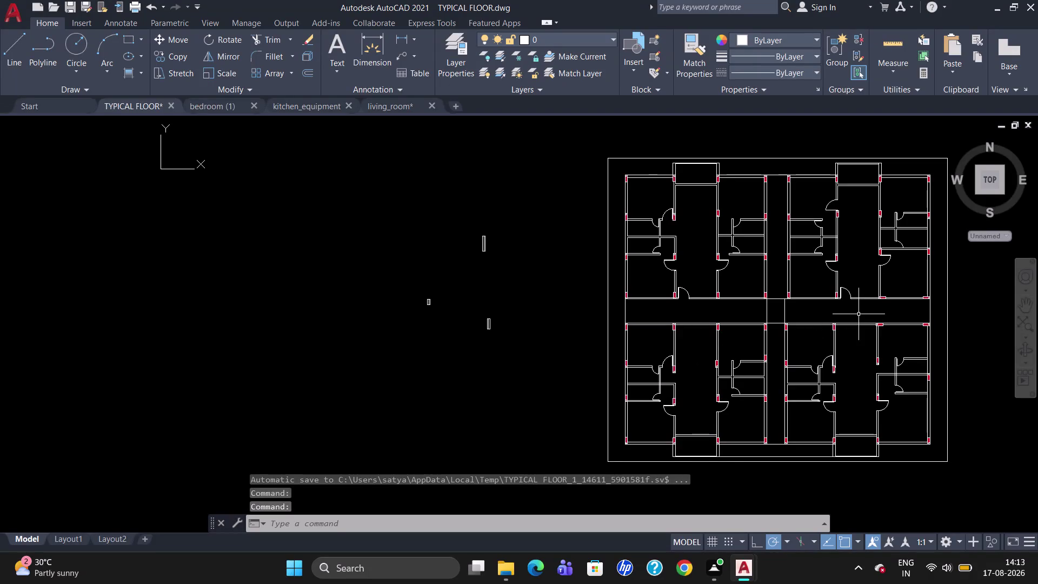
Group the small opening symbol's two lines into one unnamed group.
scroll(up, 3)
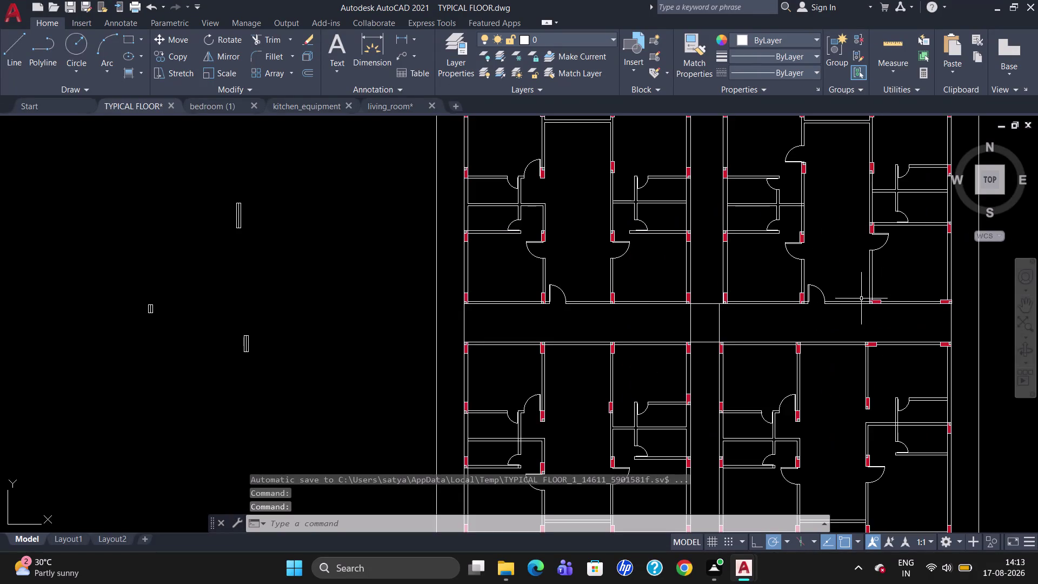
scroll(down, 3)
scroll(up, 3)
scroll(down, 3)
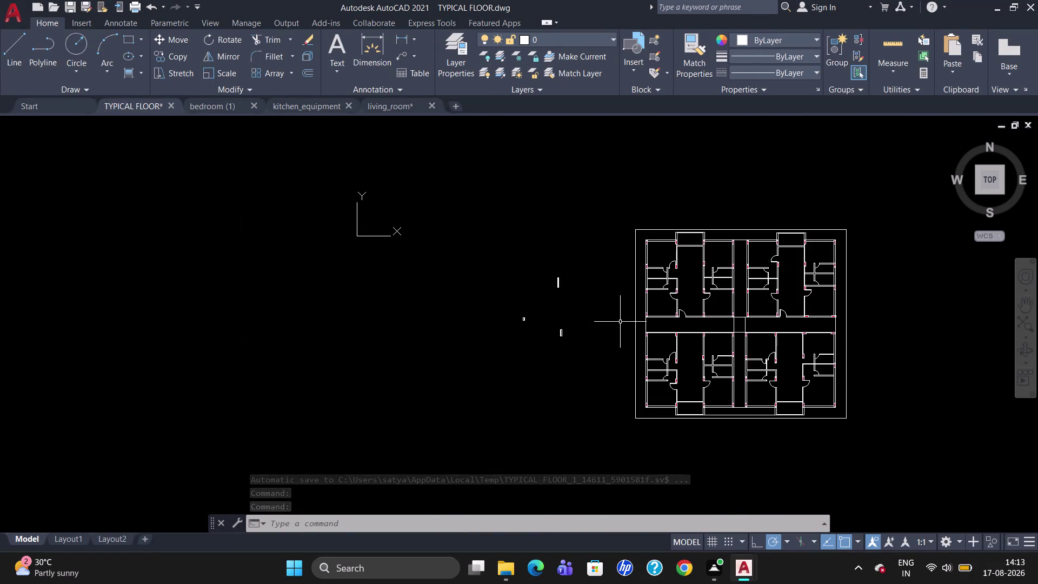
scroll(up, 3)
scroll(up, 3)
drag(561, 268, 443, 252)
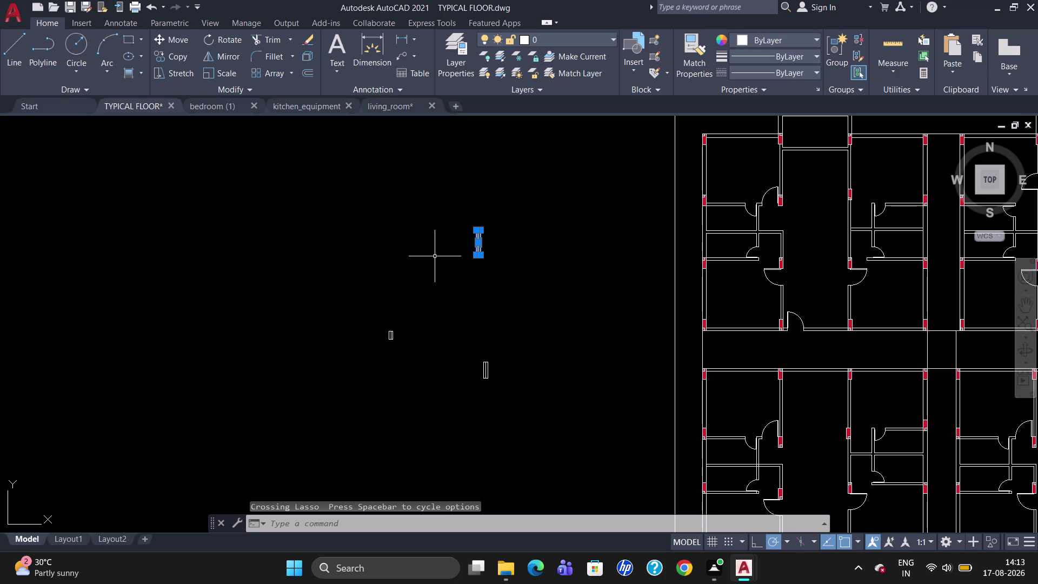
click(836, 57)
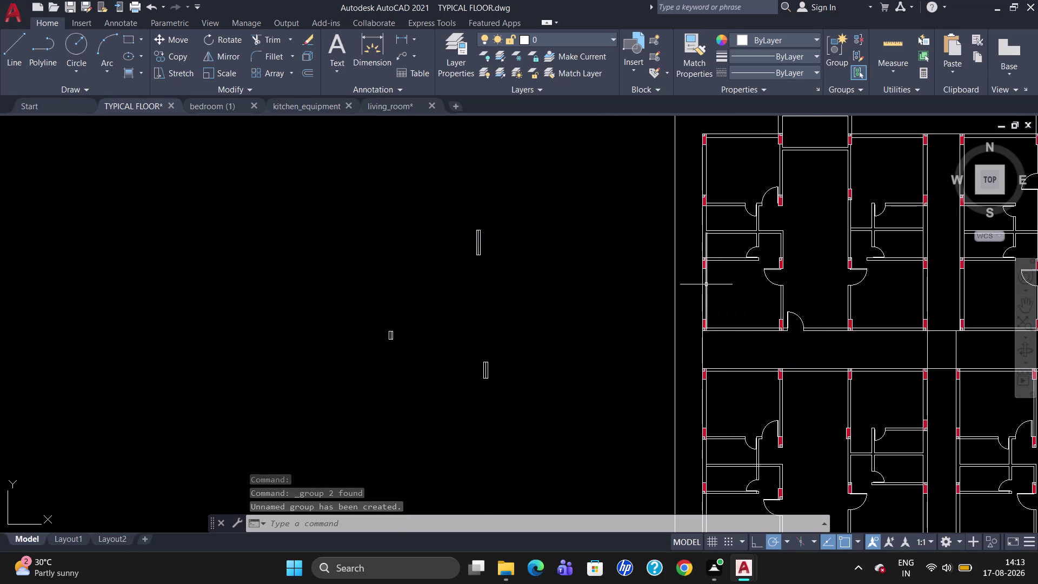
scroll(up, 3)
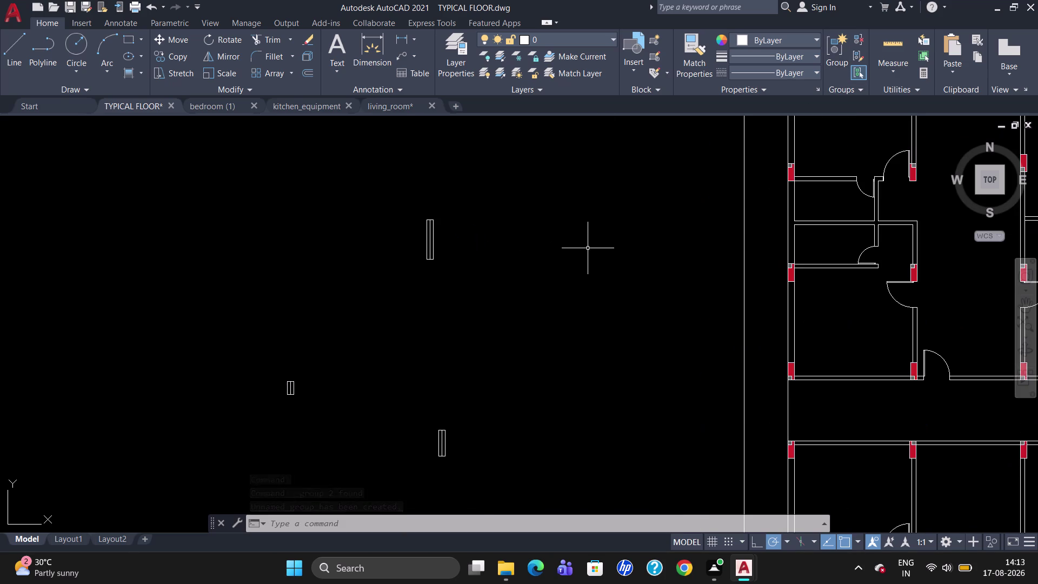
scroll(down, 3)
scroll(up, 3)
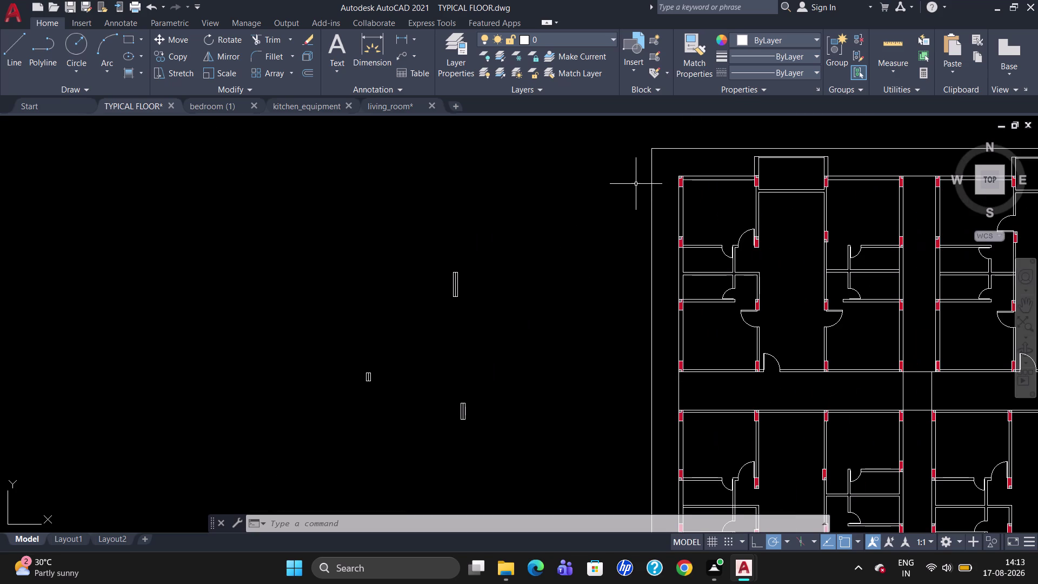
scroll(up, 3)
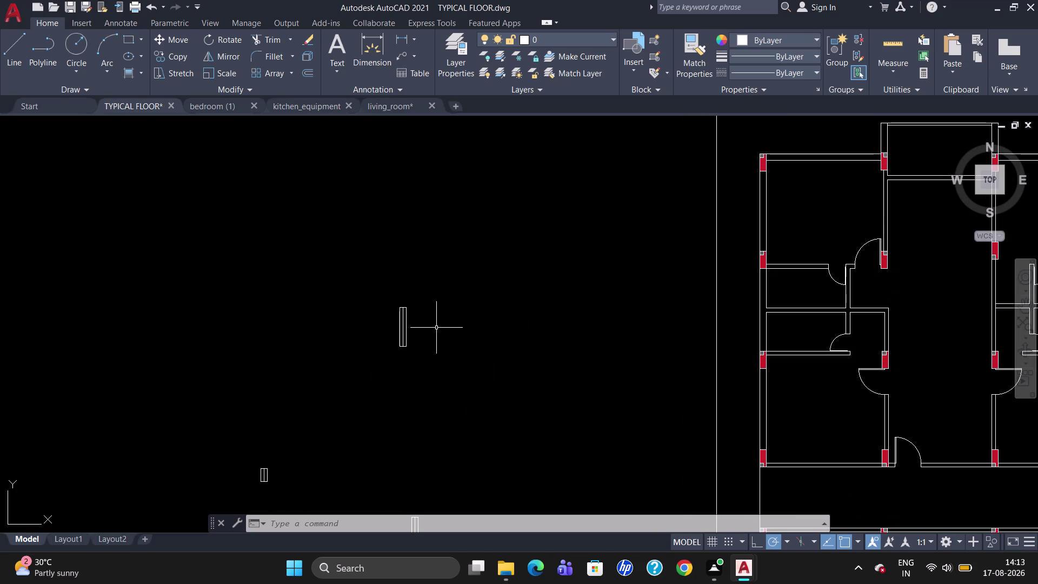
Copy the opening symbol with CO, using its bottom endpoint as the base point.
drag(423, 336, 384, 330)
text(C)
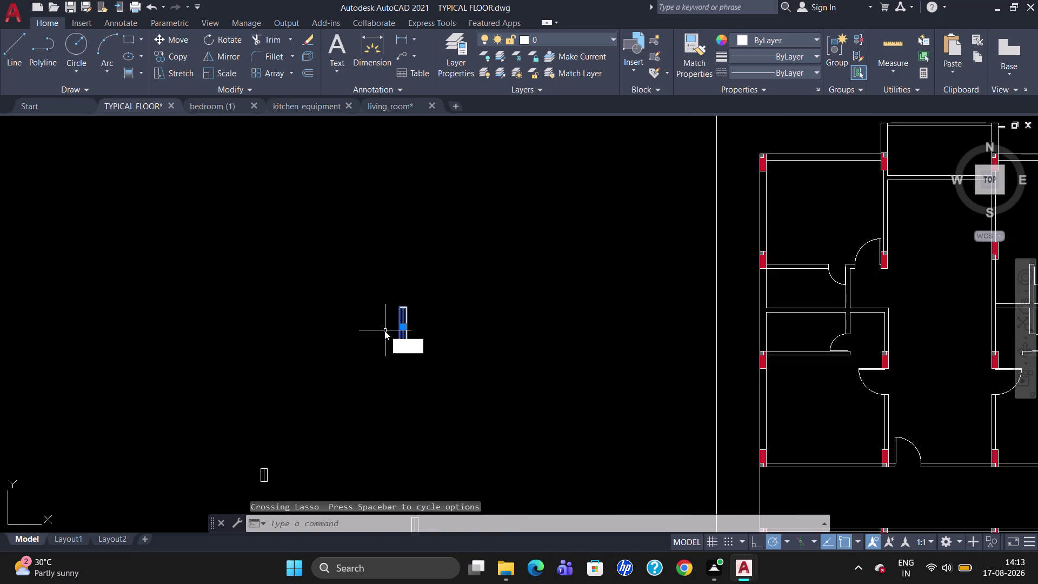
text(O)
key(Return)
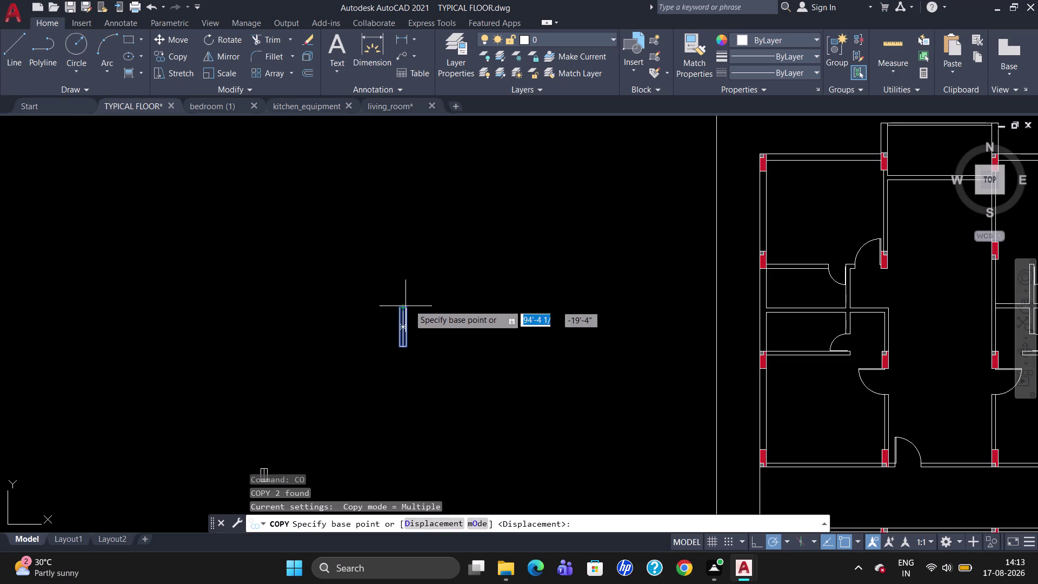
click(412, 347)
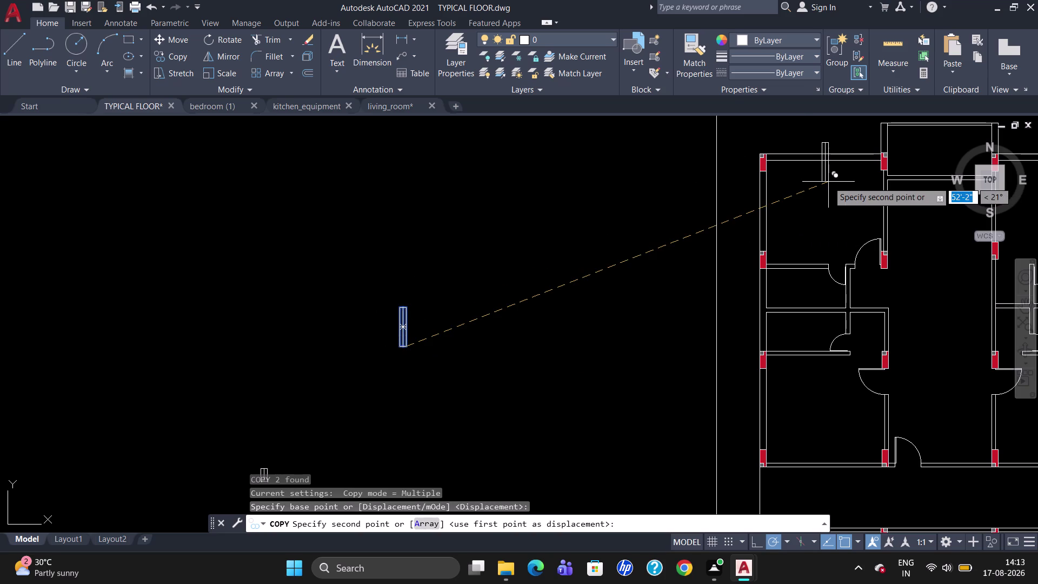
Place two copies of the symbol in the left walls beside the red columns.
scroll(up, 3)
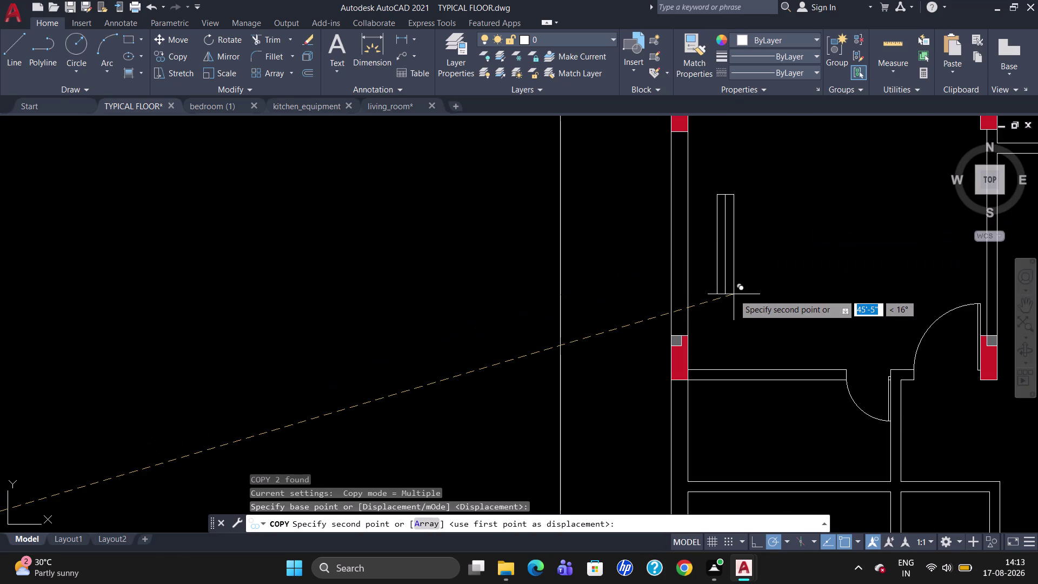
click(687, 333)
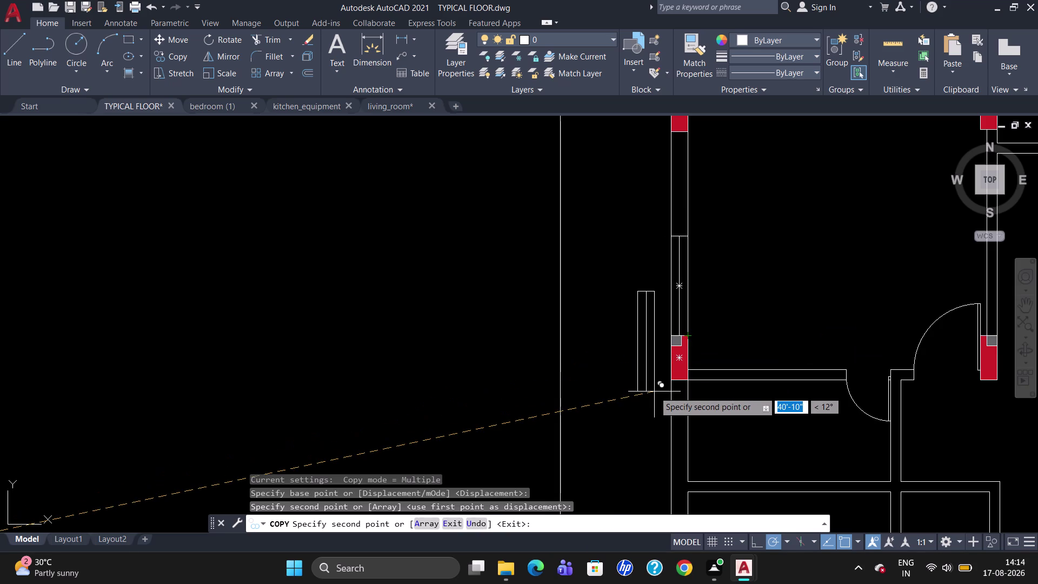
scroll(down, 3)
scroll(up, 3)
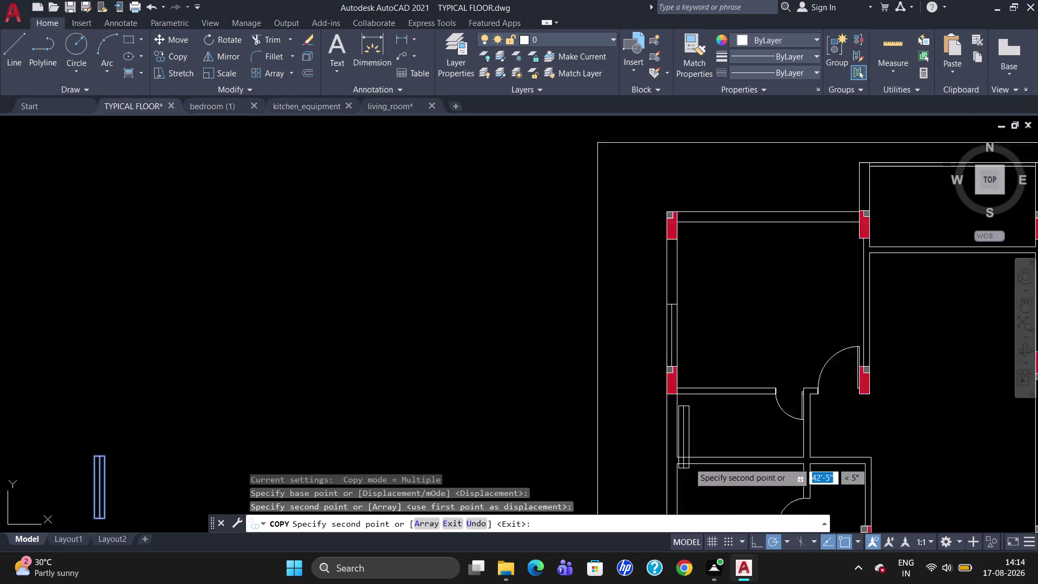
scroll(up, 3)
scroll(down, 3)
scroll(up, 3)
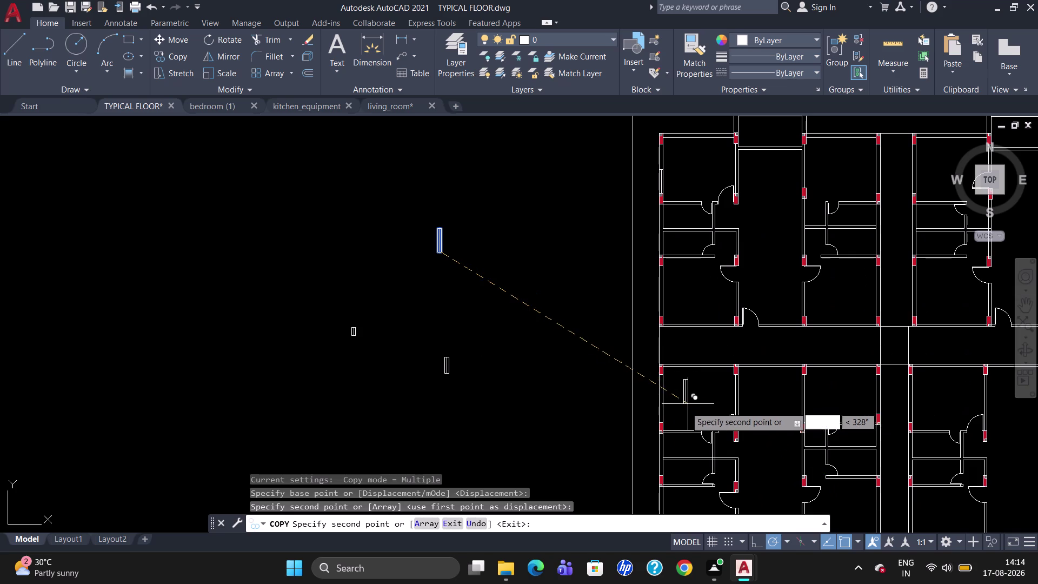
scroll(up, 3)
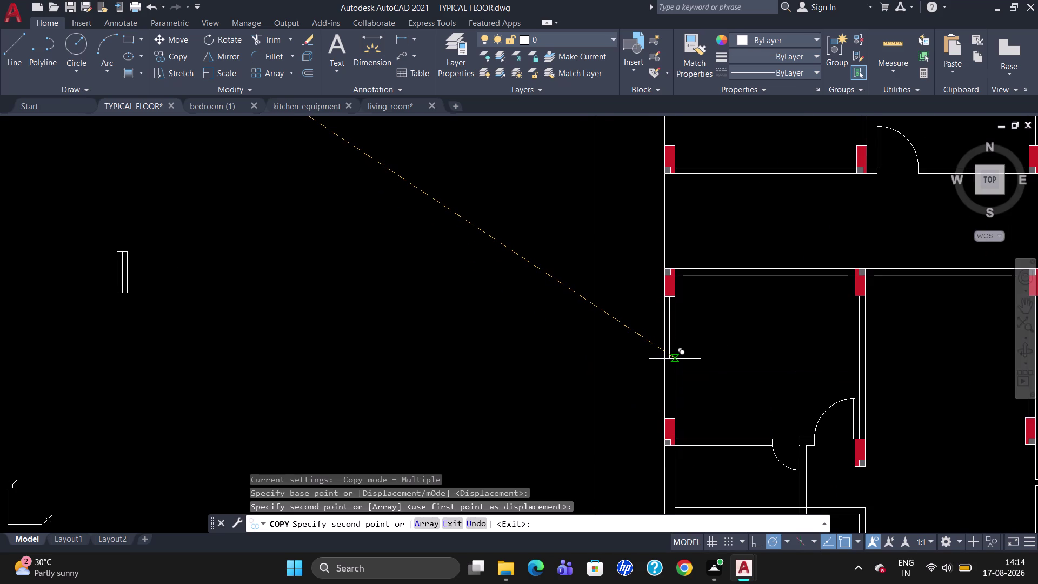
scroll(up, 3)
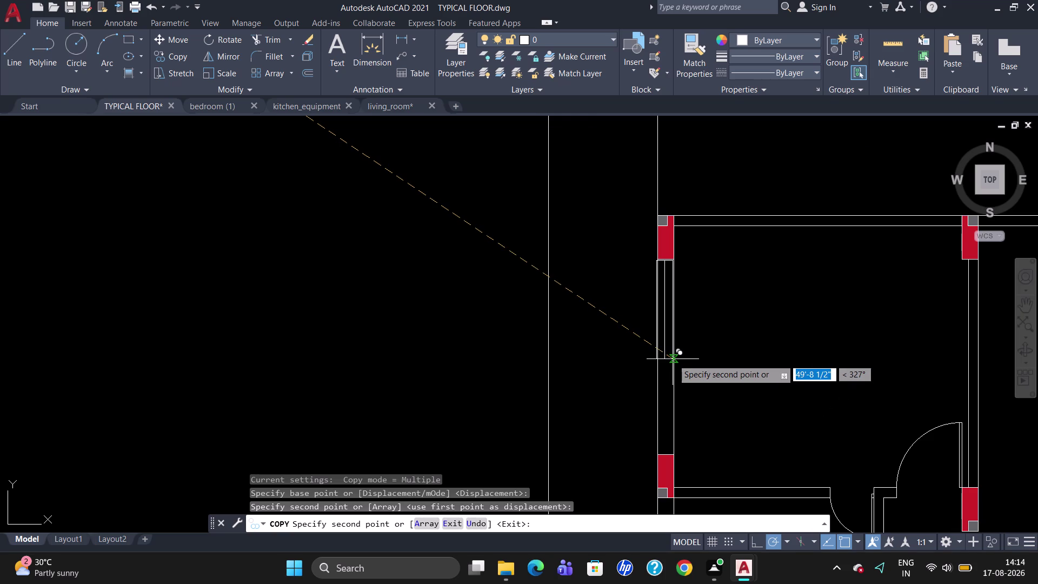
scroll(up, 3)
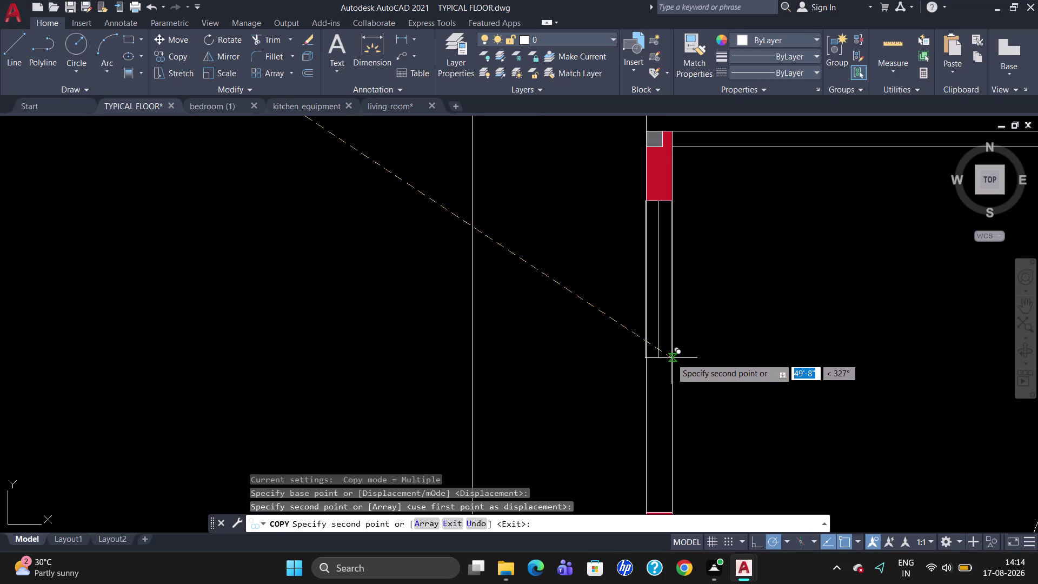
click(672, 358)
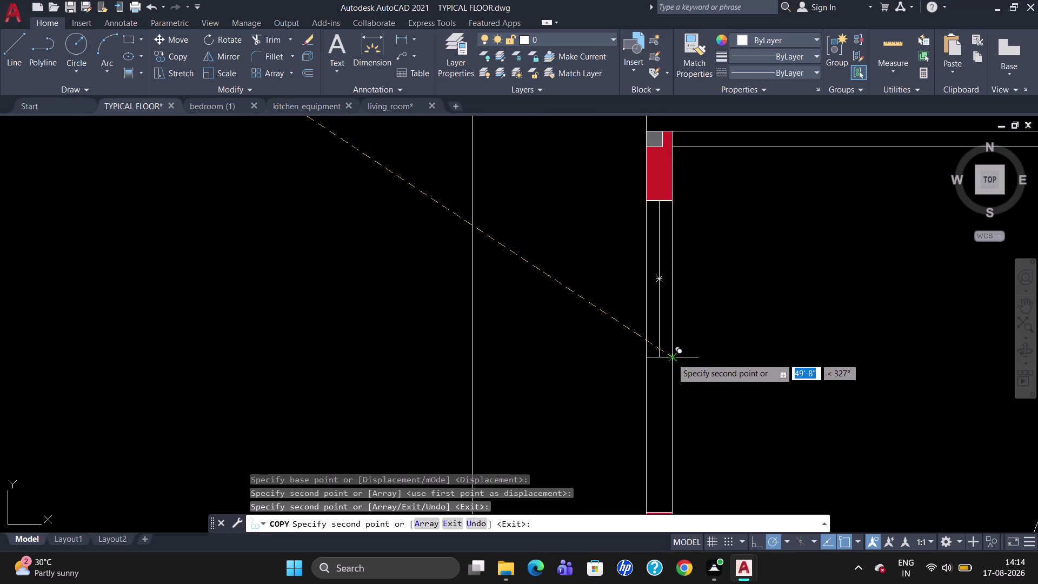
Place a copy of the opening symbol in a lower room's left wall.
scroll(down, 3)
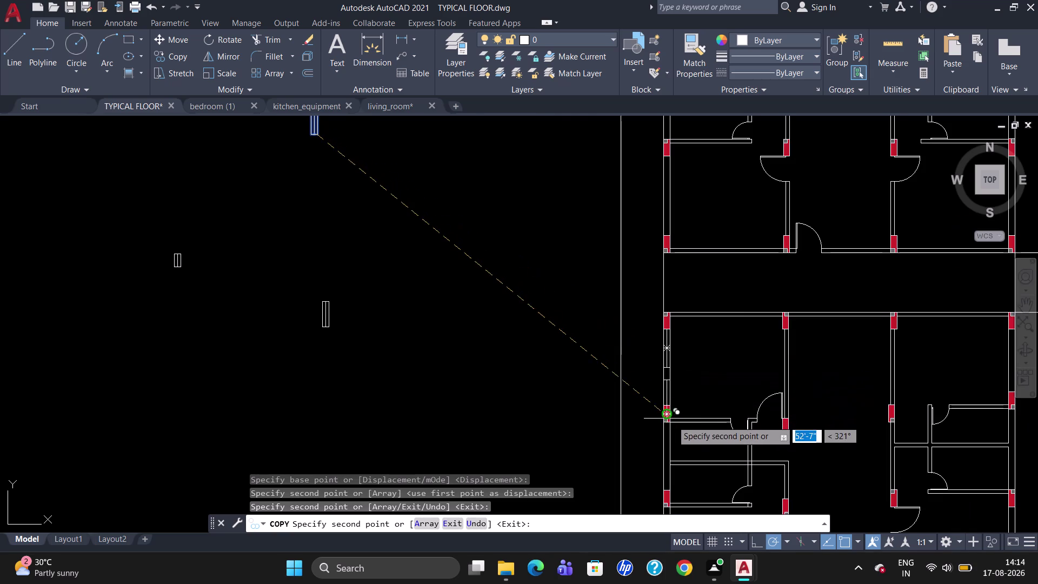
scroll(down, 3)
scroll(up, 3)
scroll(down, 3)
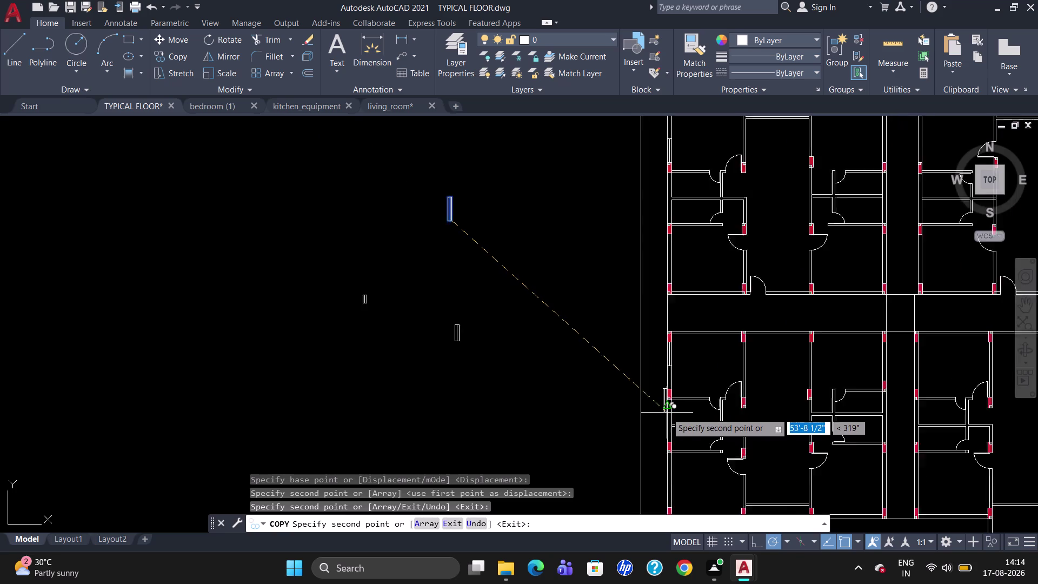
scroll(down, 3)
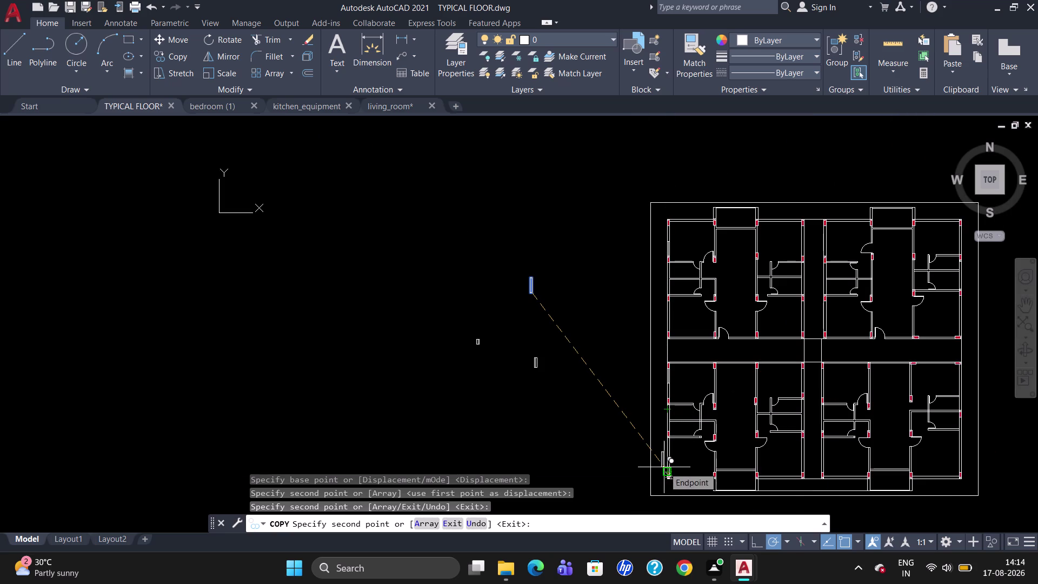
scroll(up, 3)
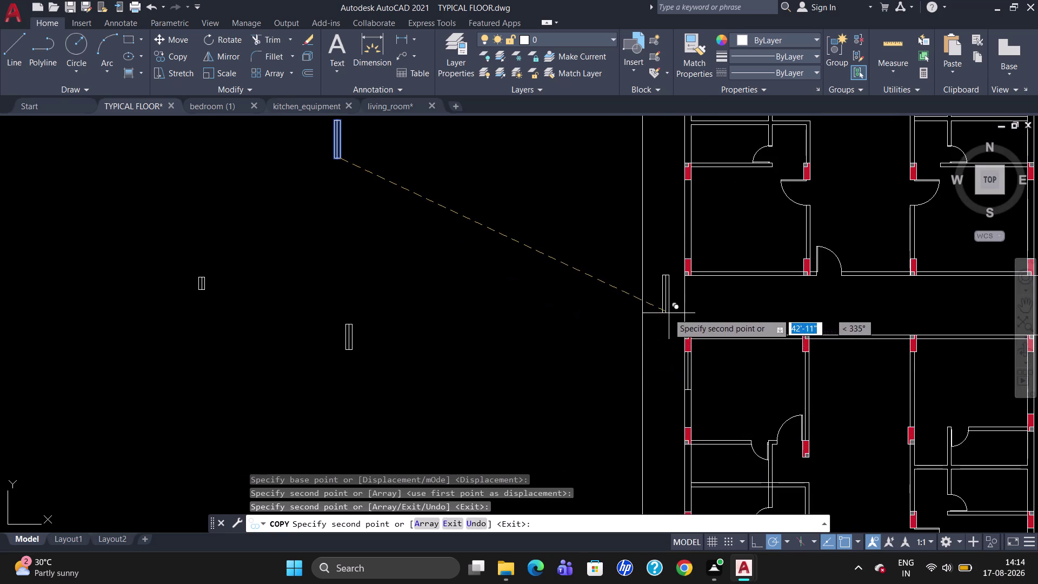
scroll(down, 3)
scroll(up, 3)
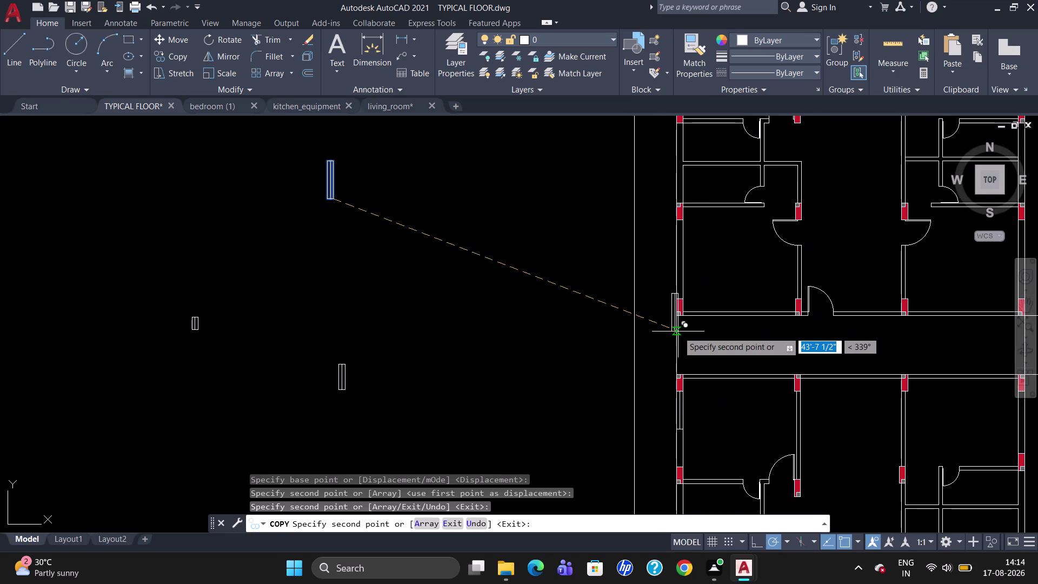
scroll(up, 3)
scroll(up, 3)
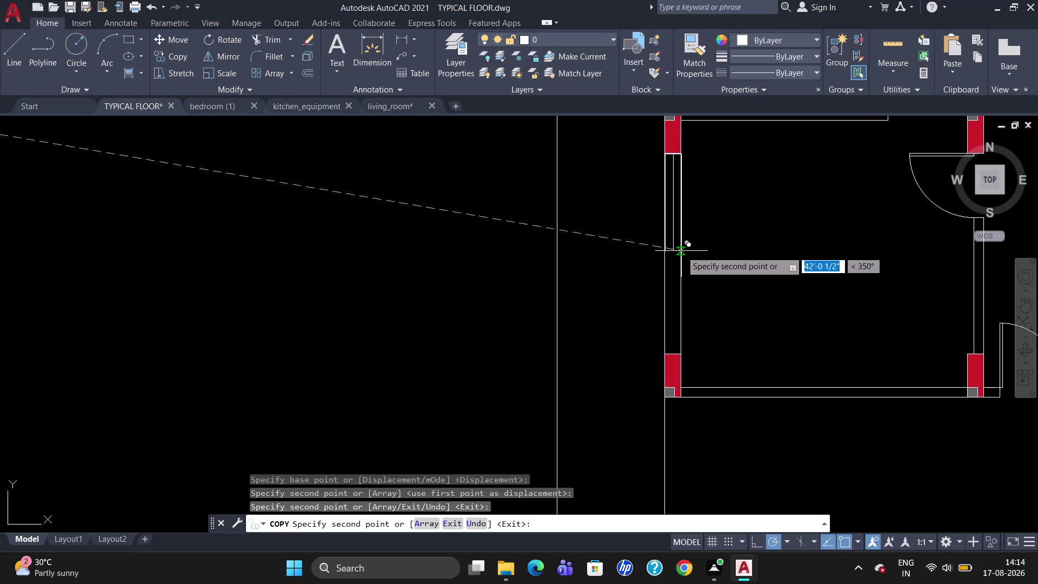
click(680, 251)
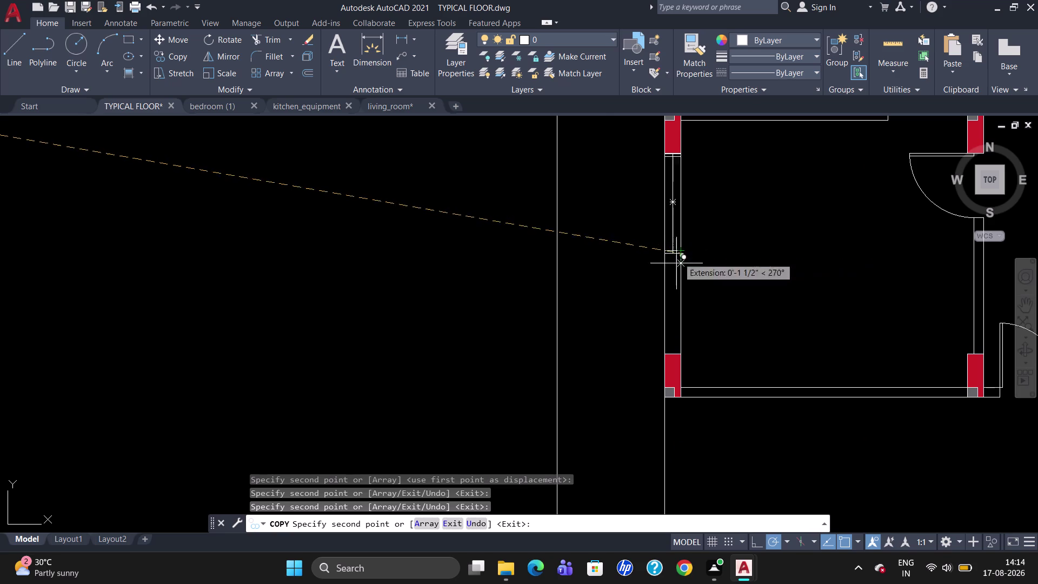
Place another opening symbol copy in the wall below the red column.
scroll(down, 3)
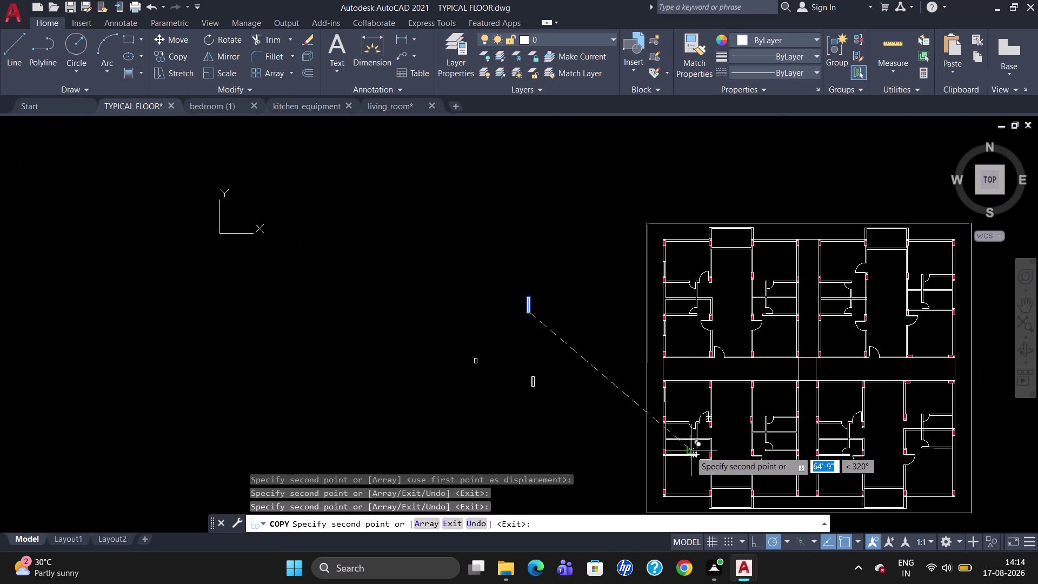
scroll(up, 3)
scroll(down, 3)
scroll(up, 3)
scroll(up, 3)
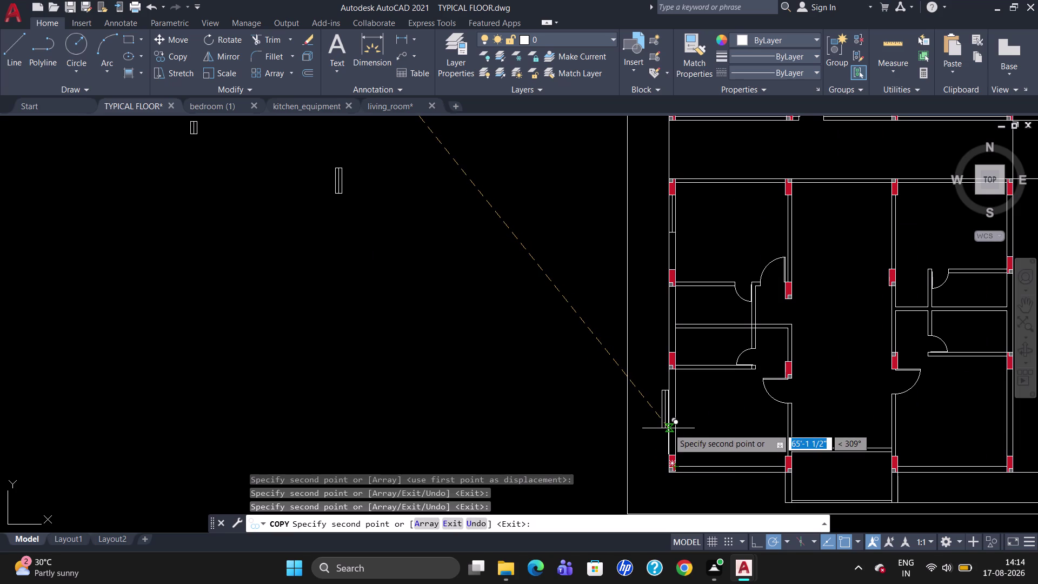
scroll(up, 3)
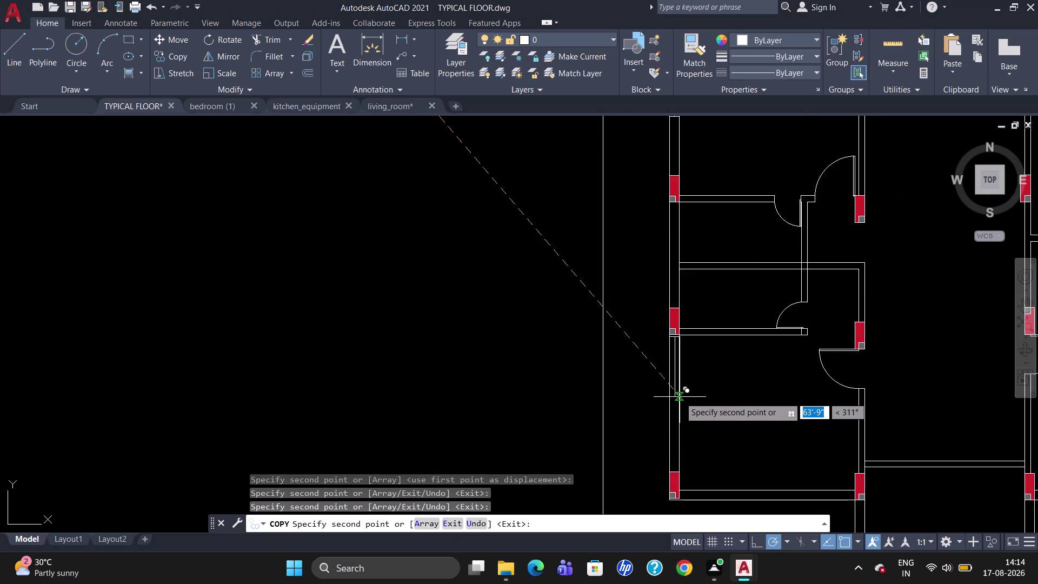
scroll(up, 3)
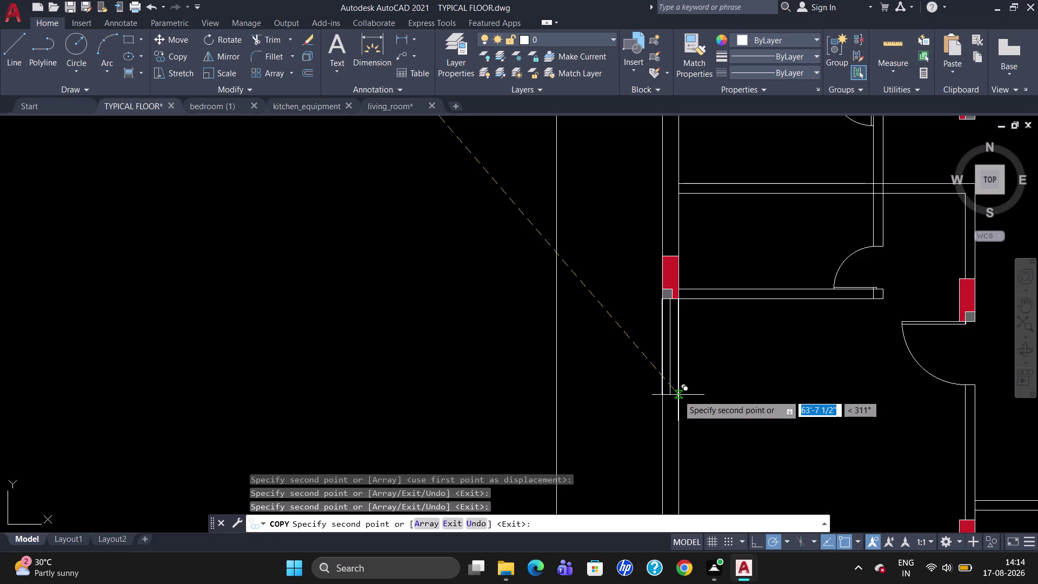
scroll(up, 3)
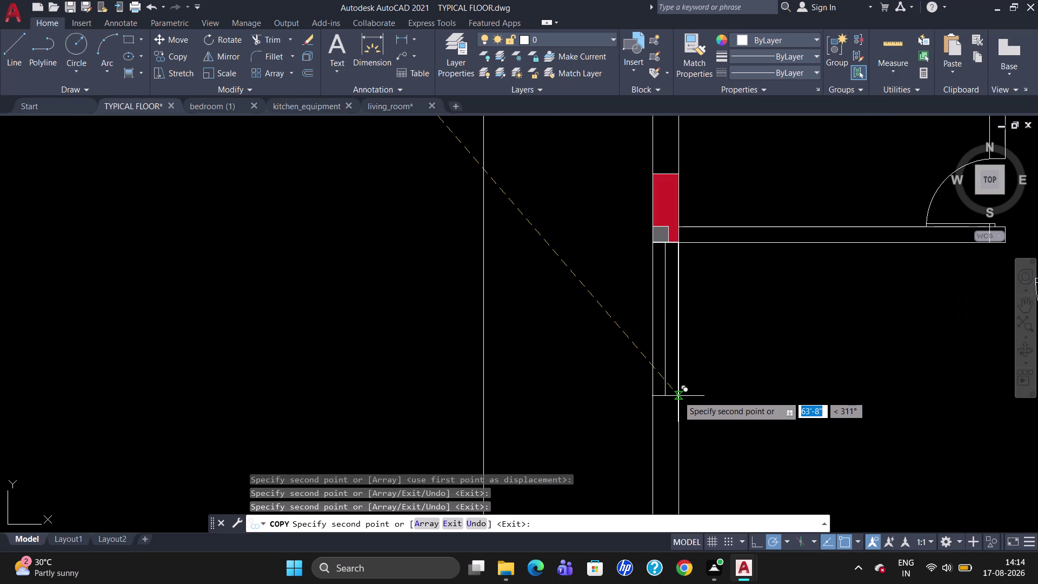
click(678, 394)
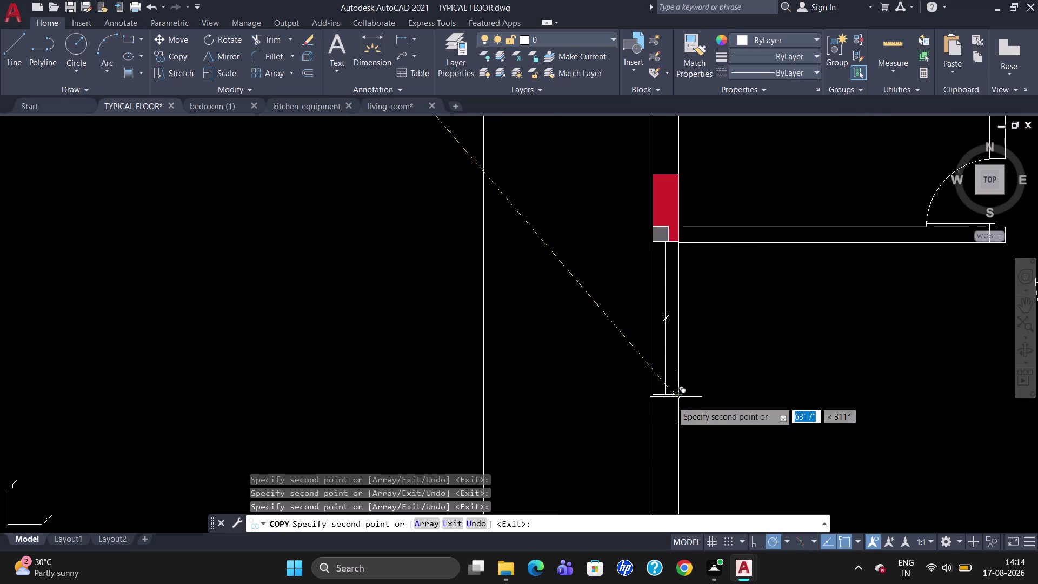
scroll(down, 3)
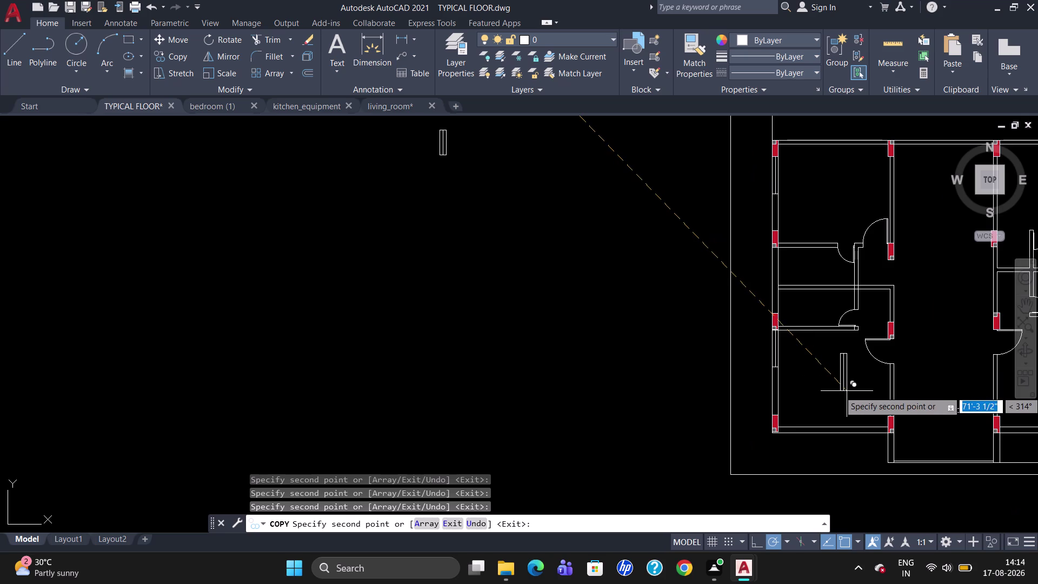
scroll(down, 3)
scroll(up, 3)
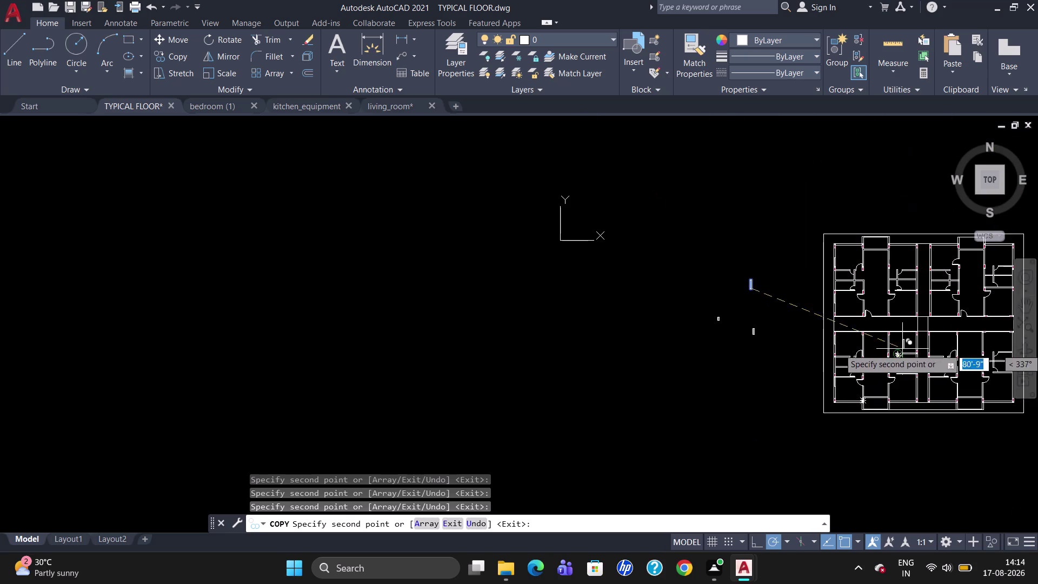
Copy the opening symbol to two more wall ends in the plan.
scroll(up, 3)
scroll(down, 3)
scroll(up, 3)
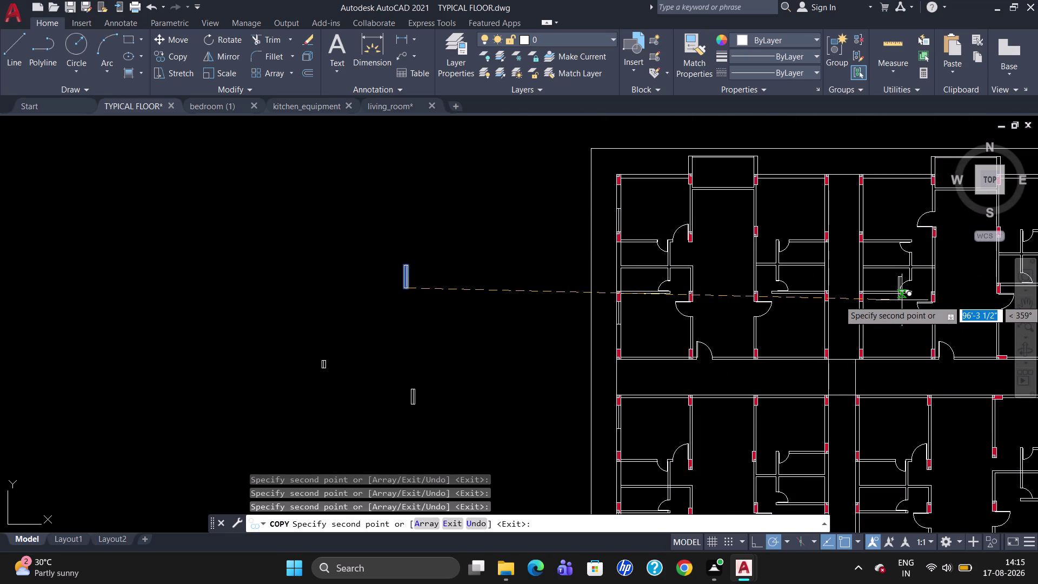
scroll(up, 3)
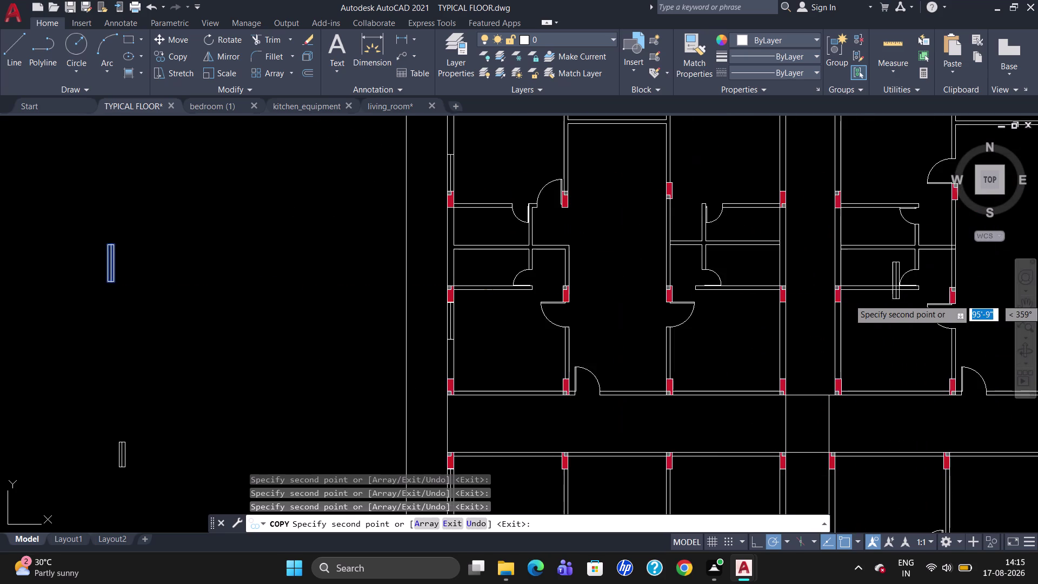
scroll(up, 3)
scroll(down, 3)
scroll(down, 3)
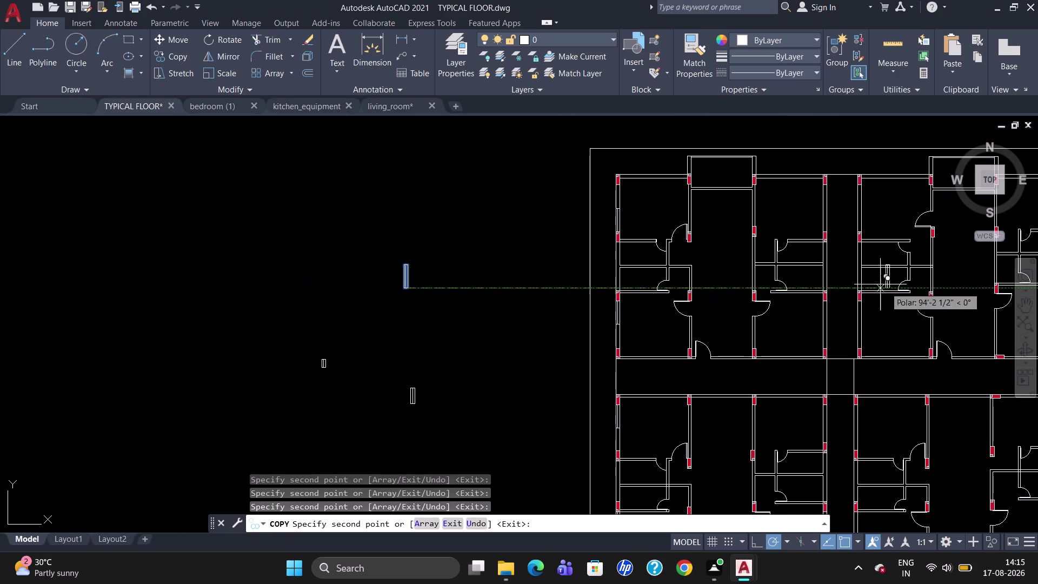
scroll(up, 3)
scroll(up, 3)
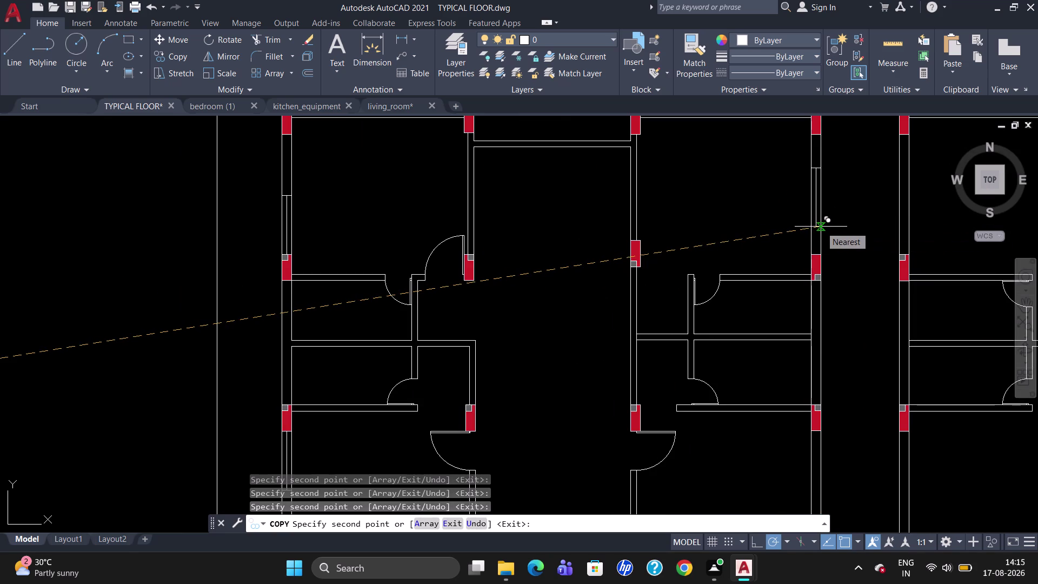
scroll(up, 3)
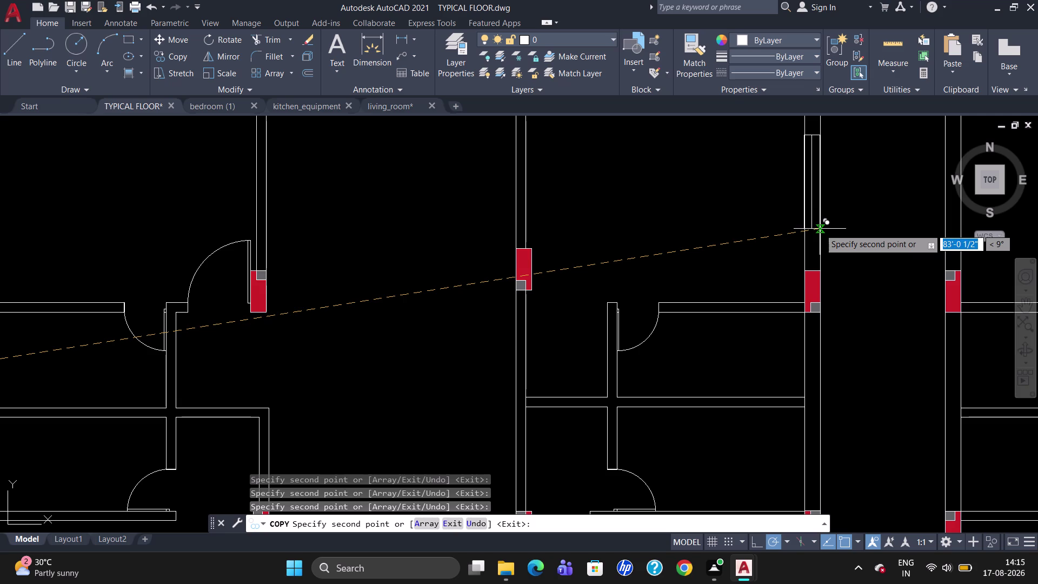
scroll(up, 3)
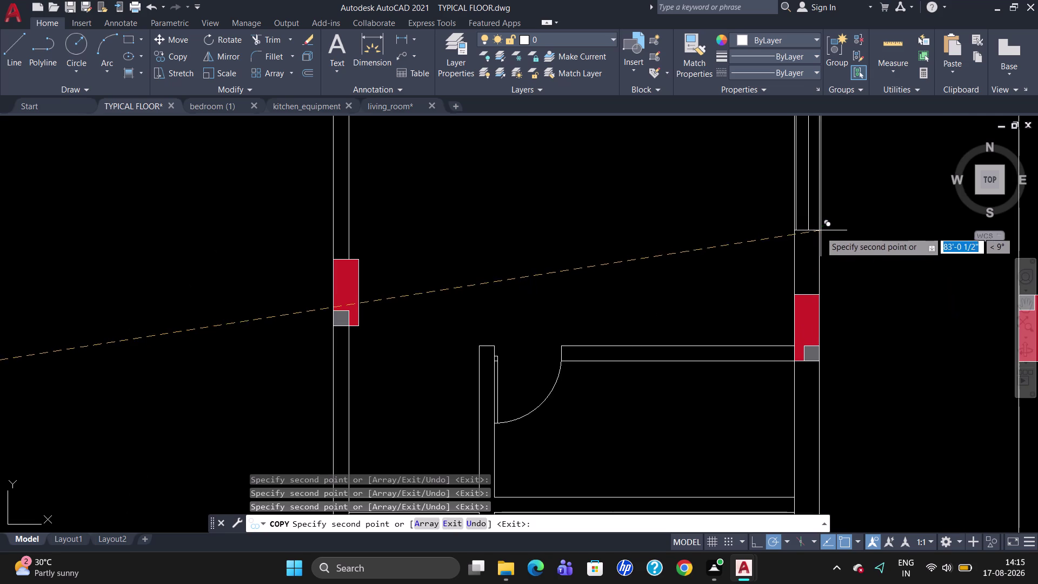
click(819, 233)
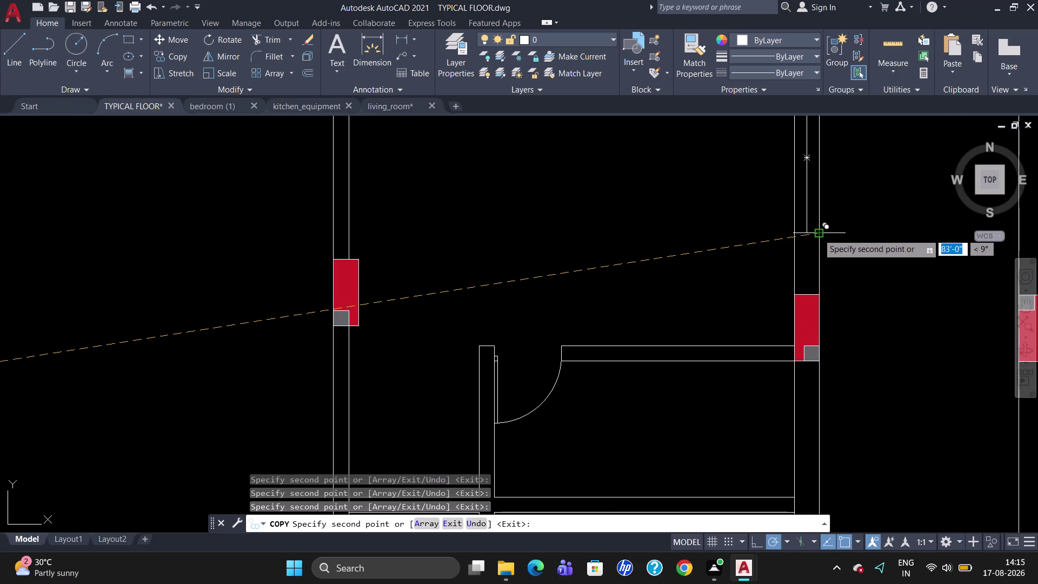
scroll(down, 3)
scroll(down, 3)
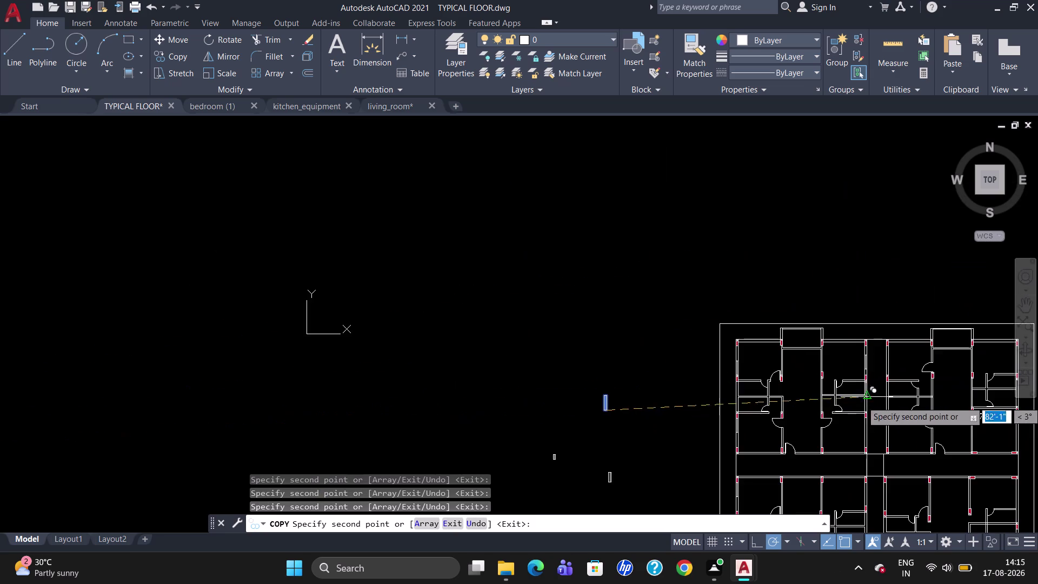
scroll(up, 3)
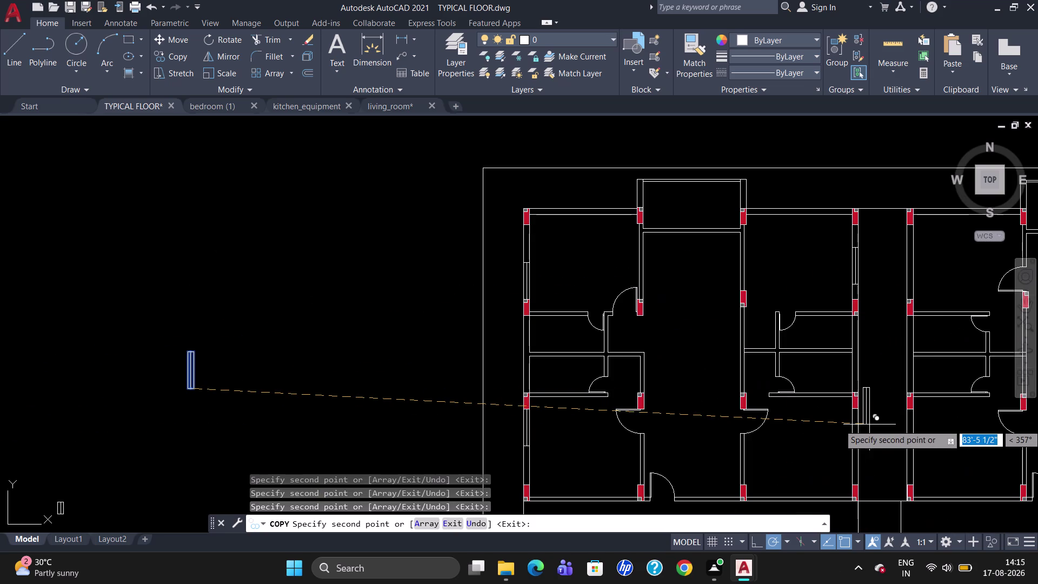
scroll(up, 3)
scroll(up, 3)
scroll(up, 3)
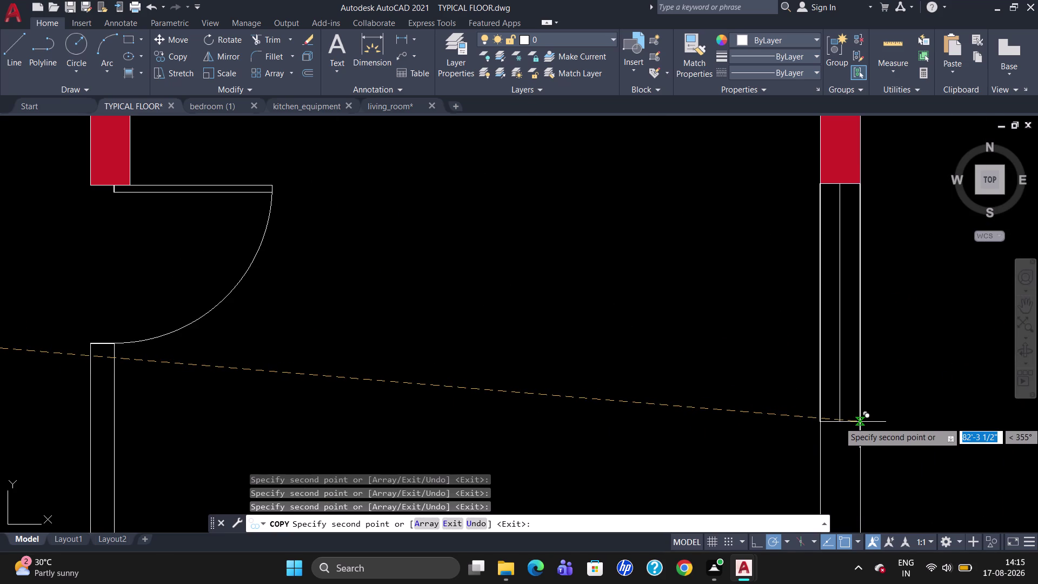
click(860, 421)
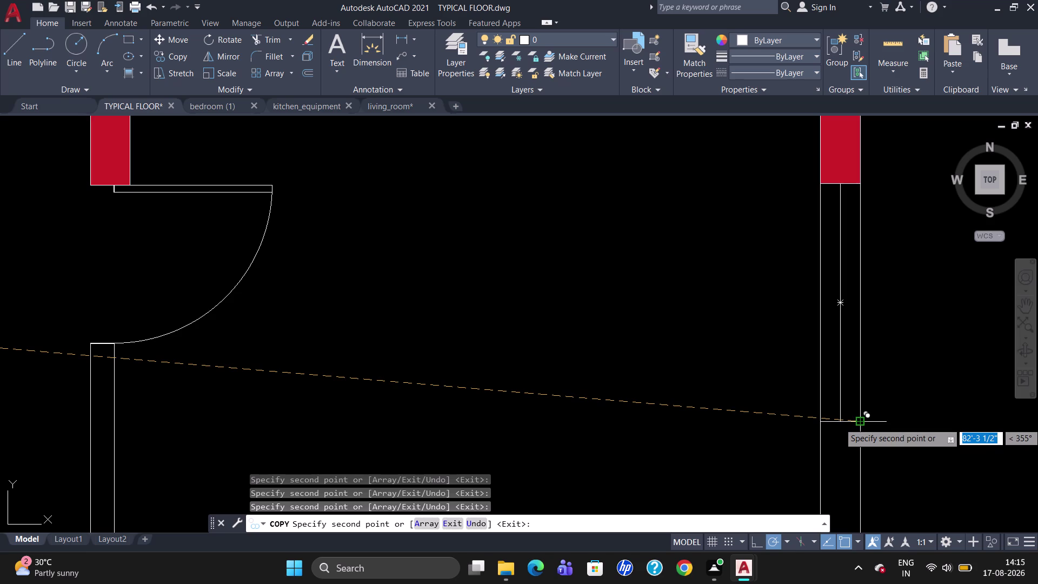
Place opening symbol copies above a red column and at a wall corner.
scroll(down, 3)
scroll(down, 3)
scroll(up, 3)
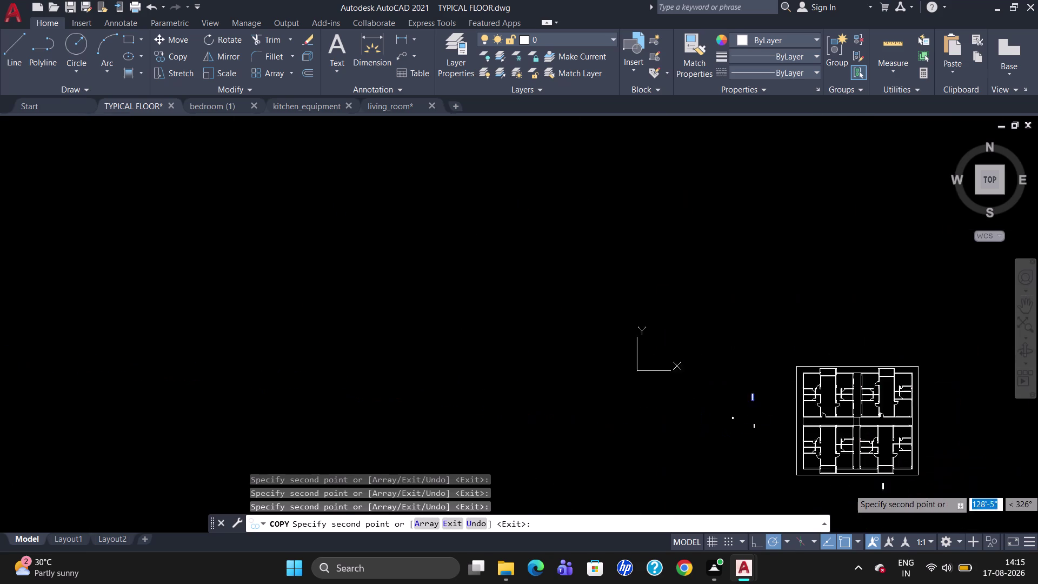
scroll(up, 3)
scroll(down, 3)
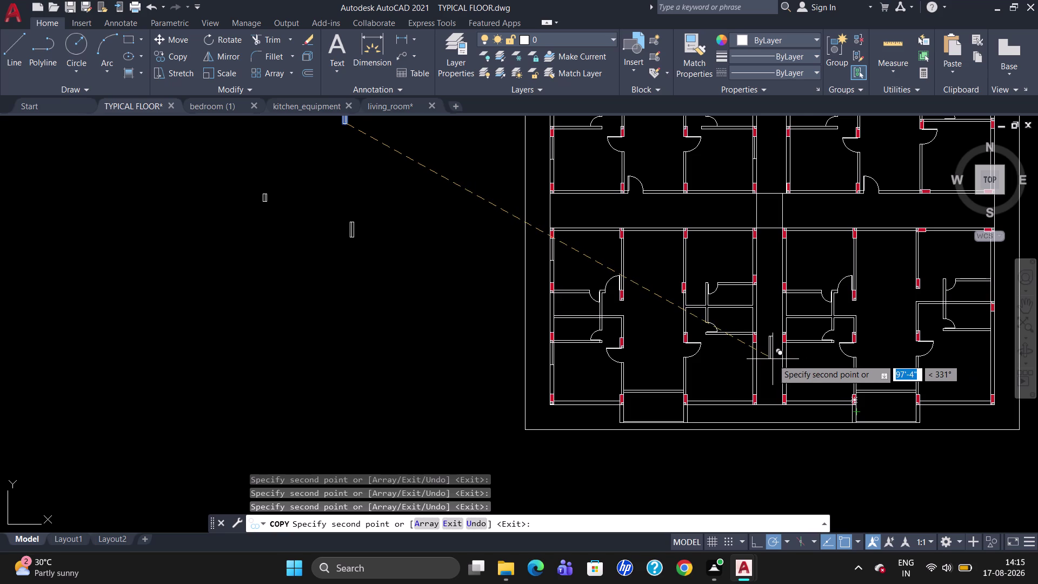
scroll(up, 3)
scroll(down, 3)
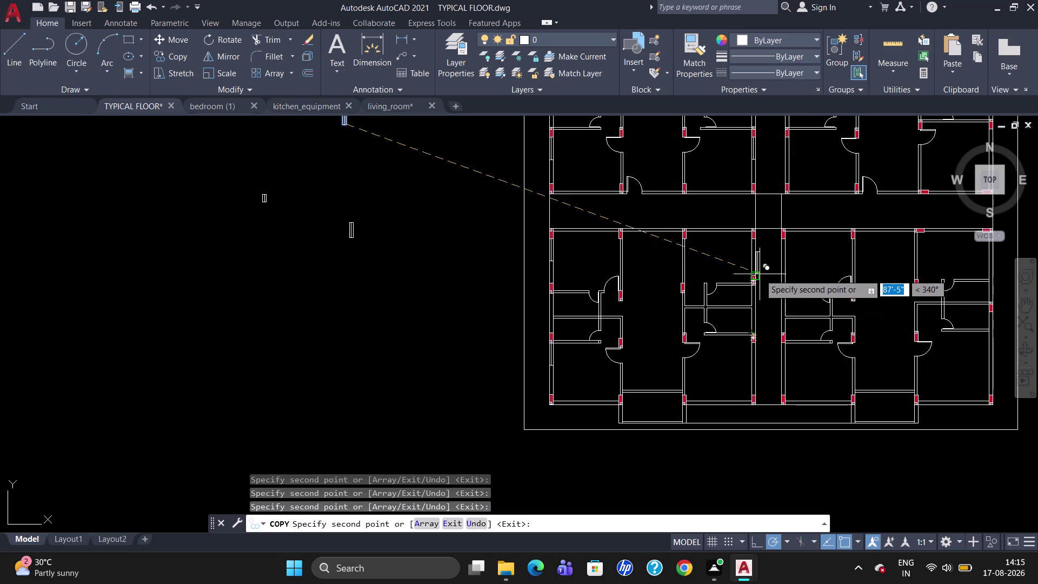
scroll(up, 3)
scroll(up, 3)
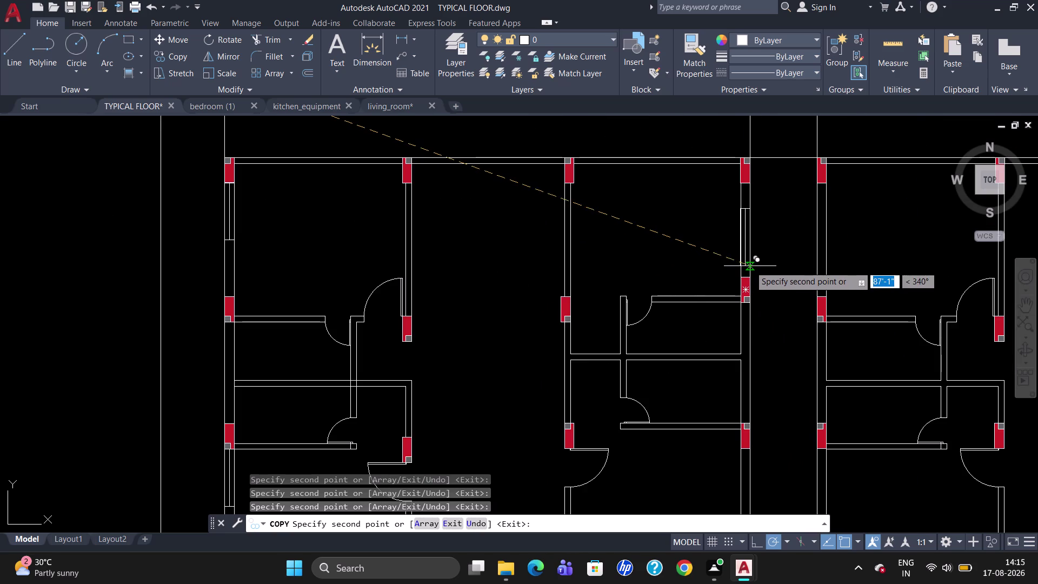
scroll(up, 3)
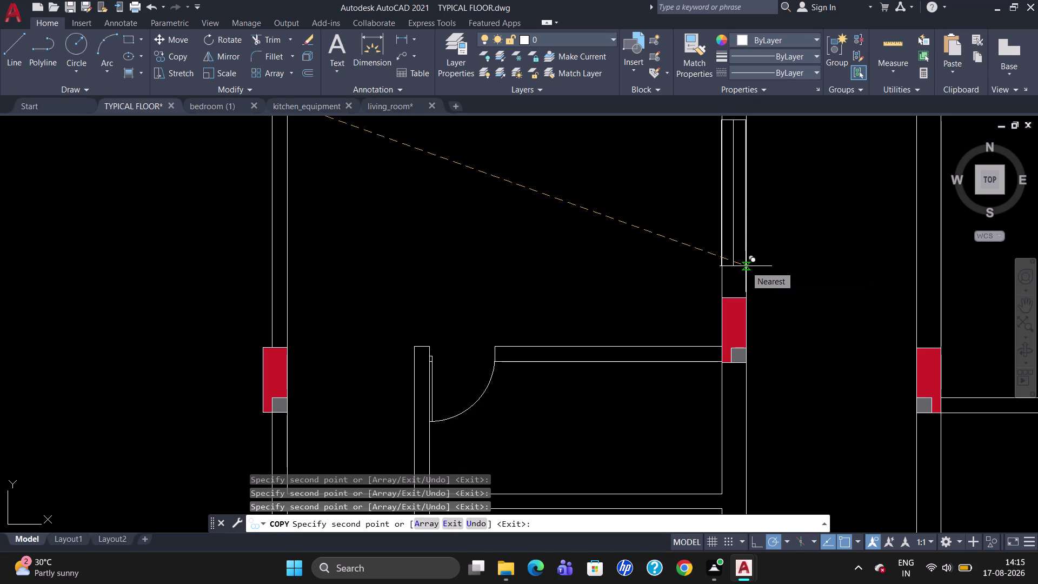
click(746, 266)
scroll(down, 3)
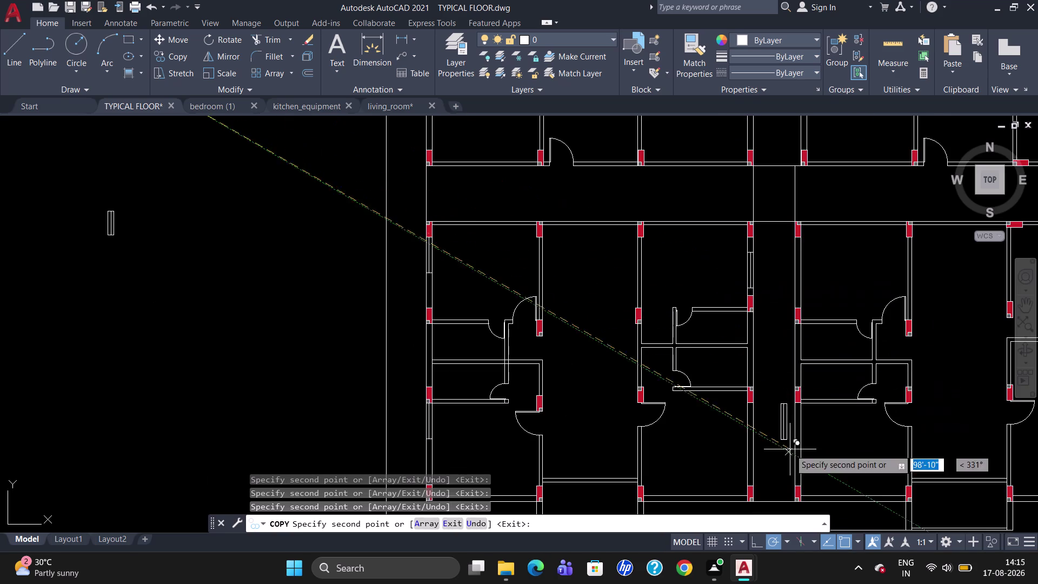
scroll(up, 3)
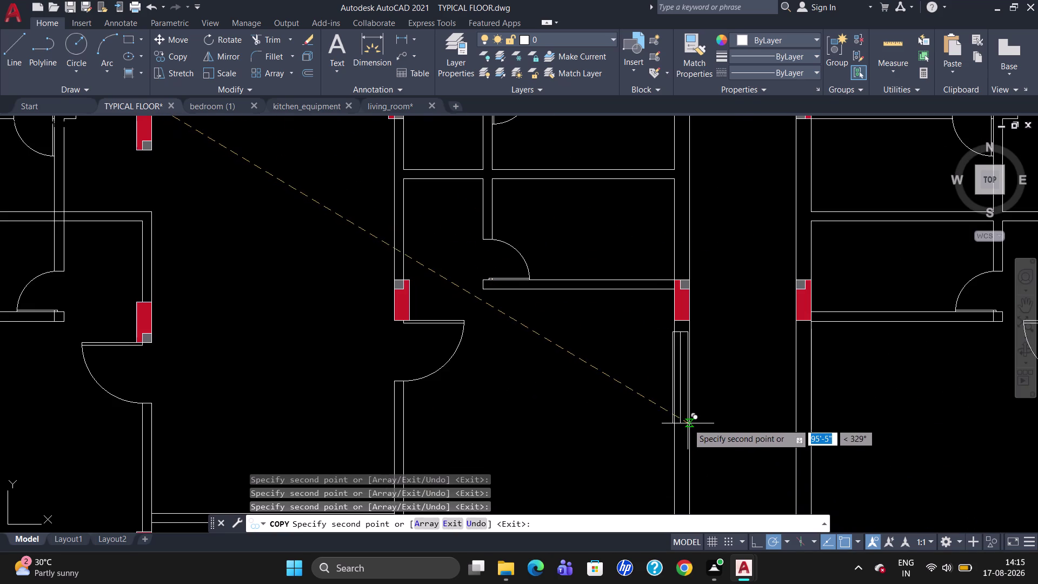
scroll(up, 3)
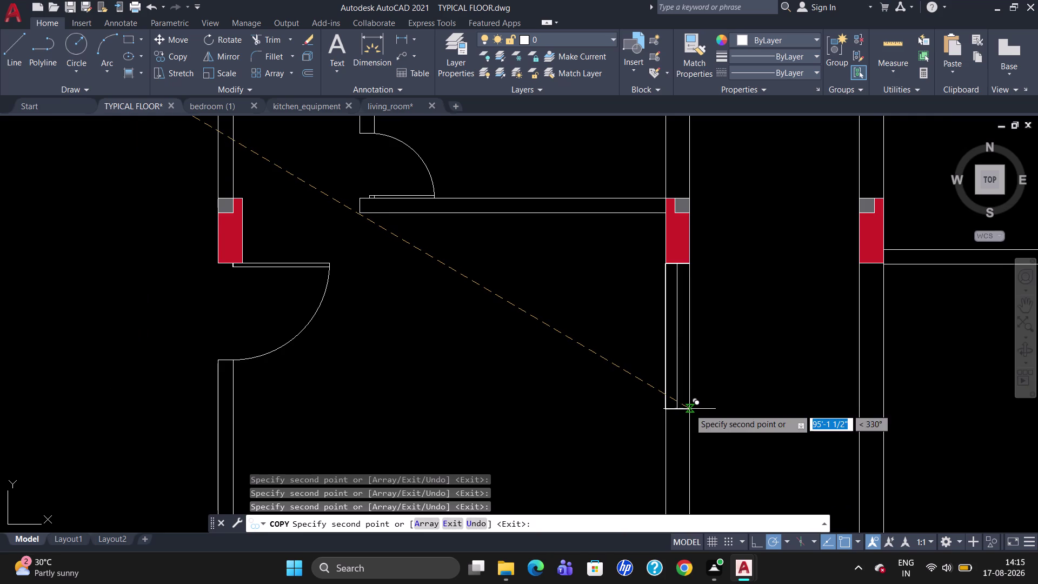
click(689, 409)
Place two more opening copies, one beside a red column and one at another wall.
scroll(down, 3)
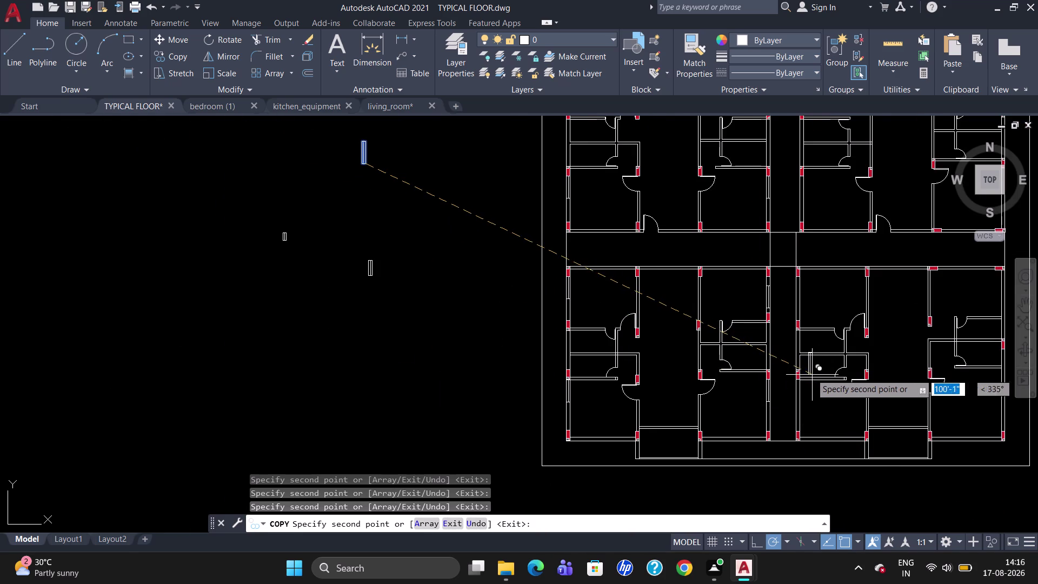
scroll(up, 3)
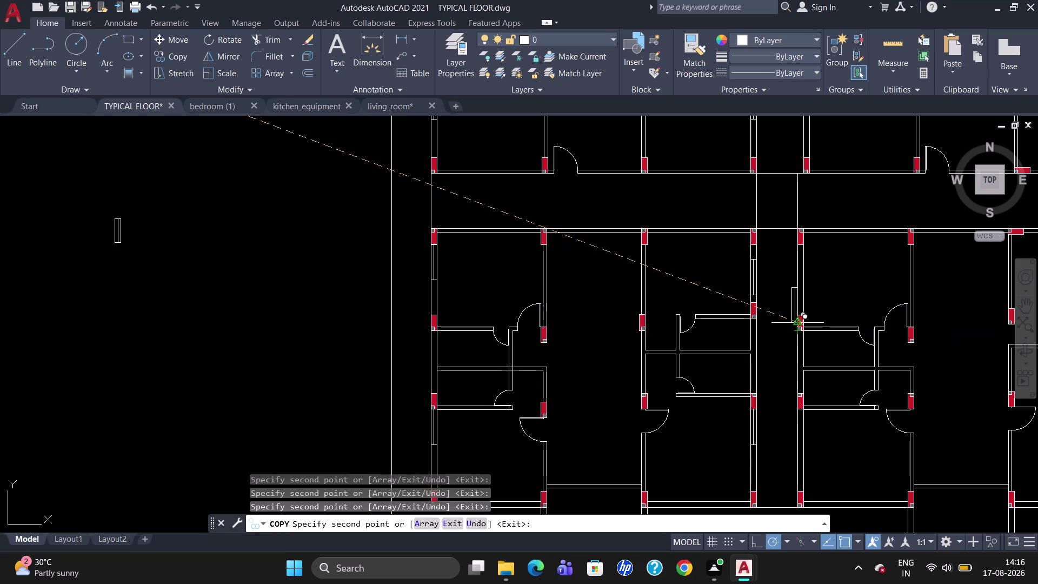
scroll(down, 3)
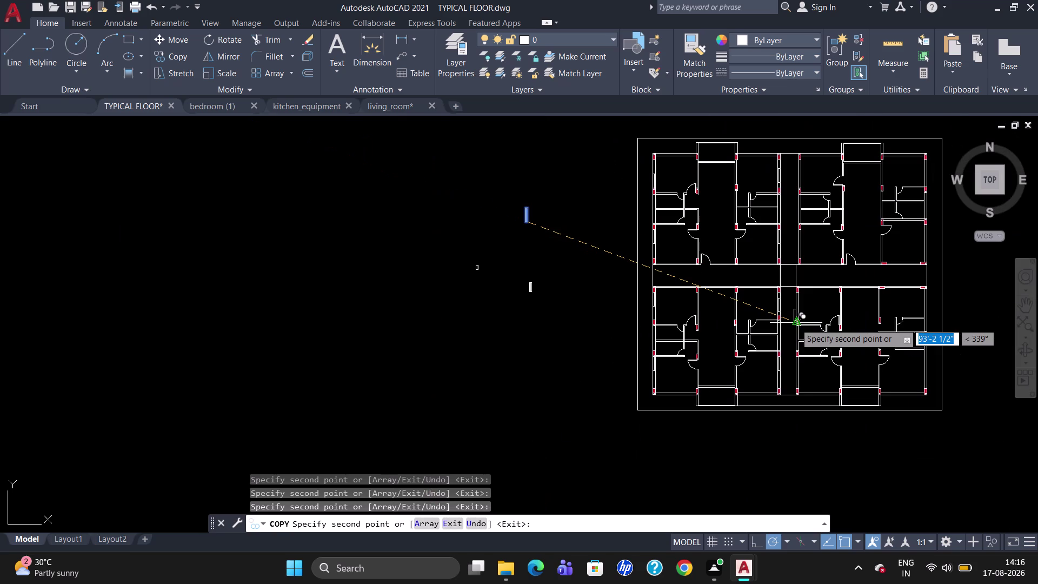
scroll(up, 3)
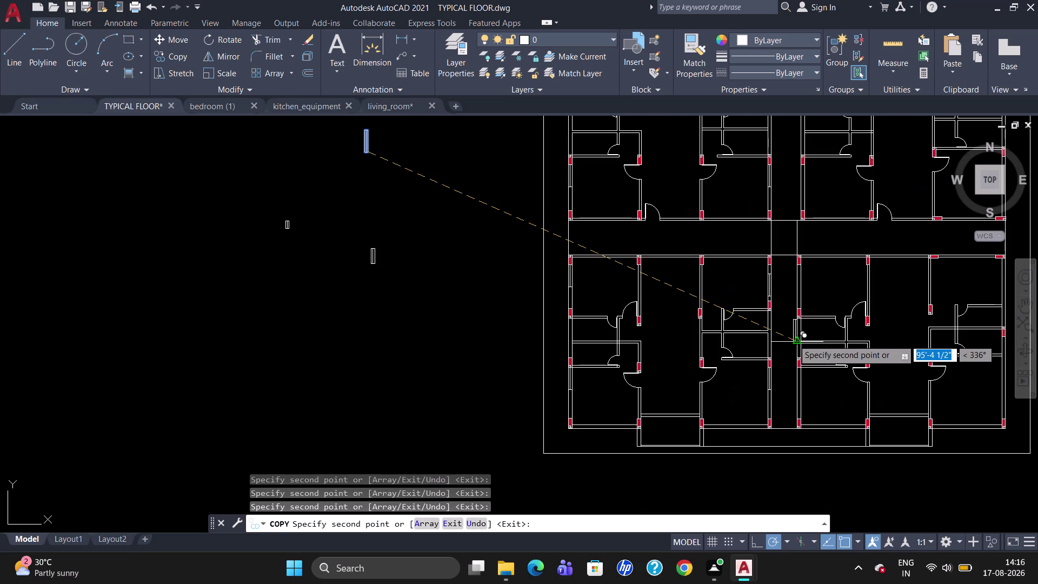
scroll(up, 3)
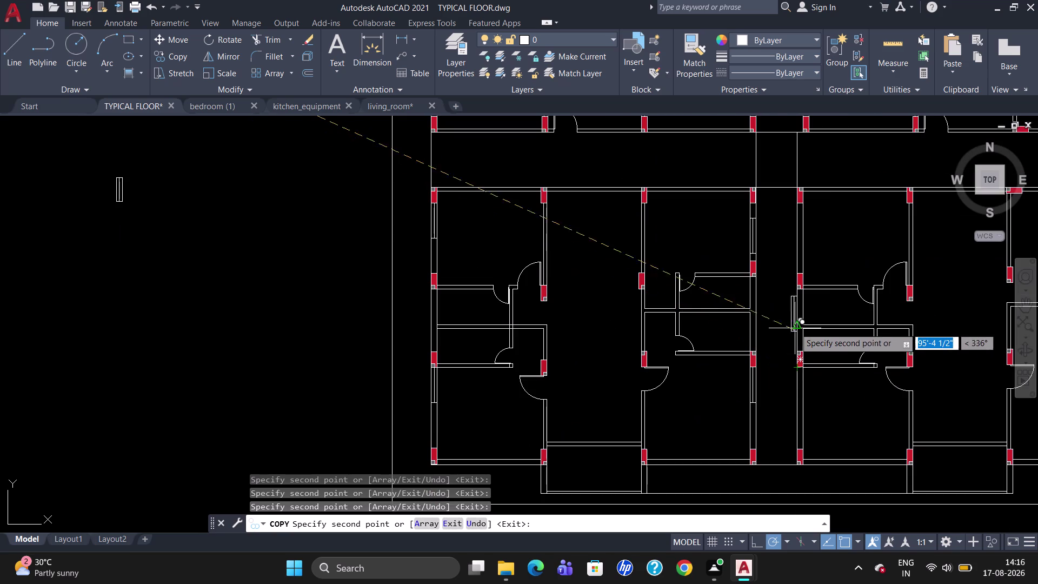
scroll(up, 3)
scroll(up, 3)
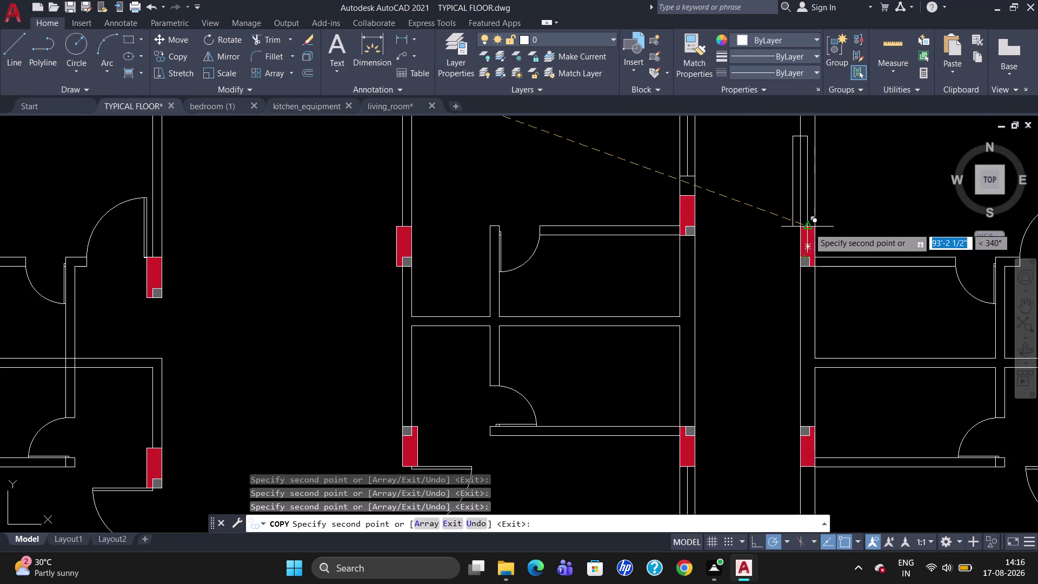
scroll(up, 3)
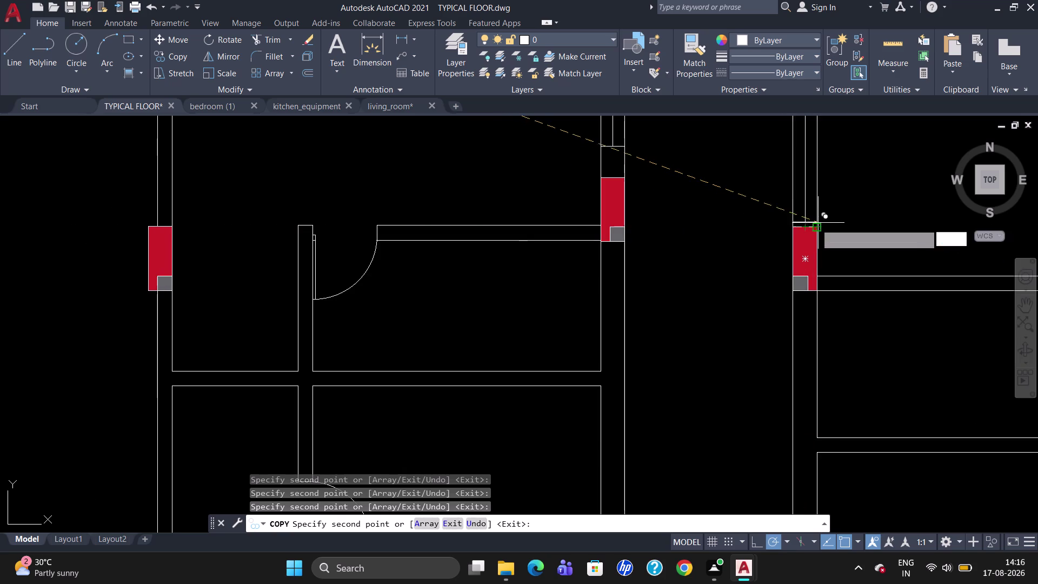
click(815, 225)
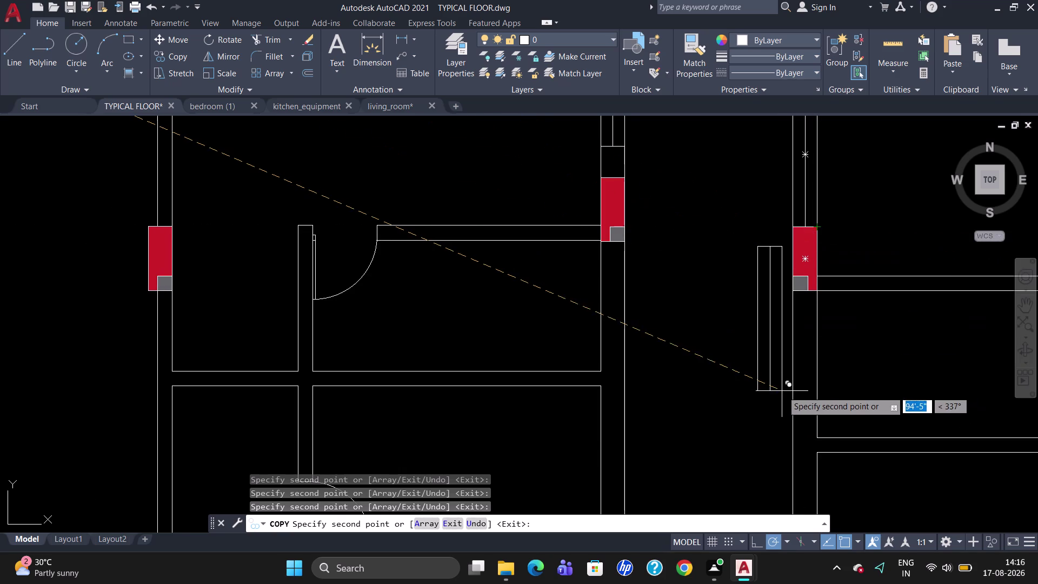
scroll(down, 3)
scroll(up, 3)
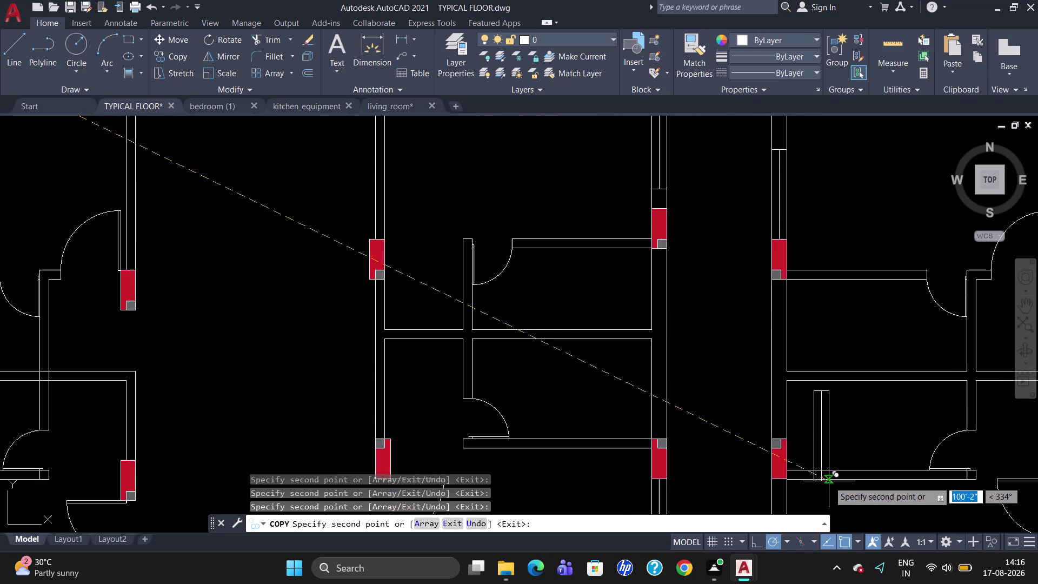
scroll(up, 3)
scroll(down, 3)
scroll(up, 3)
scroll(down, 3)
scroll(up, 3)
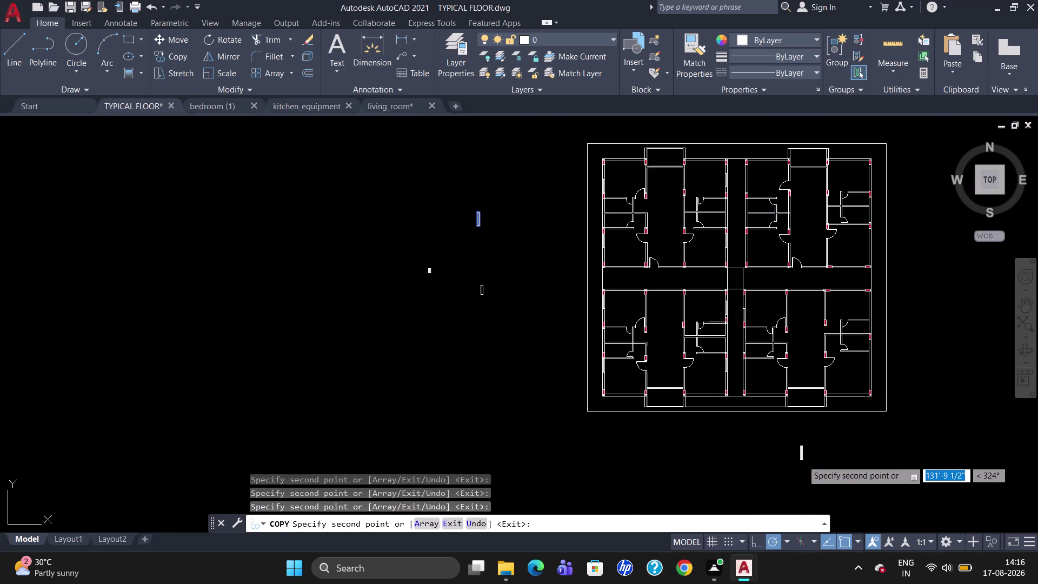
scroll(up, 3)
scroll(up, 3)
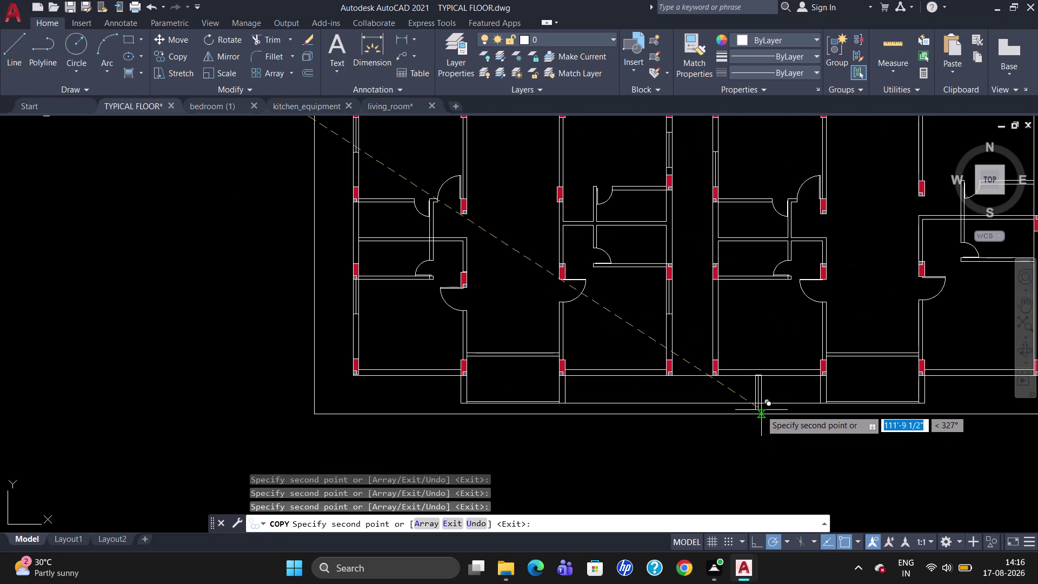
scroll(up, 3)
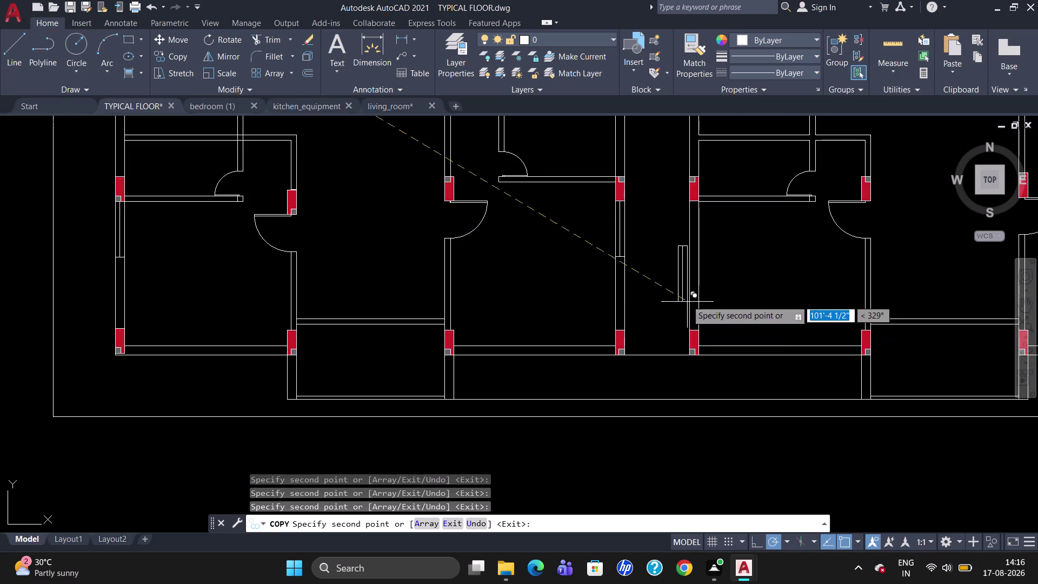
scroll(up, 3)
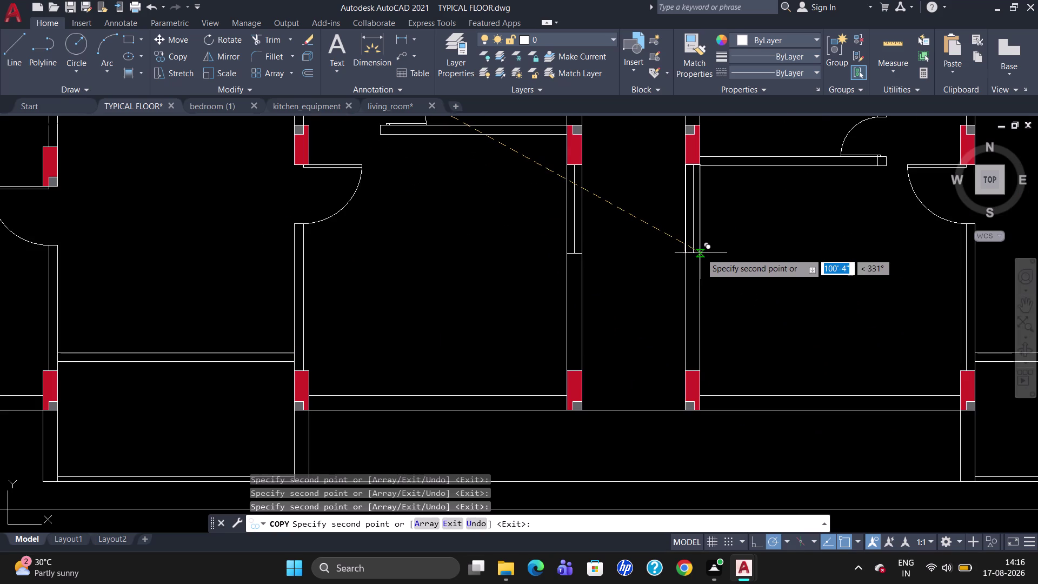
scroll(up, 3)
scroll(down, 3)
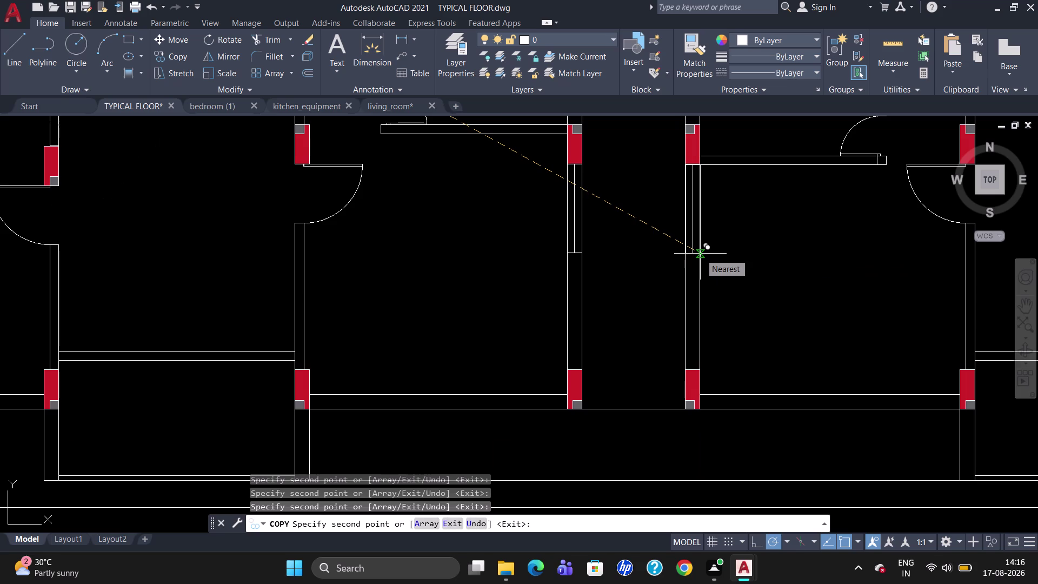
scroll(up, 3)
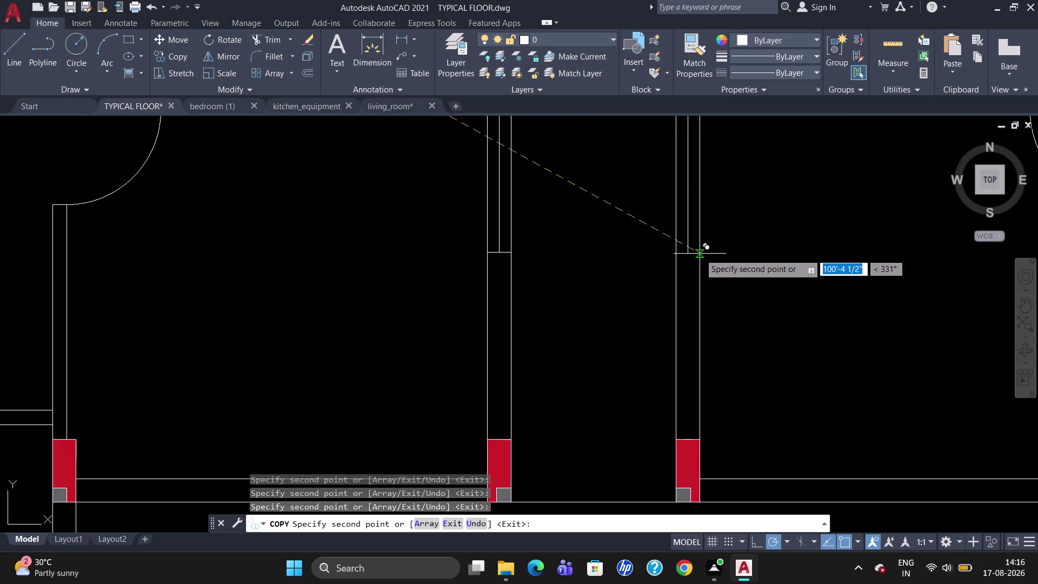
click(699, 253)
scroll(down, 3)
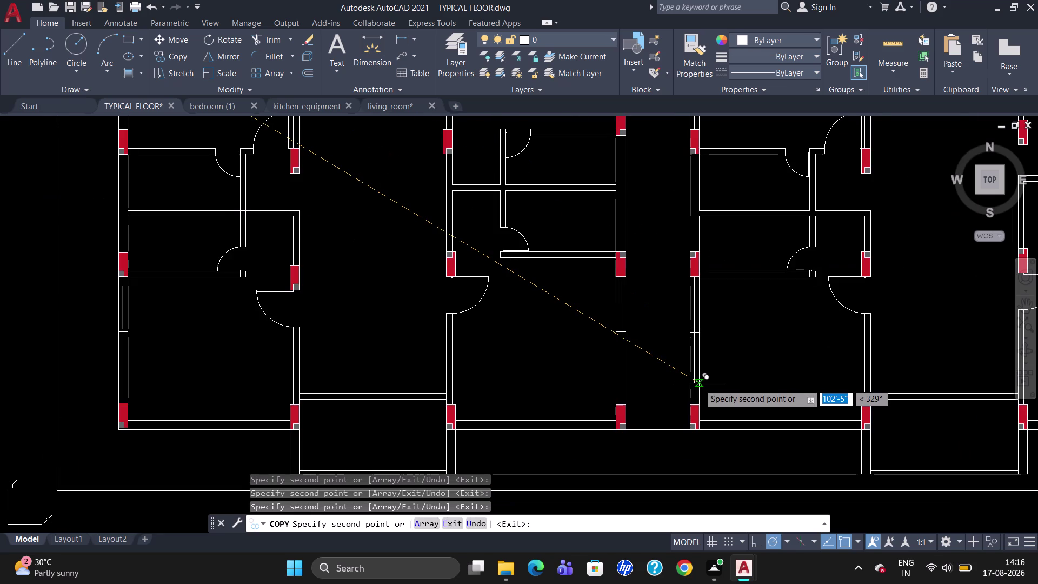
scroll(up, 3)
scroll(up, 3)
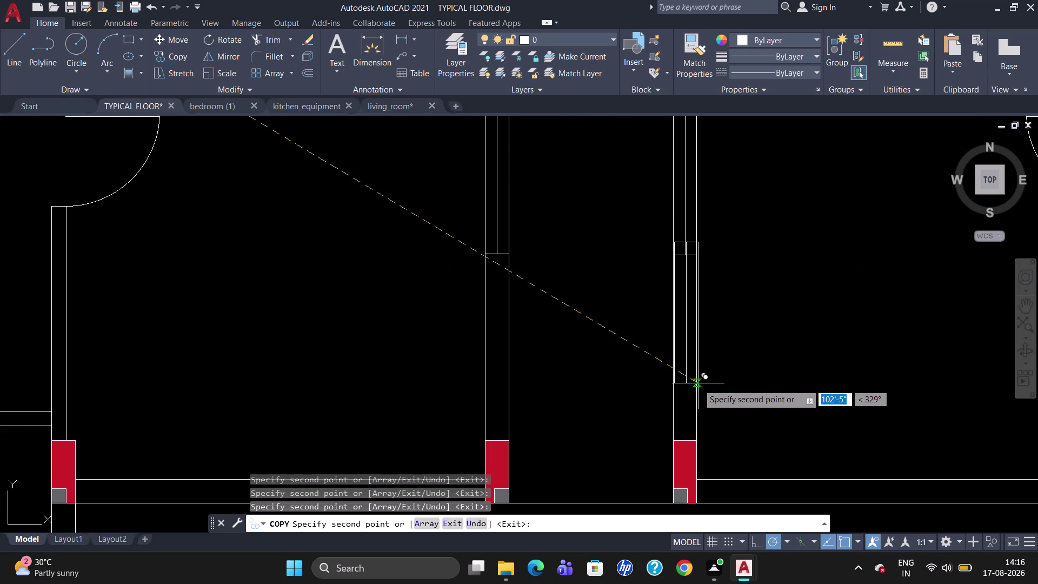
scroll(down, 3)
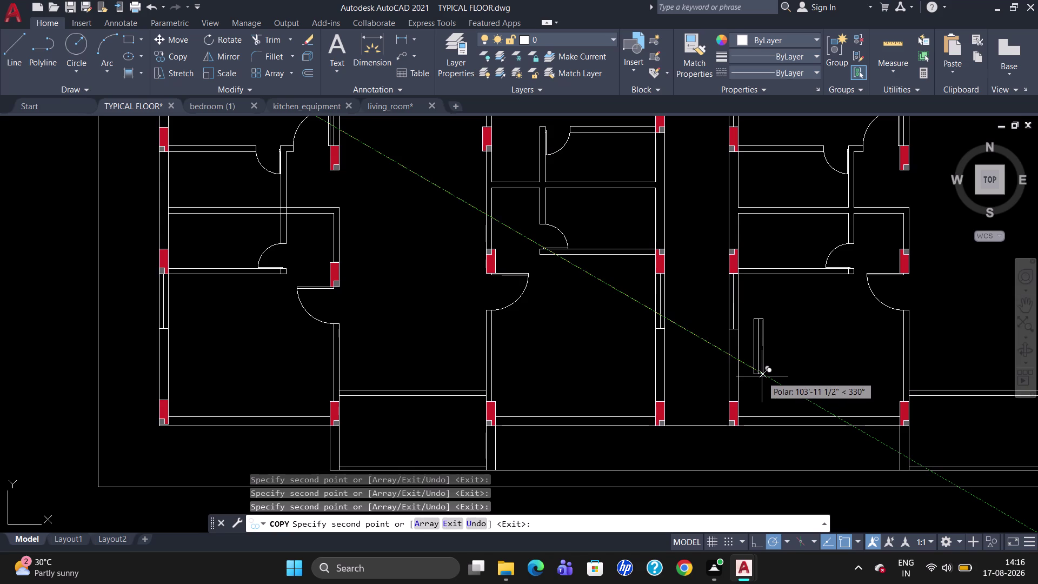
scroll(down, 3)
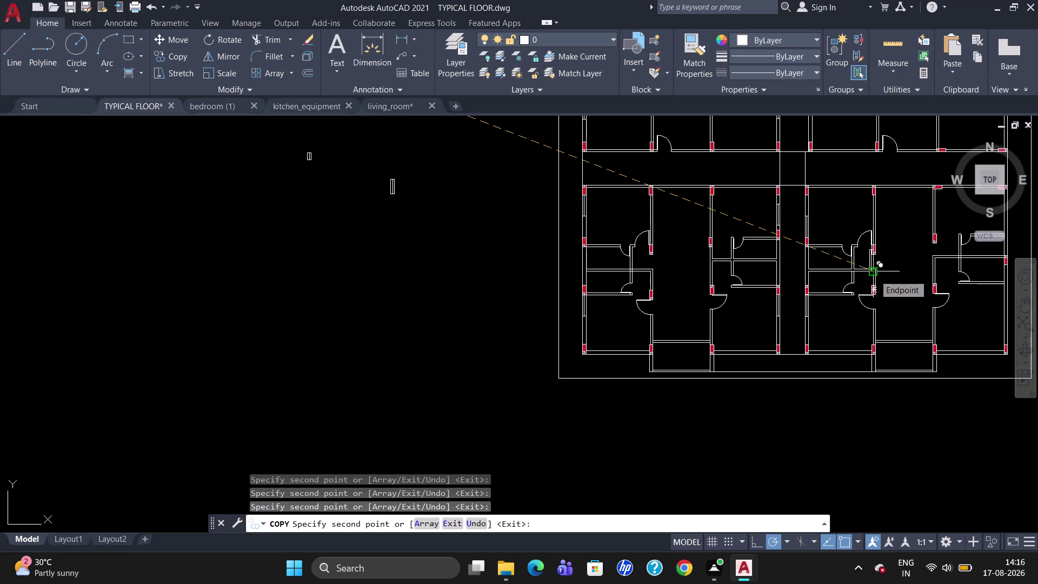
scroll(up, 3)
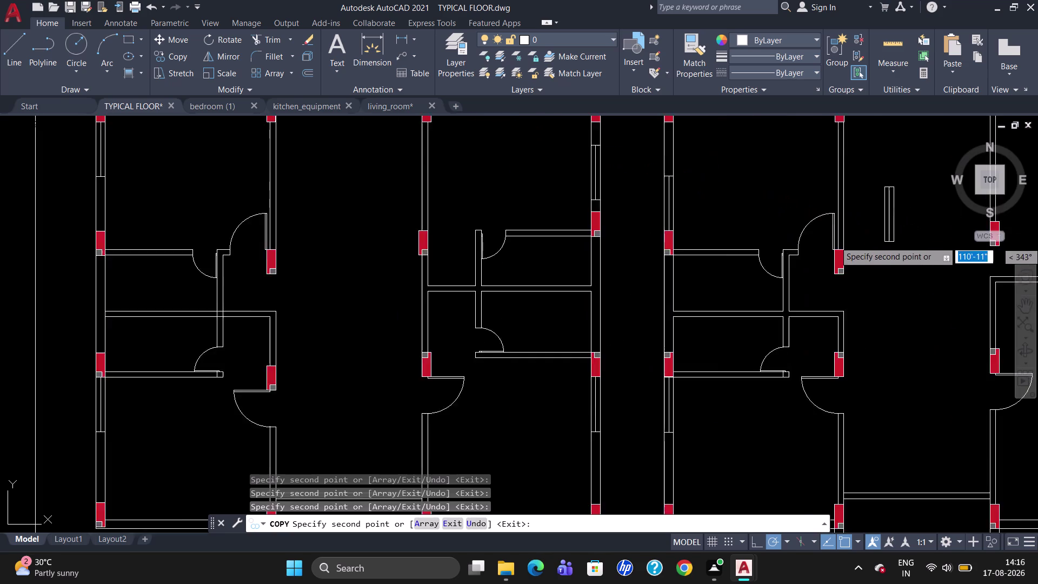
Place the last opening-line copy on the right-hand wall and end the COPY command.
scroll(up, 3)
scroll(down, 3)
scroll(up, 3)
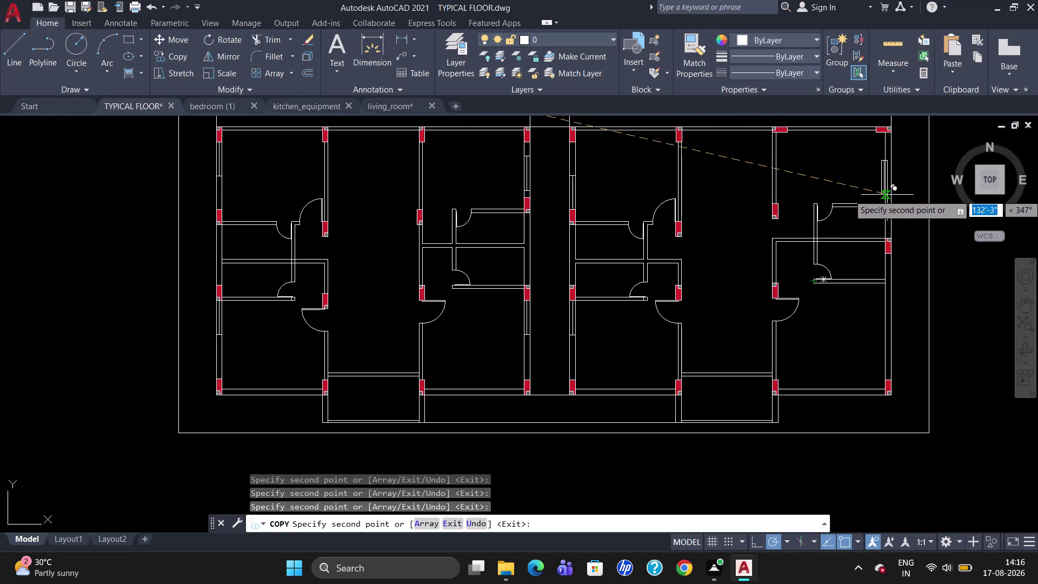
scroll(up, 3)
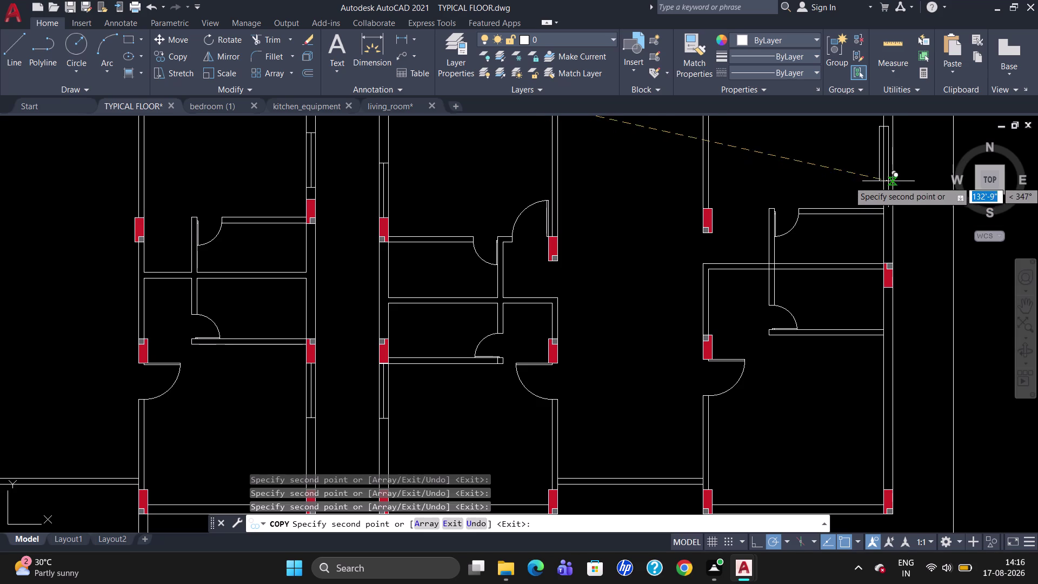
scroll(down, 3)
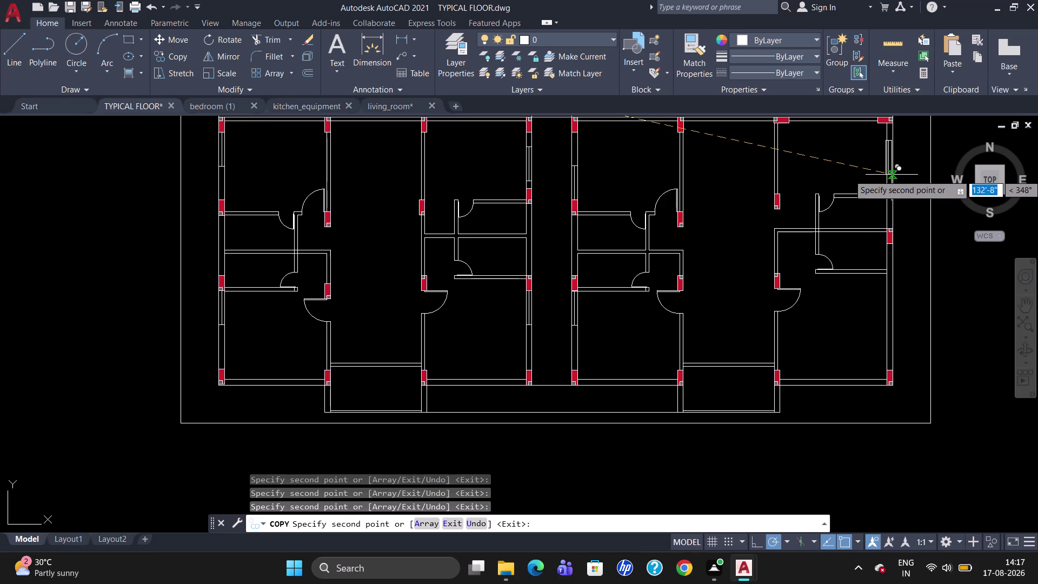
scroll(up, 3)
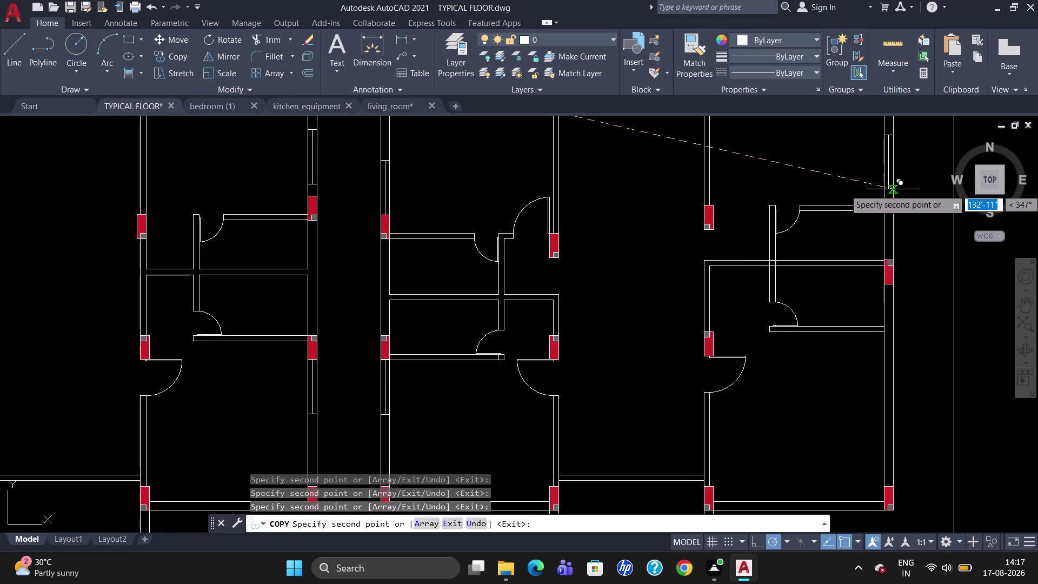
scroll(up, 3)
click(893, 190)
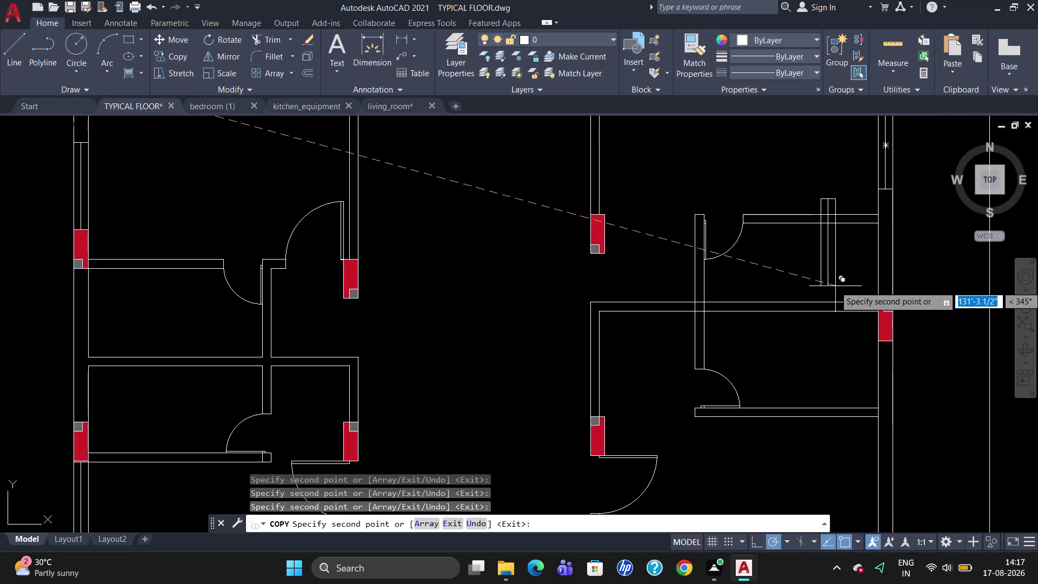
scroll(down, 3)
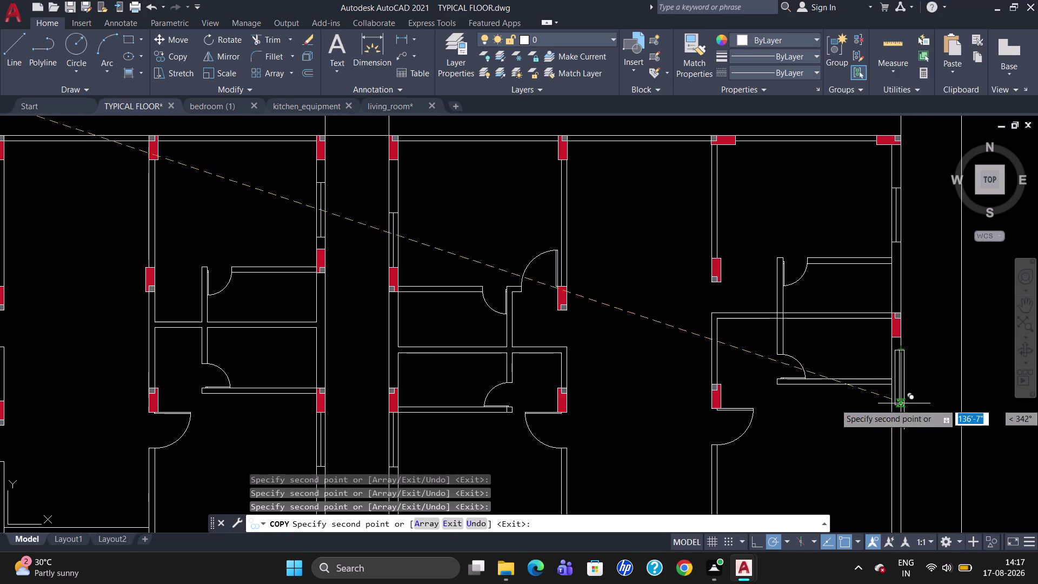
scroll(down, 3)
scroll(up, 3)
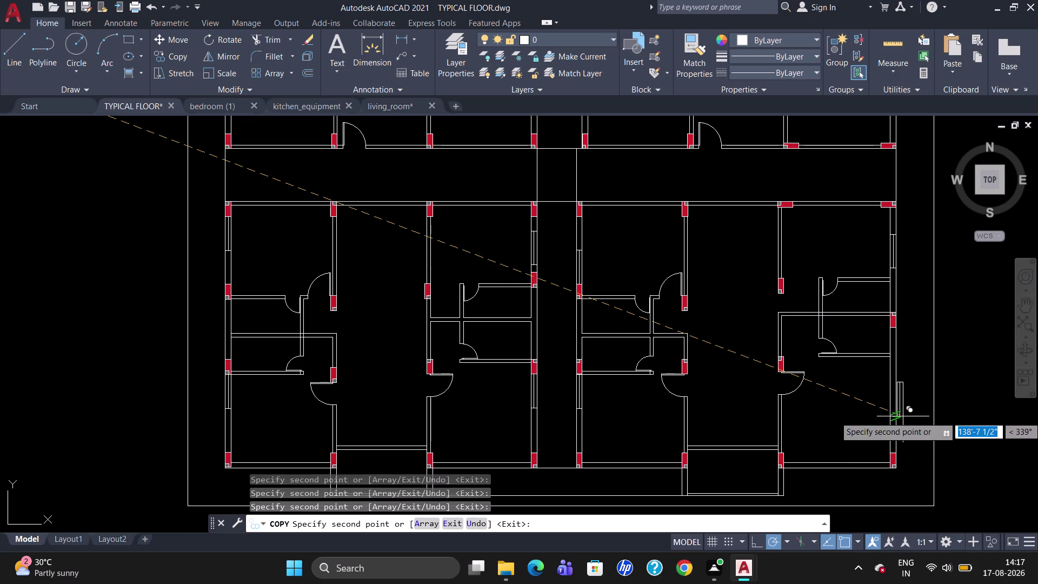
key(Escape)
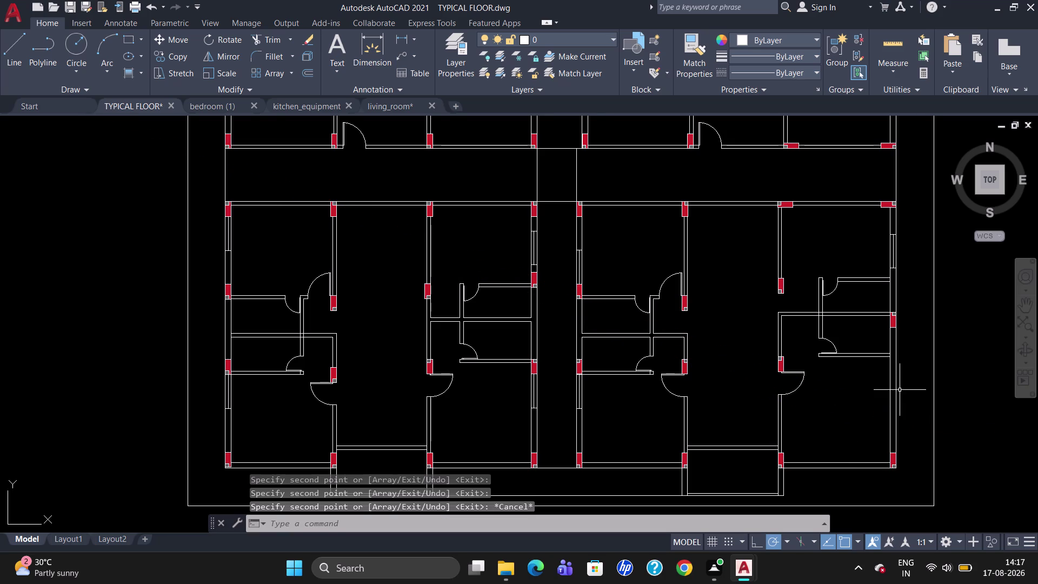
Move the right outer wall pieces 3' lower, beside the red column.
scroll(down, 3)
scroll(up, 3)
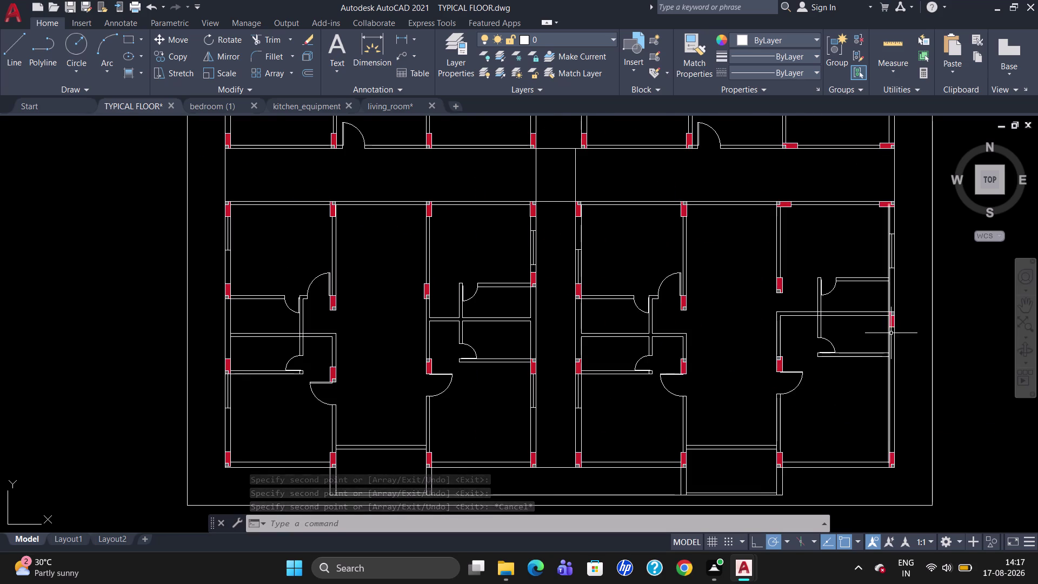
click(893, 325)
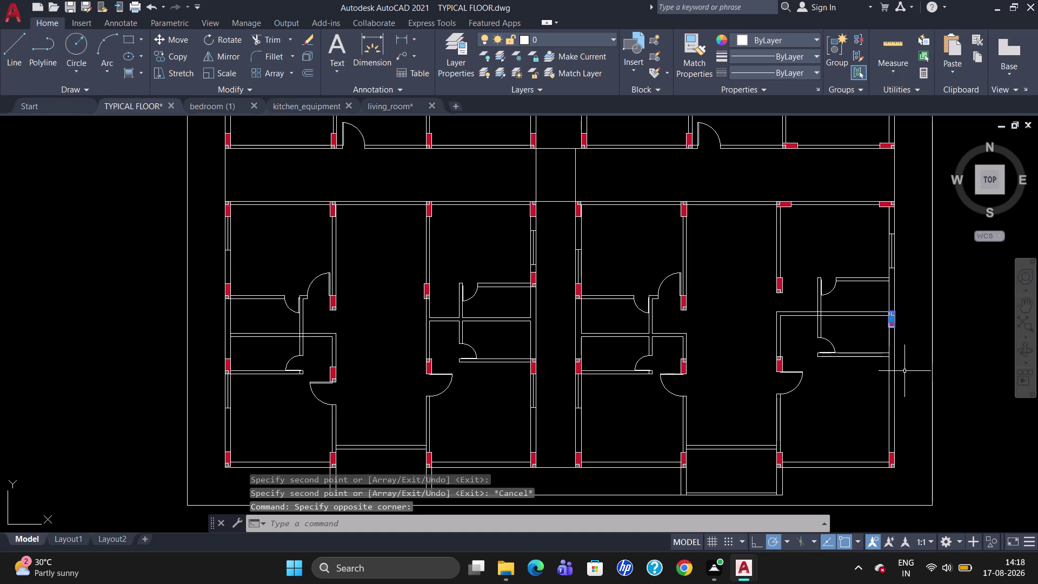
key(m)
key(Return)
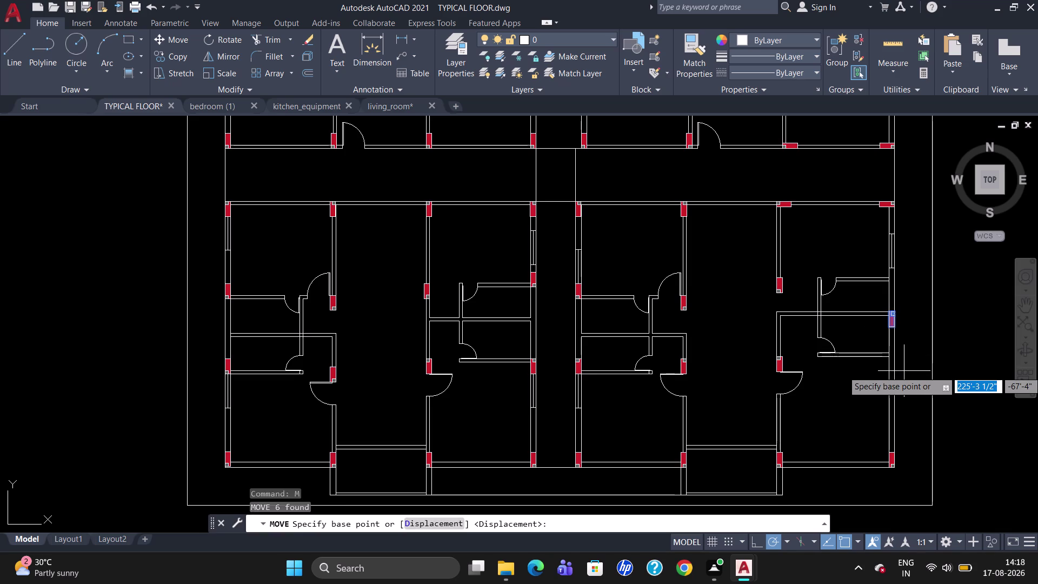
scroll(up, 3)
click(896, 312)
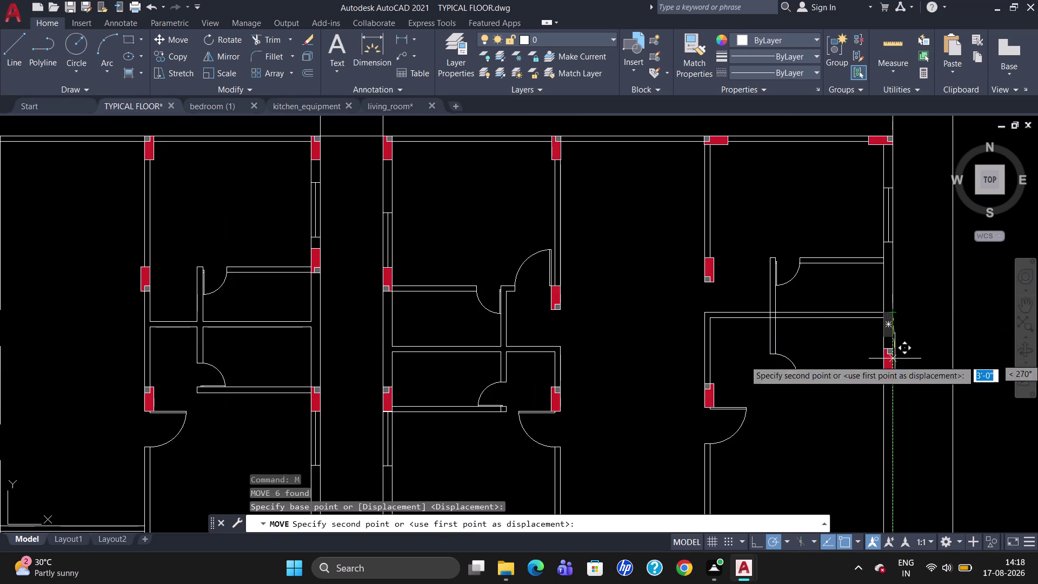
scroll(up, 3)
click(891, 378)
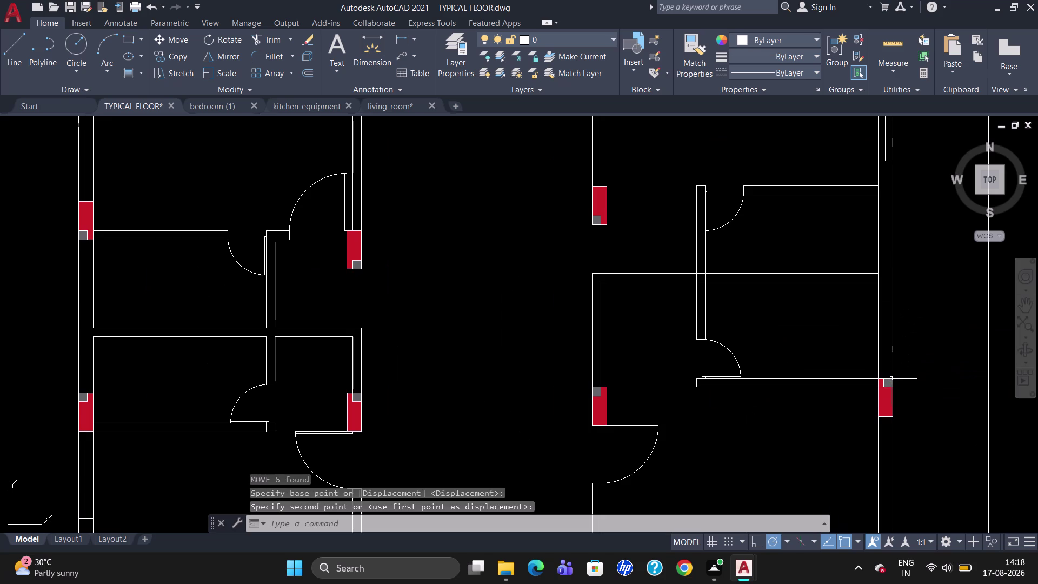
key(Escape)
scroll(down, 3)
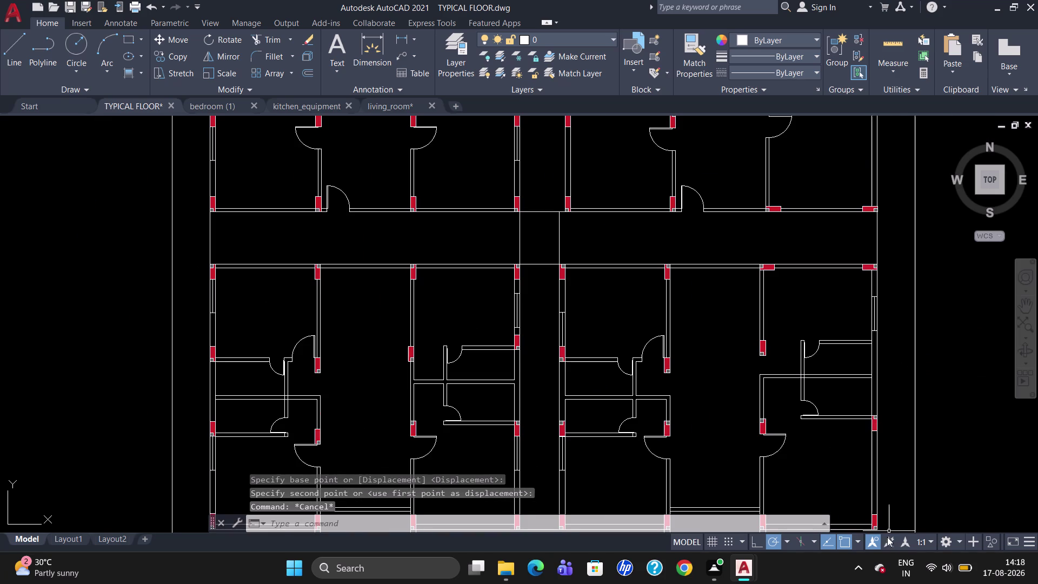
click(874, 316)
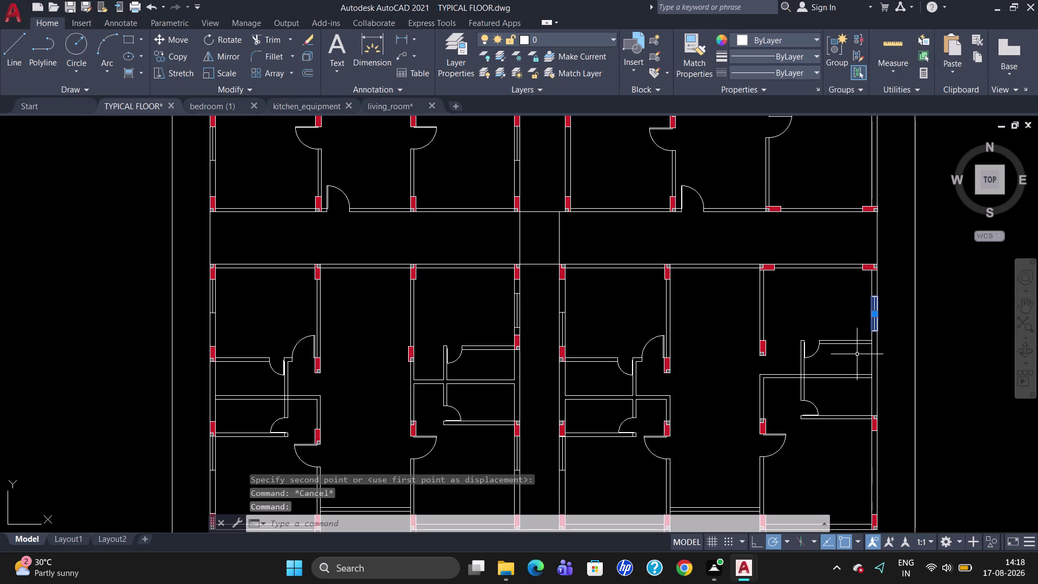
Copy the two selected right-wall pieces to the spot just below the red column.
text(CO)
key(Return)
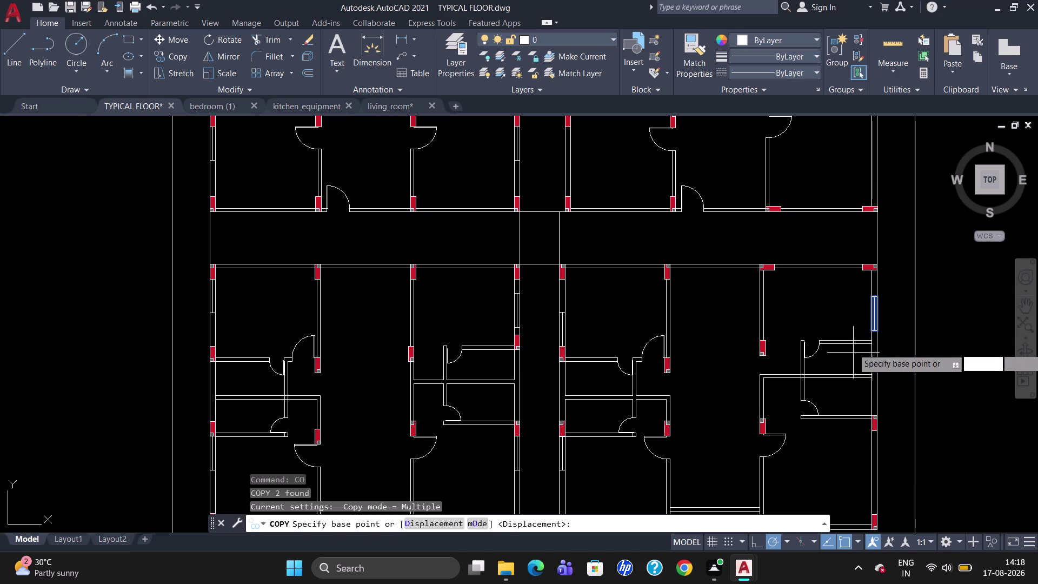
click(877, 294)
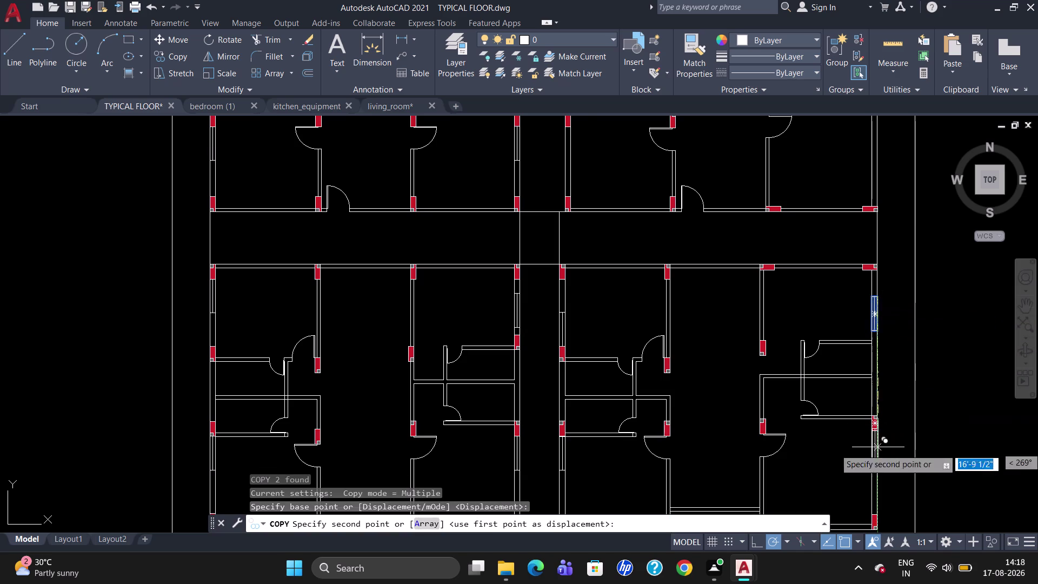
scroll(up, 3)
scroll(up, 3)
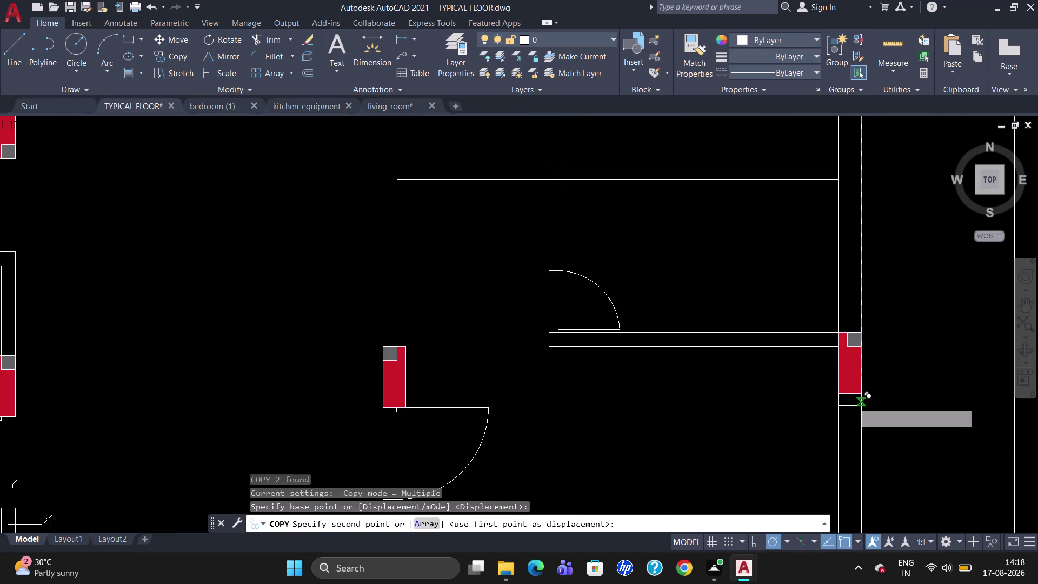
click(862, 396)
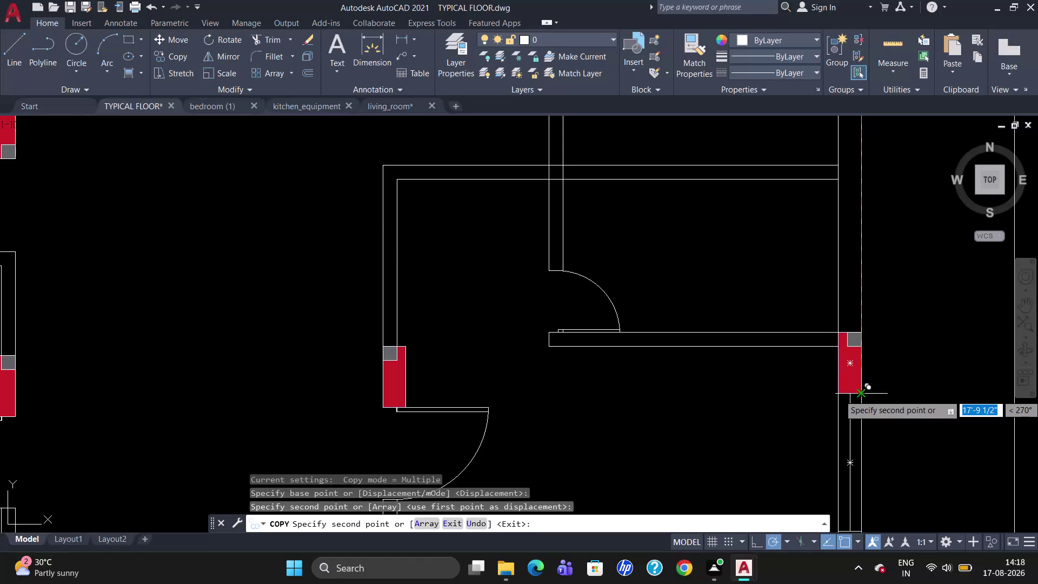
key(Escape)
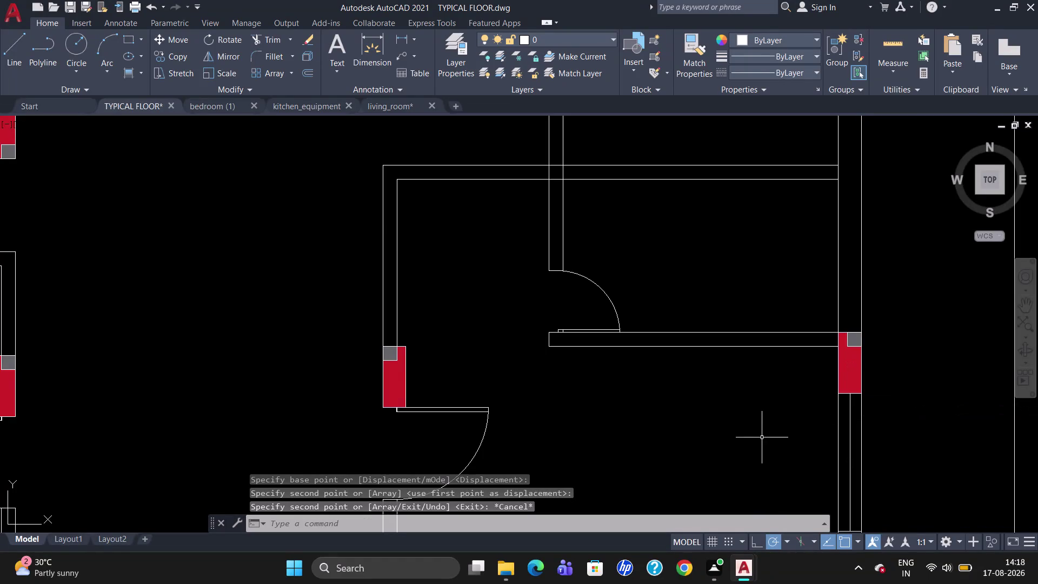
scroll(down, 3)
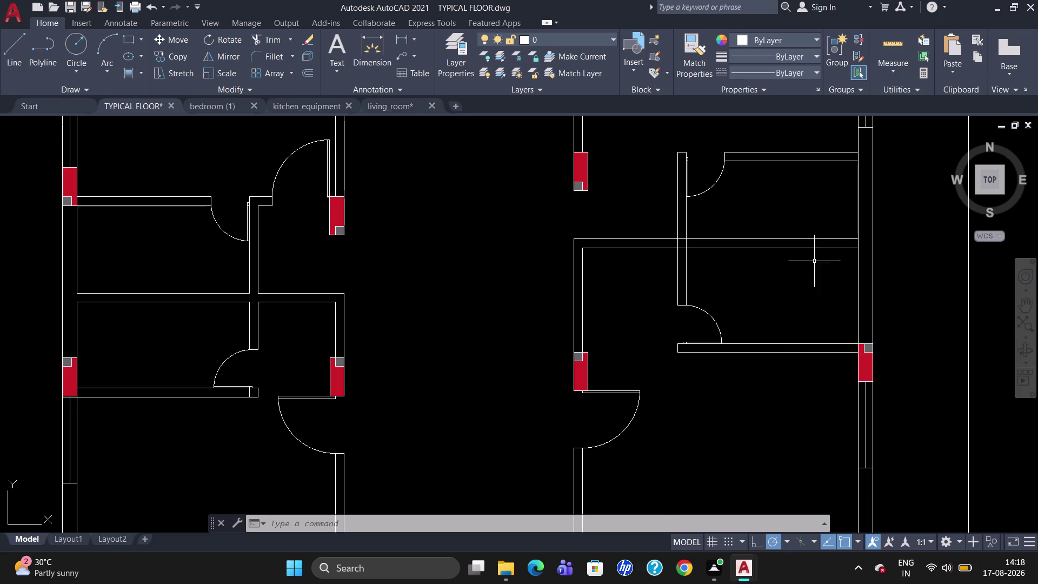
scroll(down, 3)
scroll(up, 3)
Copy the wall-corner opening symbol from its corner into the right-hand room.
scroll(down, 3)
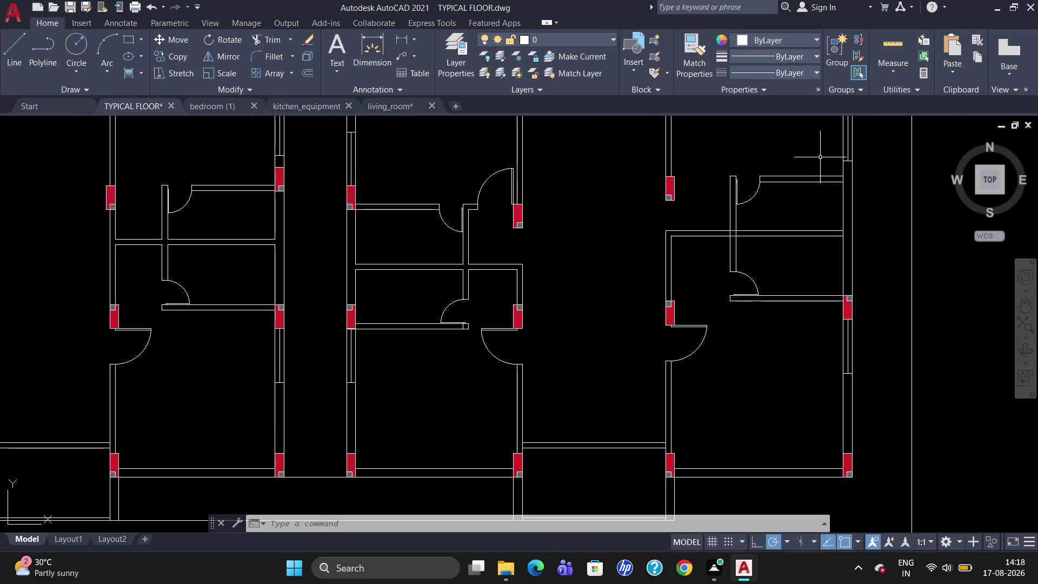
click(848, 308)
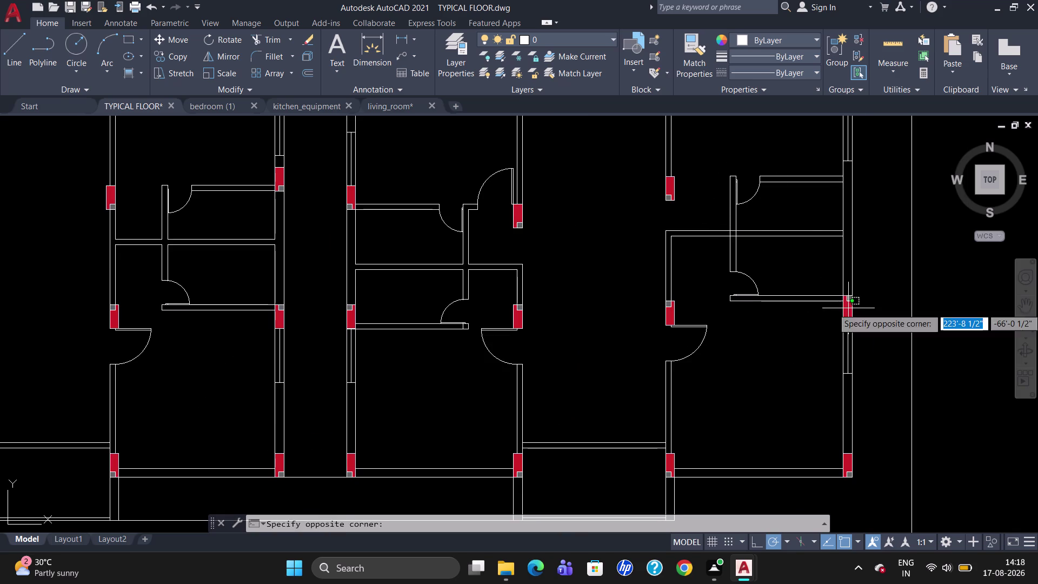
text(C)
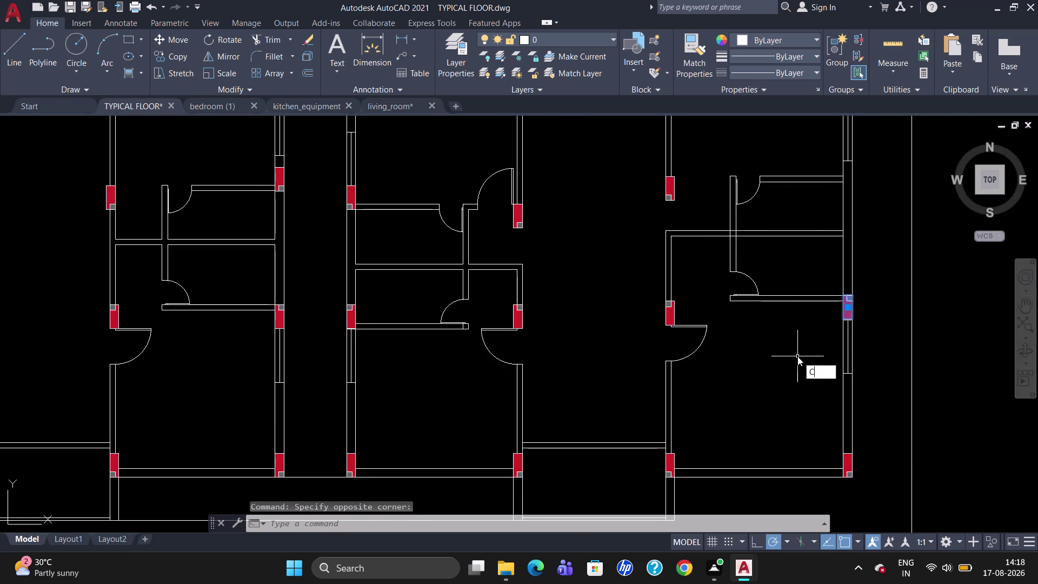
text(O)
key(Return)
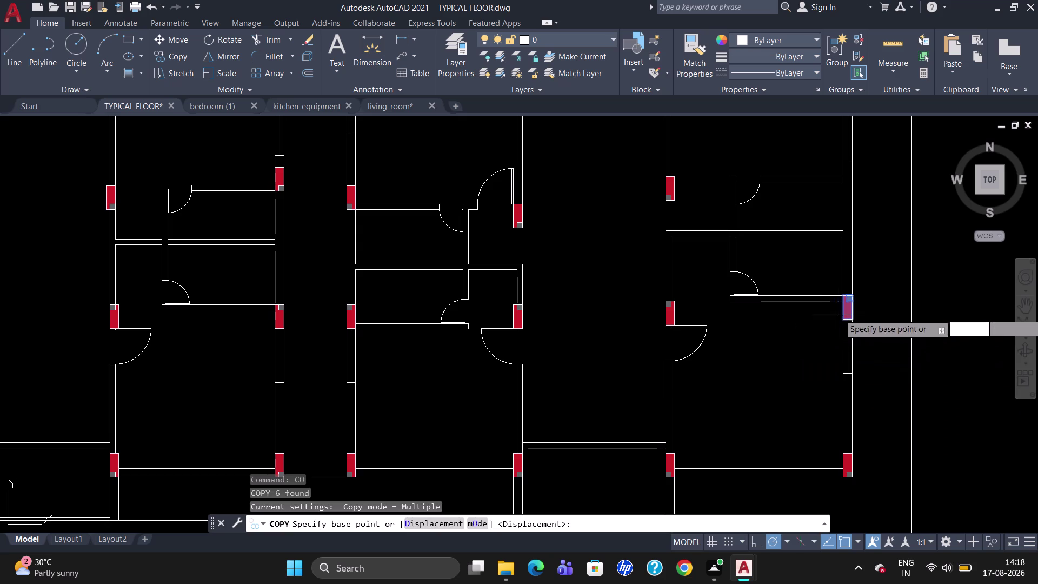
click(841, 321)
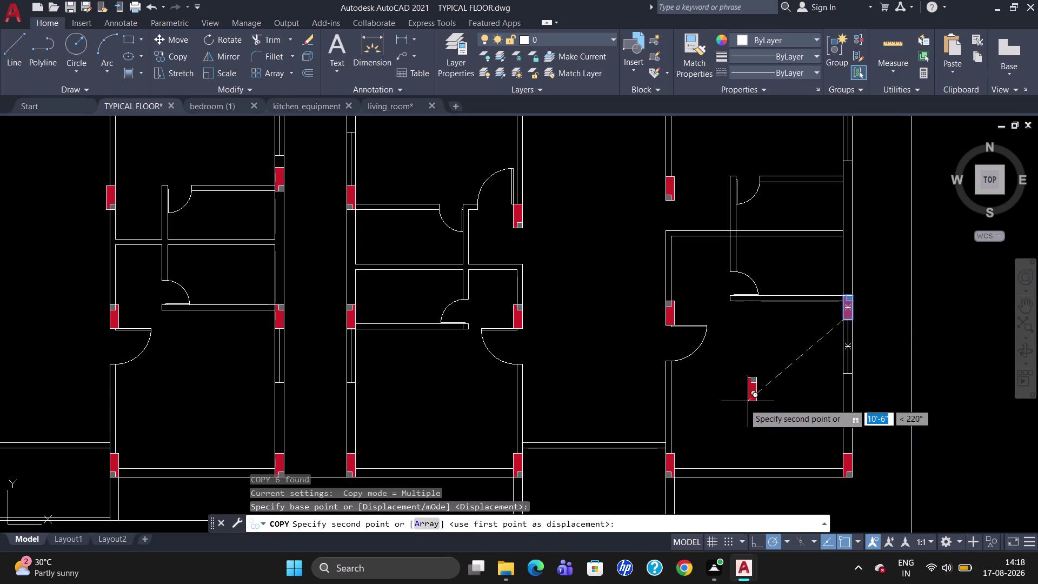
click(744, 403)
key(Escape)
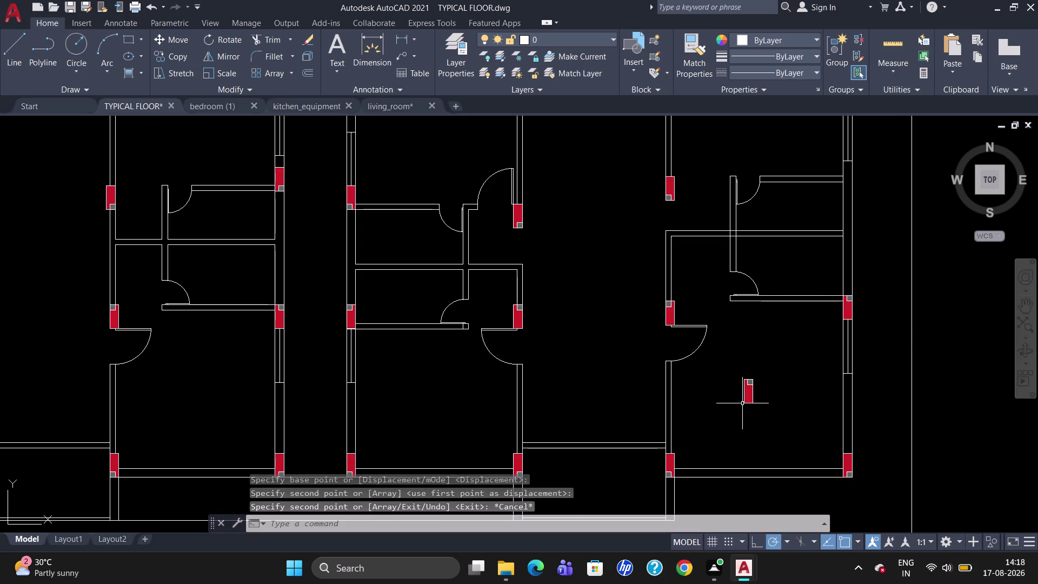
Rotate the copied symbol 90° about its base point so it lies horizontal.
text(RO)
key(Return)
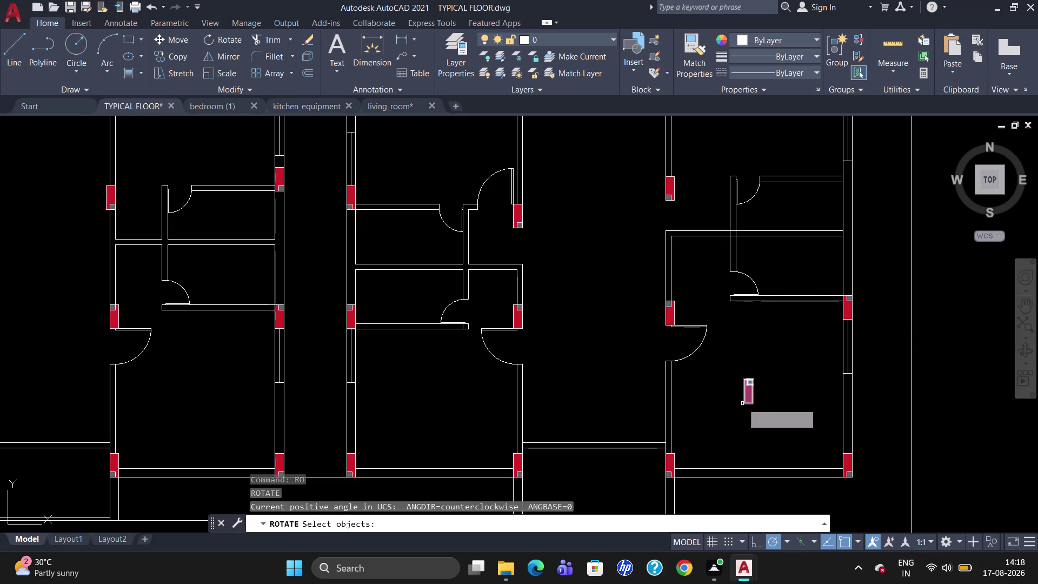
click(751, 392)
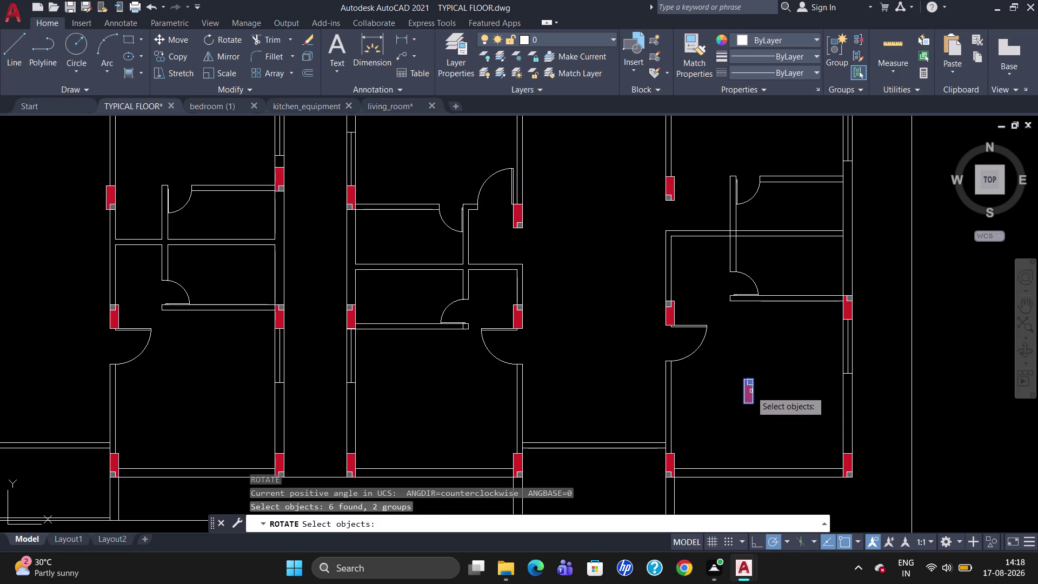
key(Return)
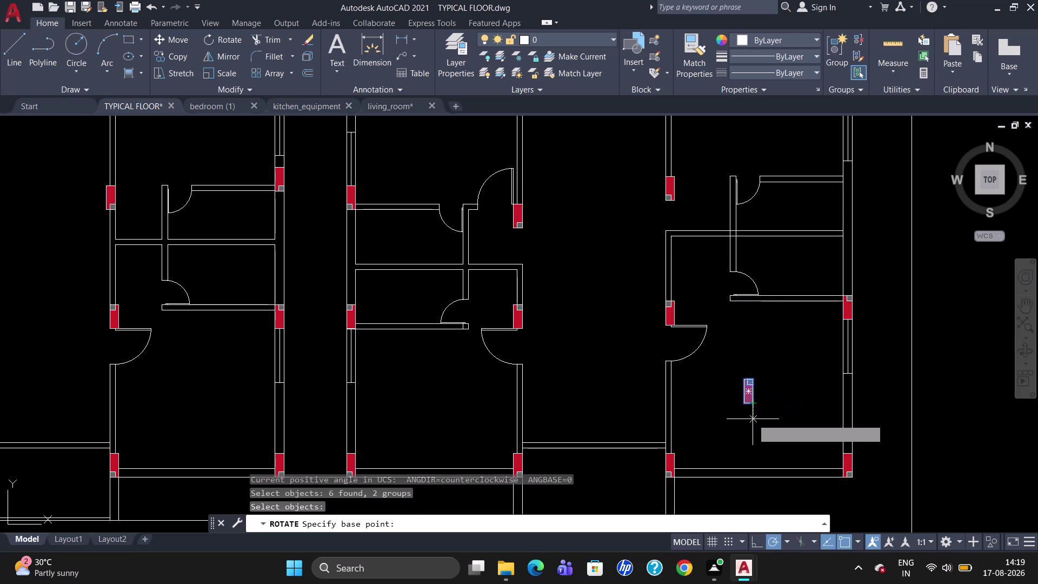
click(758, 403)
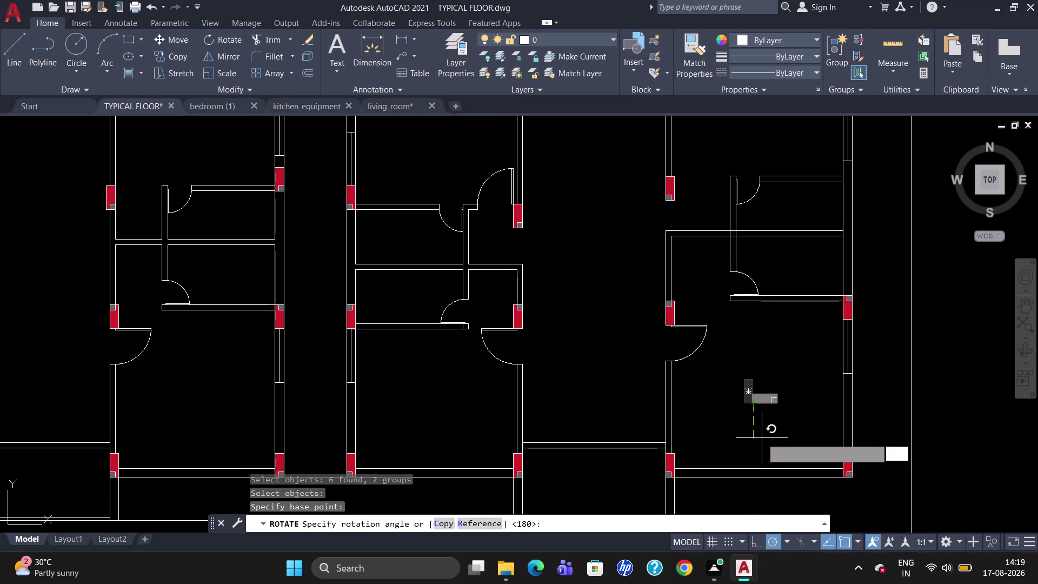
click(753, 456)
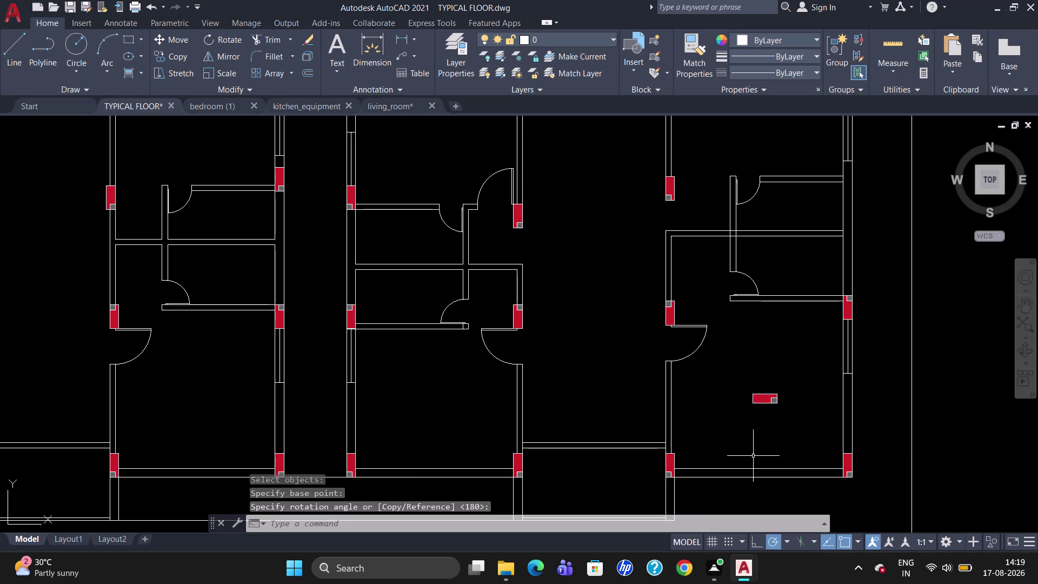
click(761, 404)
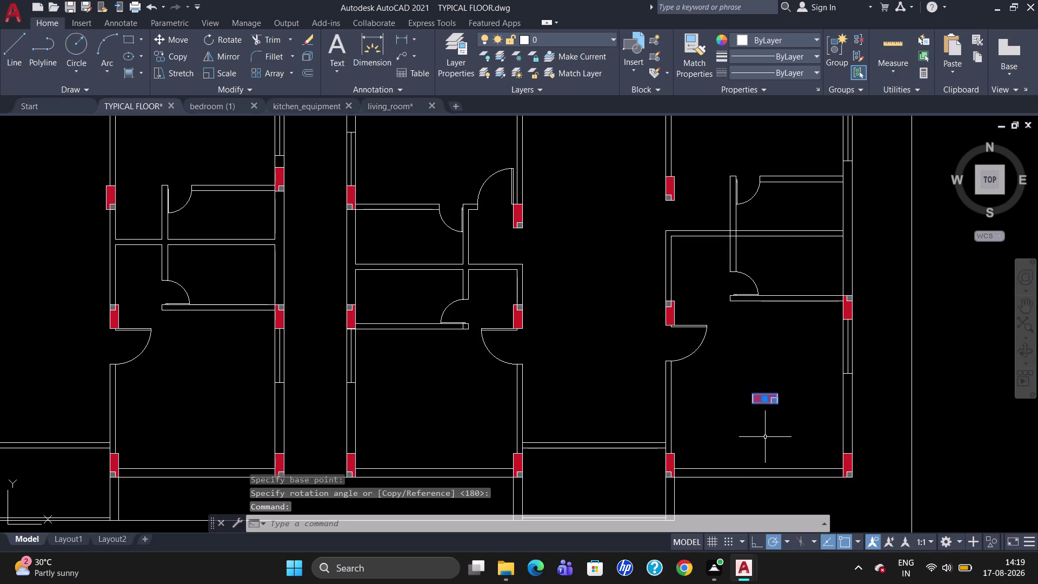
Copy the rotated symbol from its corner to the top-right inner/outer wall junction.
key(c)
key(o)
key(Return)
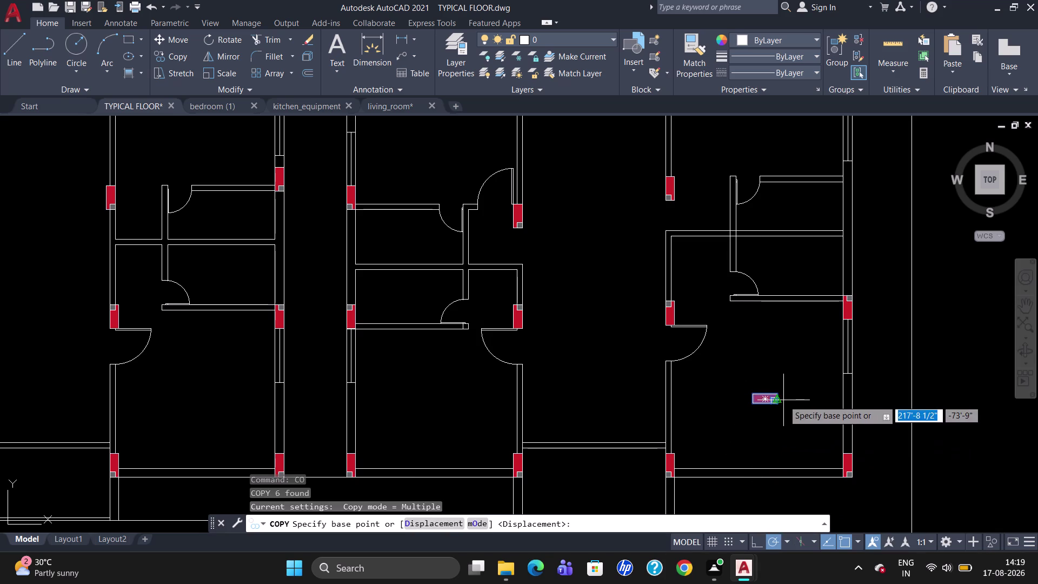
click(781, 395)
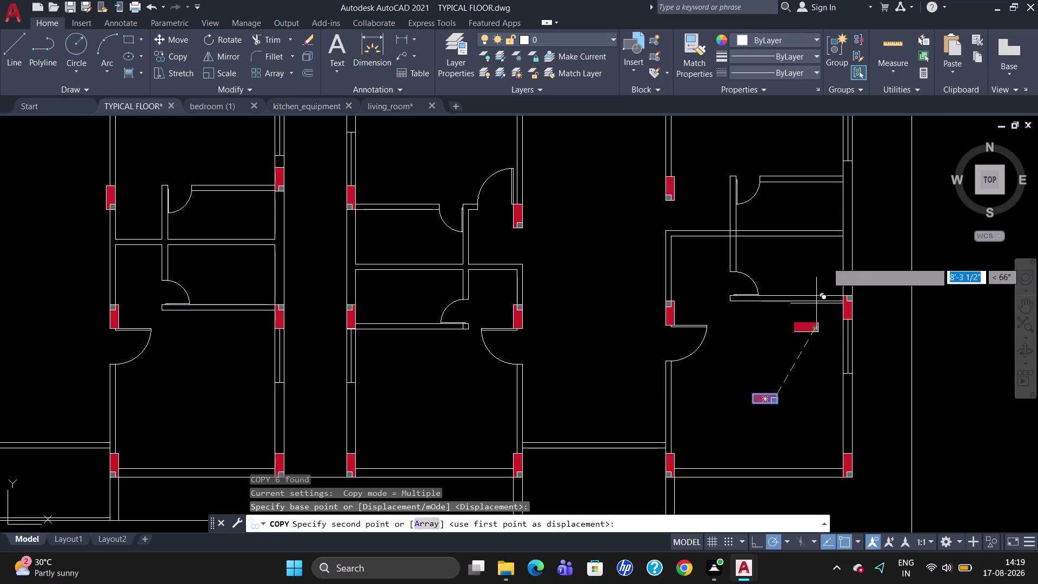
scroll(up, 3)
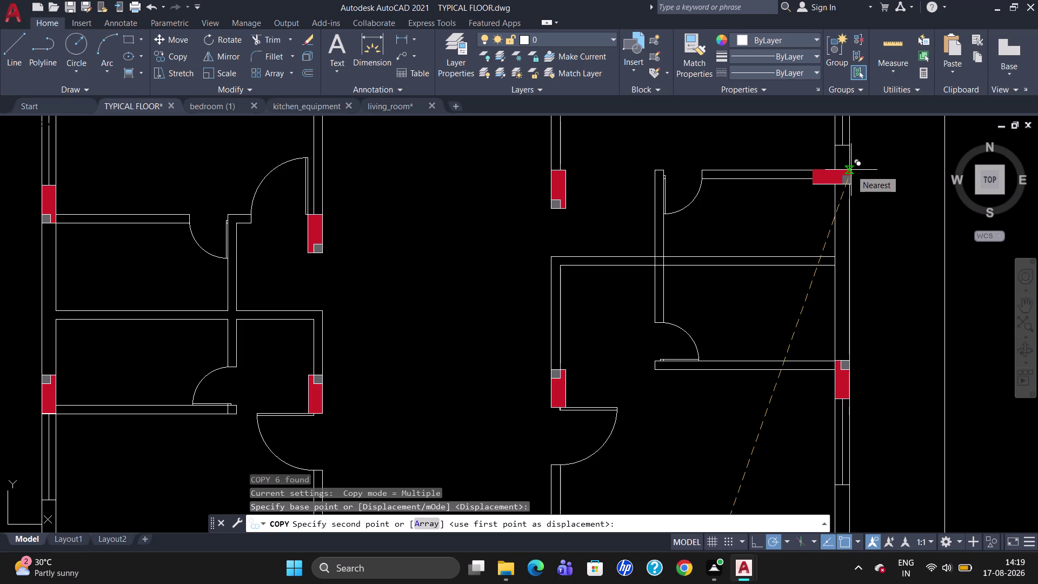
scroll(down, 3)
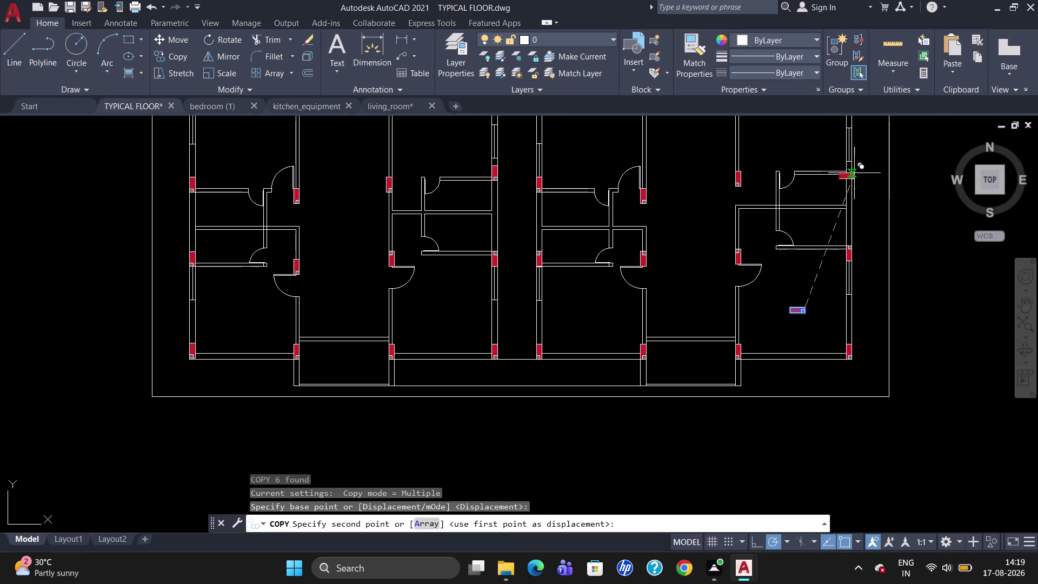
scroll(up, 3)
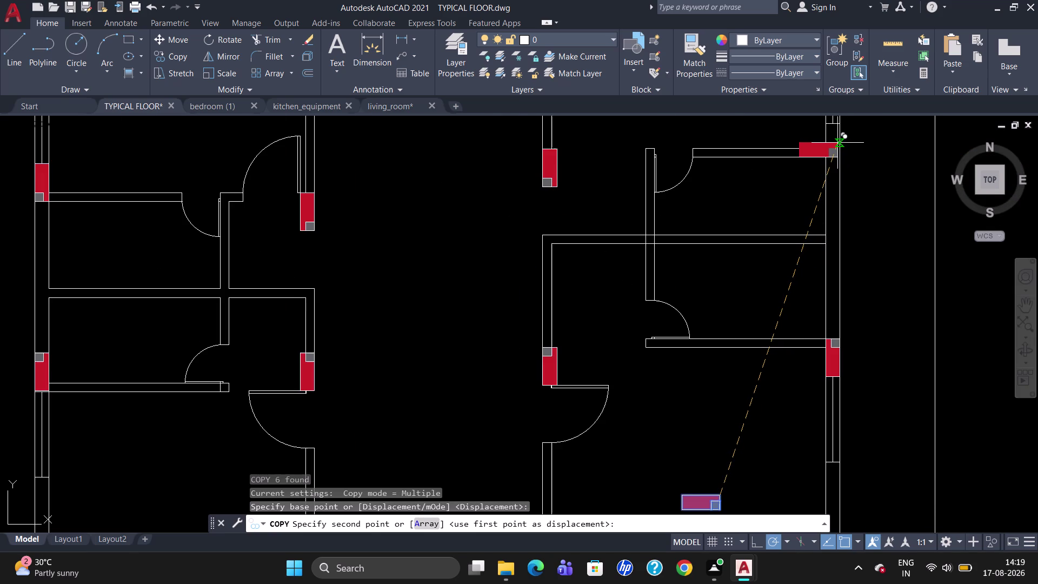
click(839, 142)
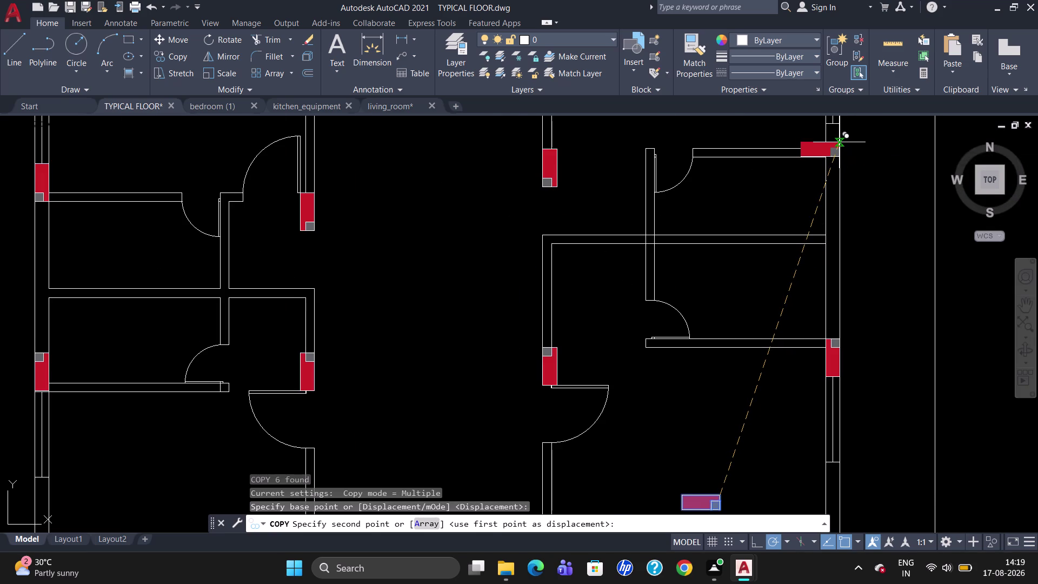
key(Escape)
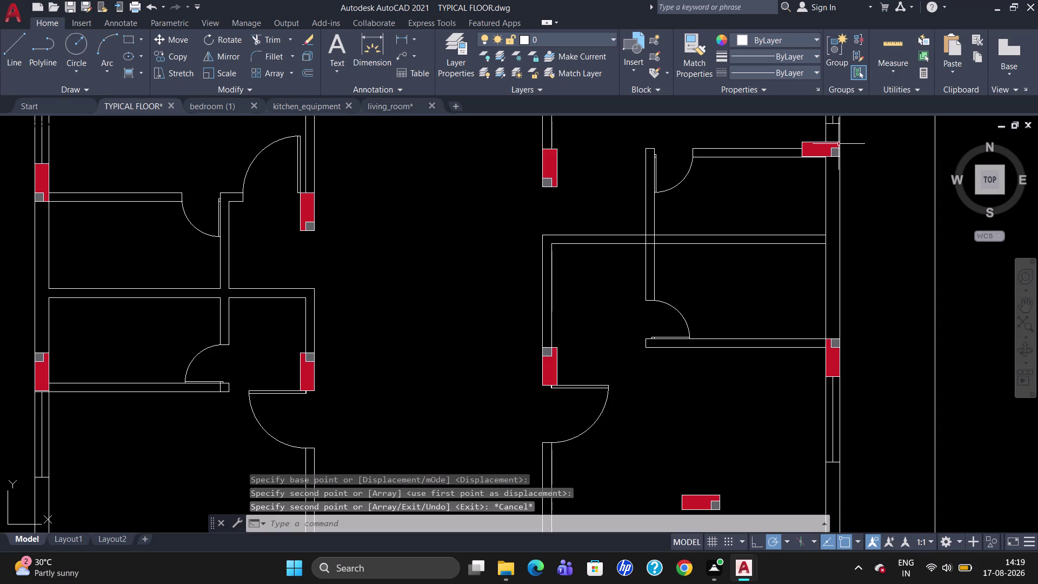
scroll(down, 3)
scroll(down, 3)
scroll(up, 3)
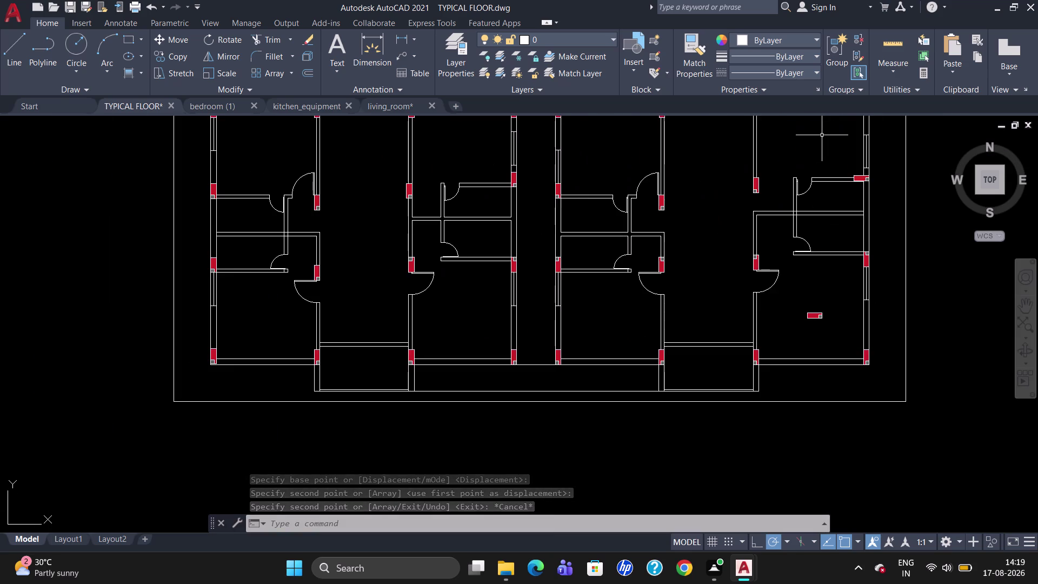
Move the two thin vertical opening lines higher up the right outer wall.
scroll(down, 3)
scroll(up, 3)
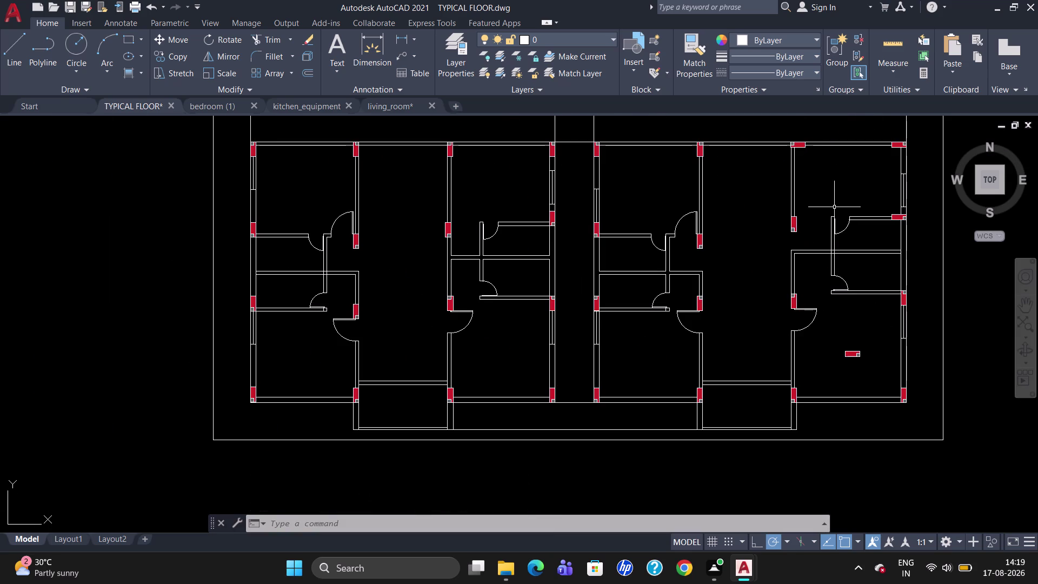
click(903, 186)
key(m)
key(Return)
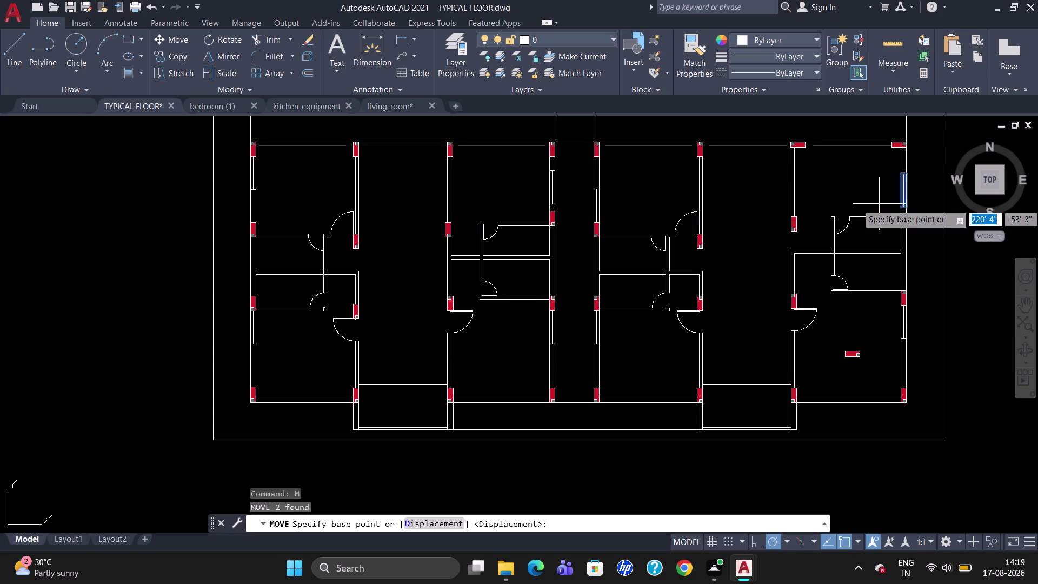
click(908, 178)
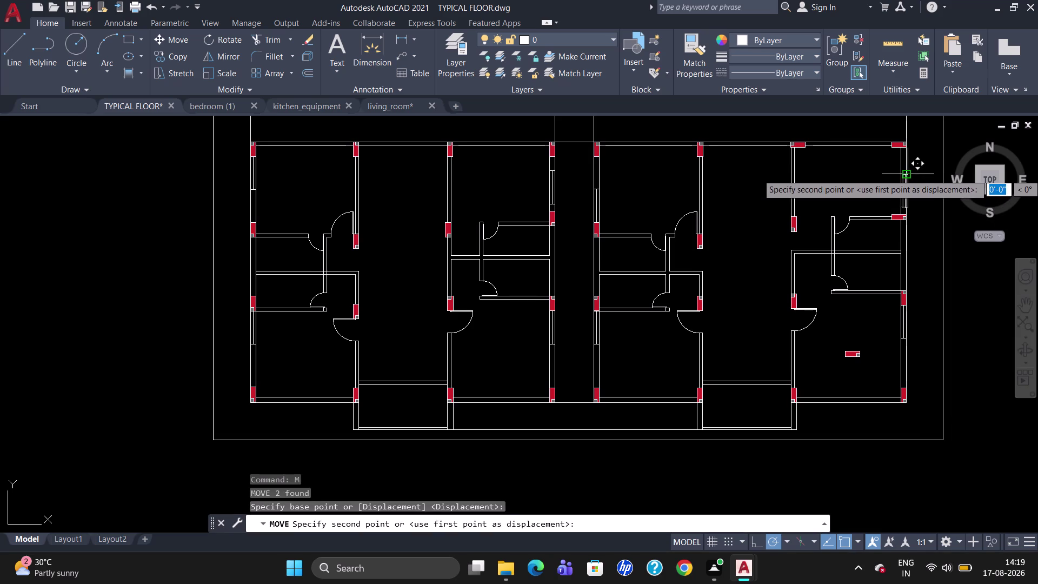
scroll(up, 3)
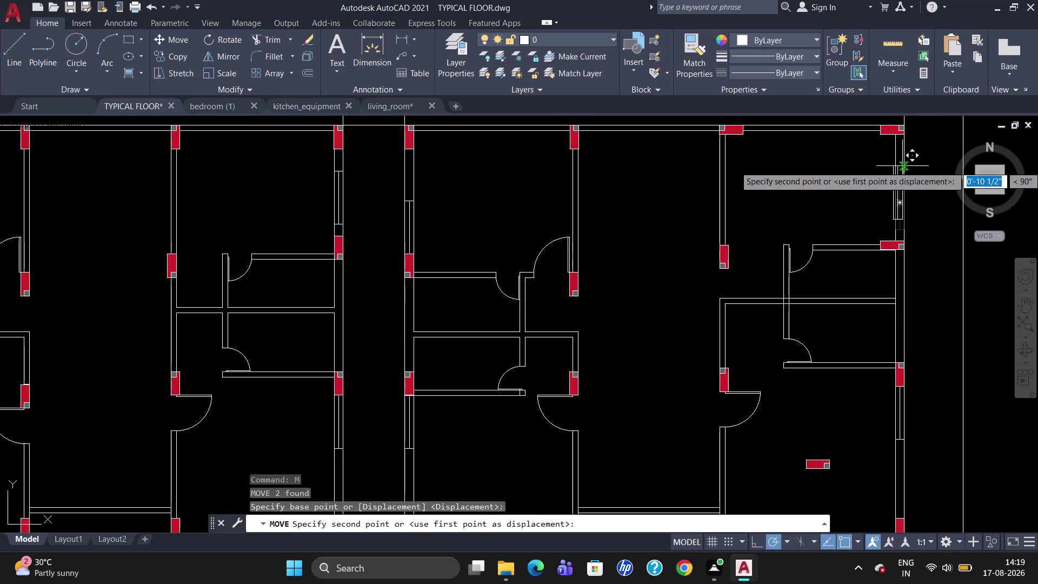
scroll(up, 3)
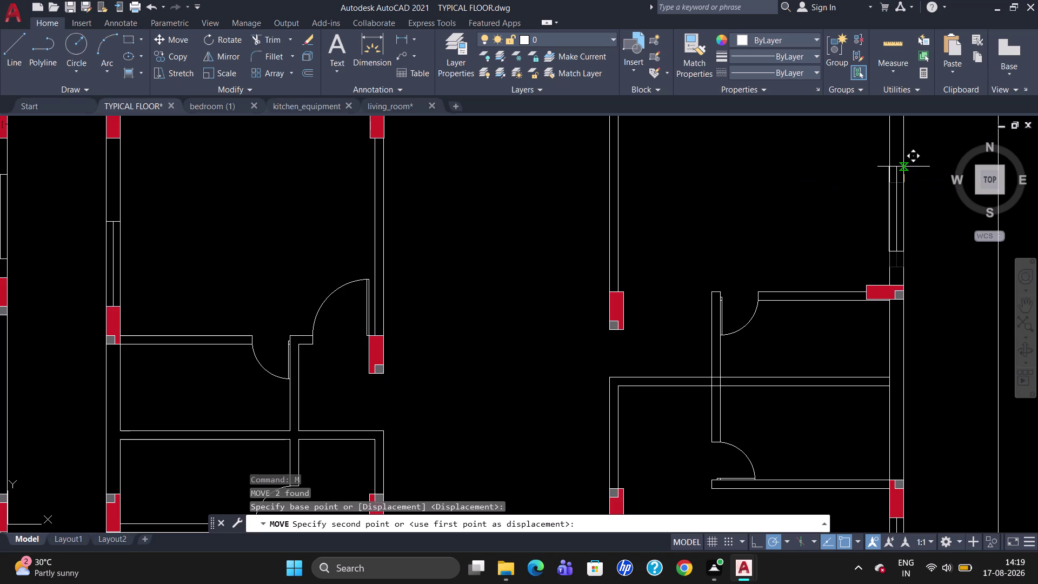
scroll(up, 3)
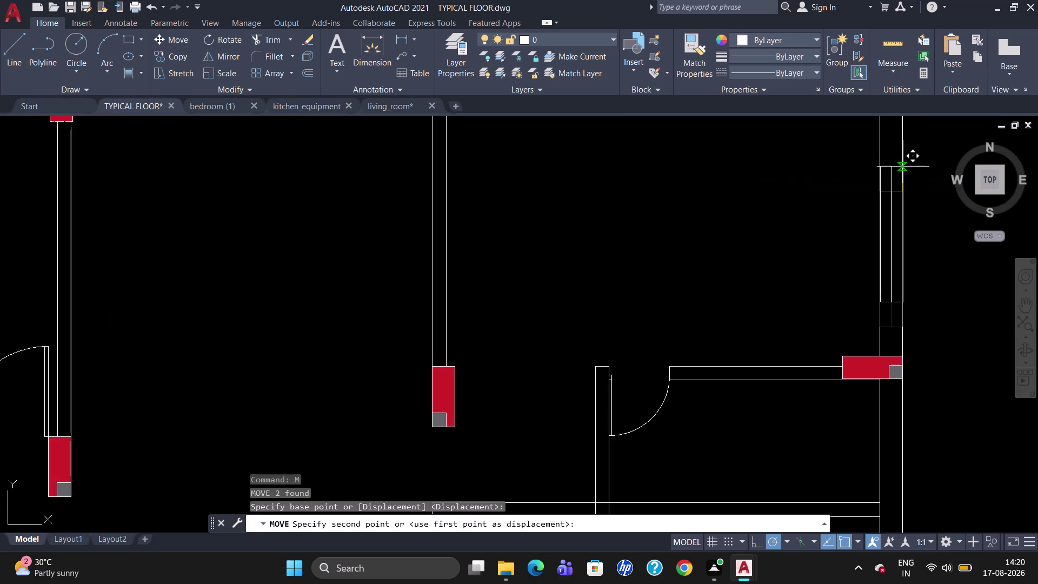
click(902, 168)
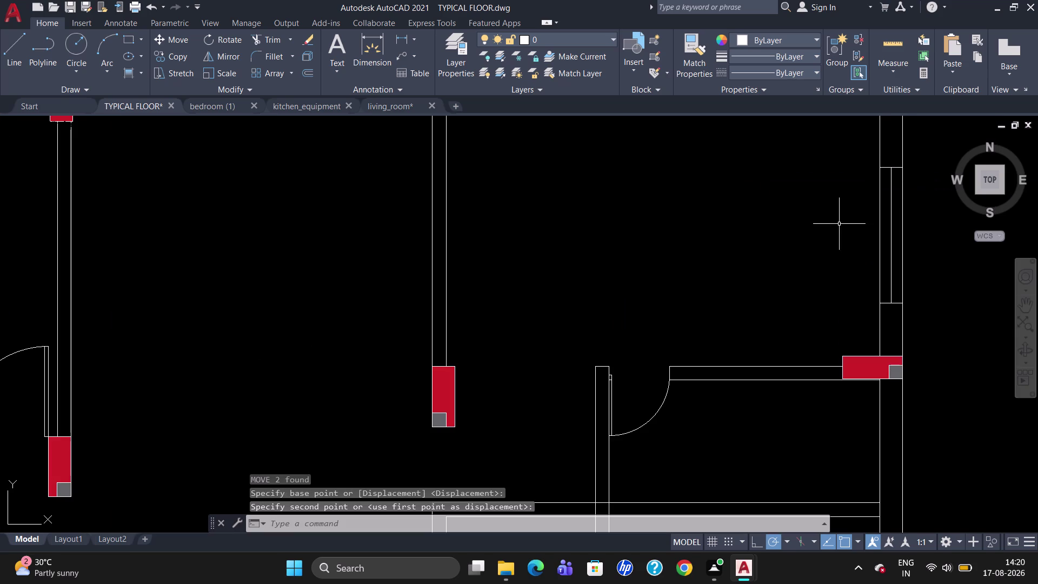
scroll(down, 3)
scroll(up, 3)
scroll(down, 3)
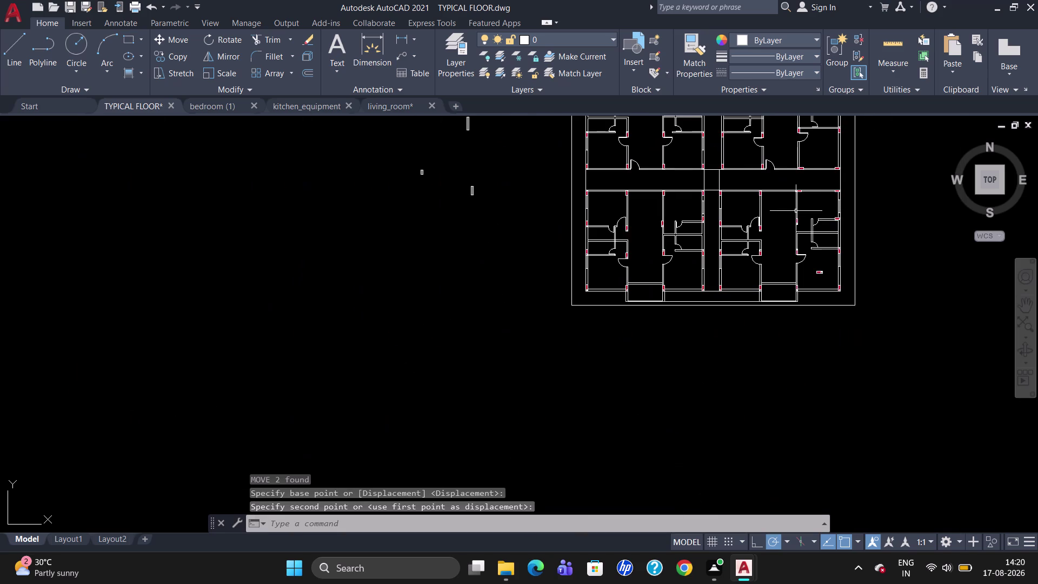
scroll(up, 3)
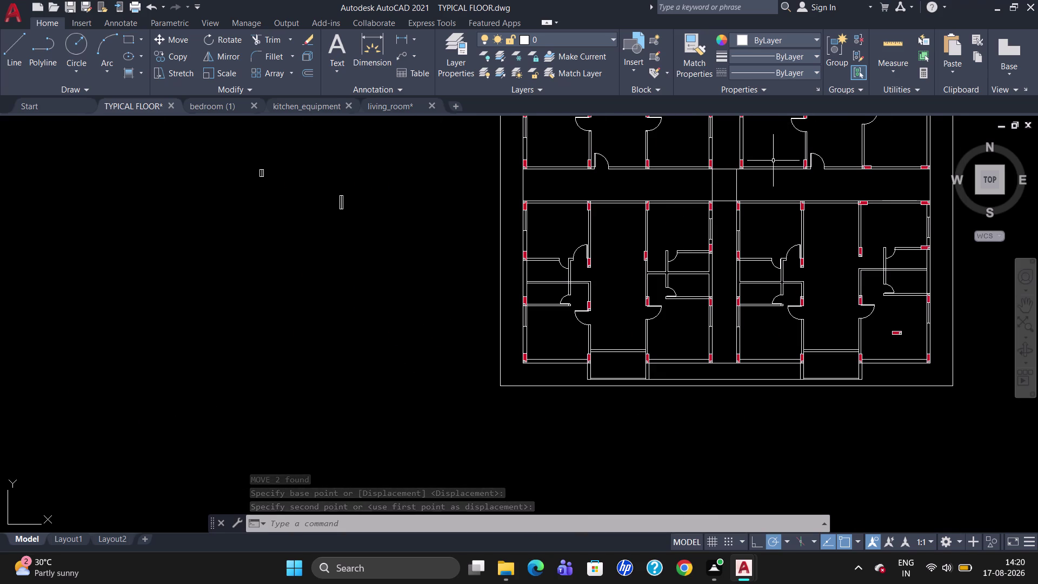
scroll(down, 3)
scroll(up, 3)
scroll(down, 3)
scroll(down, 3)
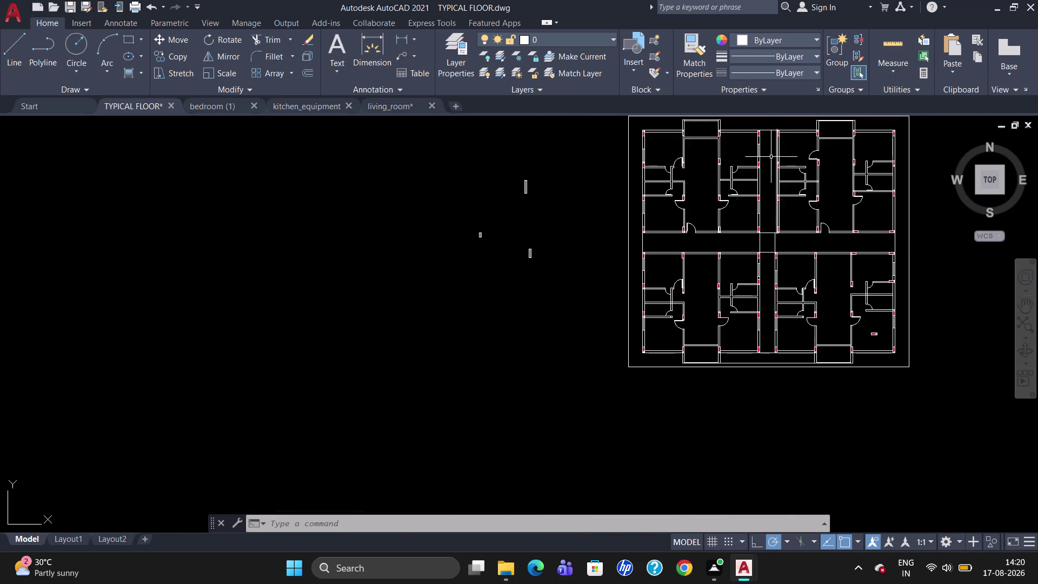
scroll(up, 3)
Copy the vertical opening outline onto the next wall to the right.
click(724, 179)
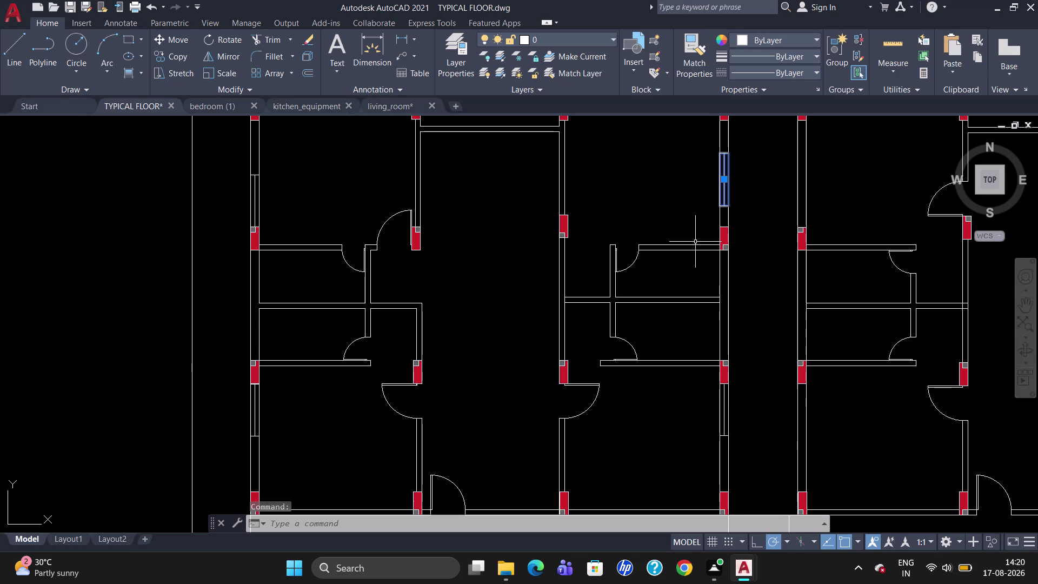
text(CO)
key(Return)
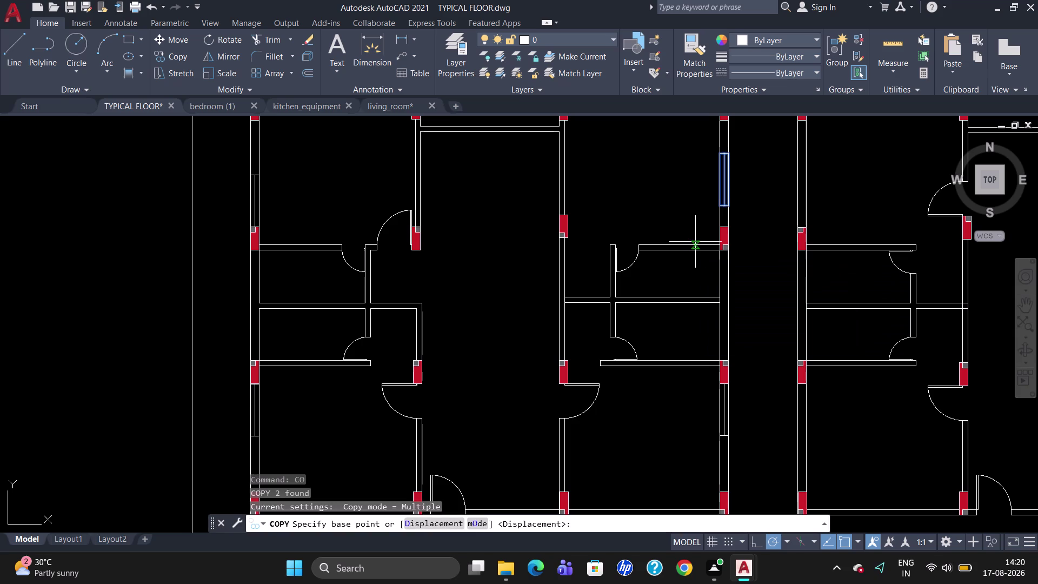
click(729, 151)
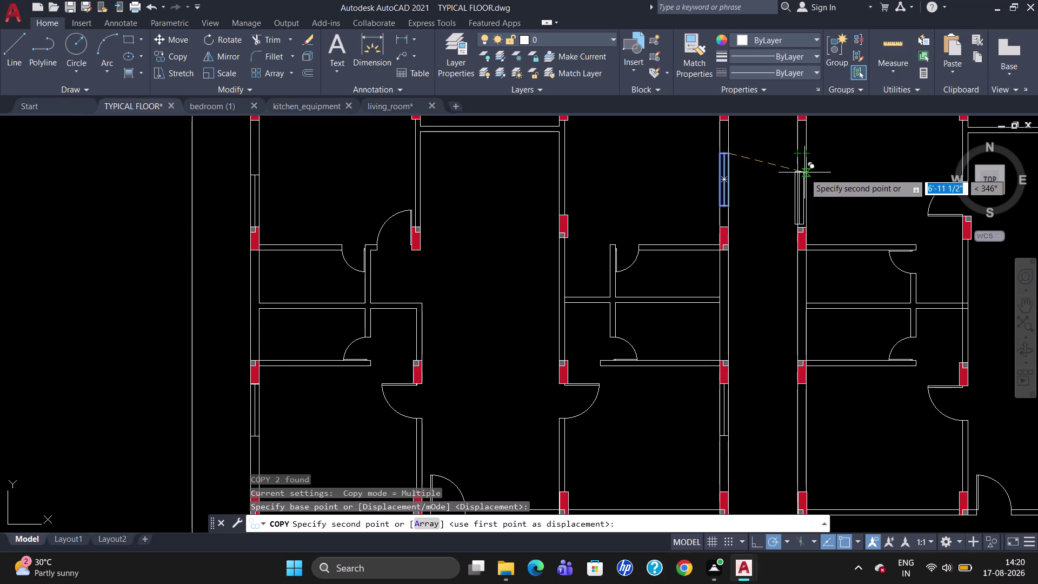
click(806, 175)
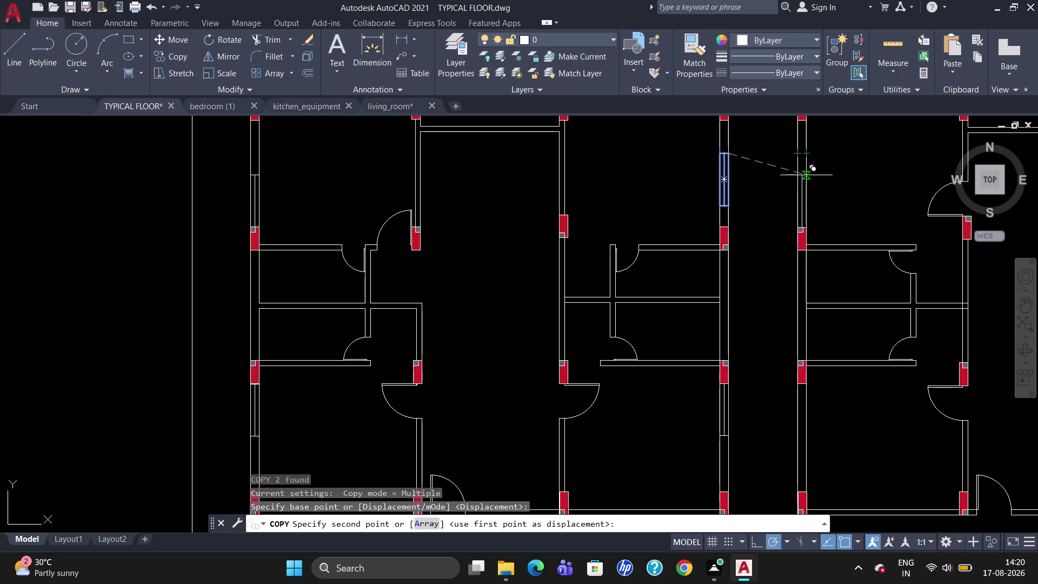
scroll(down, 3)
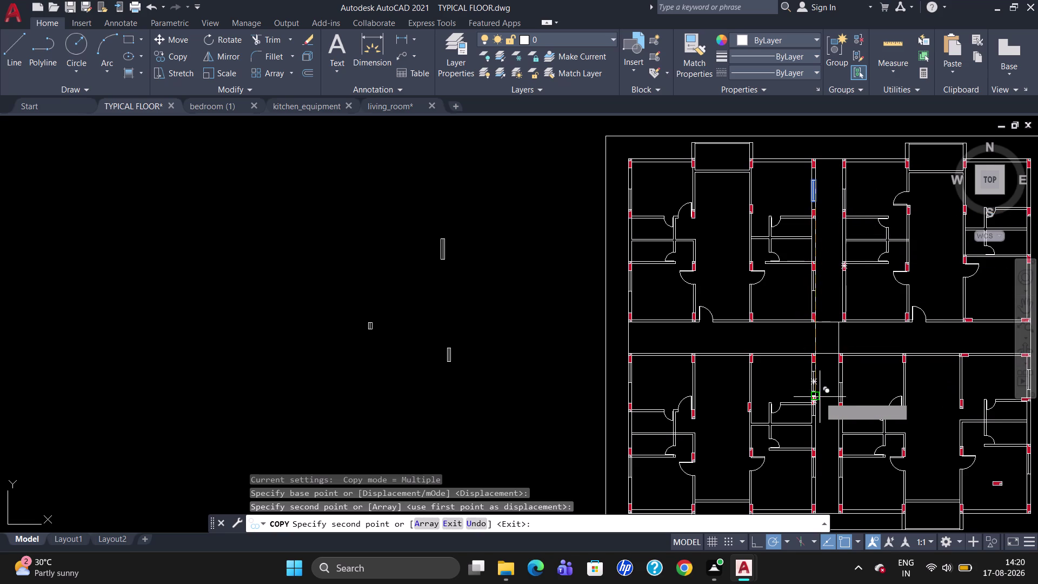
scroll(up, 3)
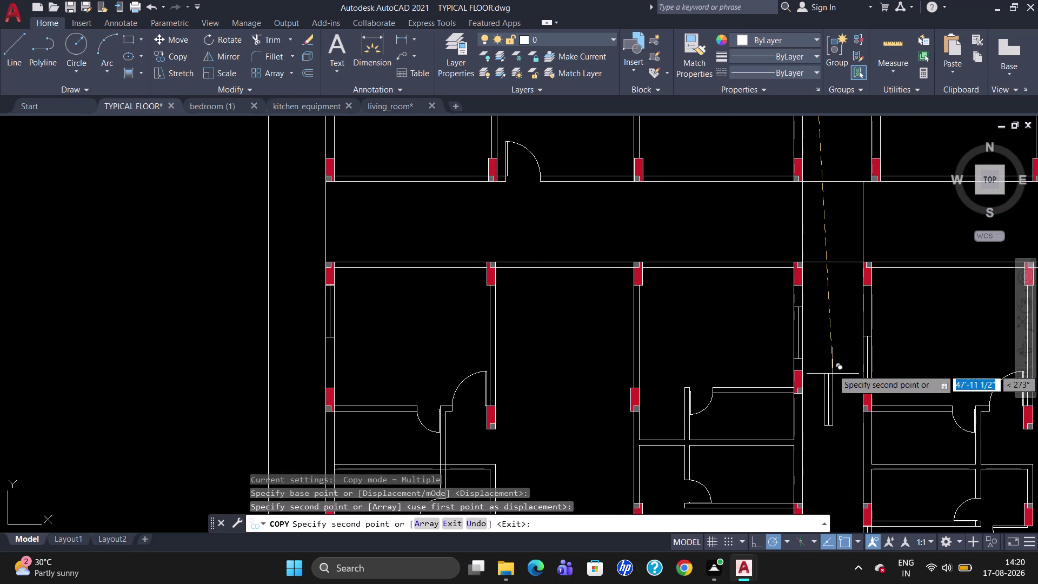
scroll(down, 3)
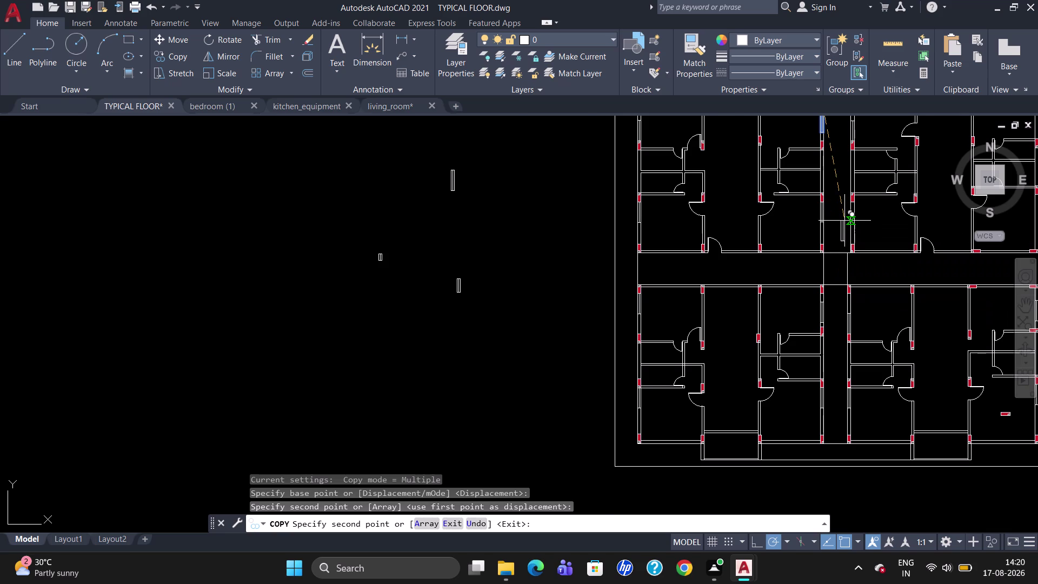
scroll(up, 3)
scroll(up, 3)
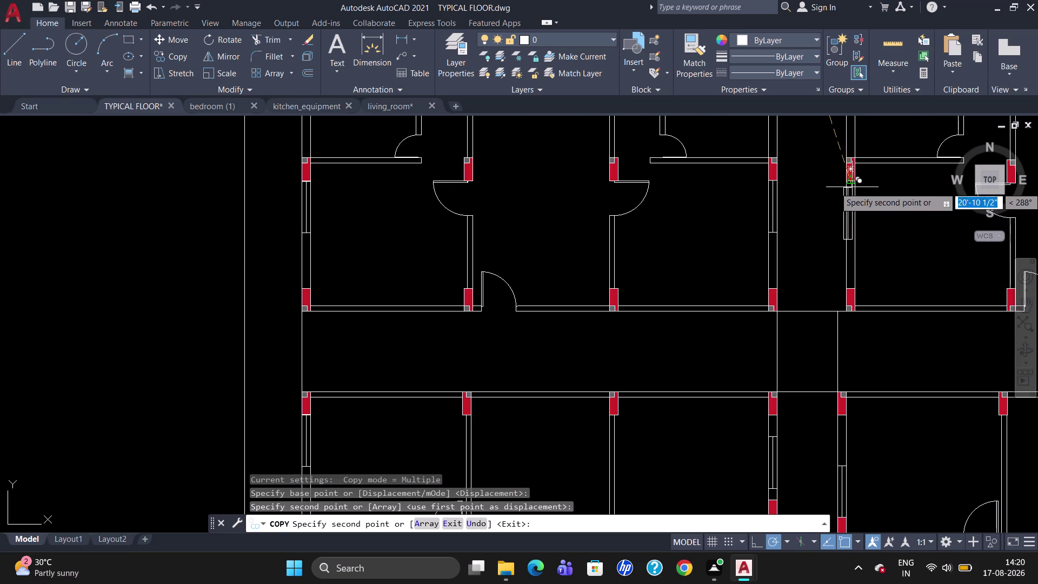
scroll(up, 3)
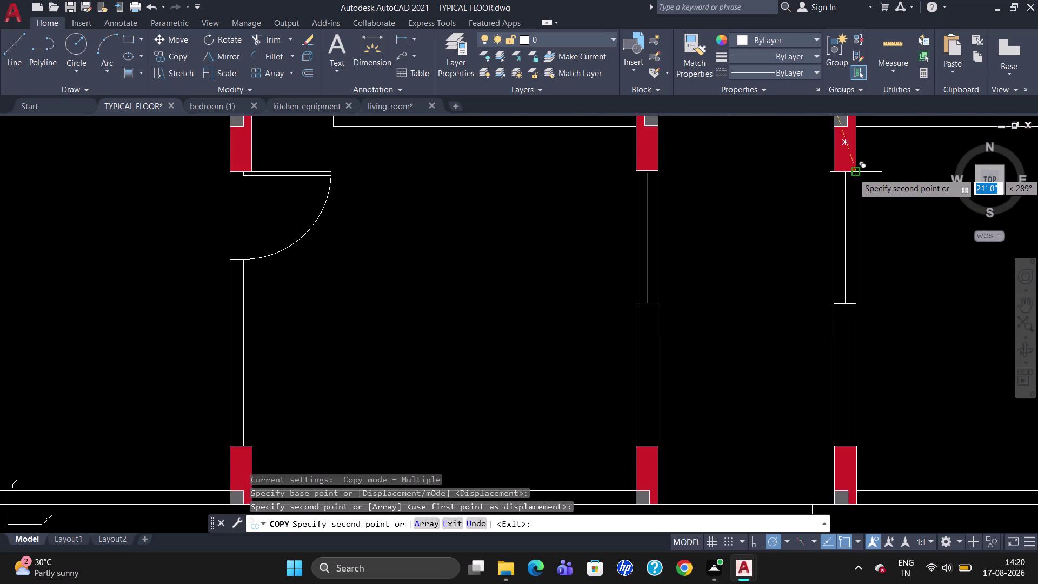
Place another copy of the symbol at an upper-right apartment wall corner.
click(858, 173)
scroll(down, 3)
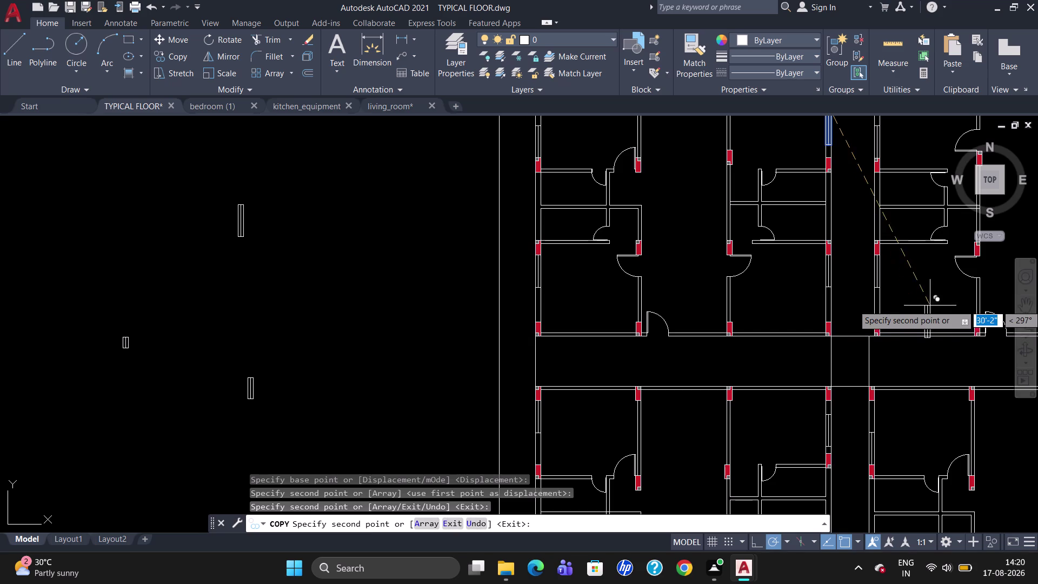
scroll(down, 3)
scroll(up, 3)
scroll(down, 3)
scroll(down, 3)
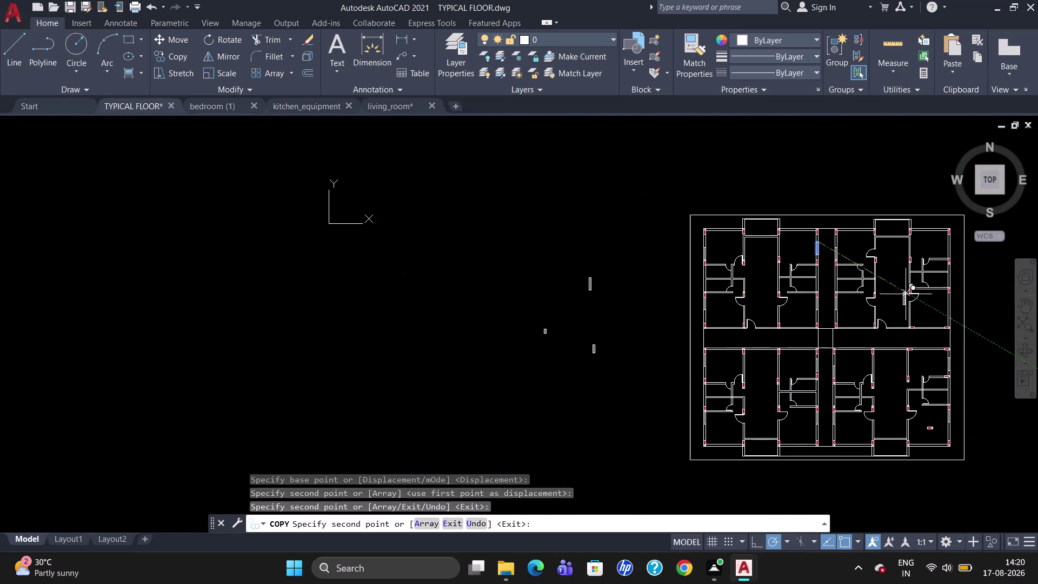
scroll(up, 3)
scroll(down, 3)
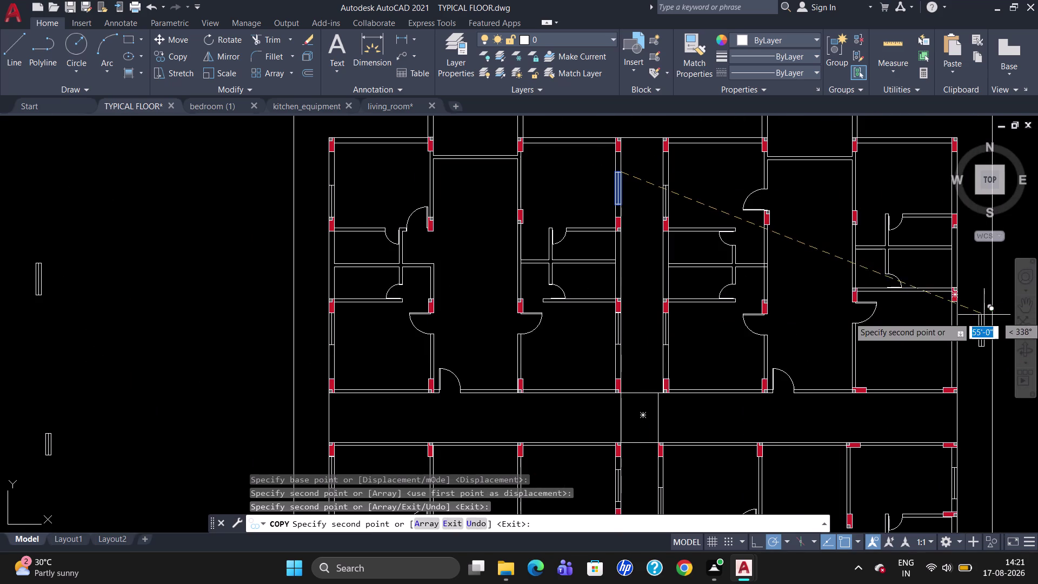
scroll(up, 3)
scroll(up, 3)
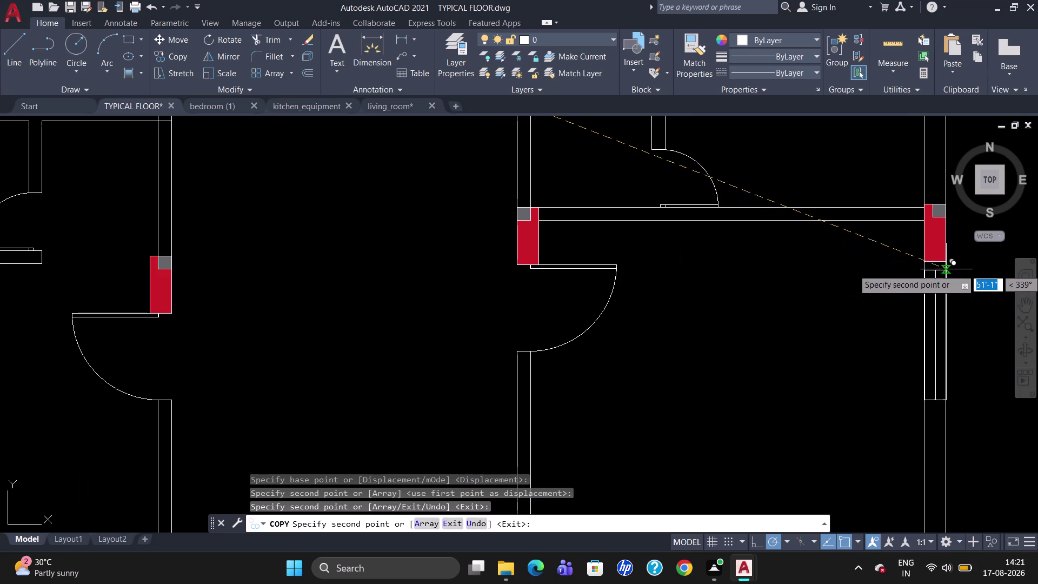
Place a final copy at the next wall corner and end the copy run.
click(946, 264)
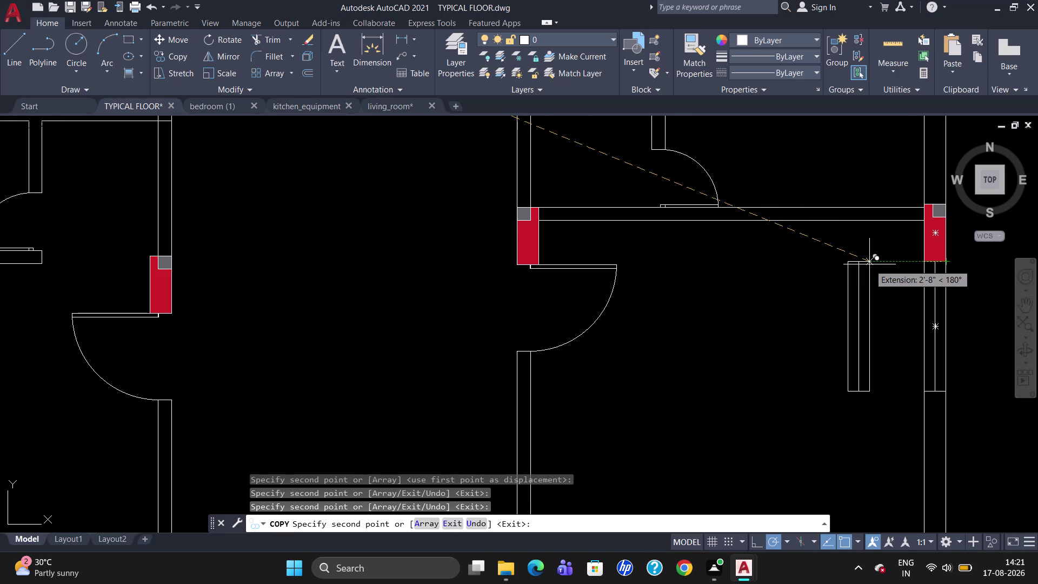
scroll(down, 3)
scroll(up, 3)
scroll(down, 3)
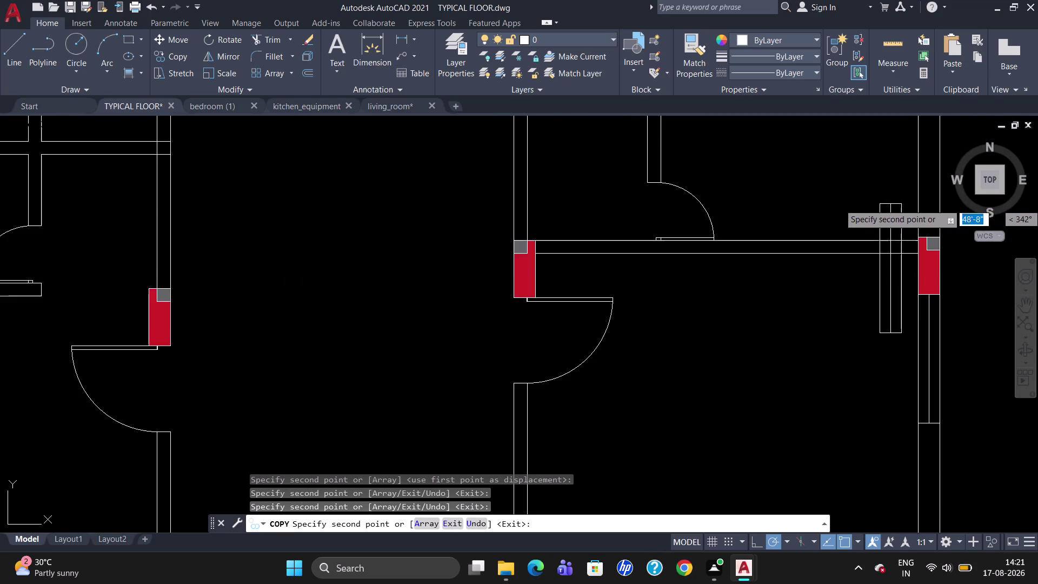
scroll(down, 3)
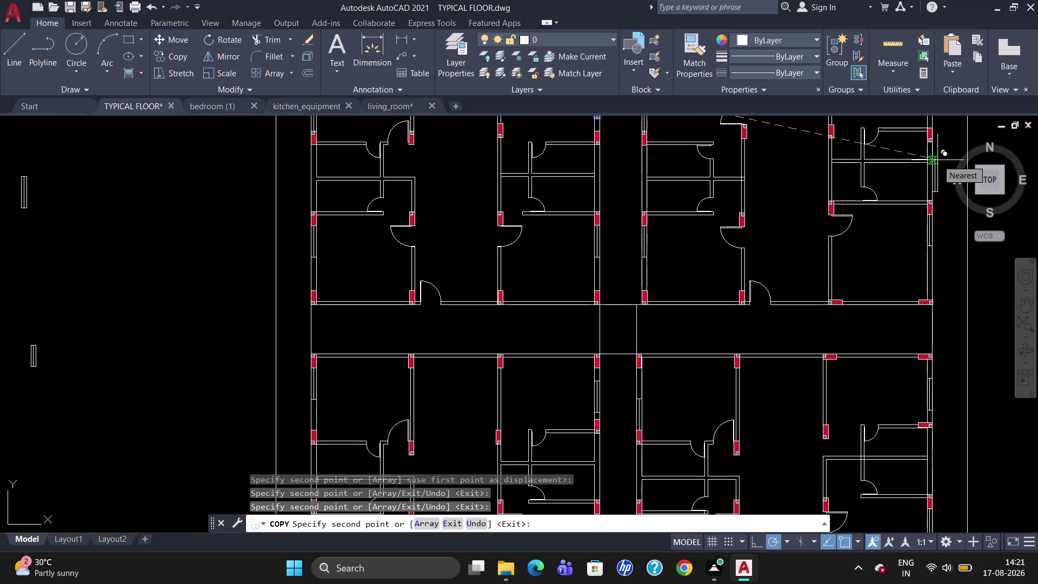
scroll(up, 3)
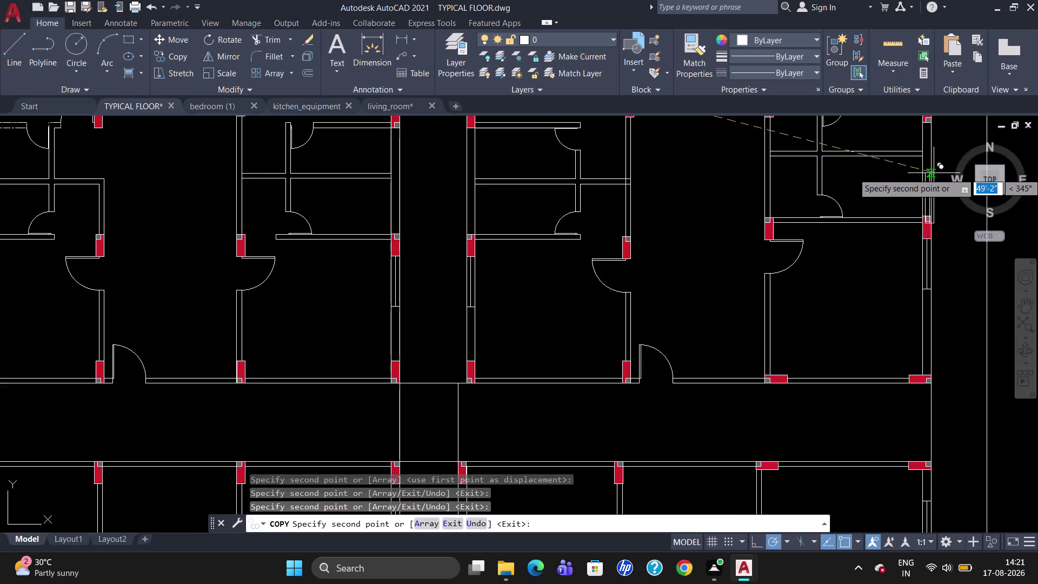
scroll(down, 3)
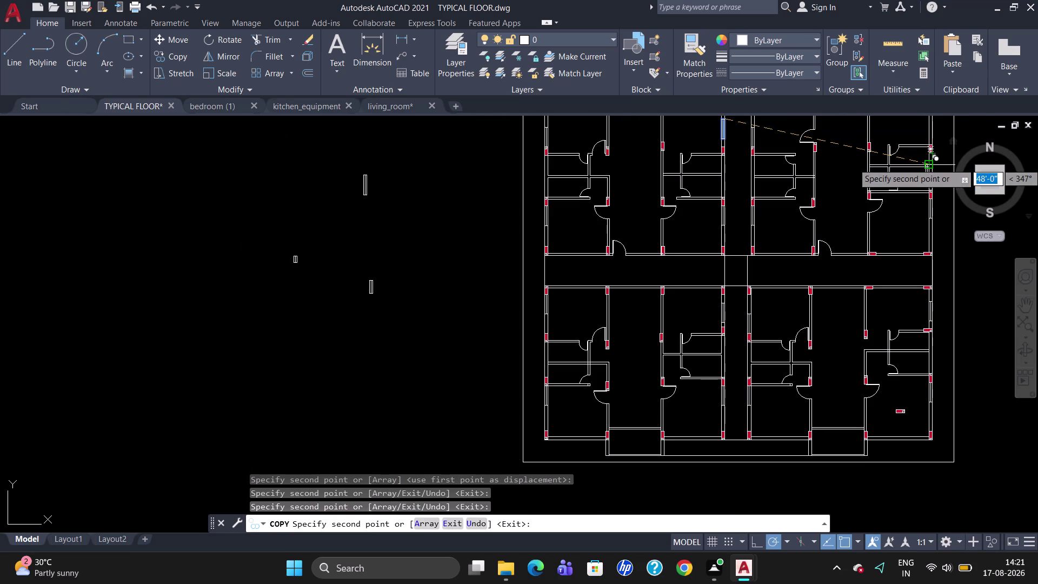
key(Escape)
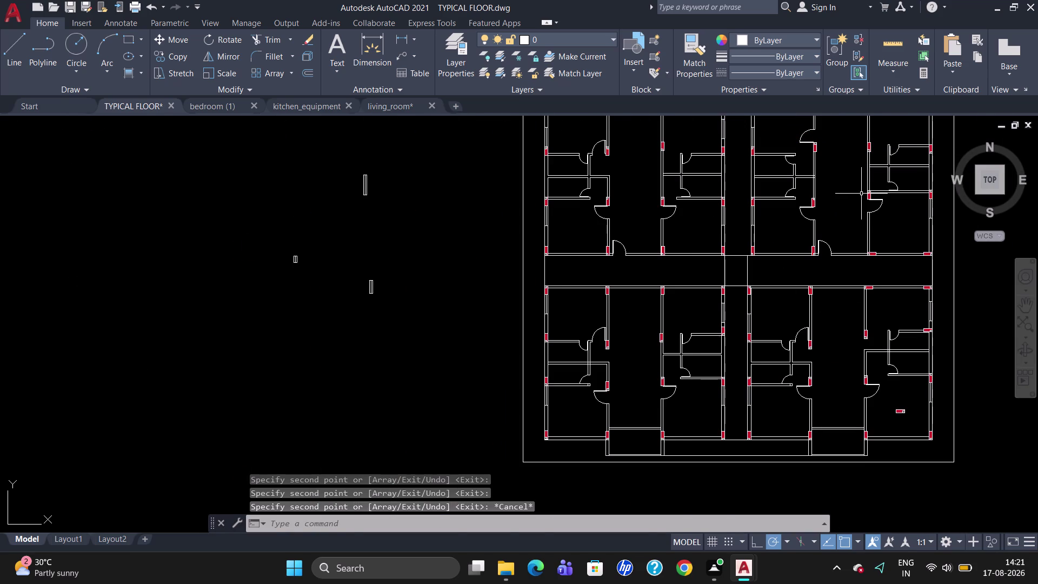
scroll(up, 3)
scroll(down, 3)
scroll(up, 3)
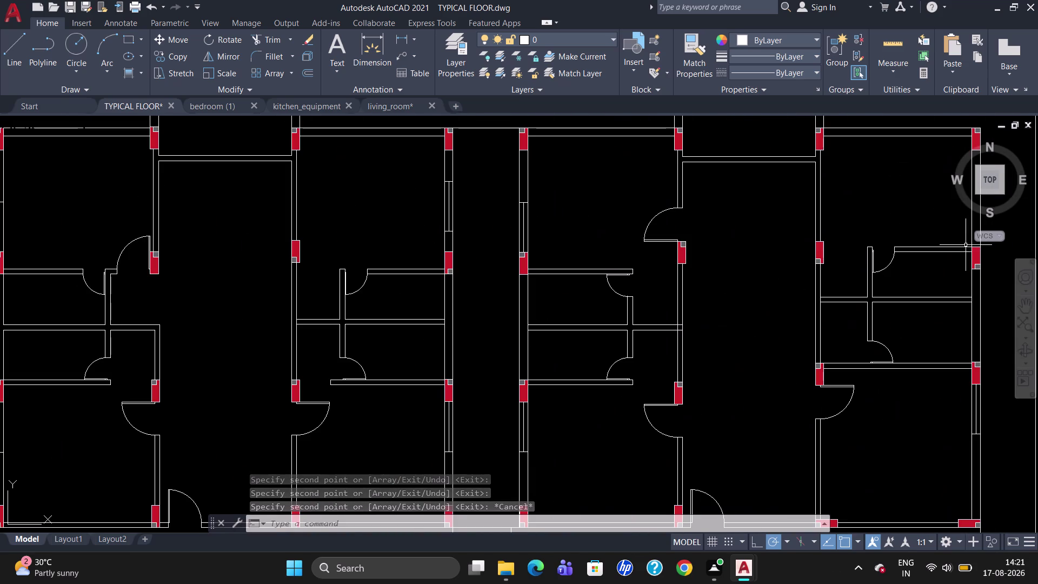
scroll(up, 3)
scroll(down, 3)
scroll(up, 3)
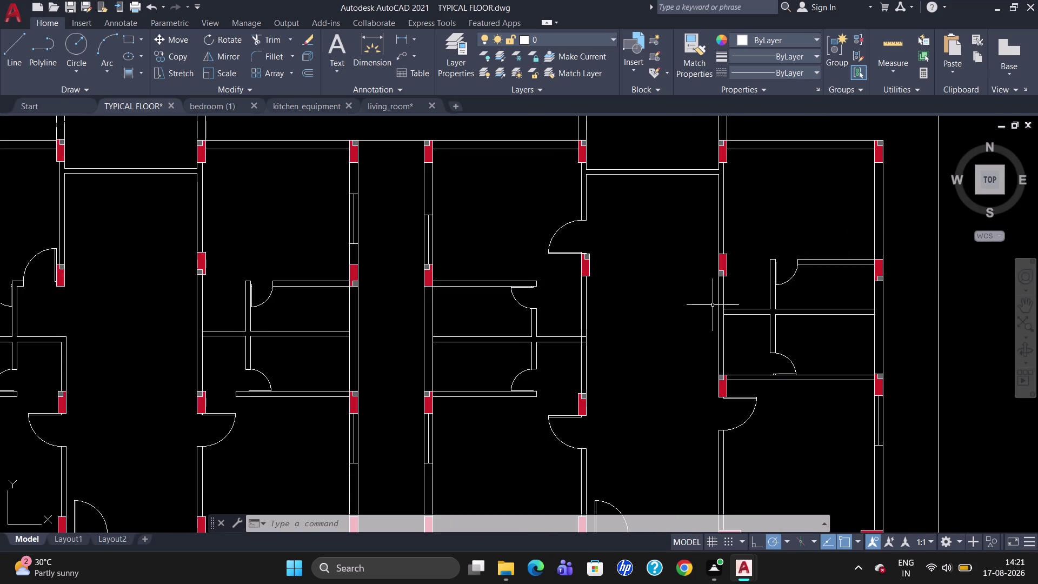
click(355, 220)
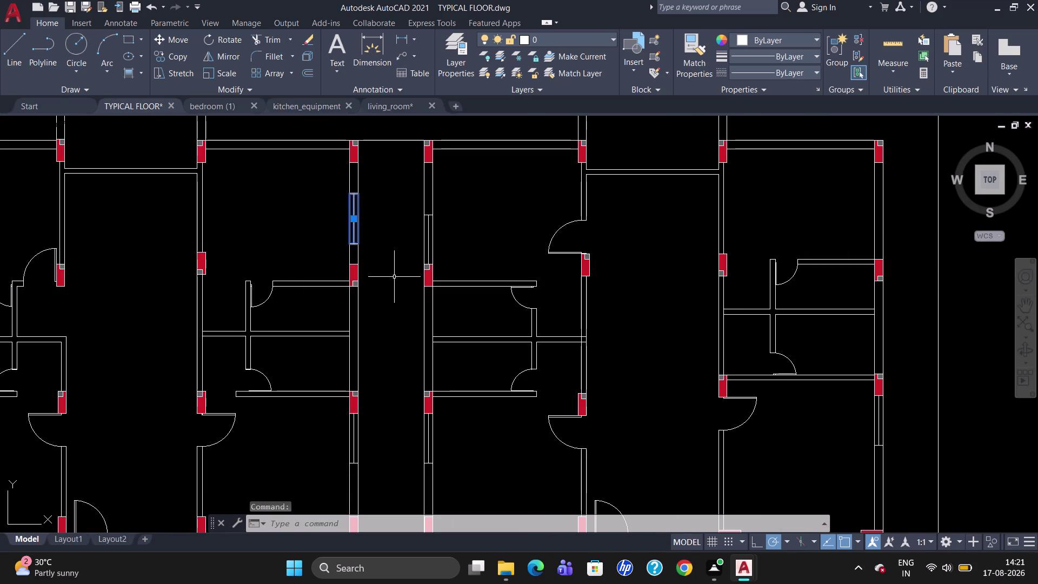
Copy the corridor opening symbol along polar tracking onto the top of the right outer wall.
text(CO)
key(Return)
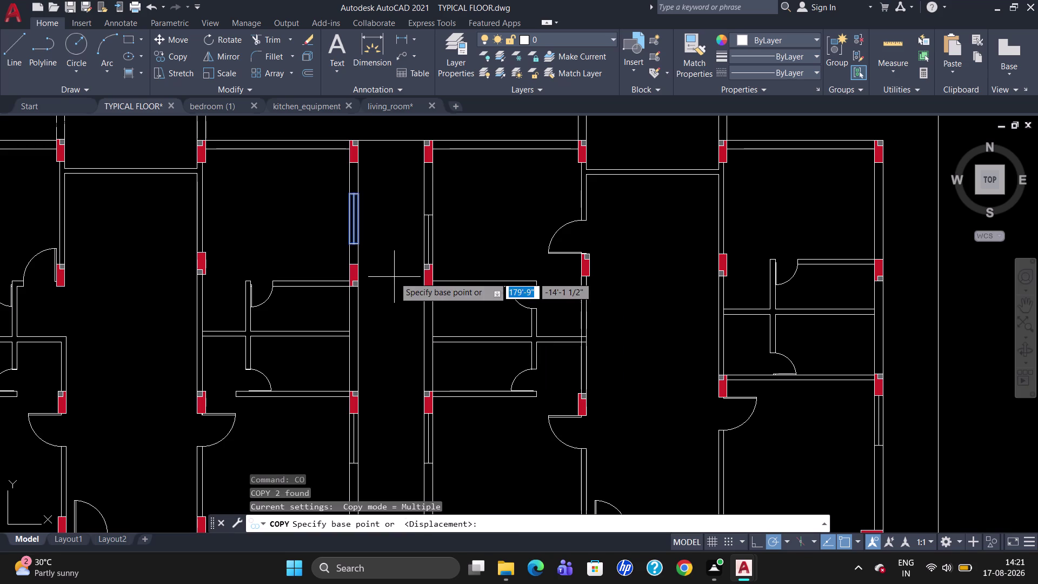
click(363, 195)
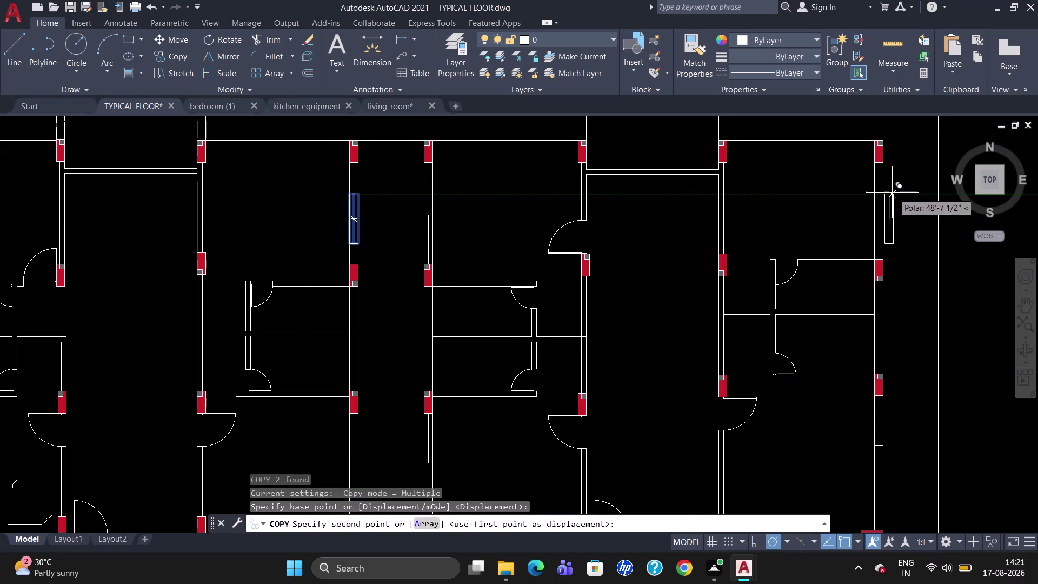
scroll(up, 3)
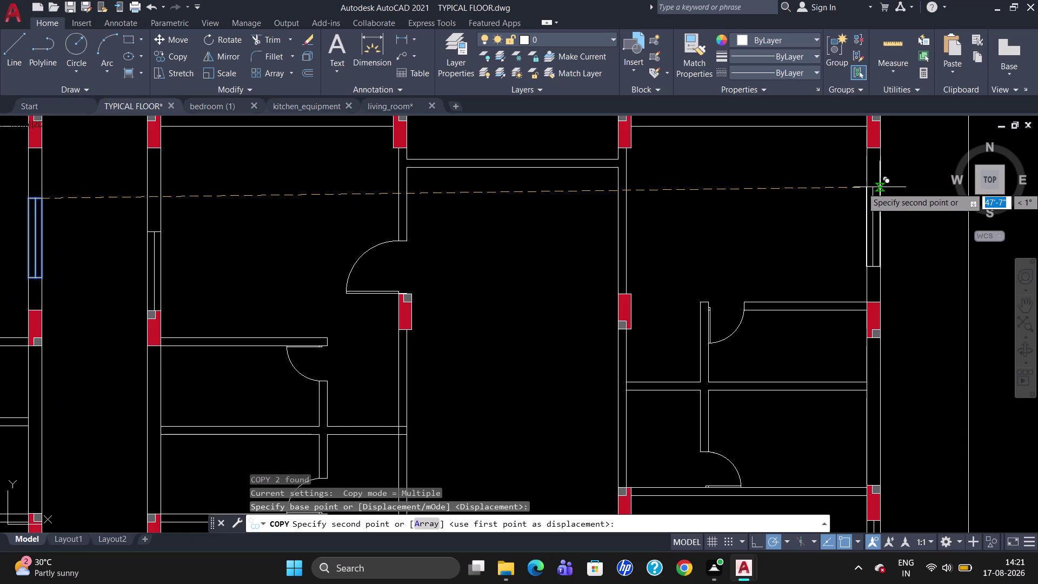
scroll(up, 3)
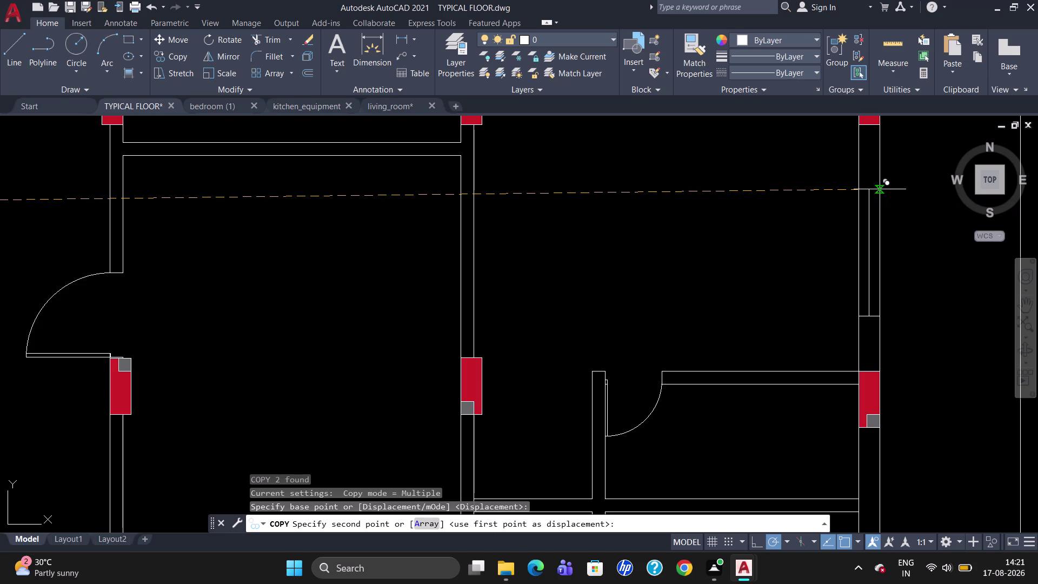
click(879, 189)
key(Escape)
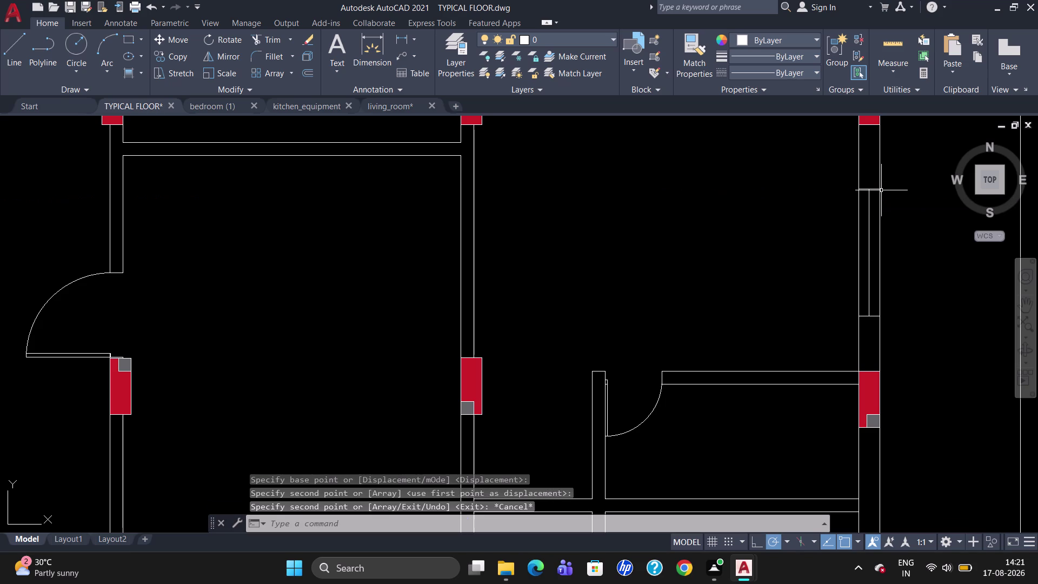
scroll(up, 3)
scroll(down, 3)
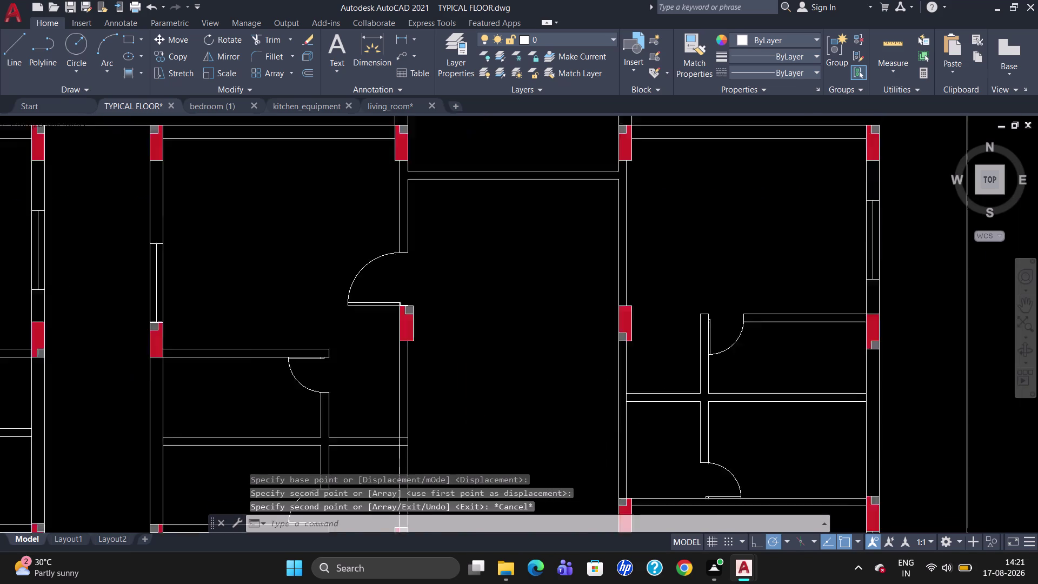
scroll(down, 3)
scroll(up, 3)
scroll(down, 3)
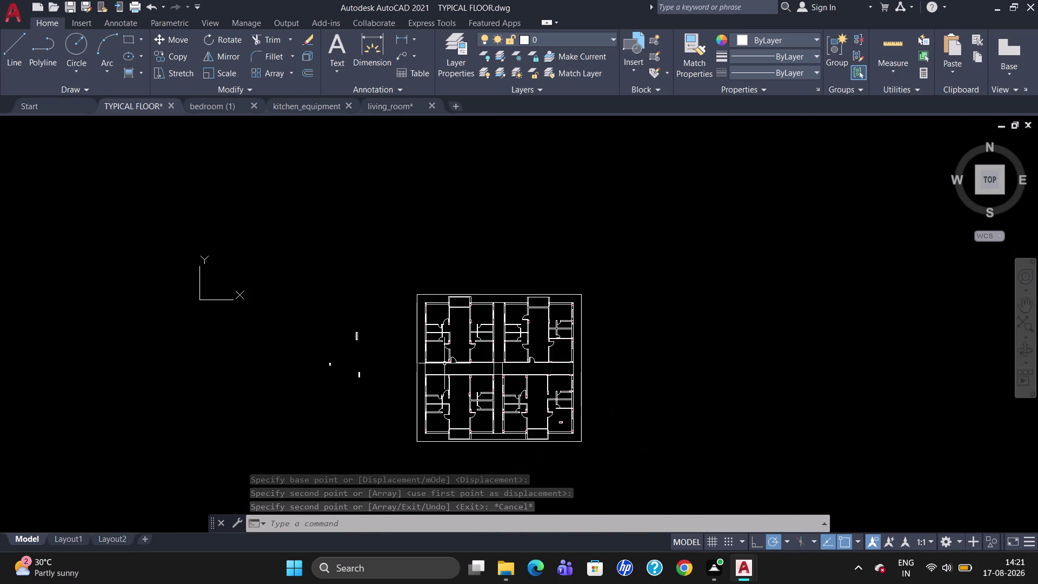
scroll(up, 3)
scroll(down, 3)
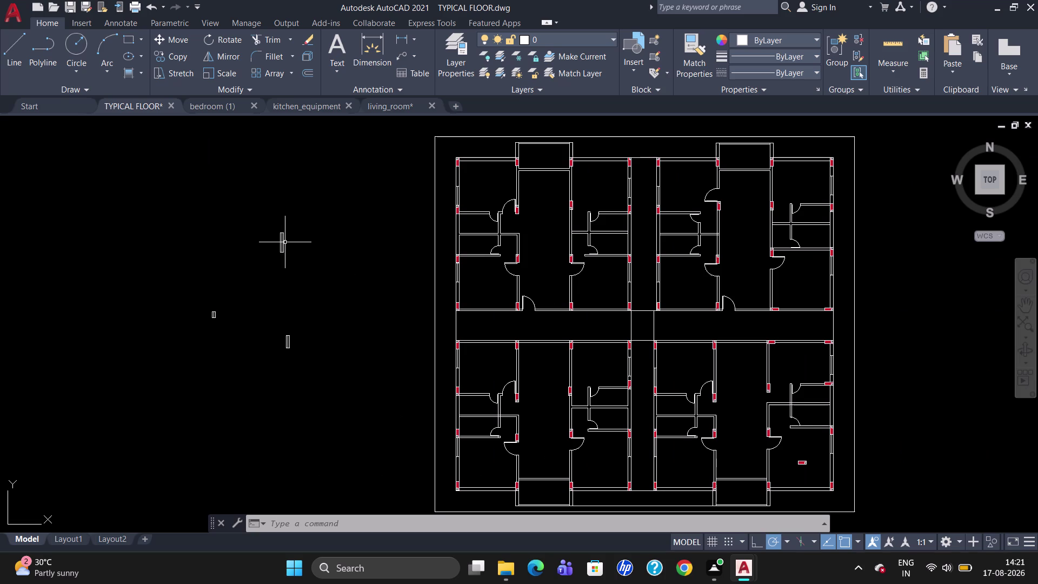
click(281, 242)
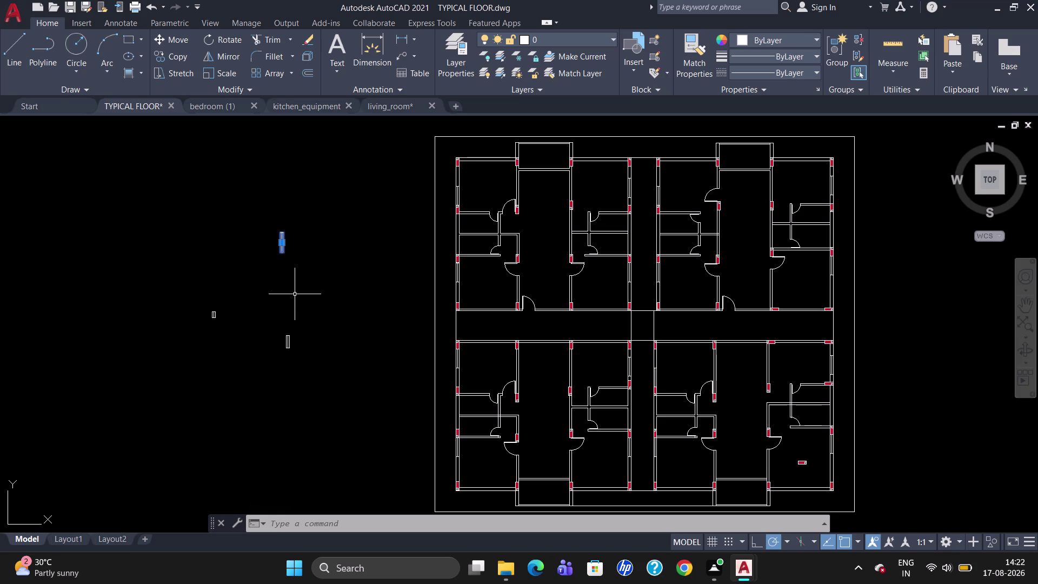
Rotate the loose vertical opening symbol 270° about its base so it lies horizontal.
text(RO)
key(Return)
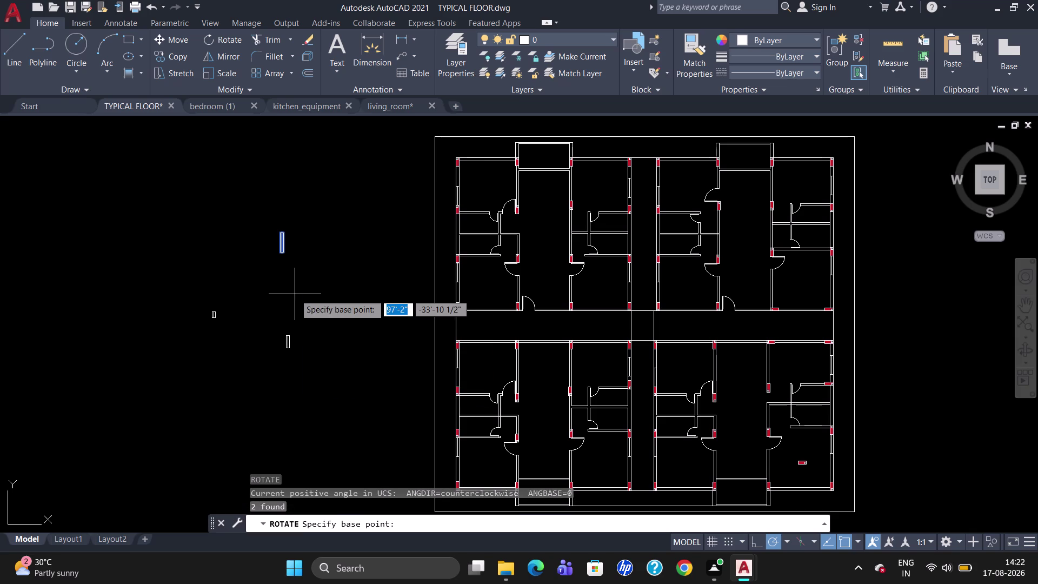
click(285, 254)
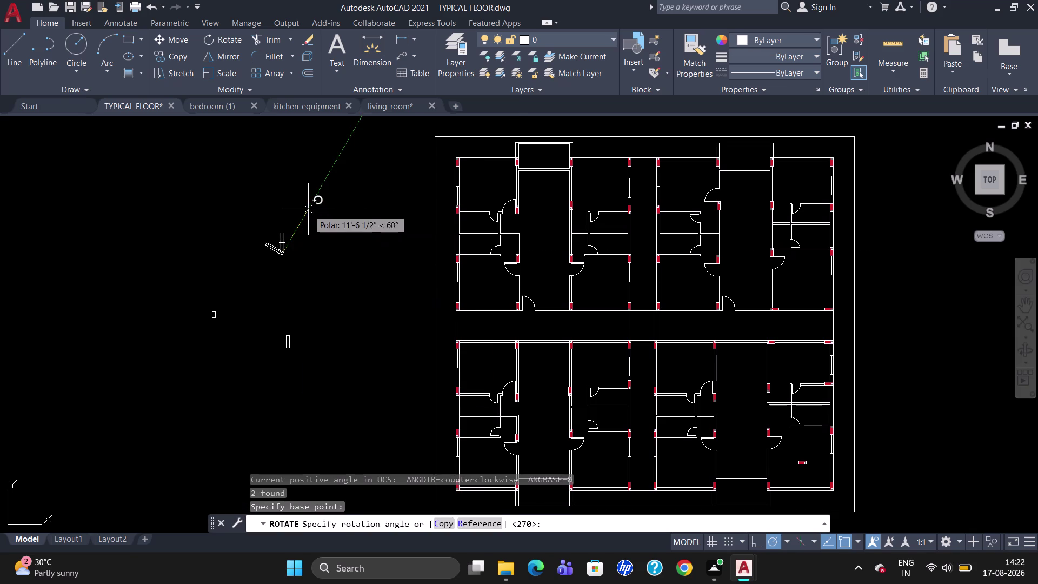
click(277, 170)
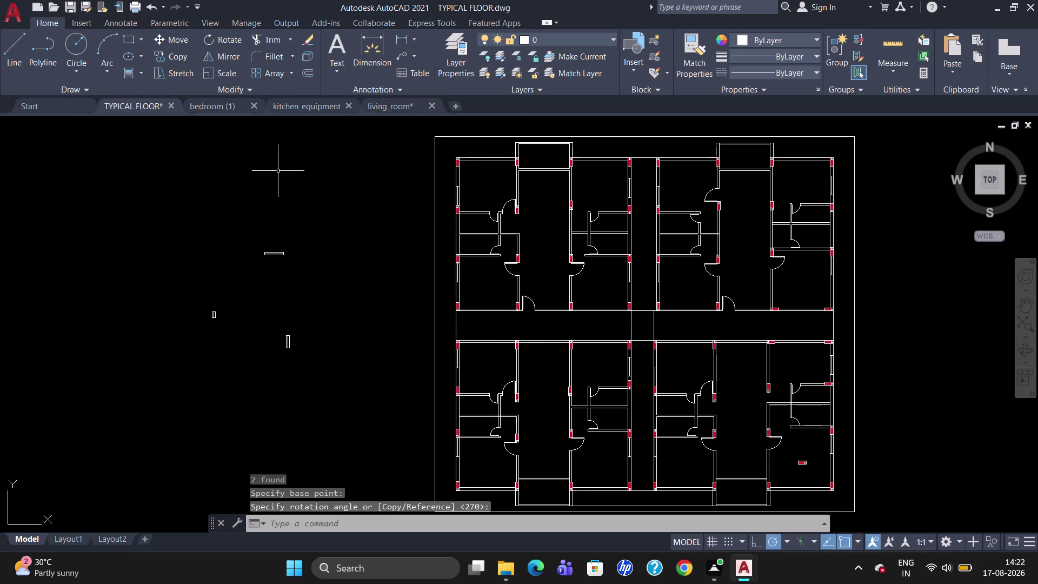
click(275, 252)
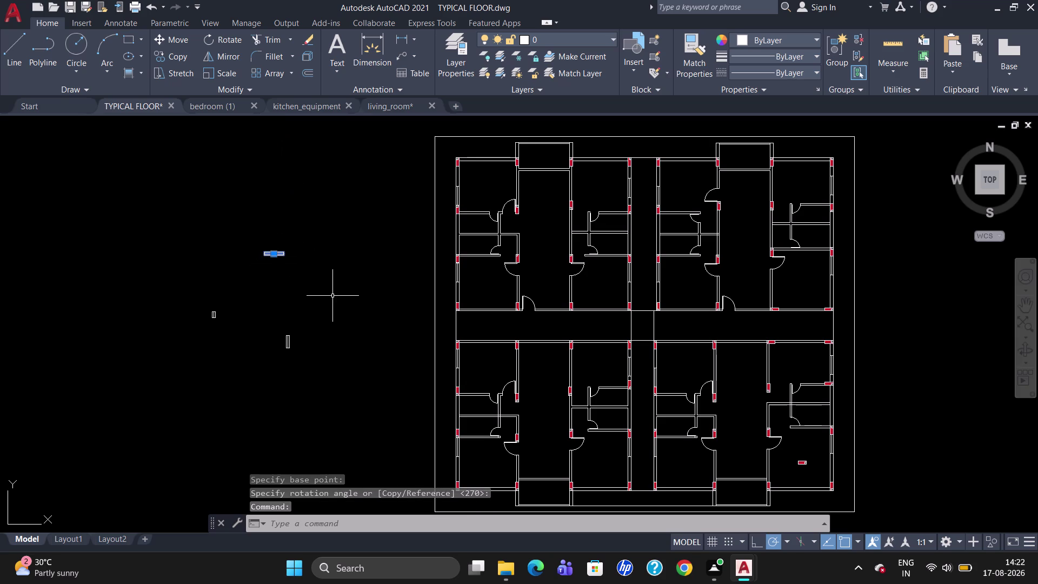
Copy the horizontal opening symbol from its base point into a top-wall opening.
text(CO)
key(Return)
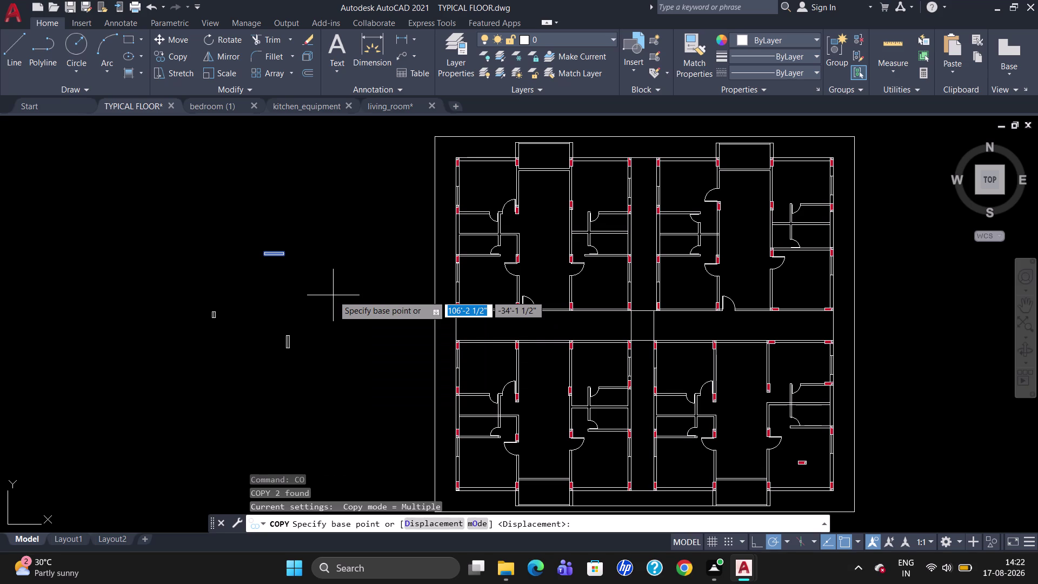
scroll(up, 3)
scroll(down, 3)
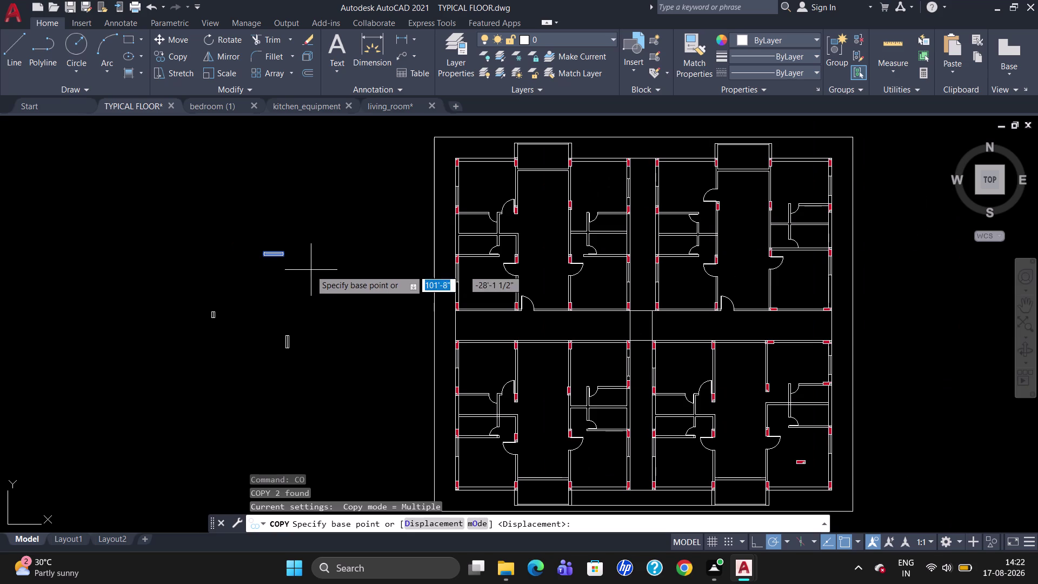
scroll(up, 3)
scroll(up, 3)
click(279, 255)
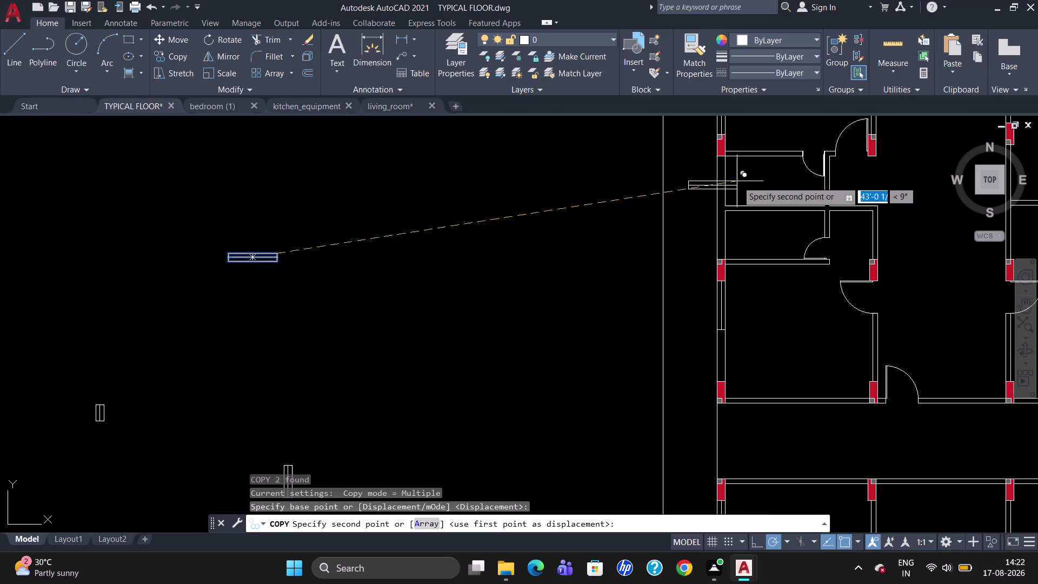
scroll(down, 3)
scroll(up, 3)
scroll(down, 3)
scroll(up, 3)
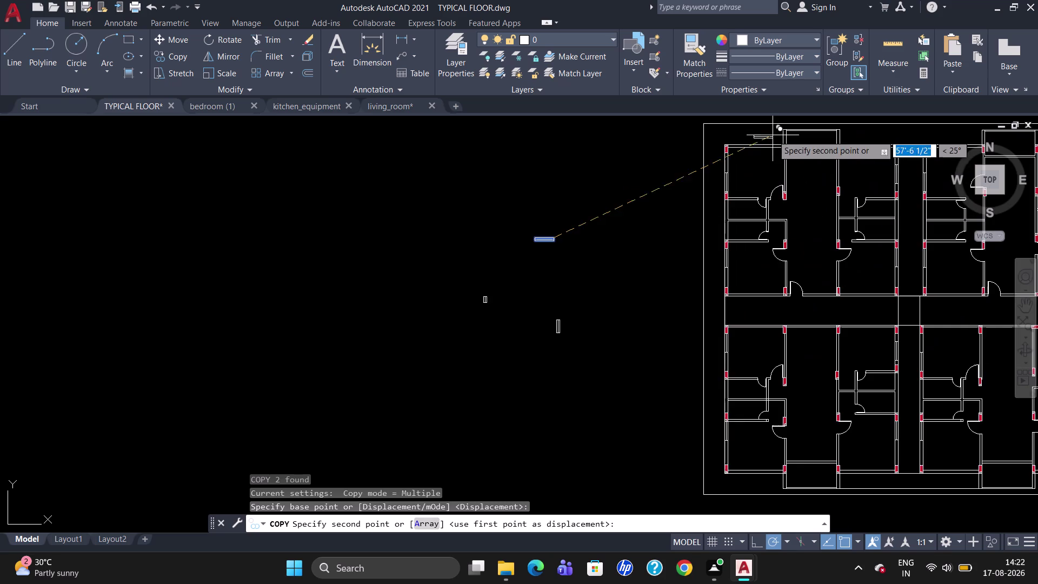
scroll(up, 3)
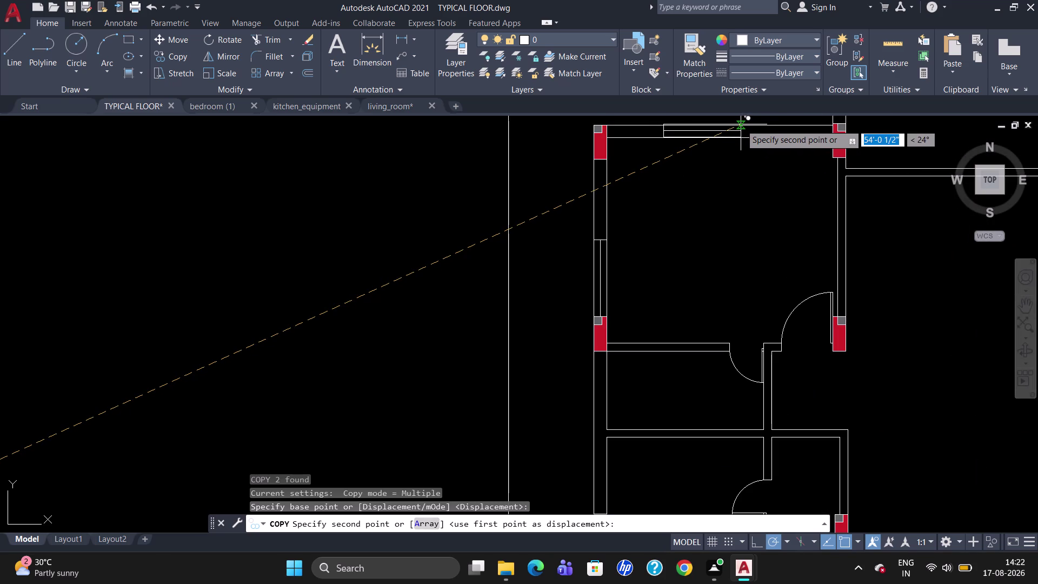
scroll(up, 3)
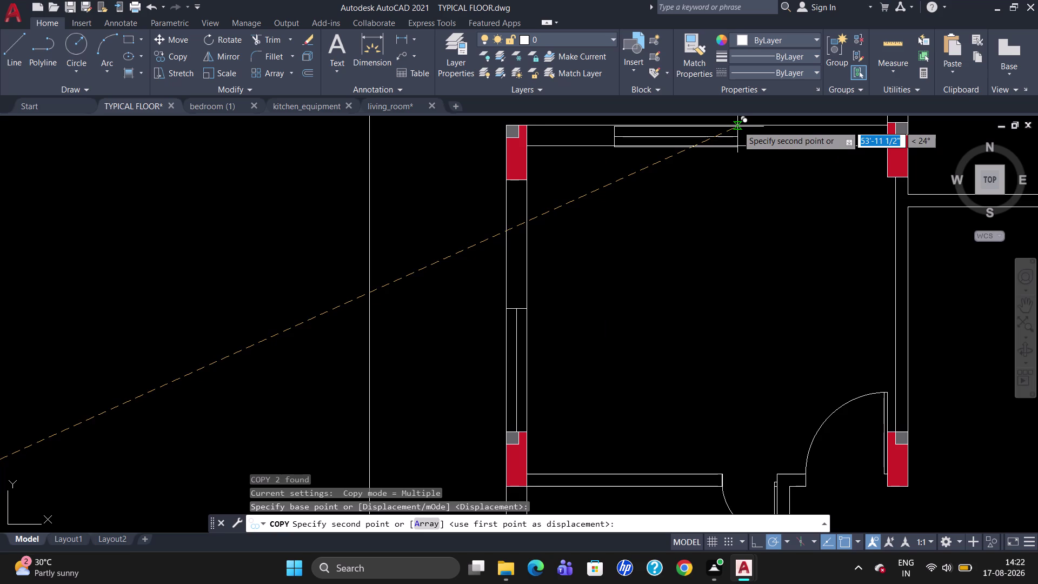
click(736, 125)
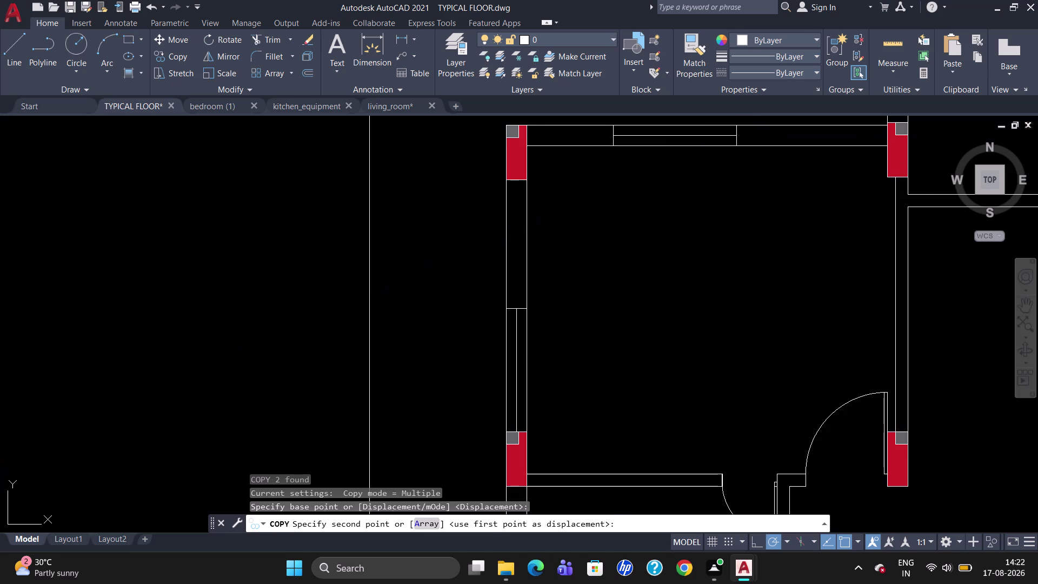
Place another copy of the symbol into the next top-wall gap.
scroll(down, 3)
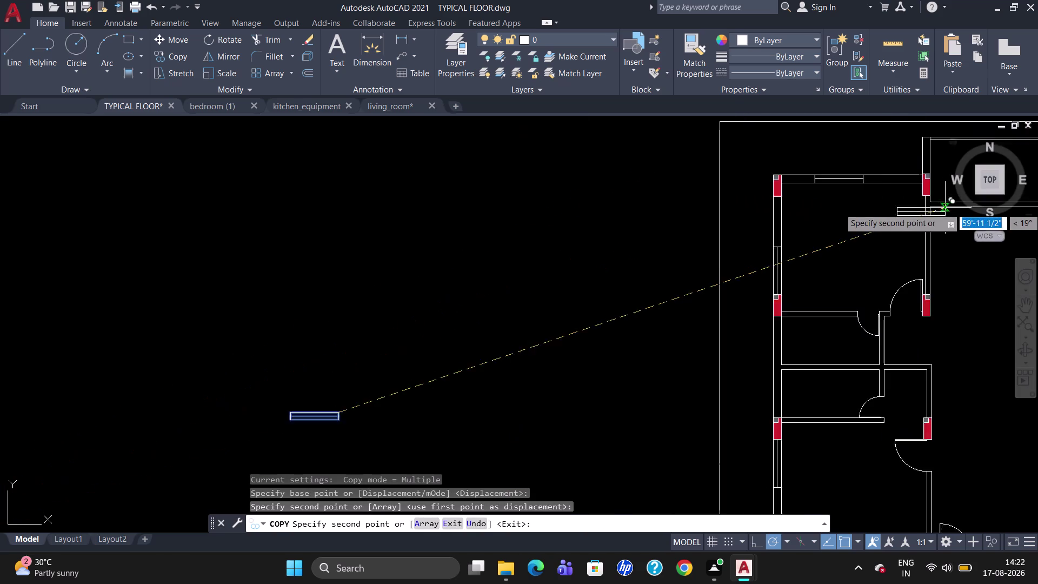
scroll(down, 3)
scroll(up, 3)
scroll(down, 3)
scroll(up, 3)
scroll(down, 3)
scroll(up, 3)
scroll(down, 3)
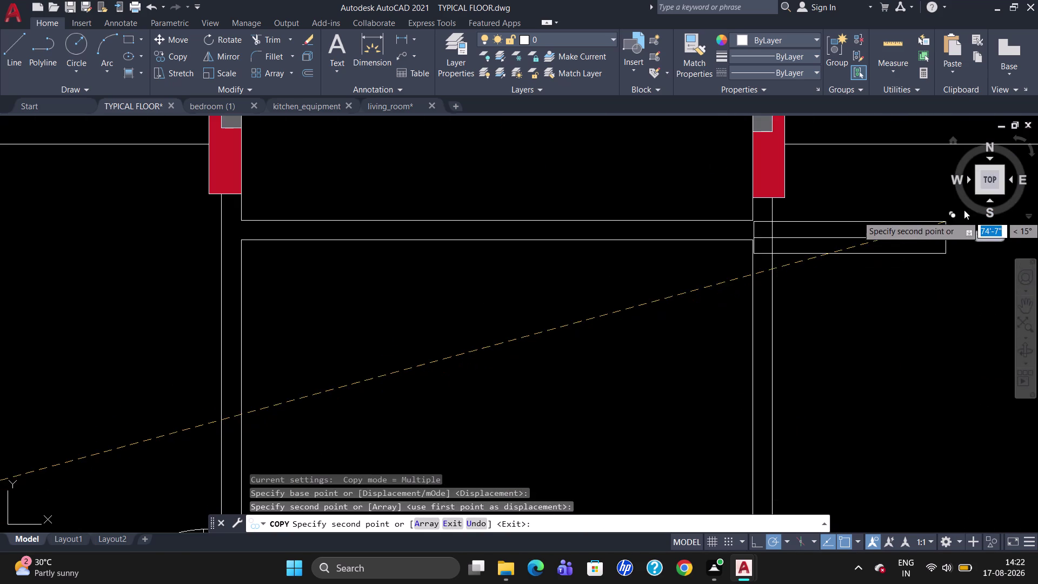
scroll(down, 3)
scroll(up, 3)
scroll(down, 3)
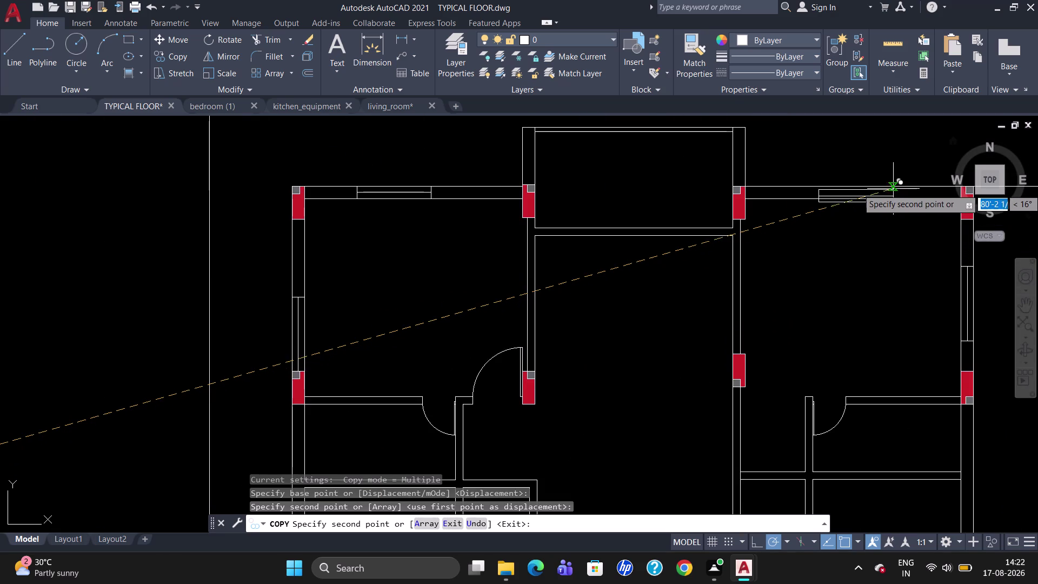
scroll(up, 3)
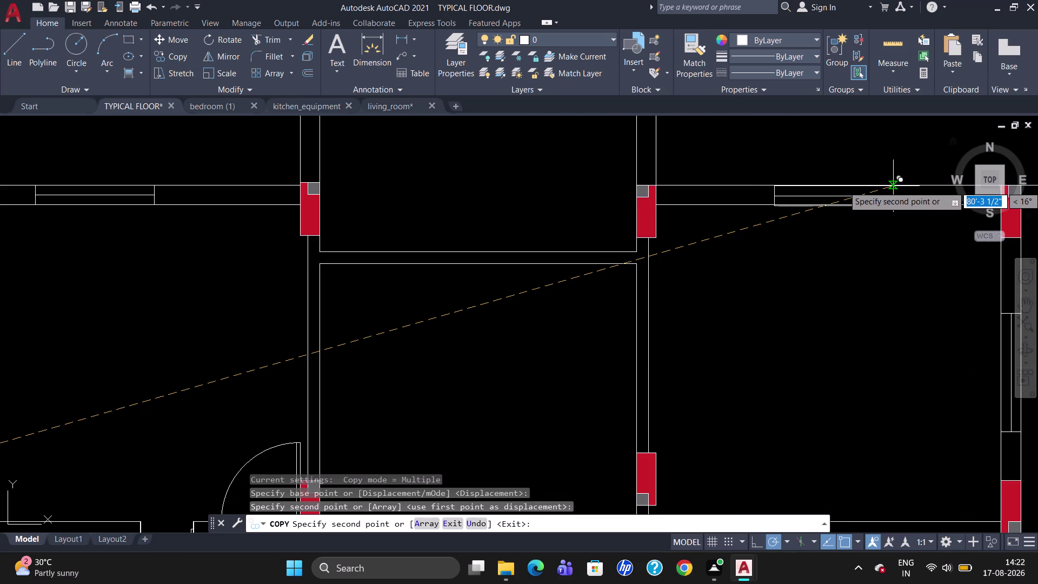
click(893, 186)
Place two more opening-symbol copies into the top-right wall openings, then end the copy.
scroll(down, 3)
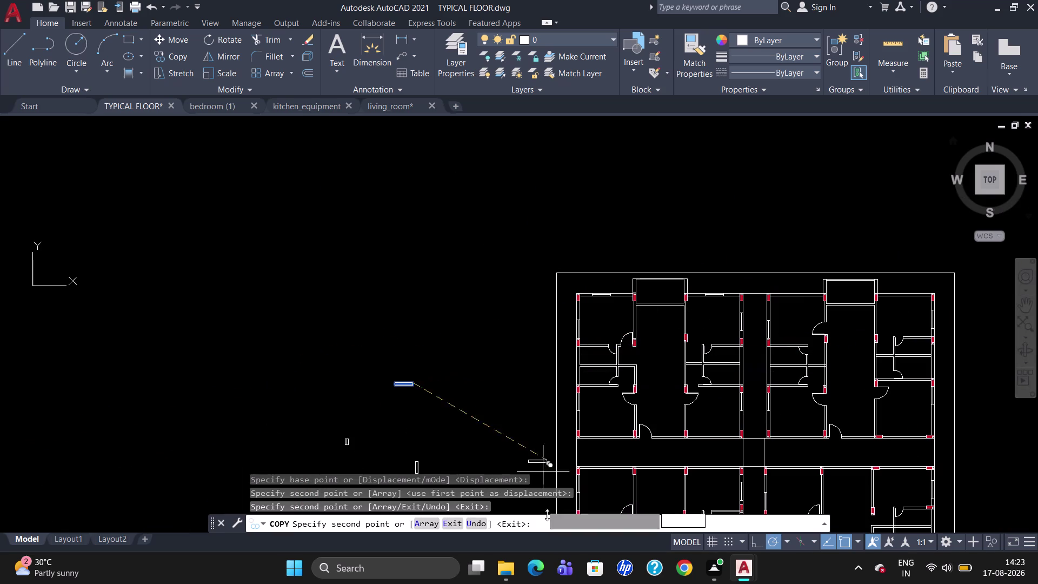
scroll(up, 3)
scroll(down, 3)
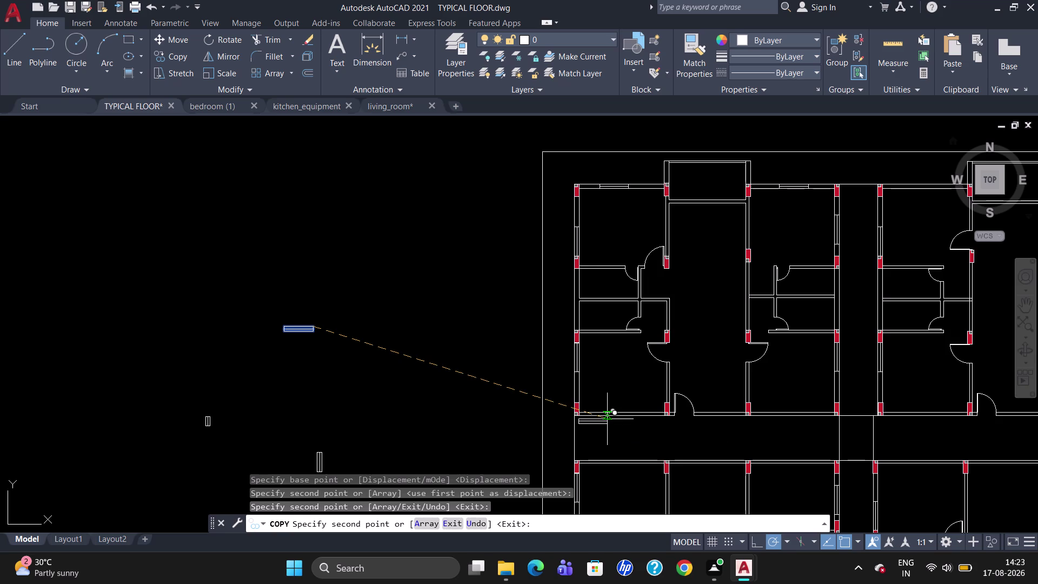
scroll(down, 3)
scroll(up, 3)
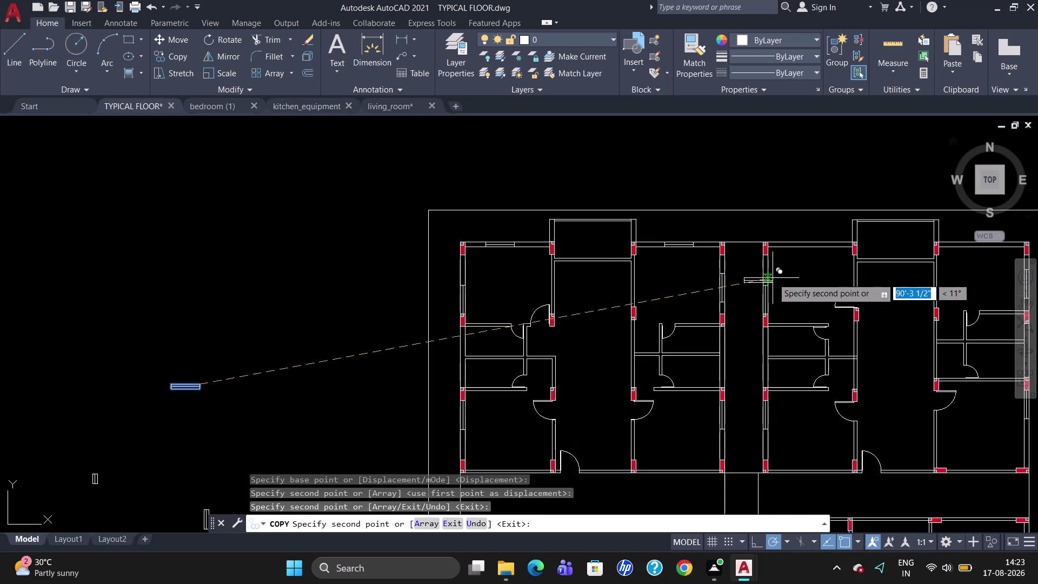
scroll(up, 3)
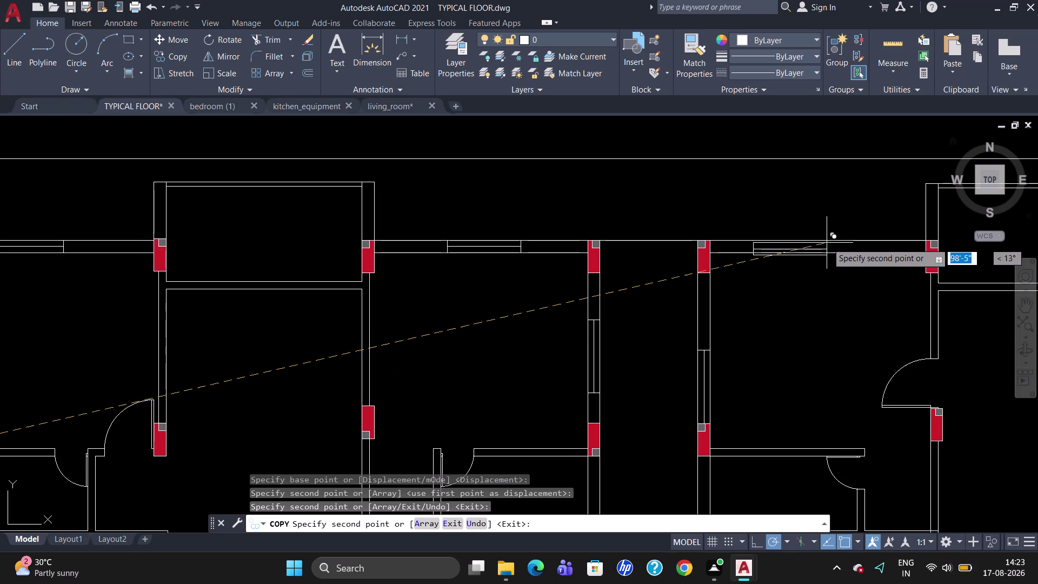
scroll(up, 3)
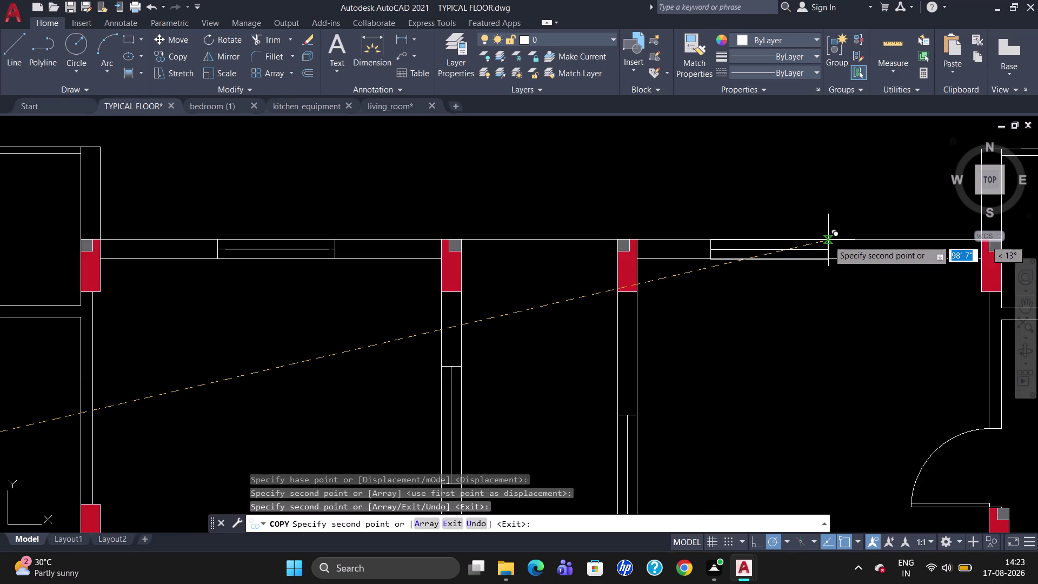
click(829, 240)
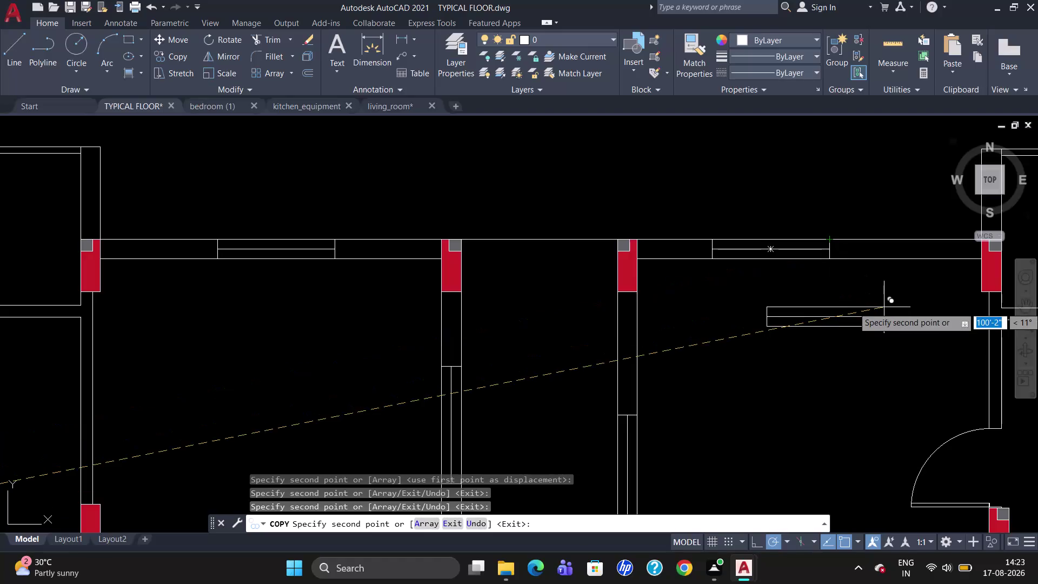
scroll(down, 3)
scroll(up, 3)
scroll(down, 3)
scroll(up, 3)
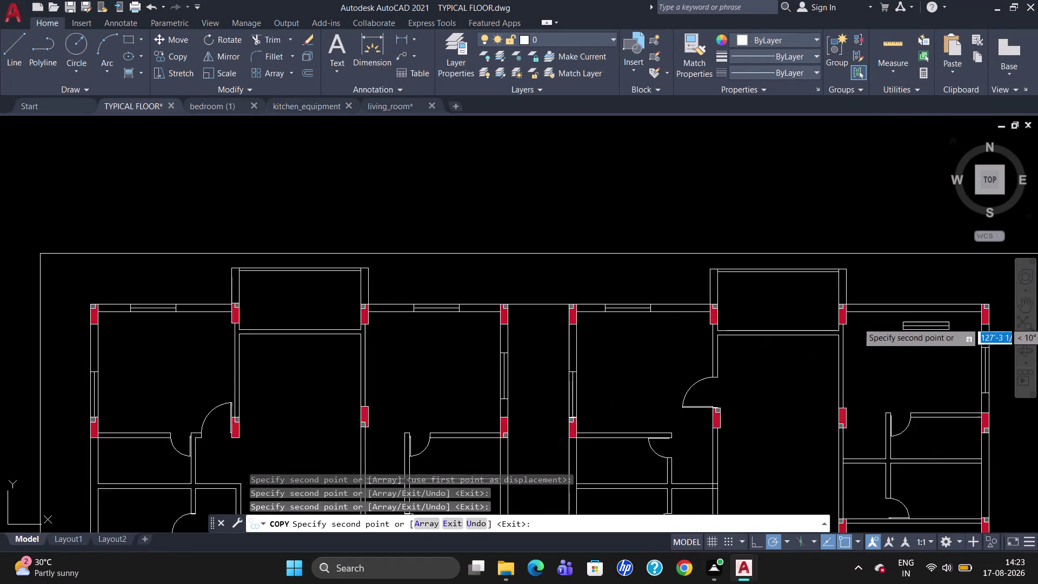
scroll(up, 3)
scroll(down, 3)
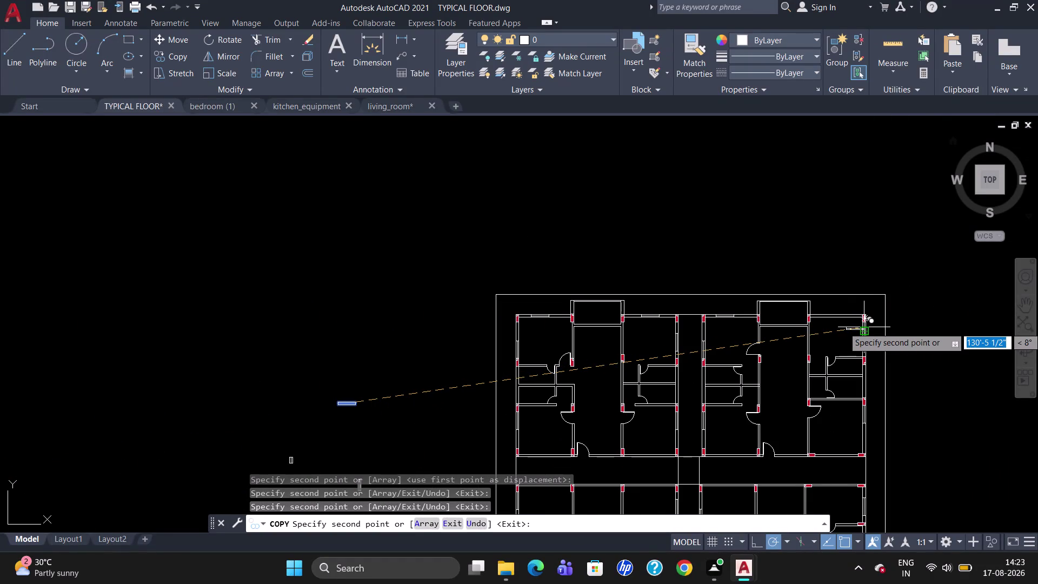
scroll(up, 3)
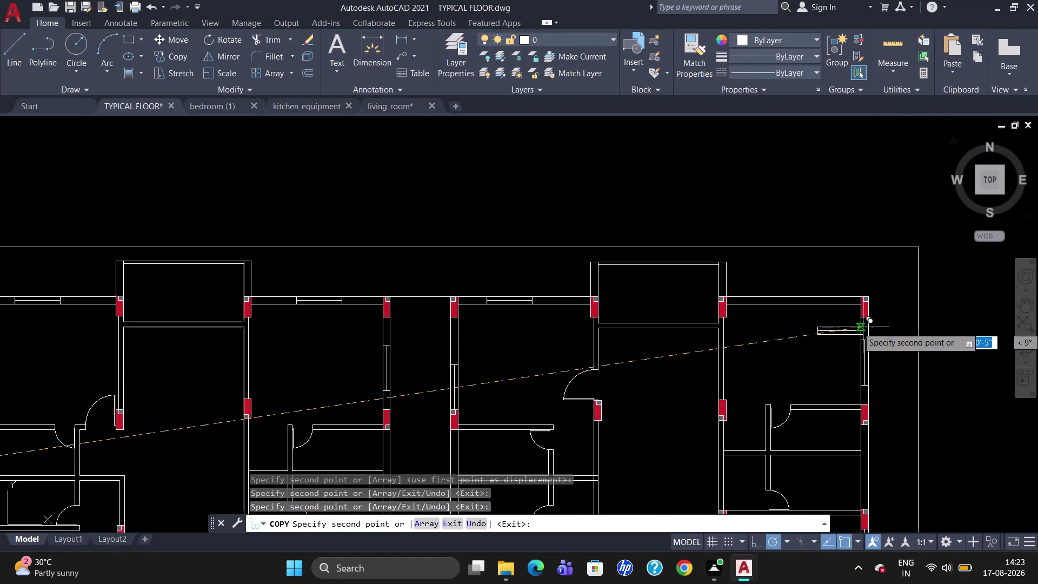
scroll(up, 3)
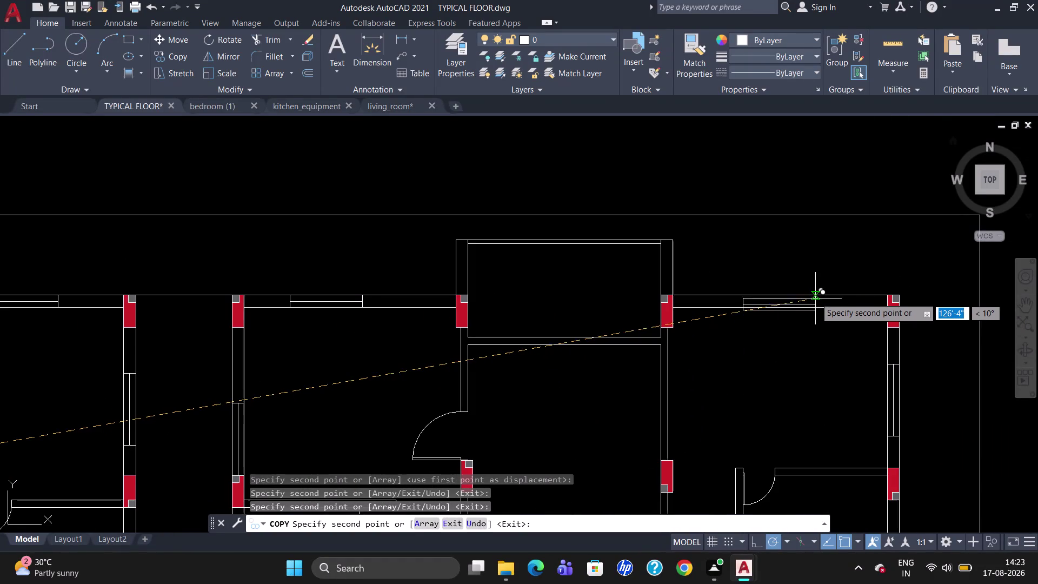
click(814, 296)
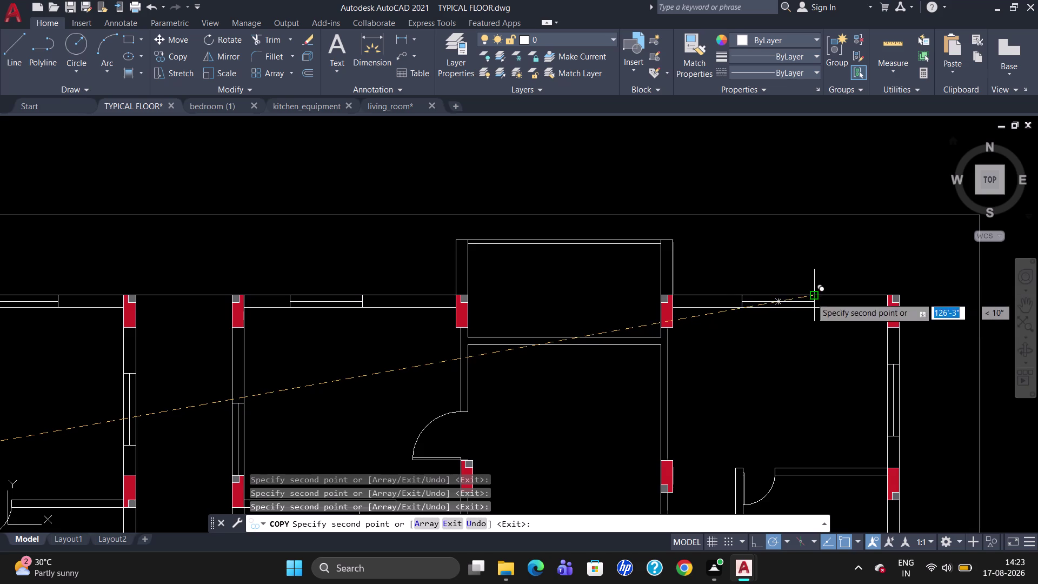
scroll(down, 3)
scroll(up, 3)
scroll(down, 3)
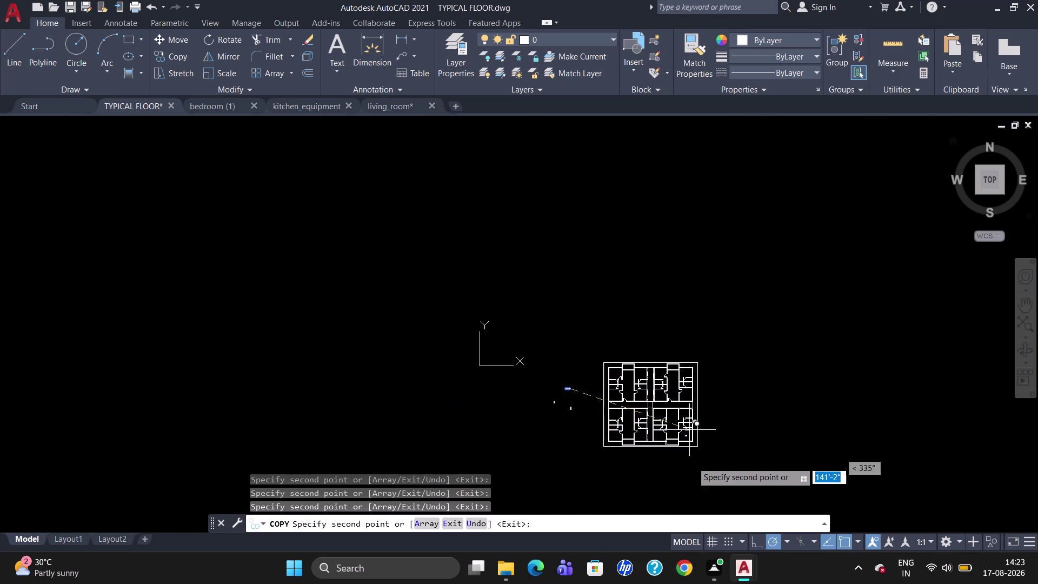
scroll(up, 3)
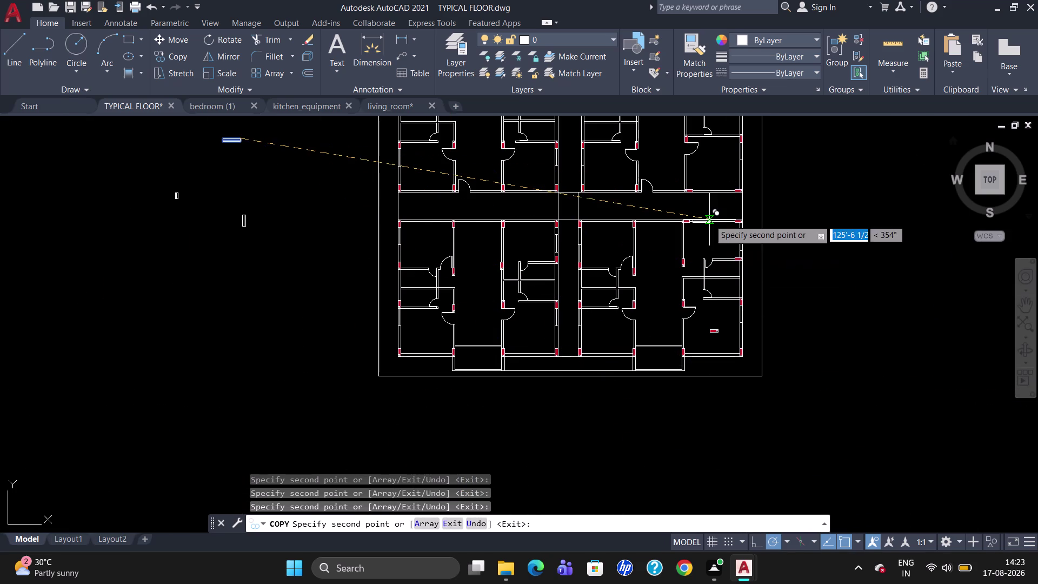
scroll(up, 3)
scroll(up, 3)
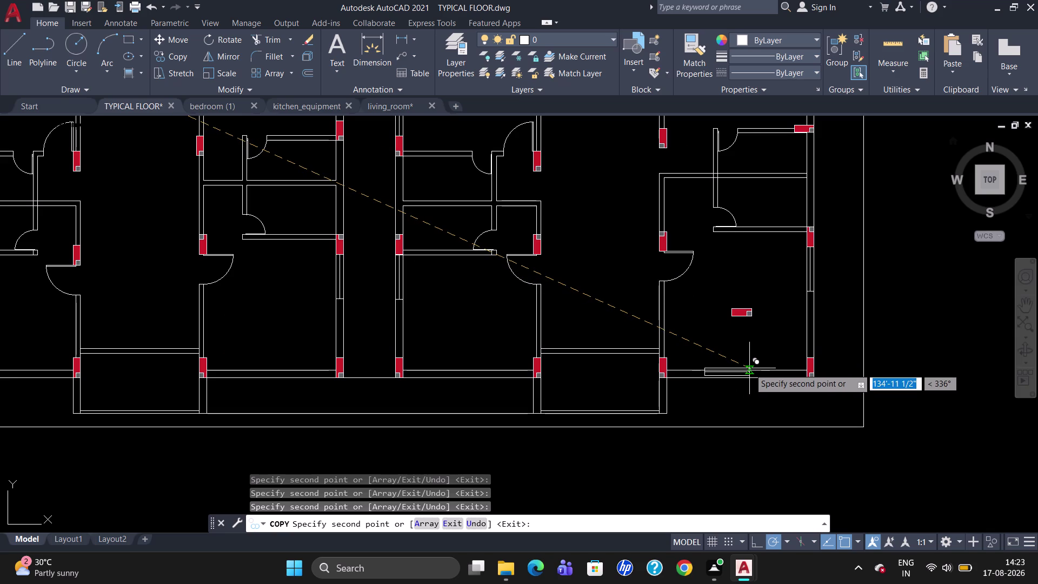
scroll(up, 3)
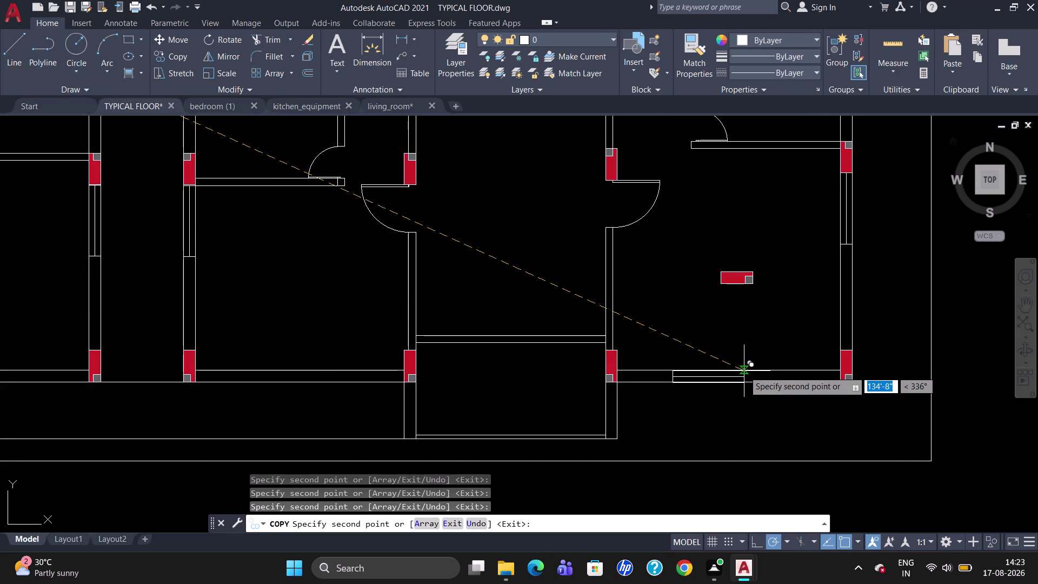
scroll(down, 3)
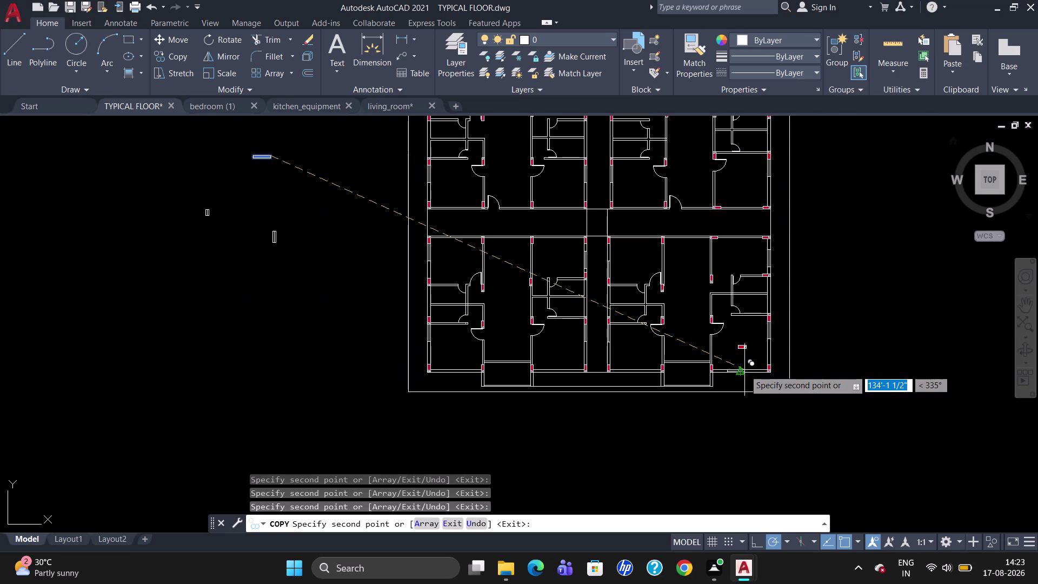
key(Escape)
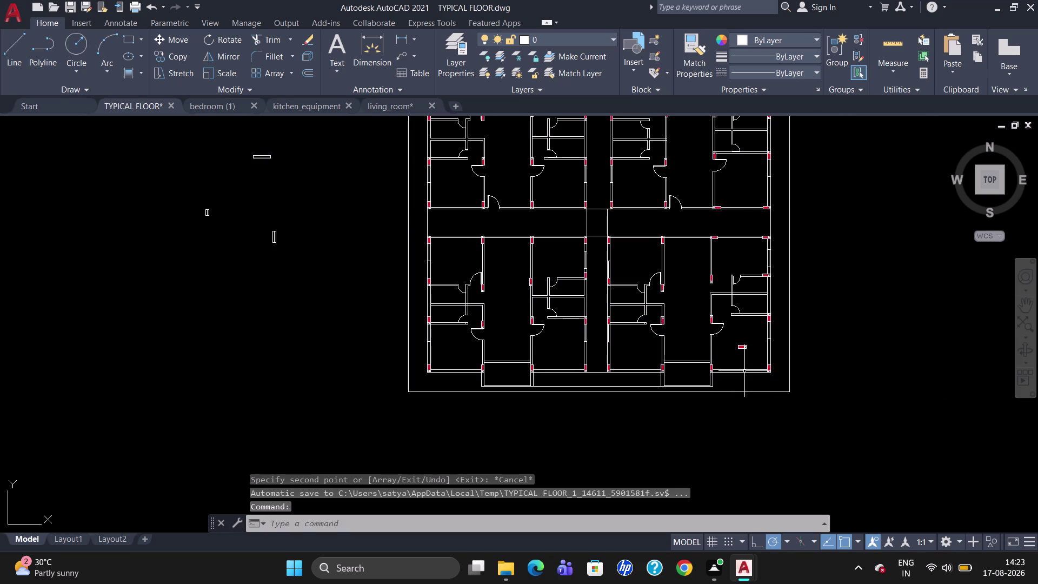
Erase the stray objects near the plan's lower-right corner.
scroll(down, 3)
scroll(up, 3)
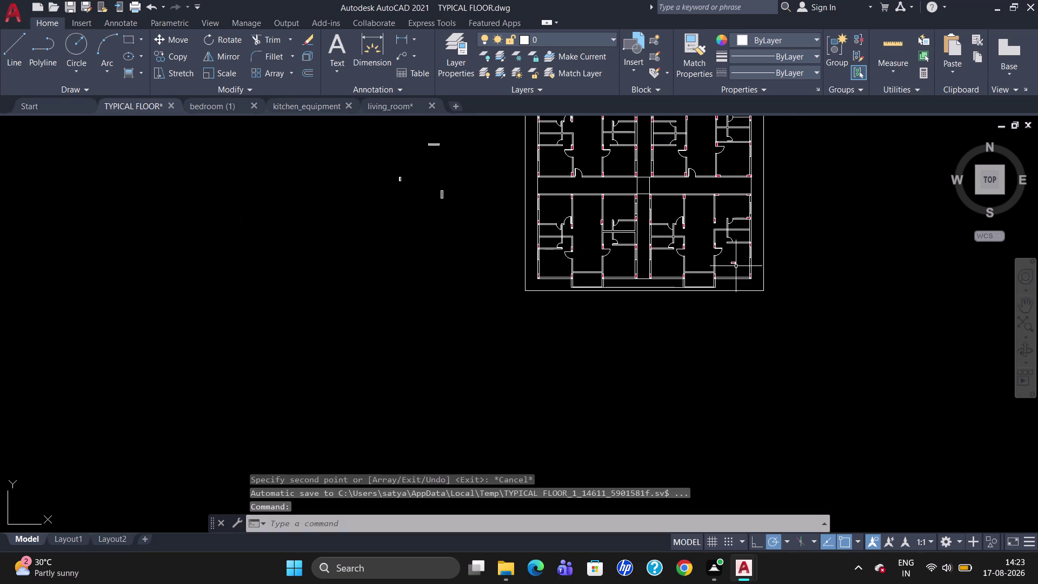
click(736, 263)
key(Delete)
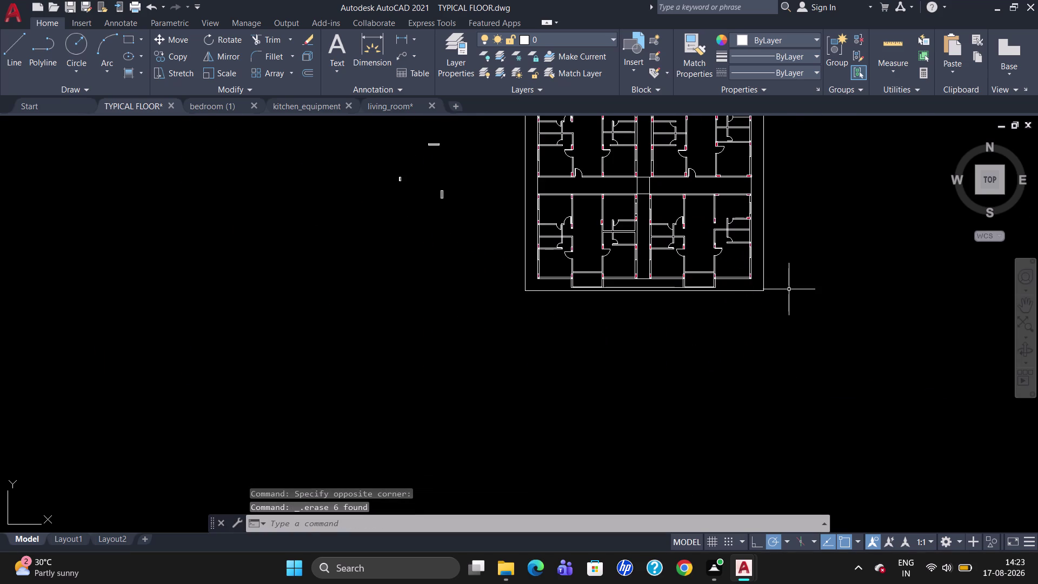
Copy the top-right room's opening symbol with CO vertically onto the bottom outer wall.
scroll(up, 3)
scroll(down, 3)
scroll(up, 3)
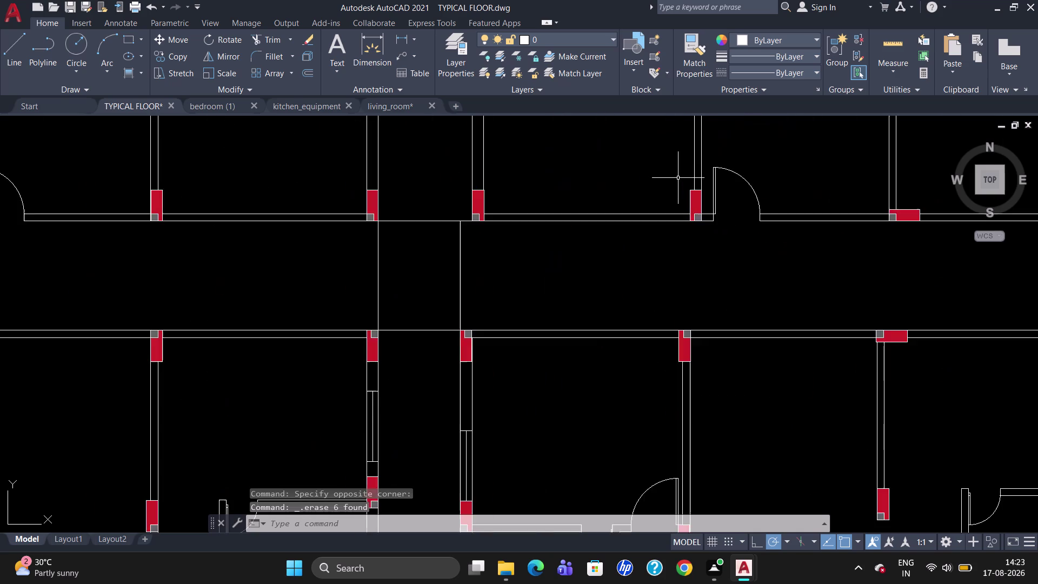
scroll(down, 3)
scroll(up, 3)
scroll(down, 3)
scroll(up, 3)
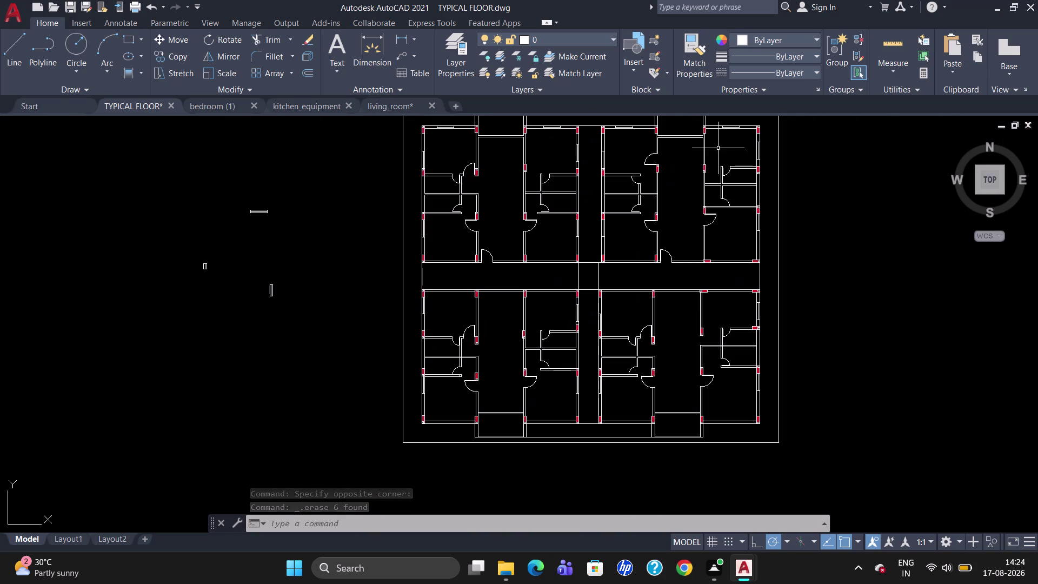
click(733, 126)
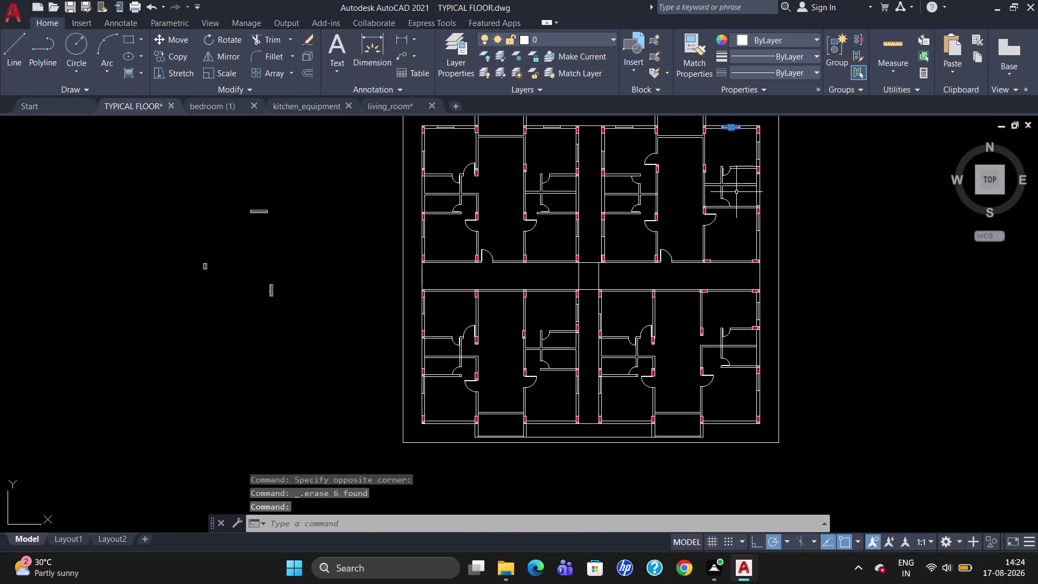
text(CO)
key(Return)
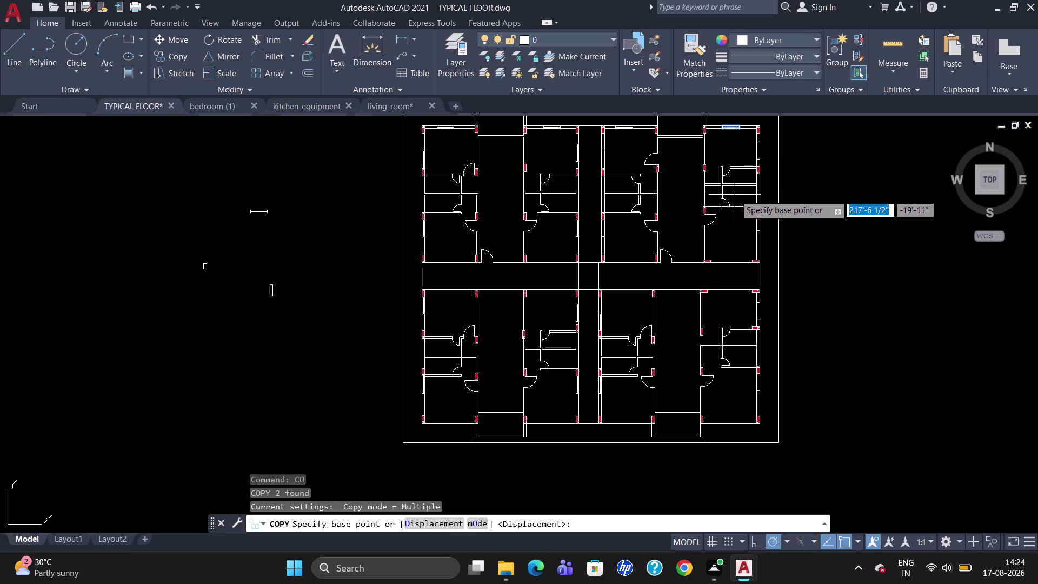
click(721, 131)
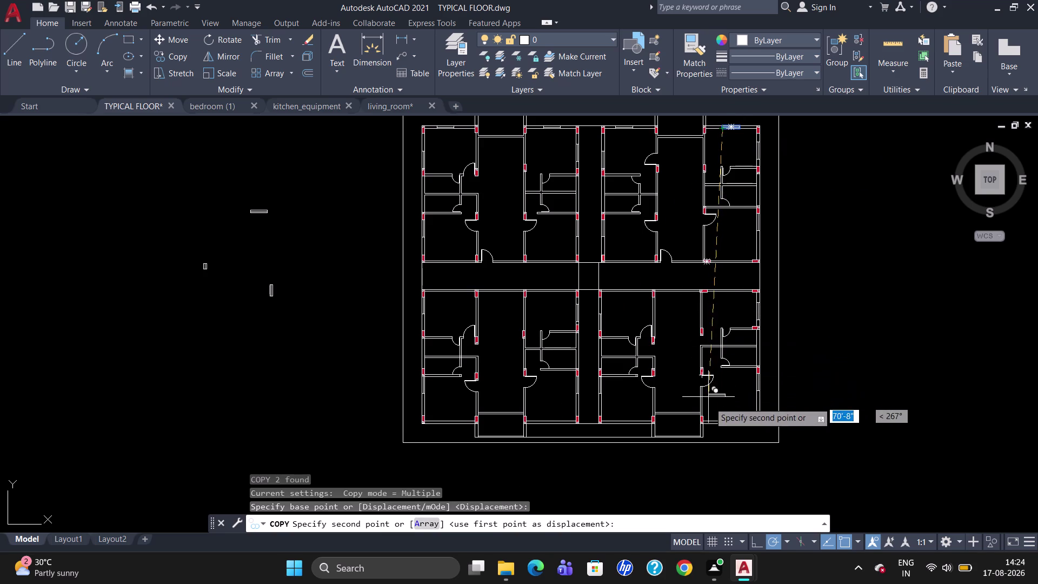
scroll(up, 3)
scroll(up, 3)
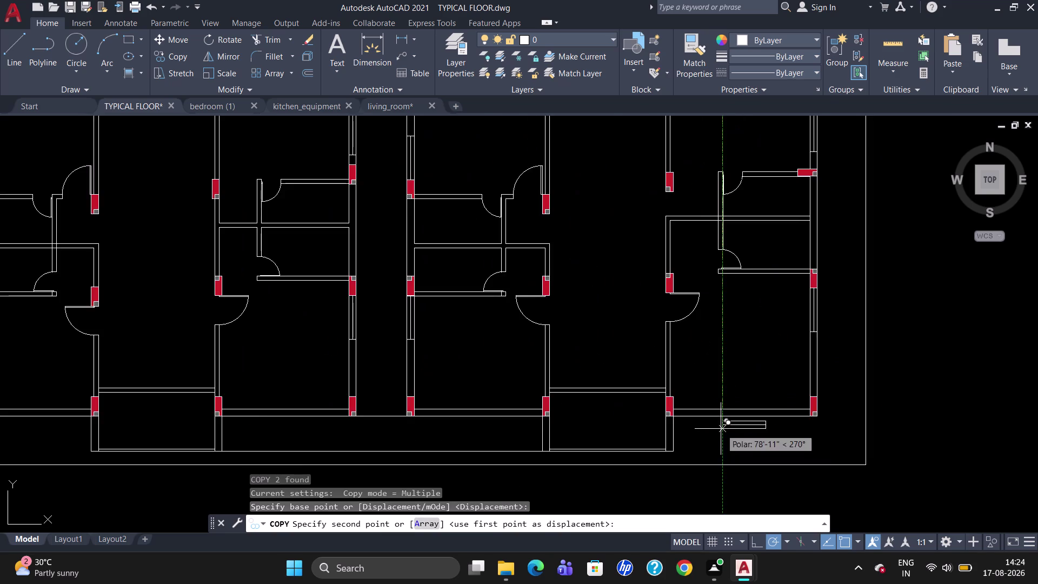
scroll(up, 3)
click(717, 414)
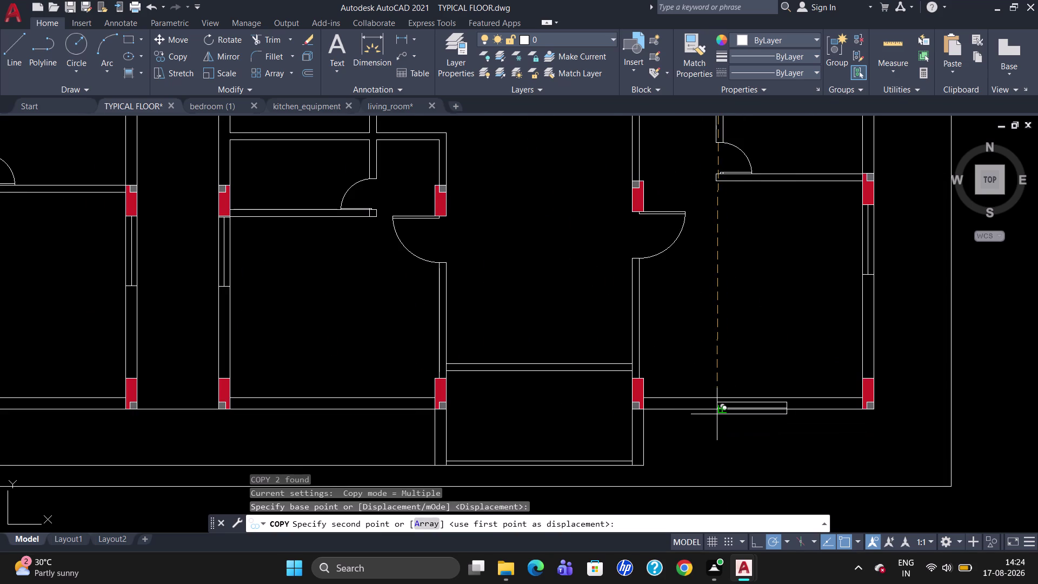
scroll(down, 3)
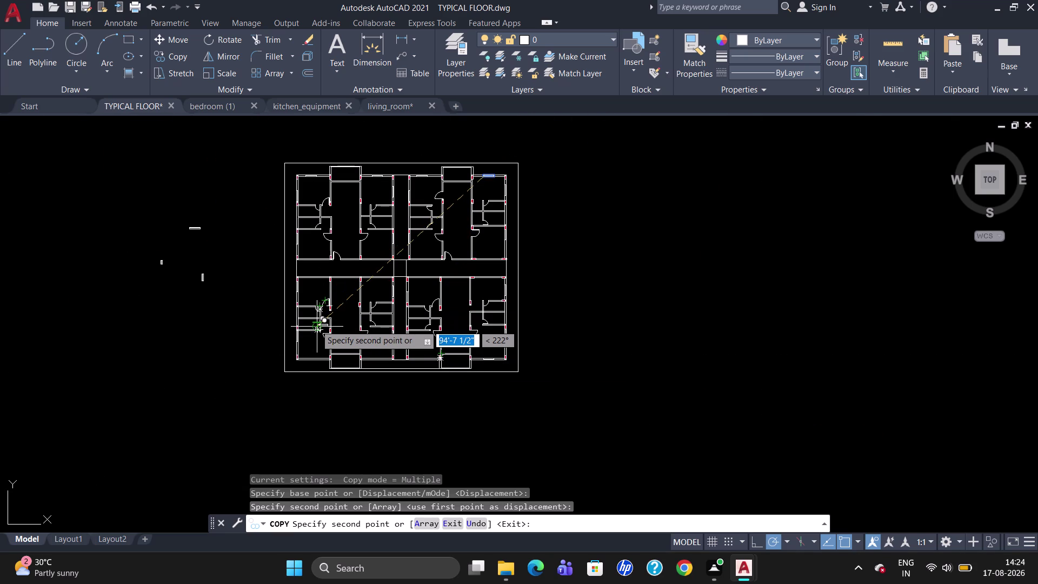
key(Escape)
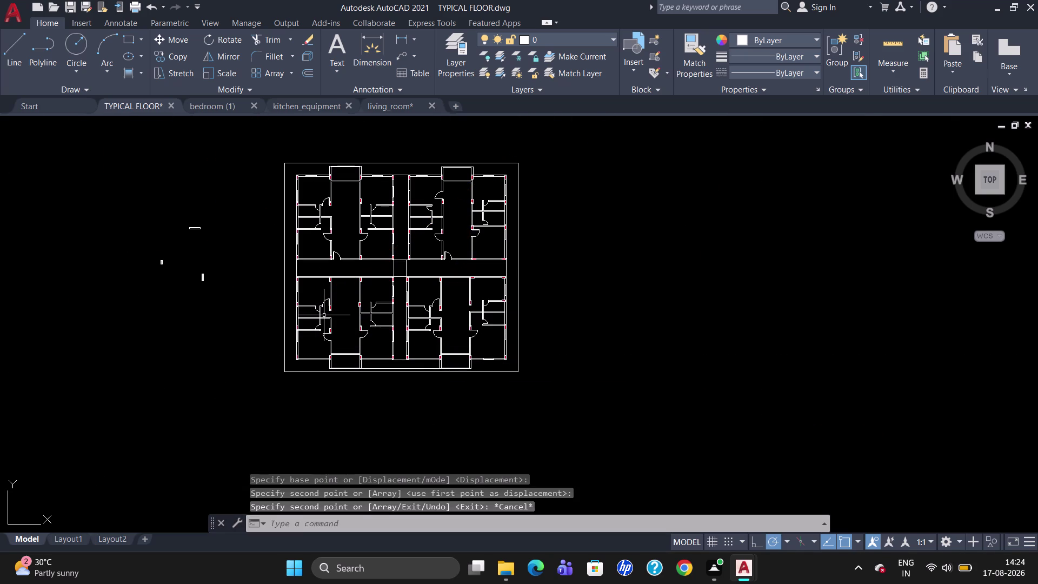
scroll(up, 3)
scroll(up, 3)
scroll(down, 3)
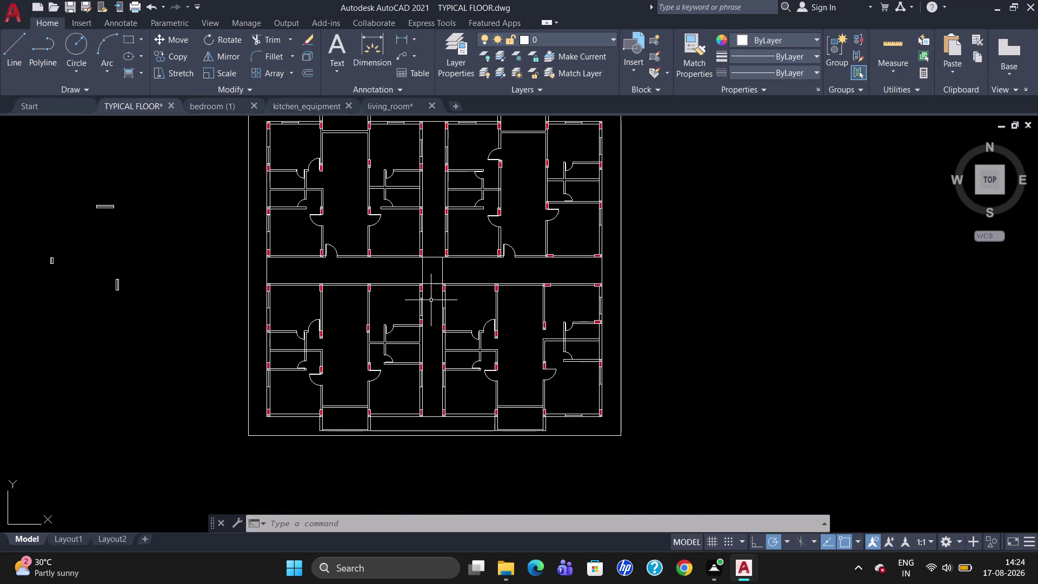
scroll(down, 3)
Duplicate the shaft-side opening symbol with CO onto the bottom outer wall directly below.
scroll(up, 3)
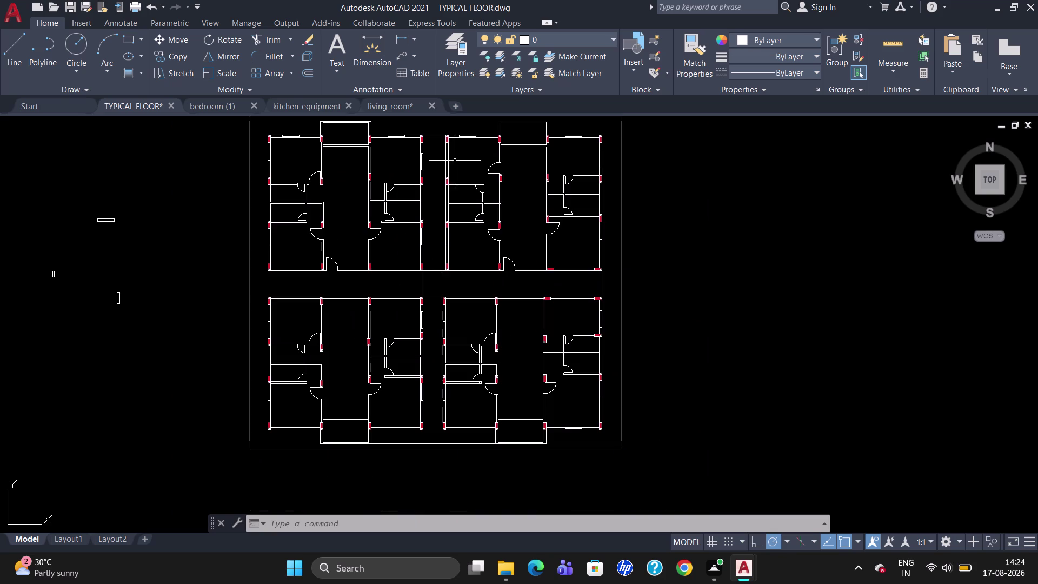
click(464, 138)
text(C)
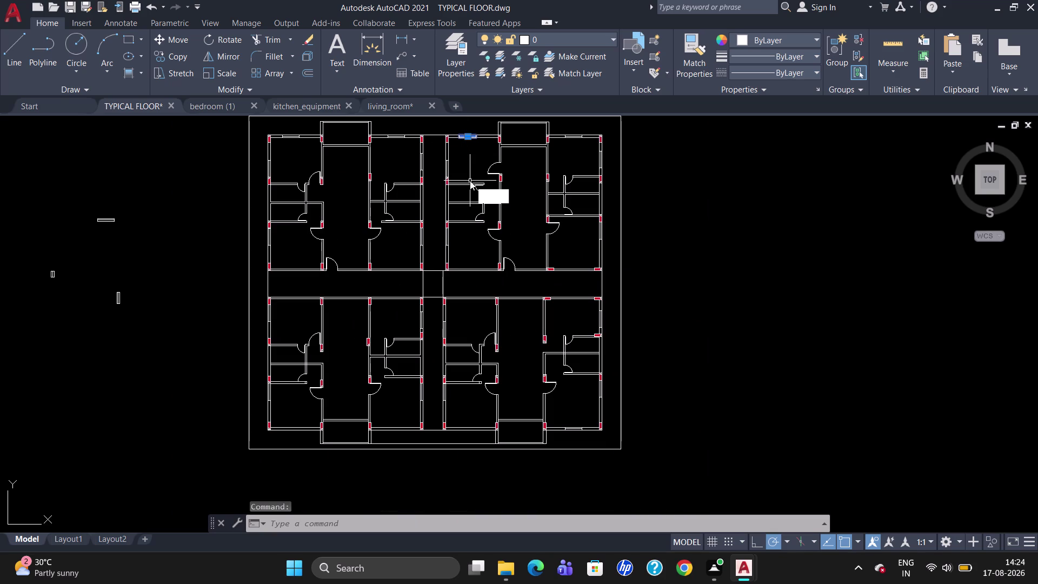
text(O)
key(Return)
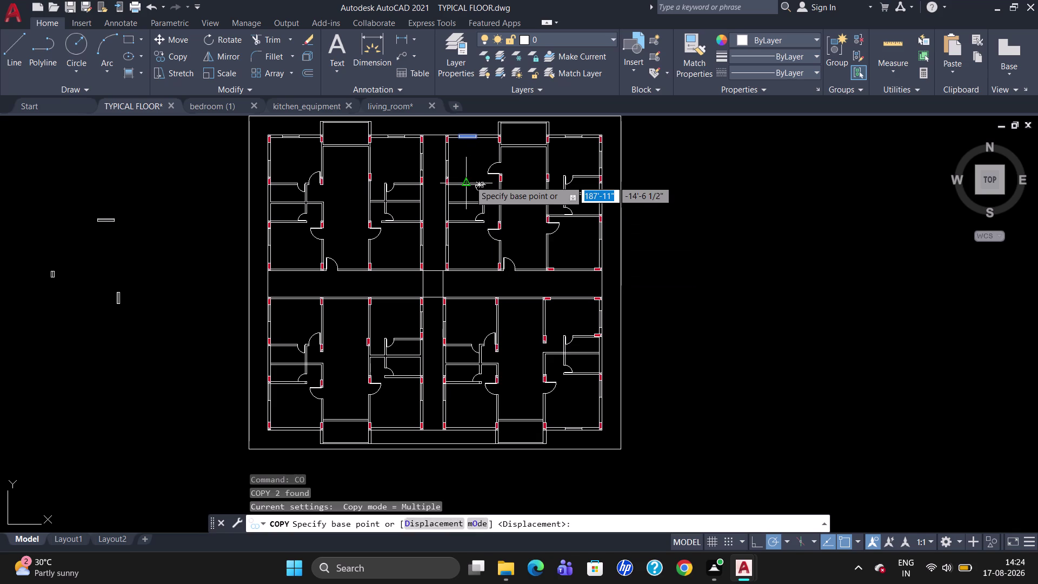
click(460, 137)
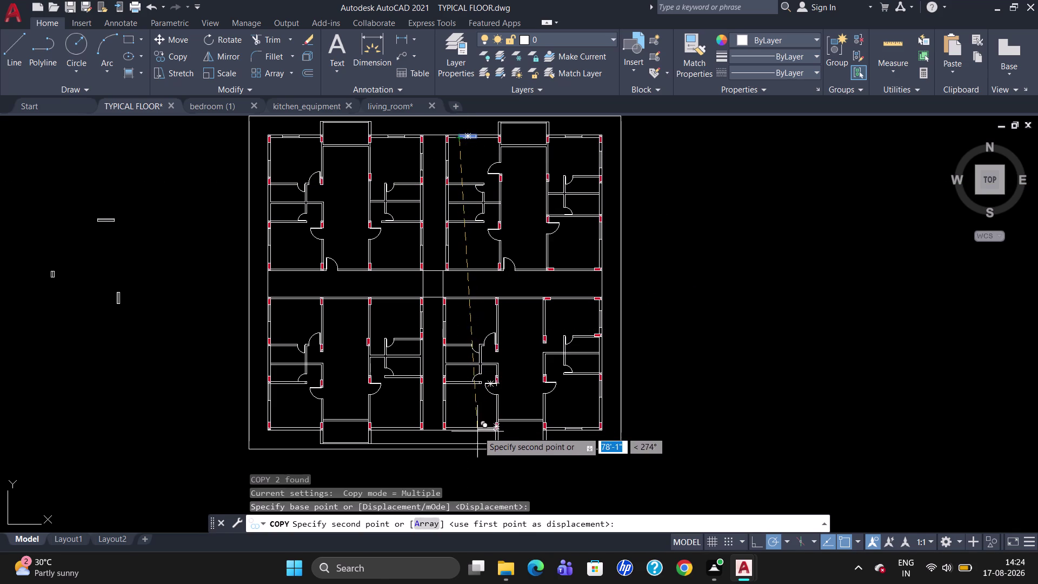
scroll(up, 3)
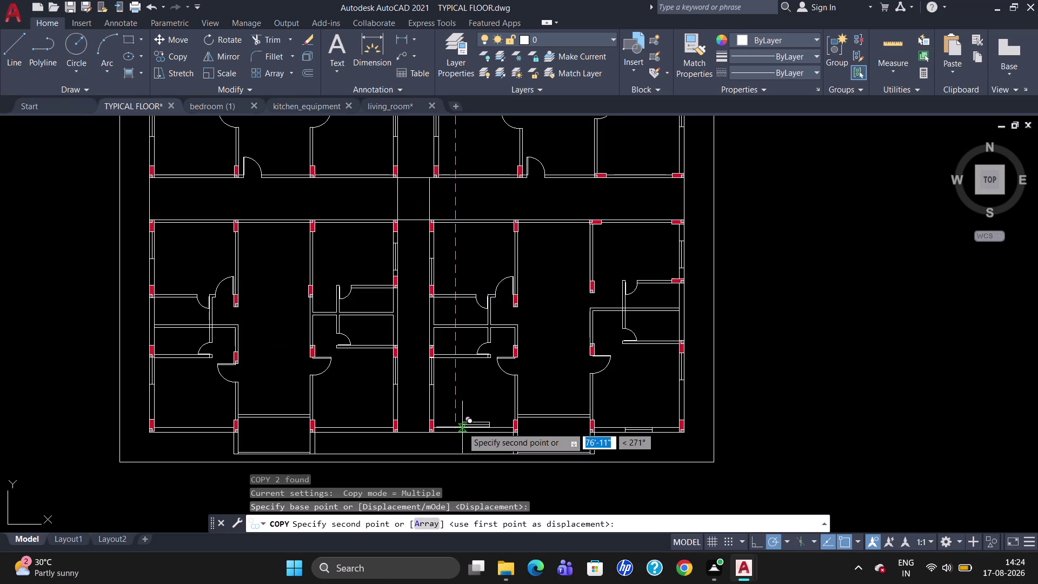
scroll(down, 3)
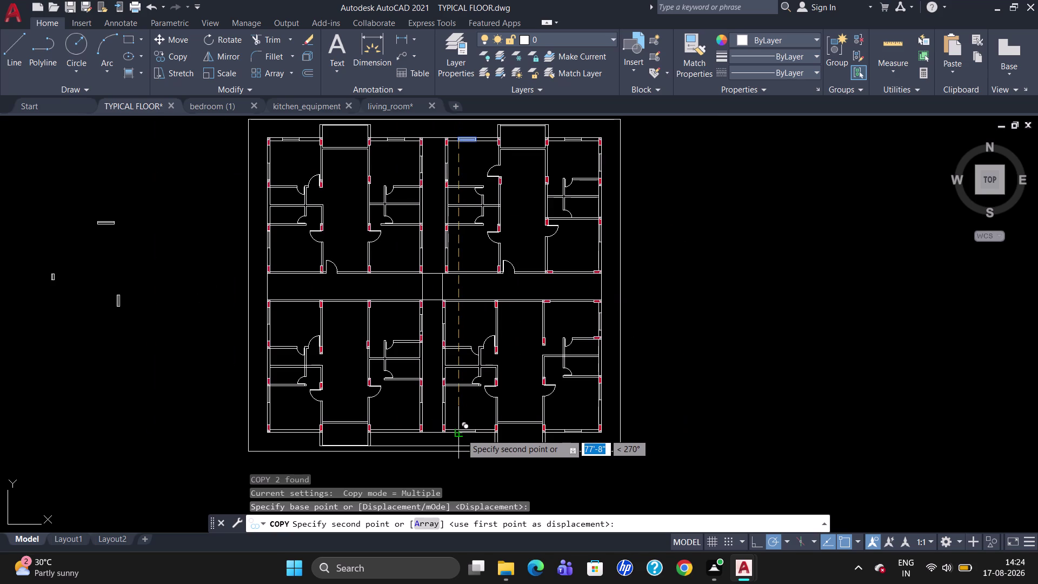
scroll(up, 3)
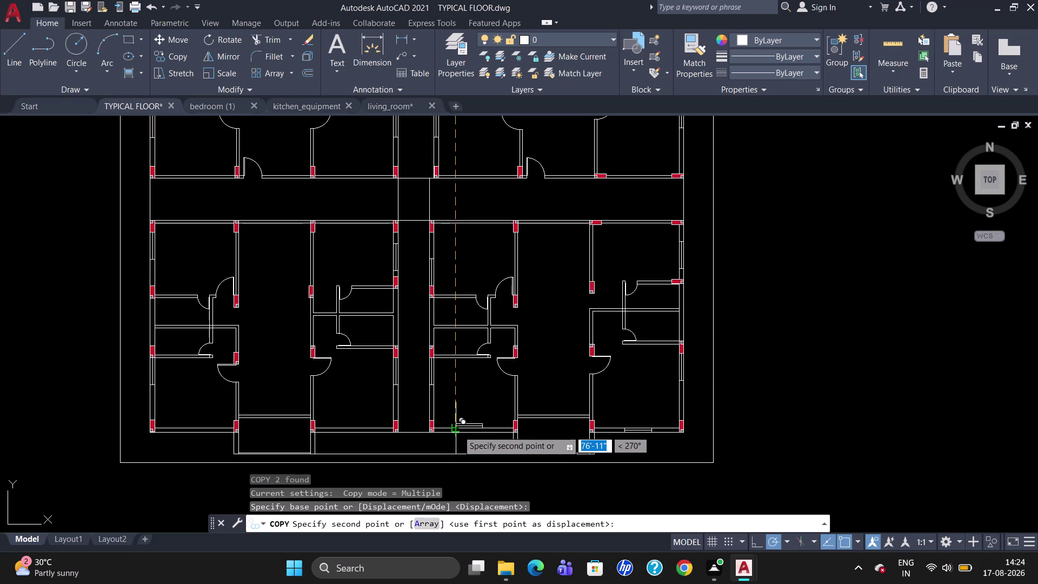
scroll(up, 3)
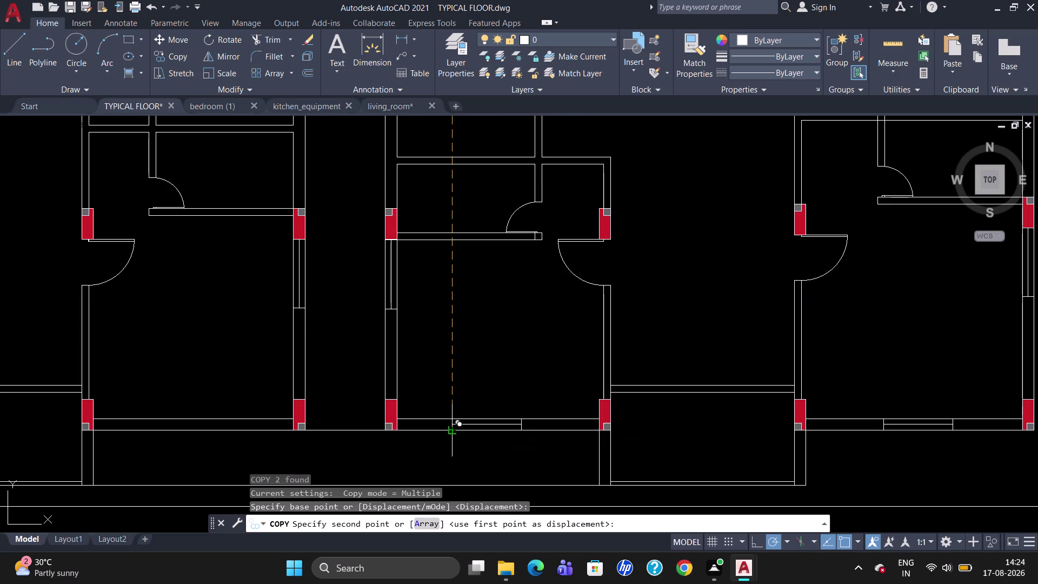
click(455, 434)
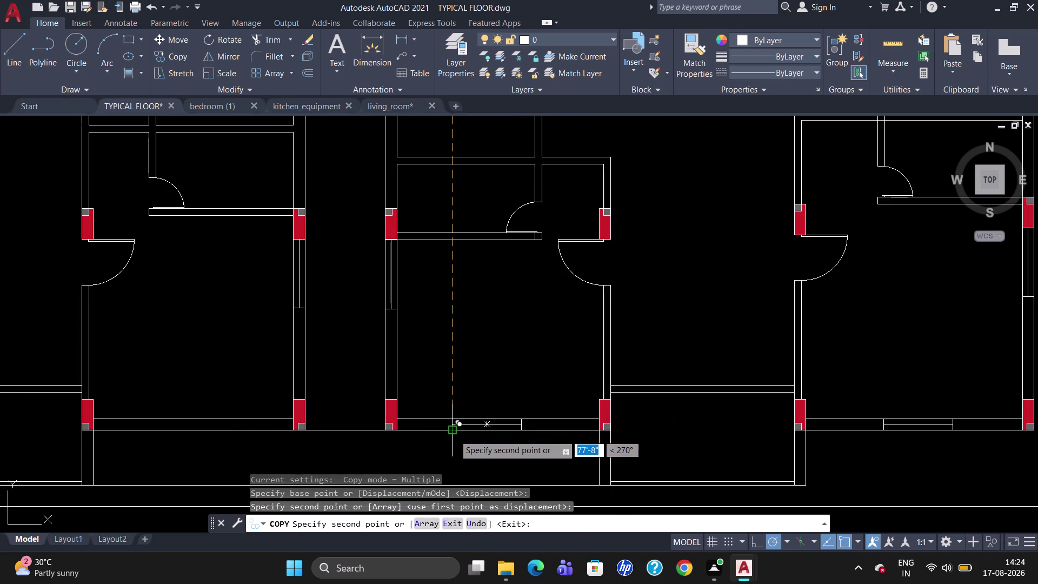
scroll(down, 3)
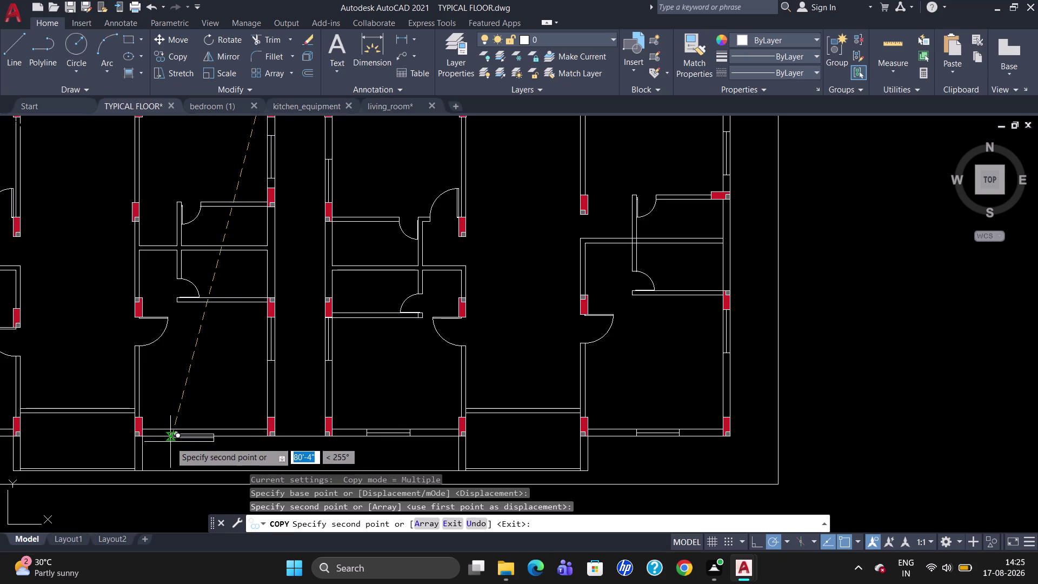
key(Escape)
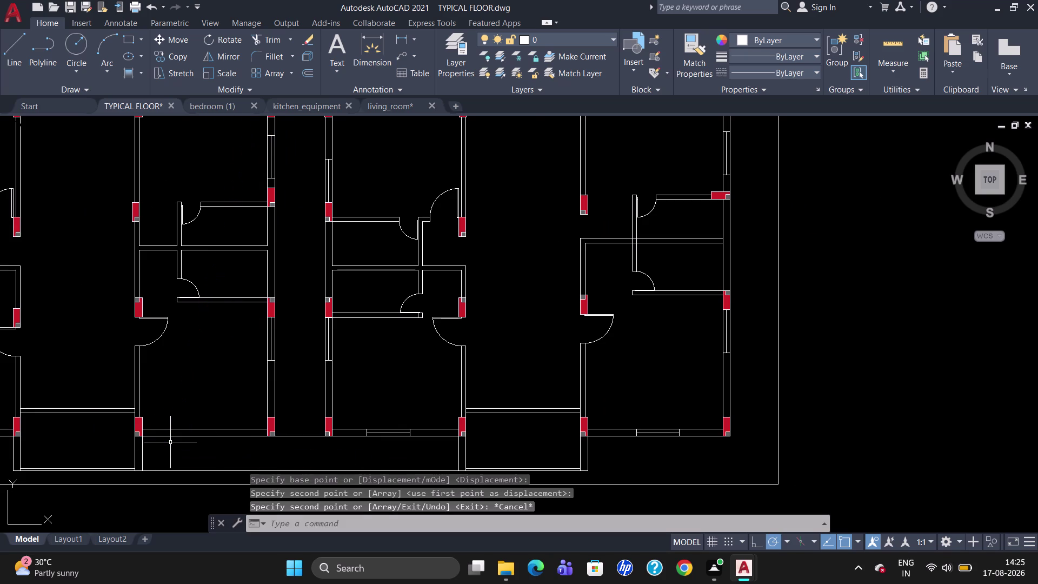
scroll(down, 3)
scroll(up, 3)
scroll(down, 3)
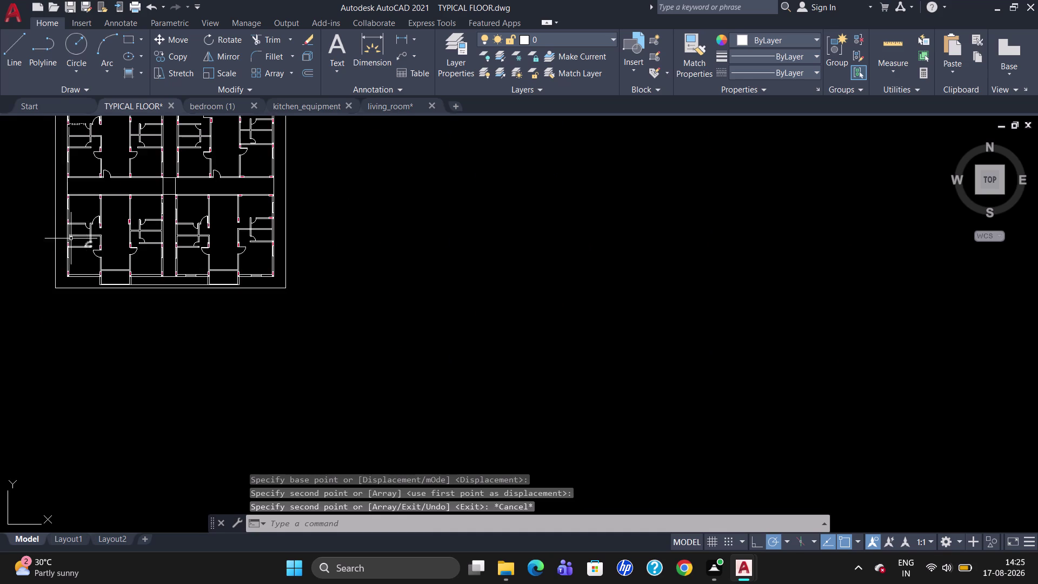
scroll(up, 3)
scroll(down, 3)
scroll(up, 3)
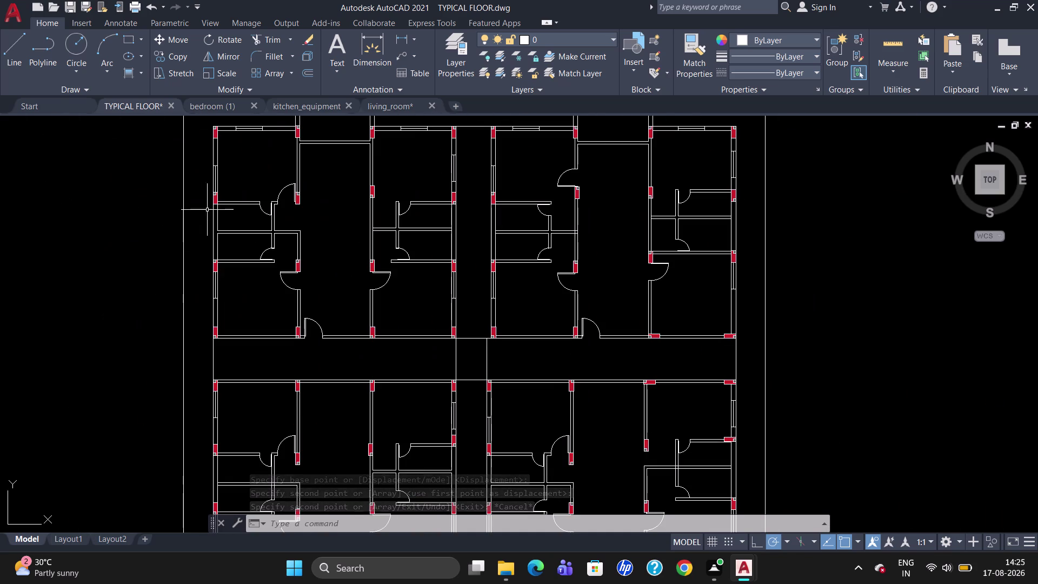
Copy the top-left room's opening lines down onto the bottom-left wall.
click(247, 124)
scroll(down, 3)
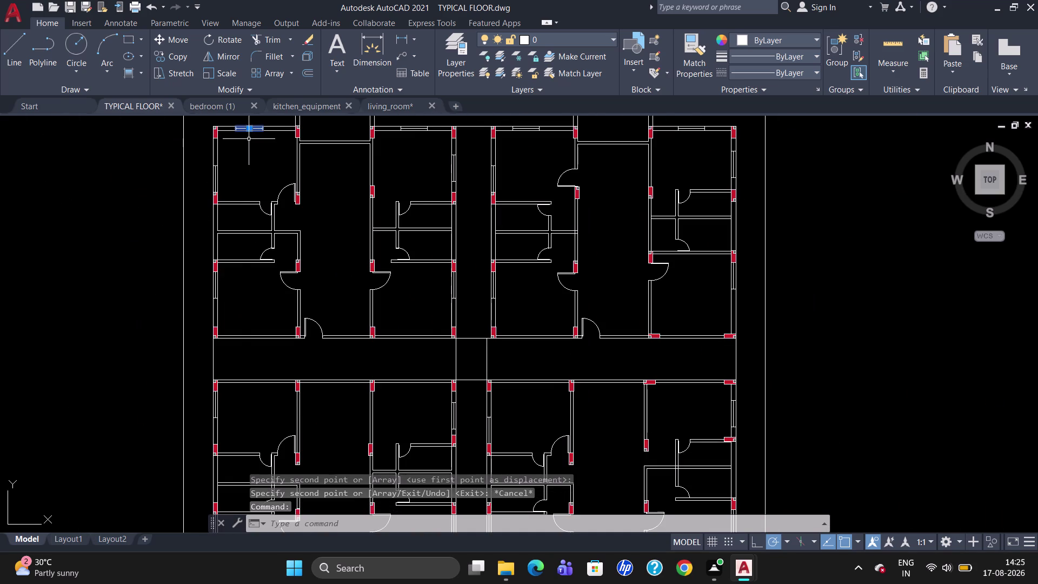
text(C)
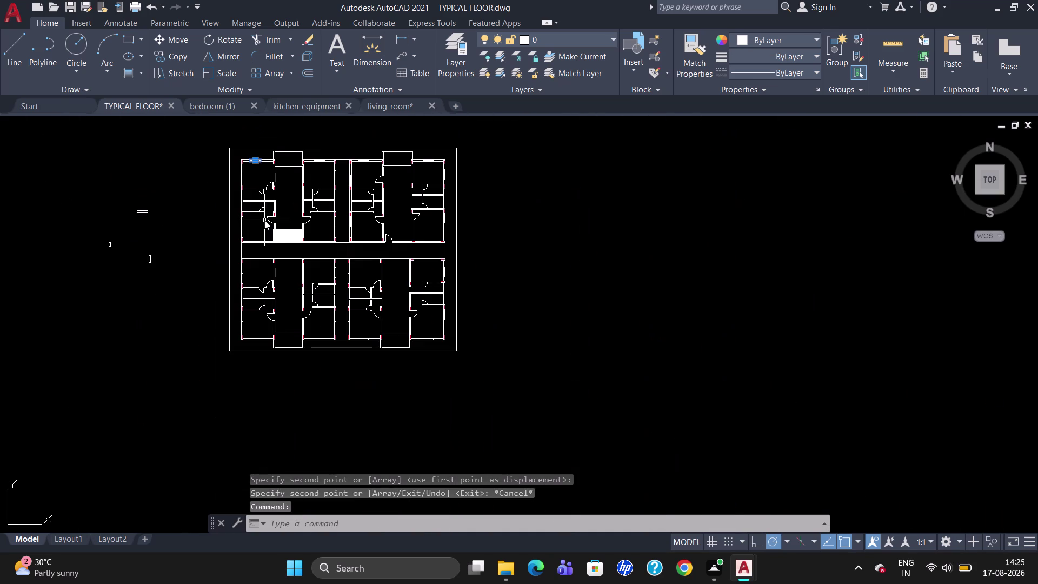
text(O)
key(Return)
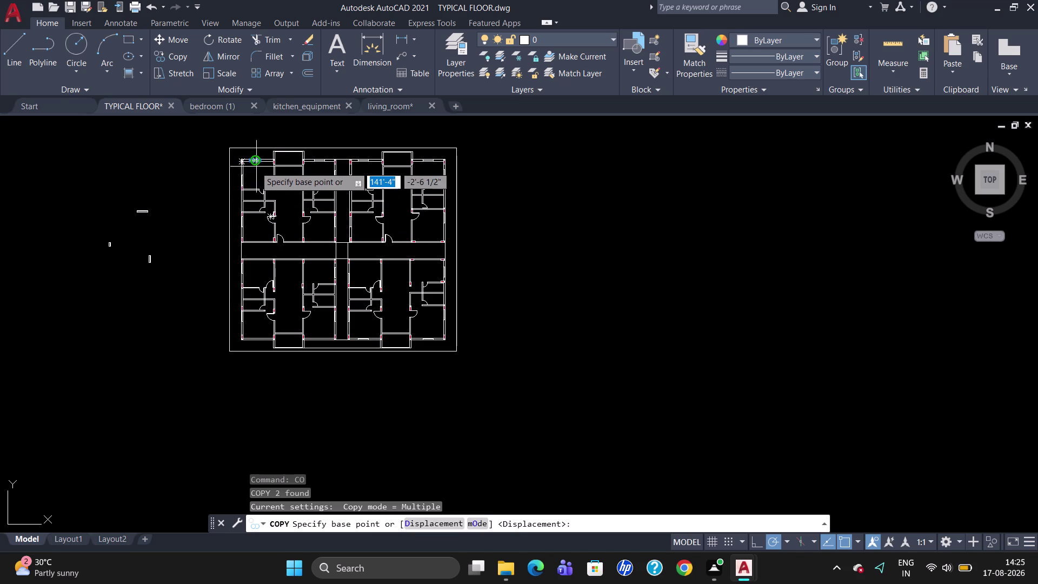
scroll(up, 3)
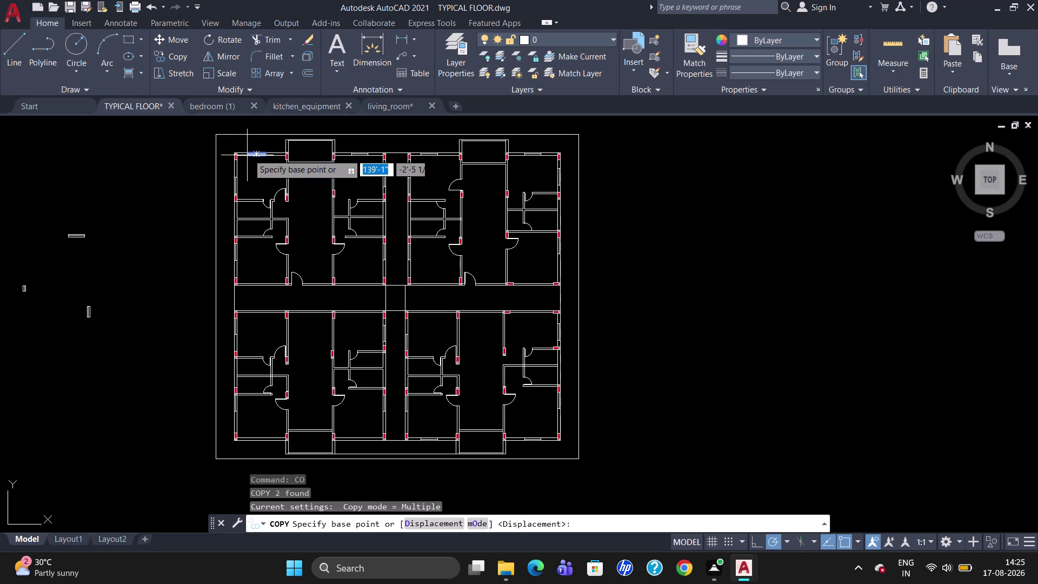
click(248, 154)
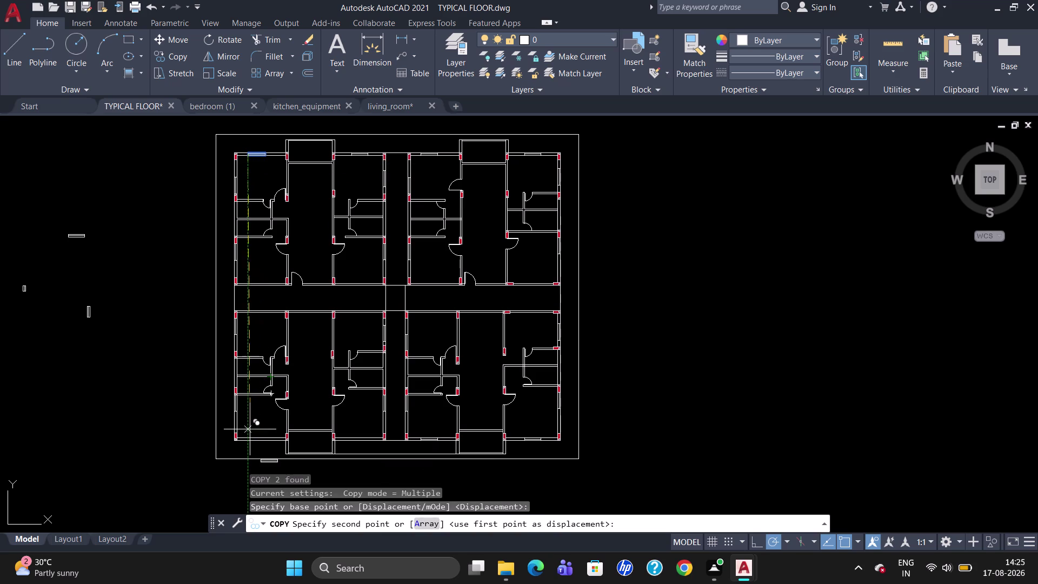
scroll(up, 3)
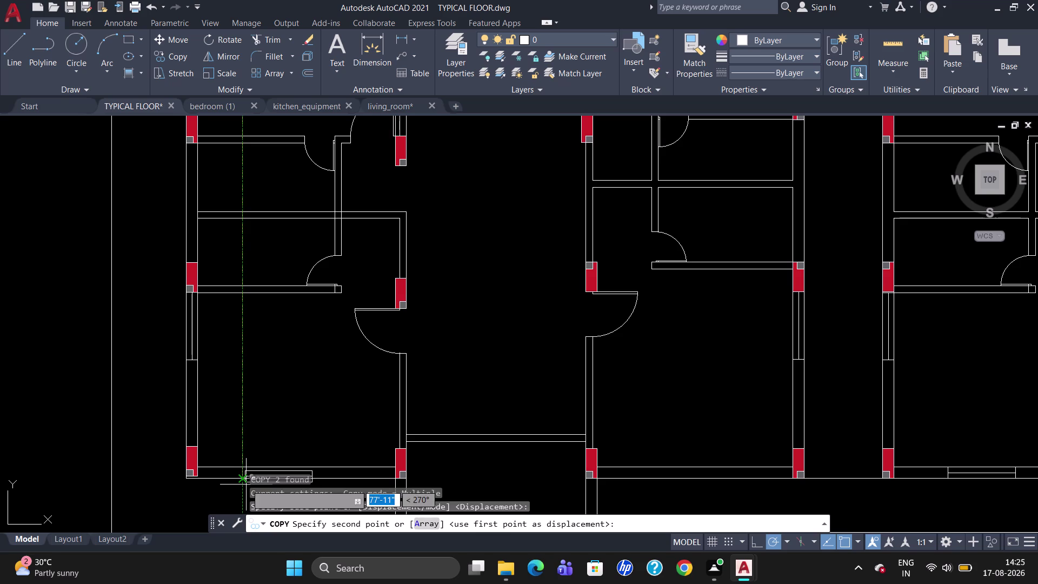
scroll(up, 3)
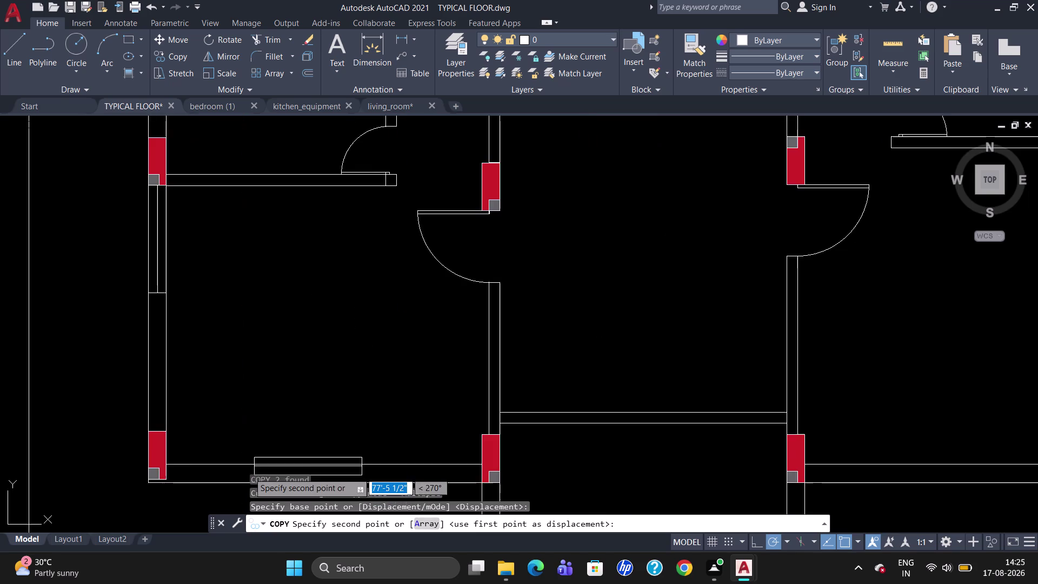
scroll(up, 3)
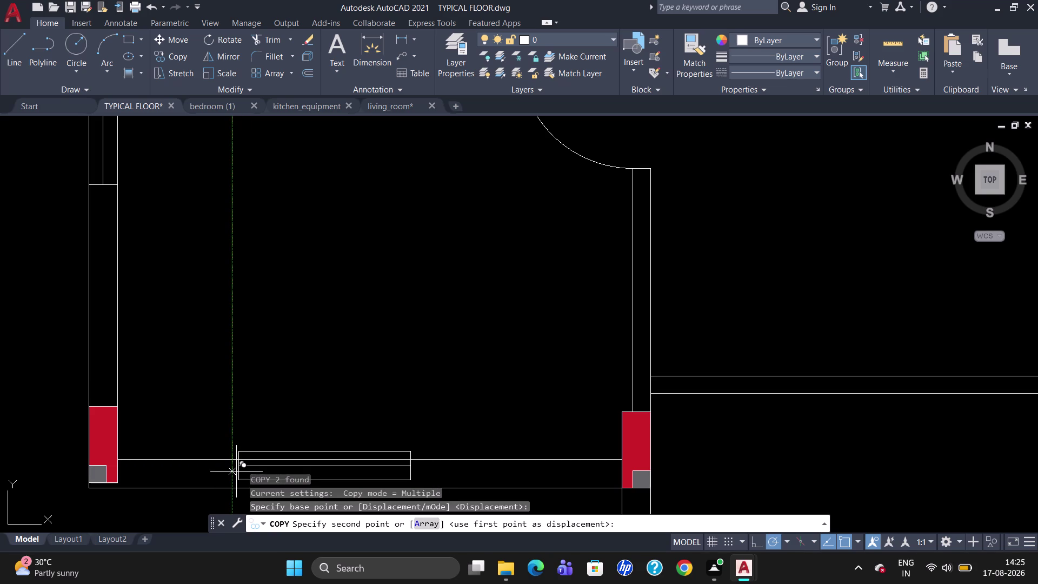
click(230, 472)
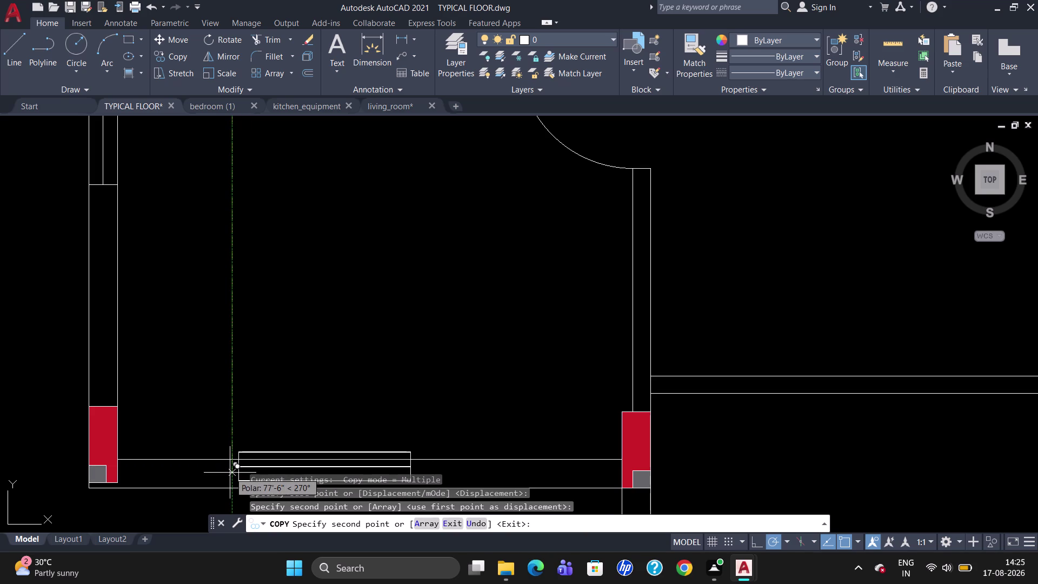
key(Escape)
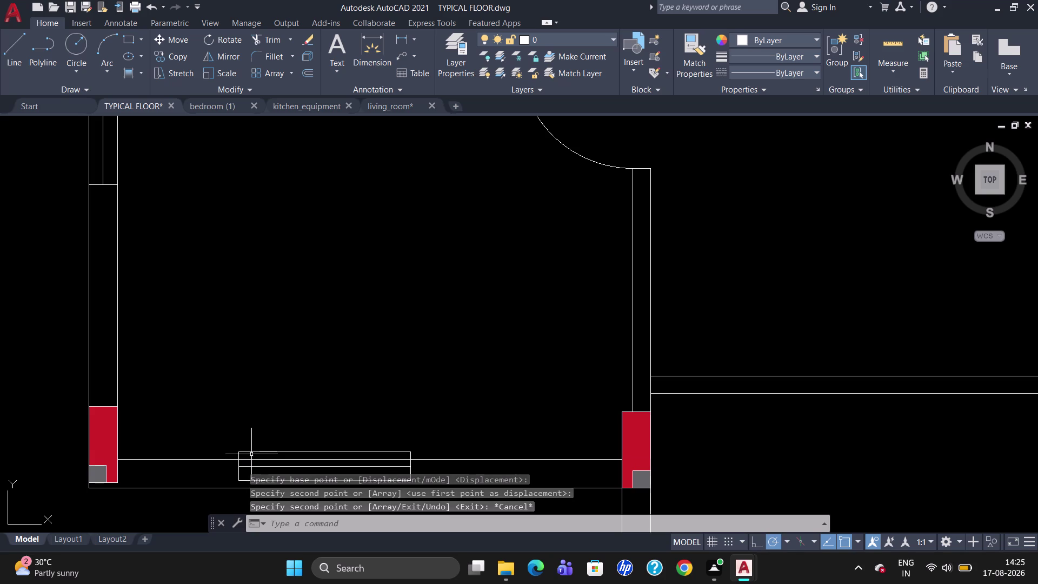
Move the copied opening lines into the bottom wall between the two red columns.
click(257, 451)
key(m)
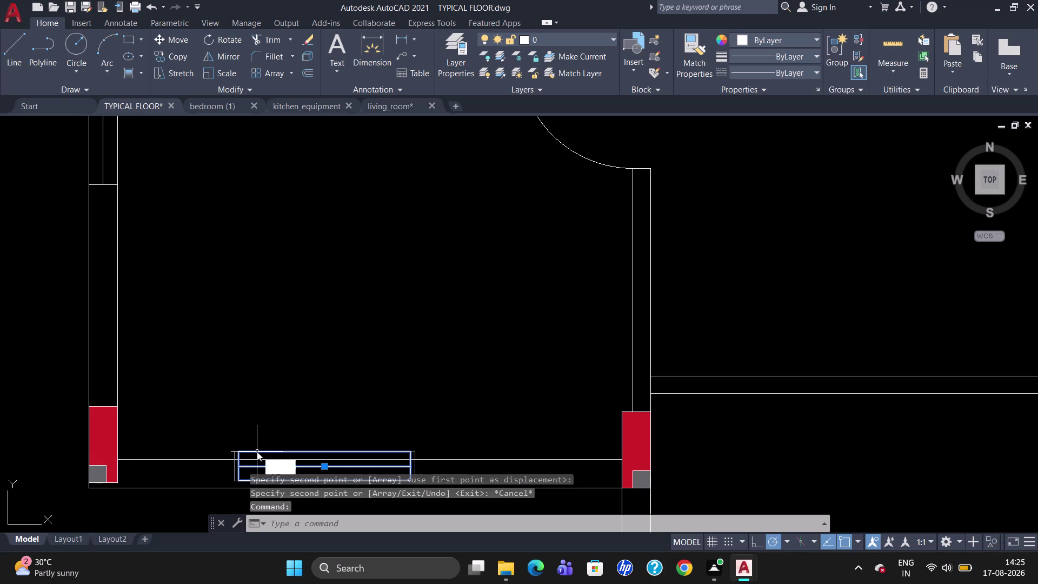
key(Return)
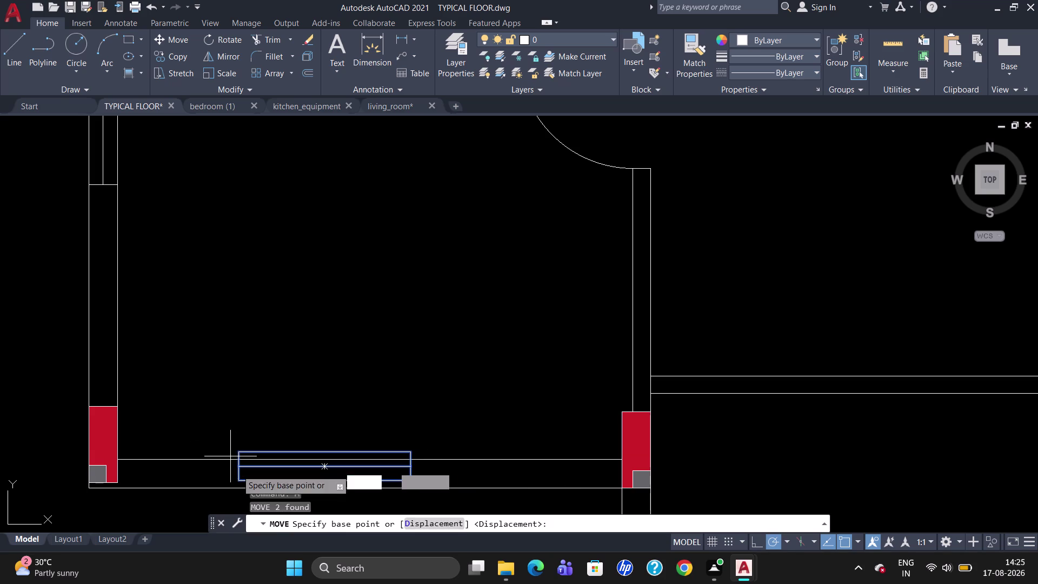
click(240, 450)
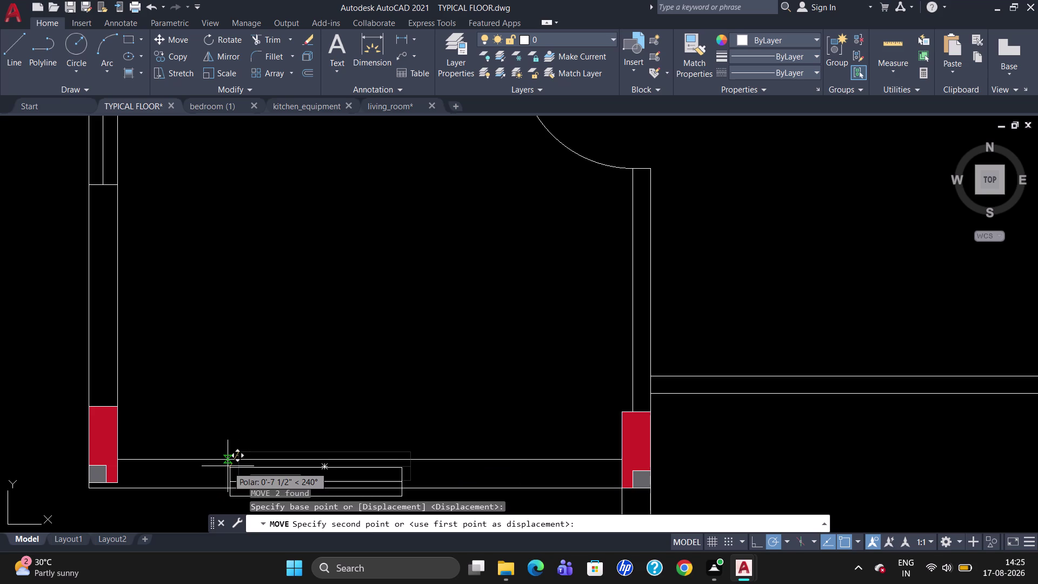
scroll(up, 3)
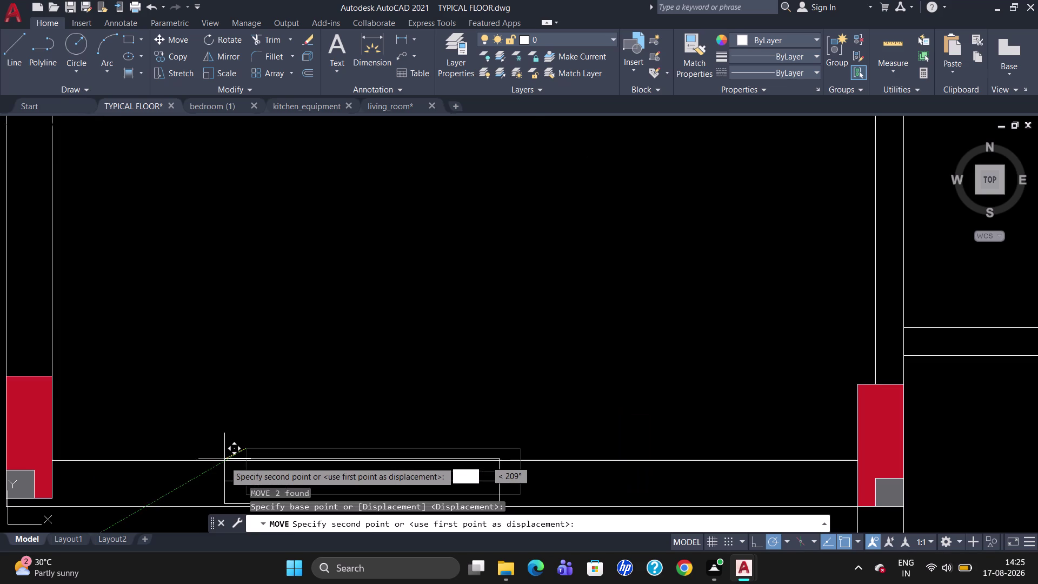
click(224, 463)
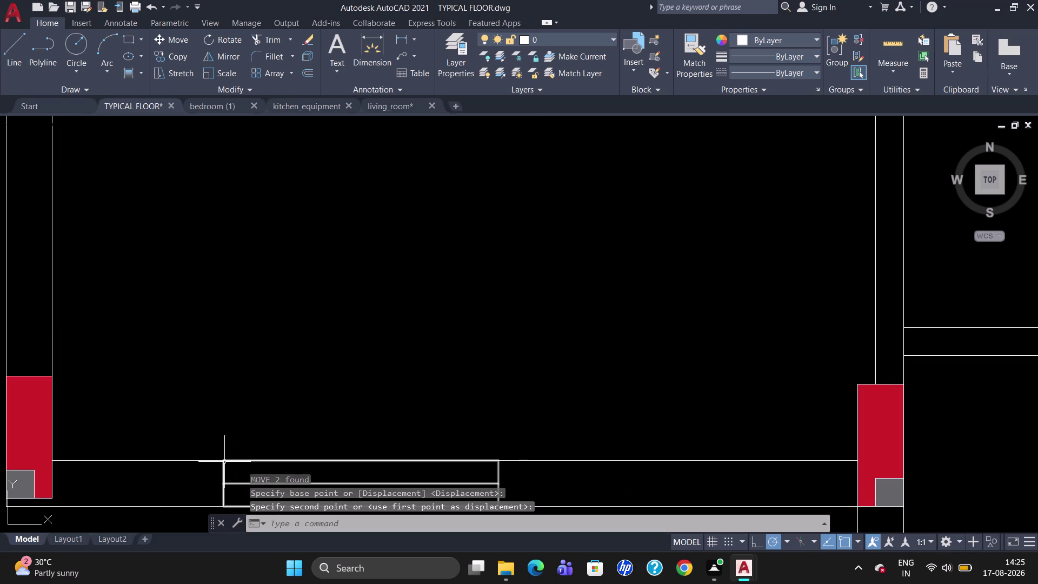
key(Escape)
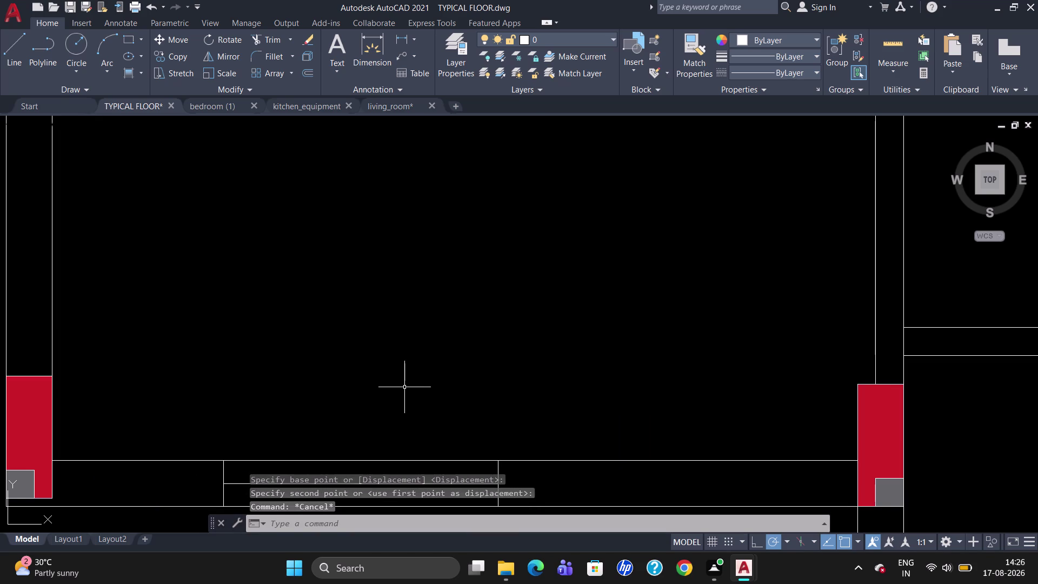
scroll(down, 3)
scroll(down, 3)
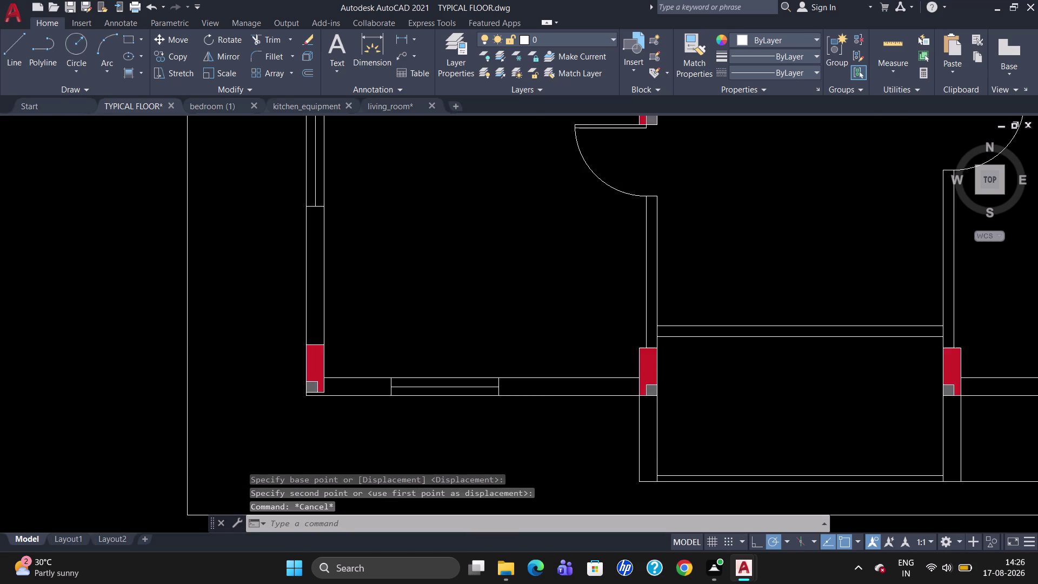
scroll(down, 3)
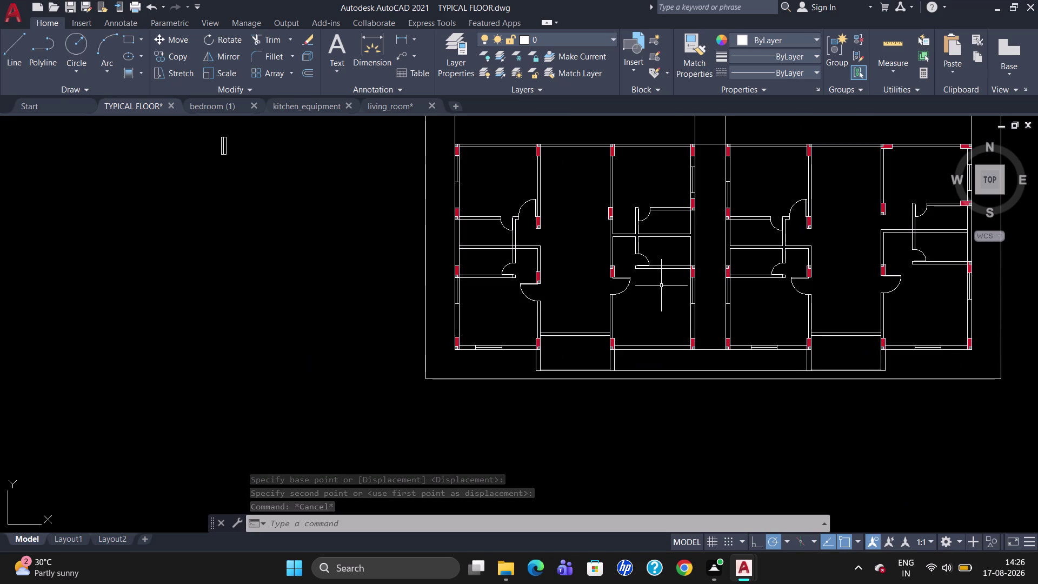
scroll(down, 3)
scroll(up, 3)
scroll(down, 3)
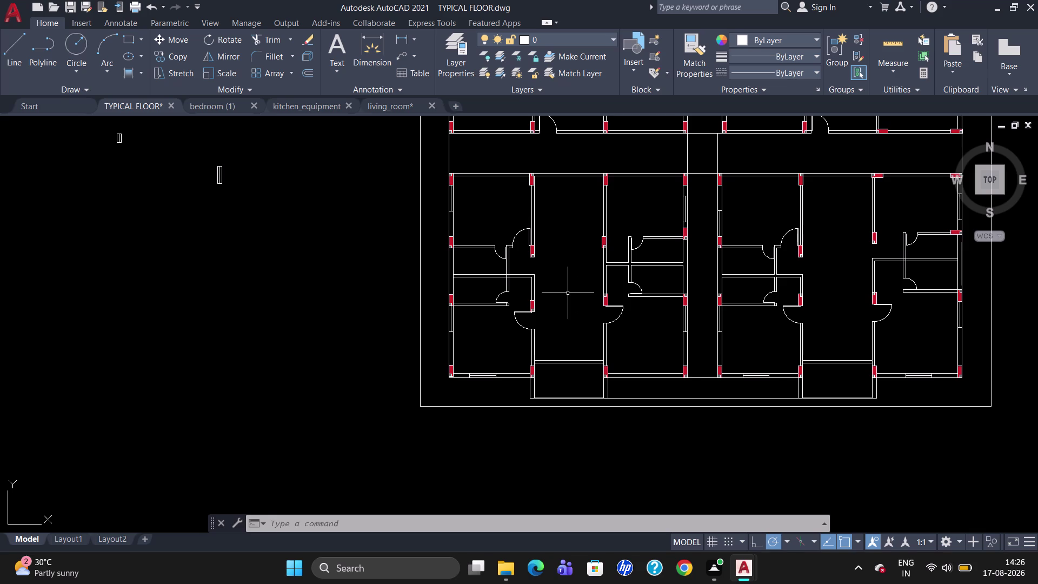
scroll(down, 3)
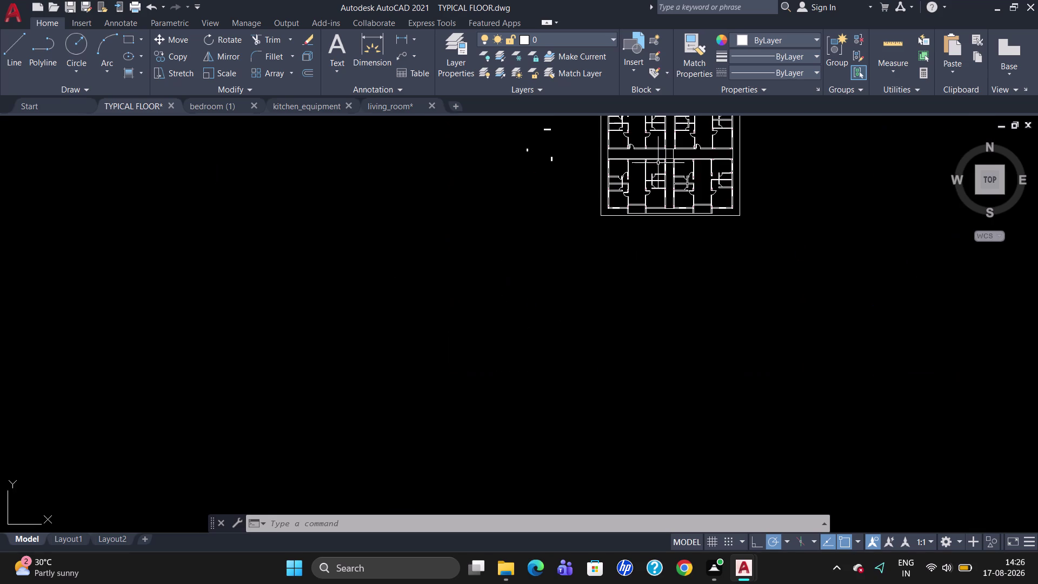
scroll(up, 3)
scroll(up, 3)
scroll(down, 3)
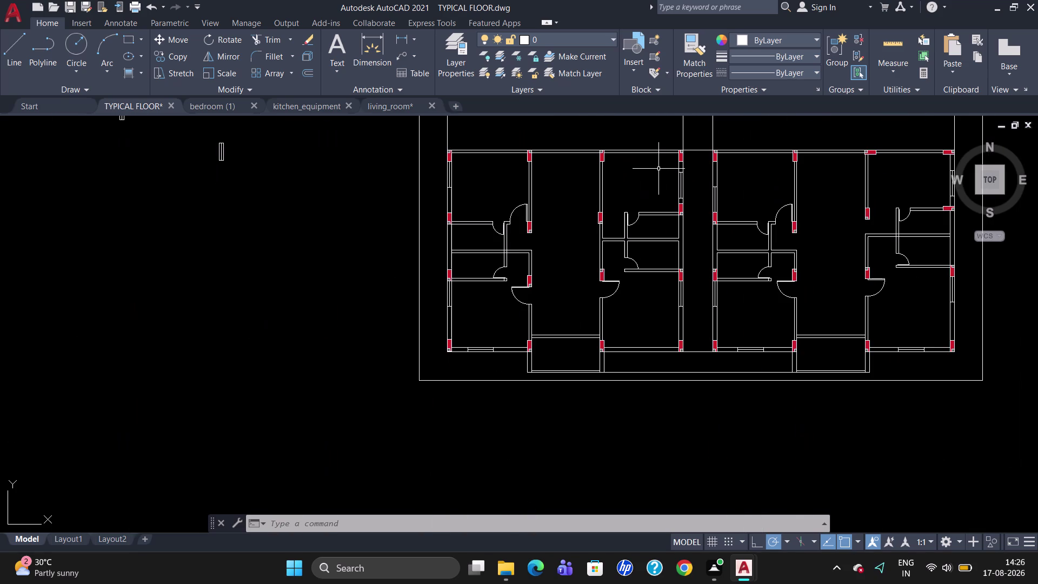
scroll(up, 3)
scroll(down, 3)
scroll(up, 3)
scroll(down, 3)
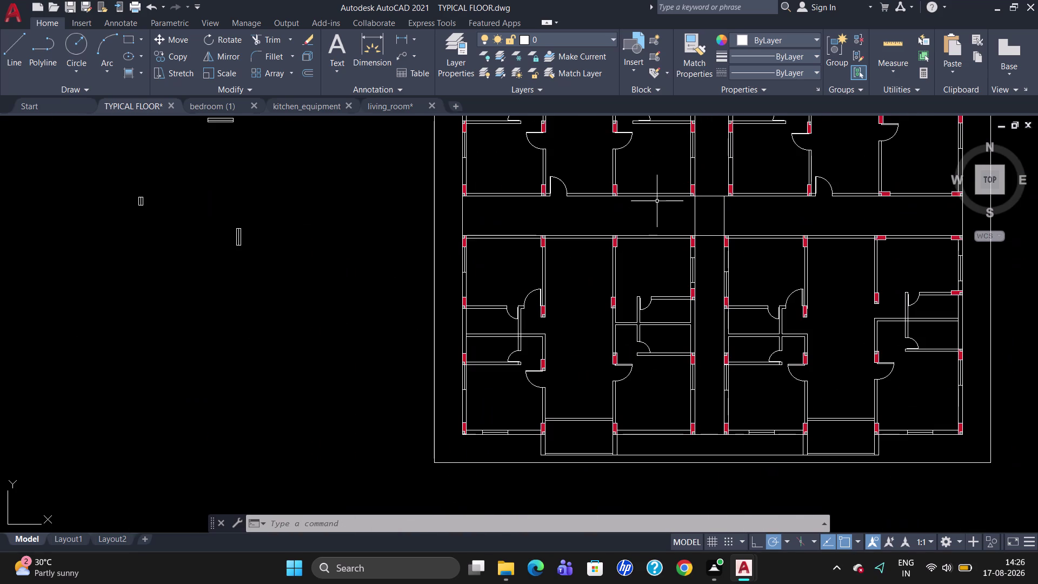
scroll(up, 3)
scroll(up, 3)
scroll(down, 3)
scroll(down, 3)
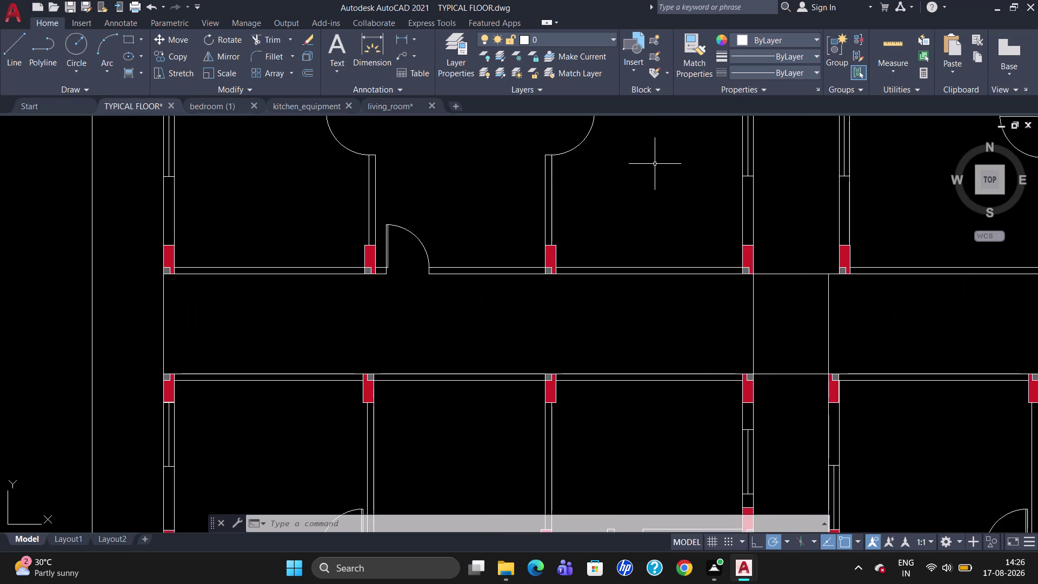
scroll(down, 3)
scroll(down, 3)
Copy the upper-wall opening lines down onto the room's lower wall.
scroll(up, 3)
scroll(down, 3)
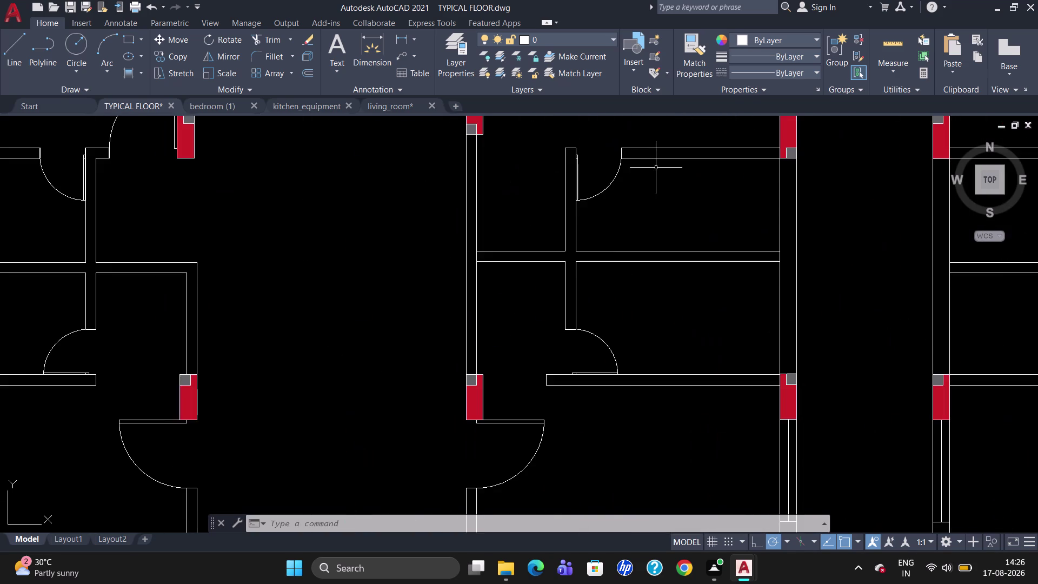
scroll(up, 3)
scroll(down, 3)
scroll(down, 3)
click(642, 144)
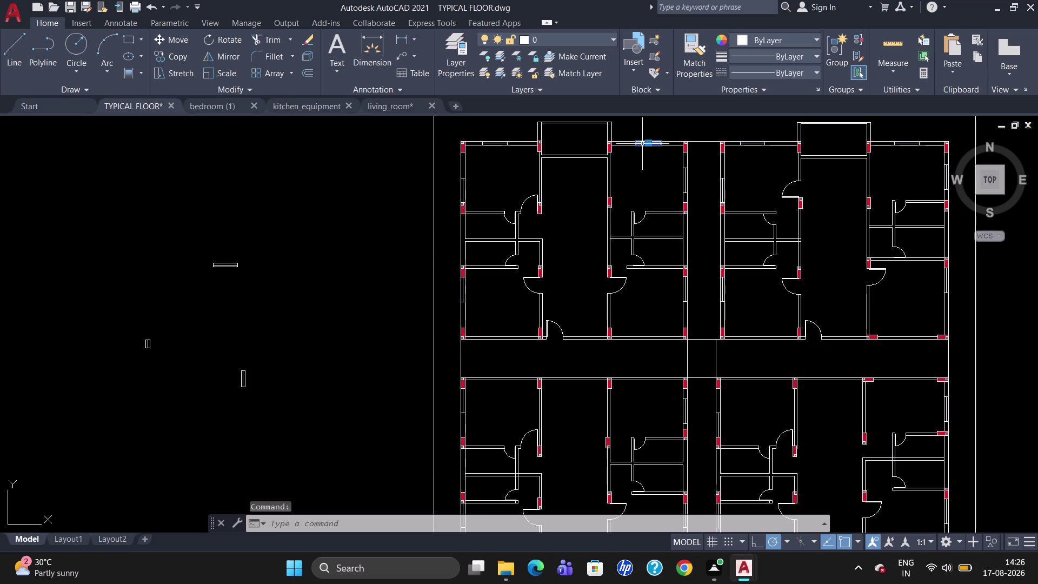
text(C)
text(O)
key(Return)
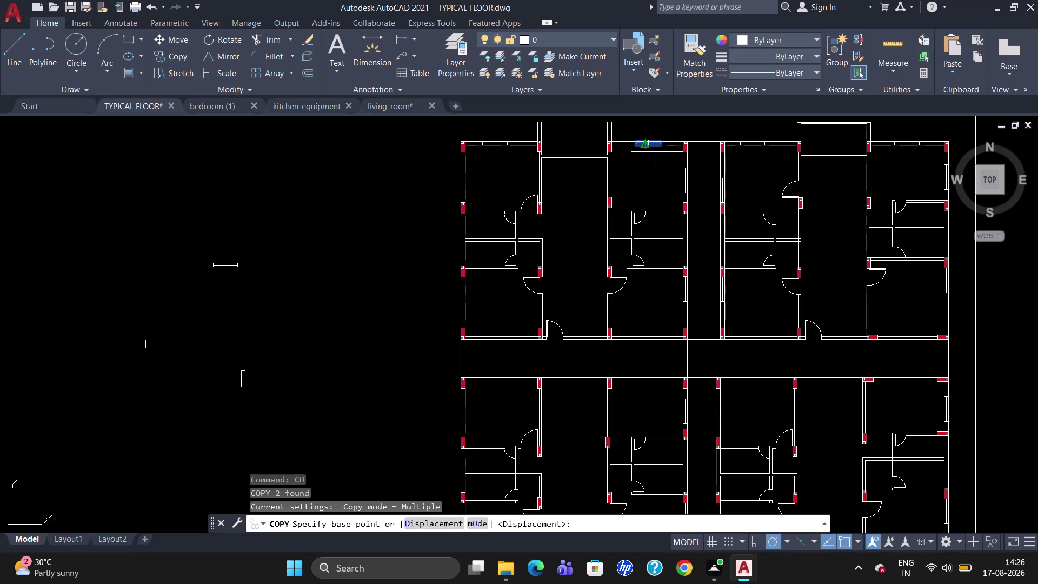
click(666, 147)
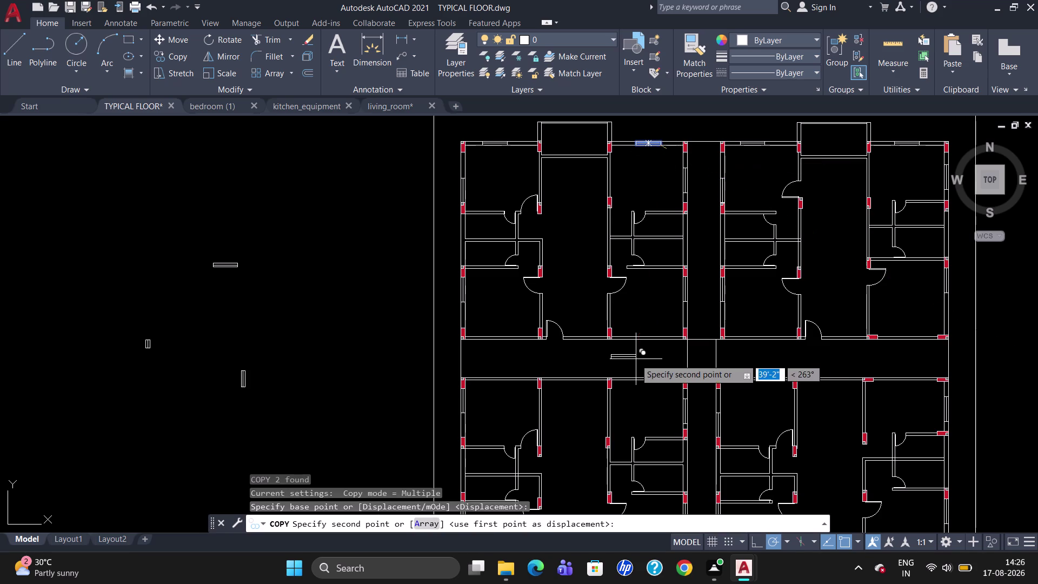
scroll(down, 3)
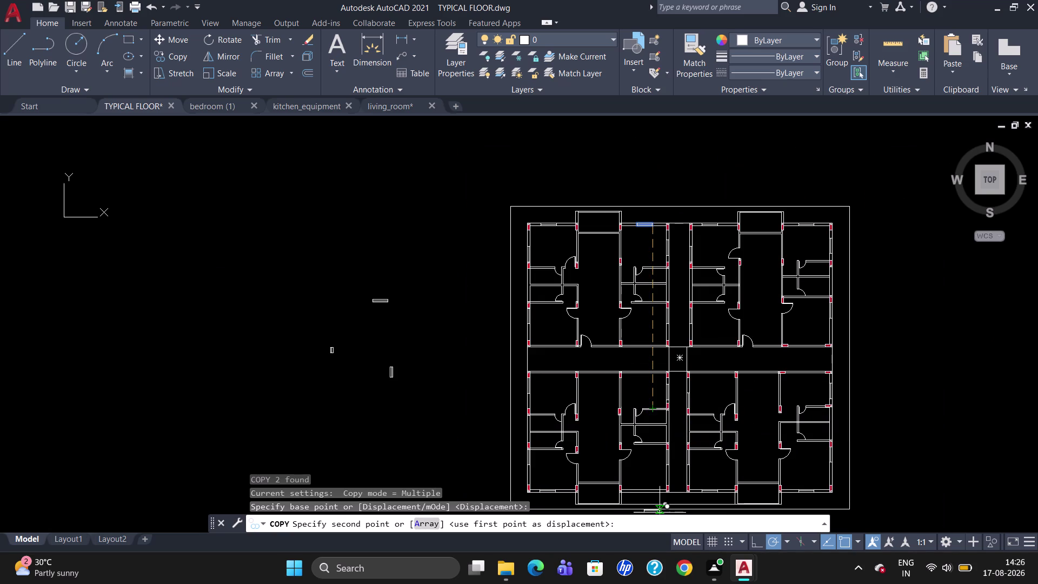
scroll(up, 3)
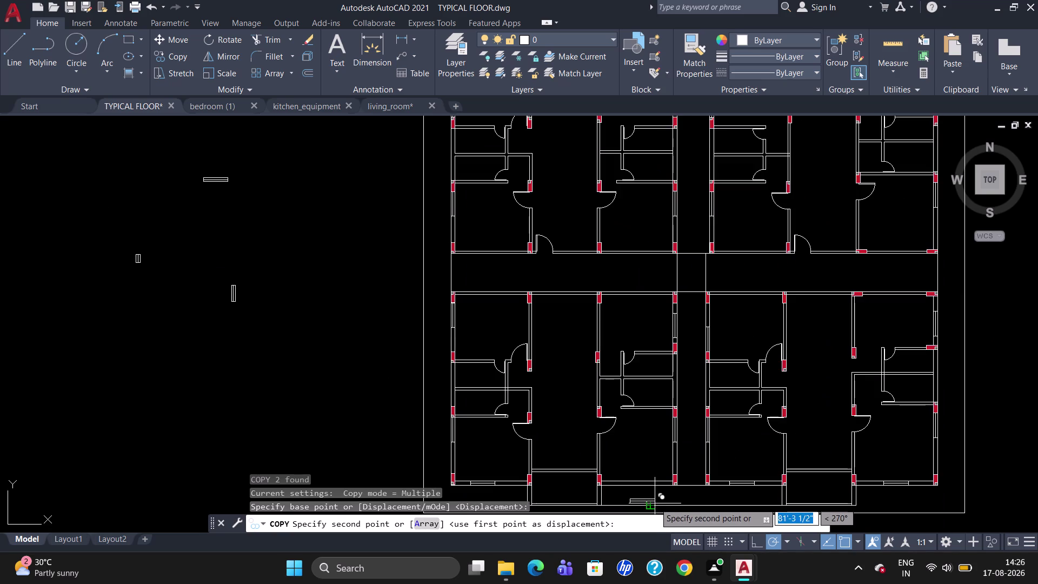
scroll(up, 3)
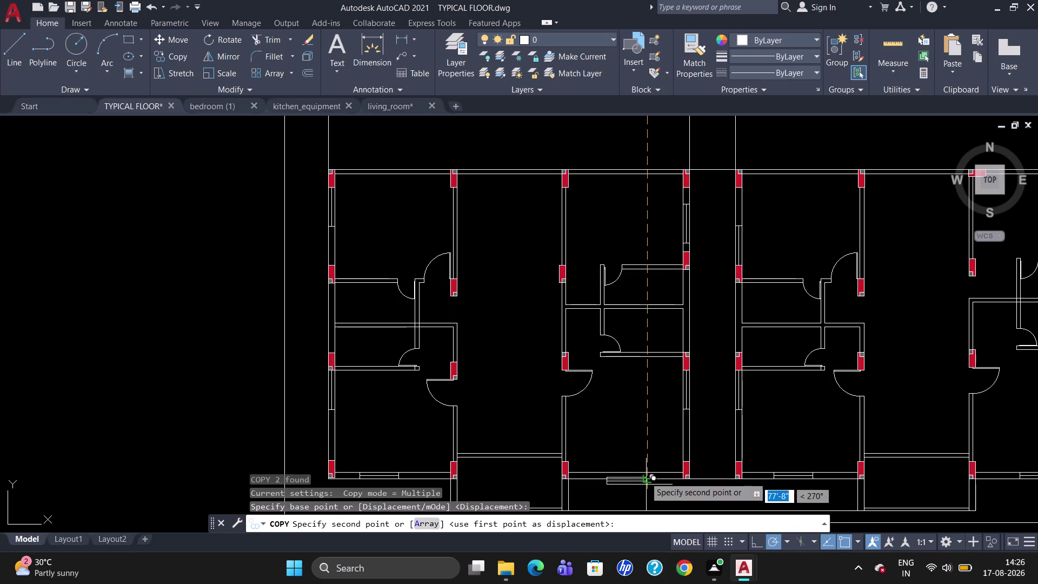
click(649, 471)
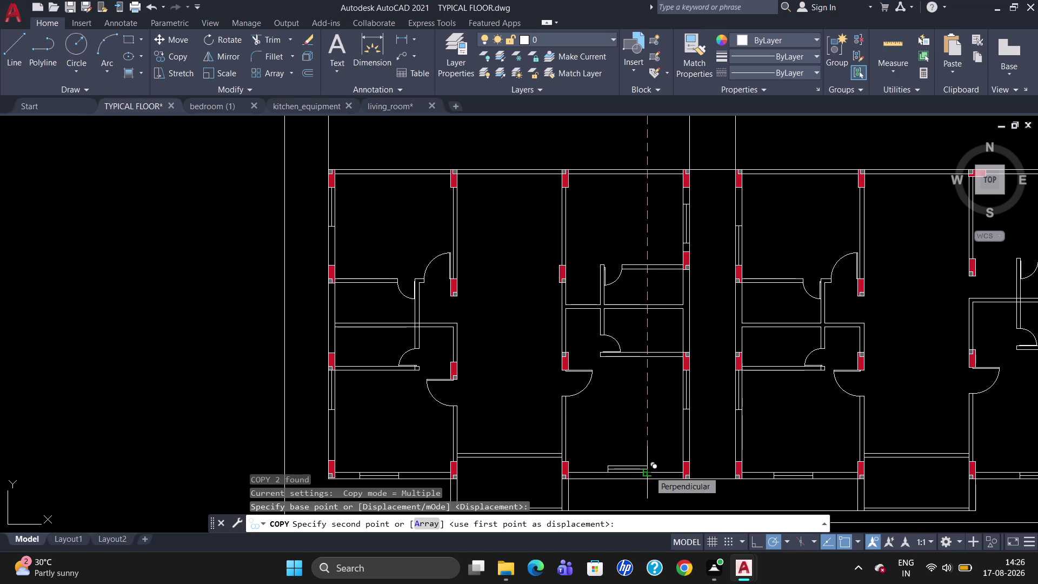
key(Escape)
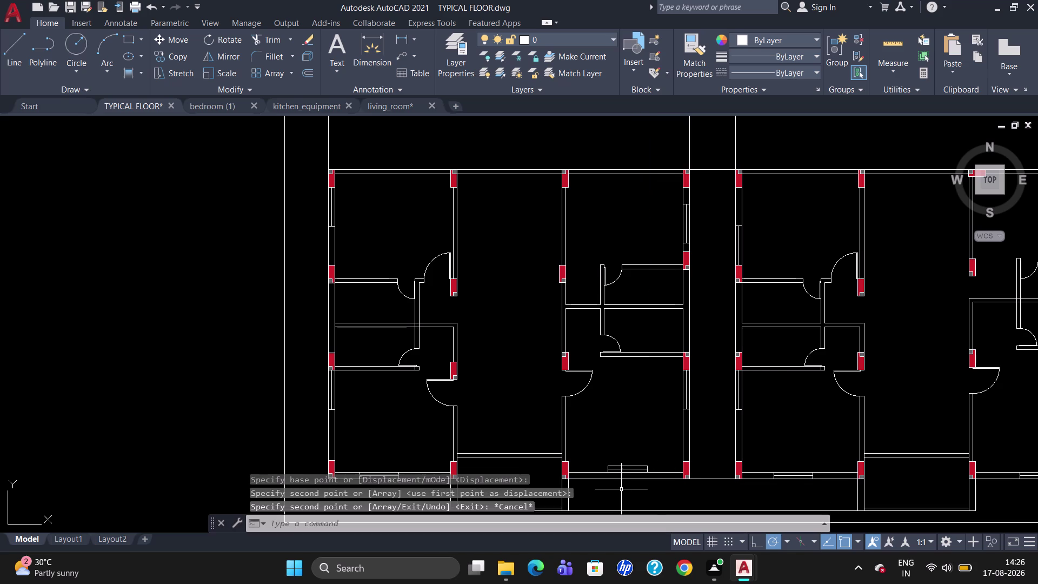
Move the copied opening lines slightly down so they sit in the lower wall.
key(m)
key(Return)
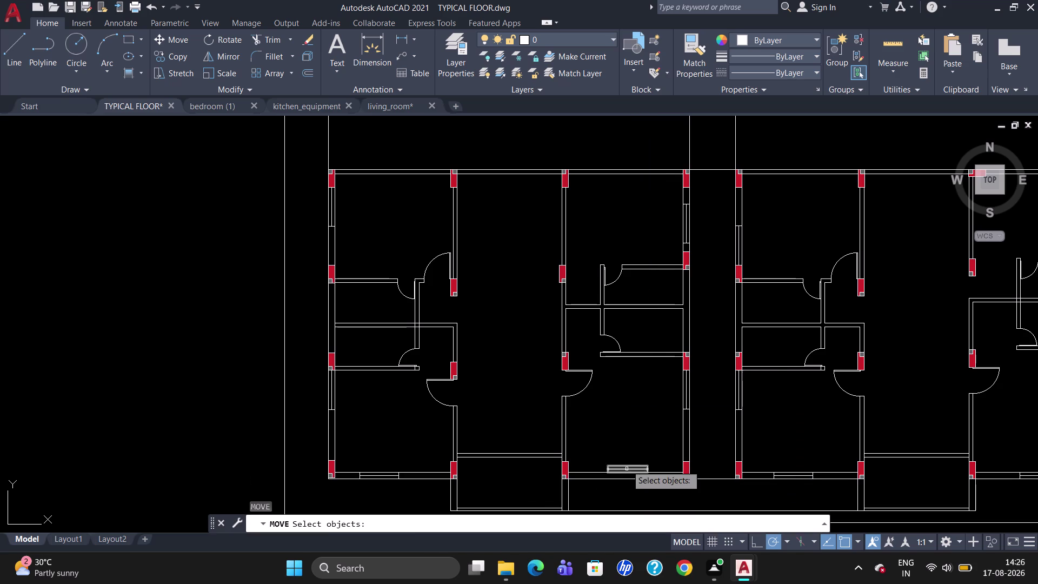
click(626, 464)
click(626, 472)
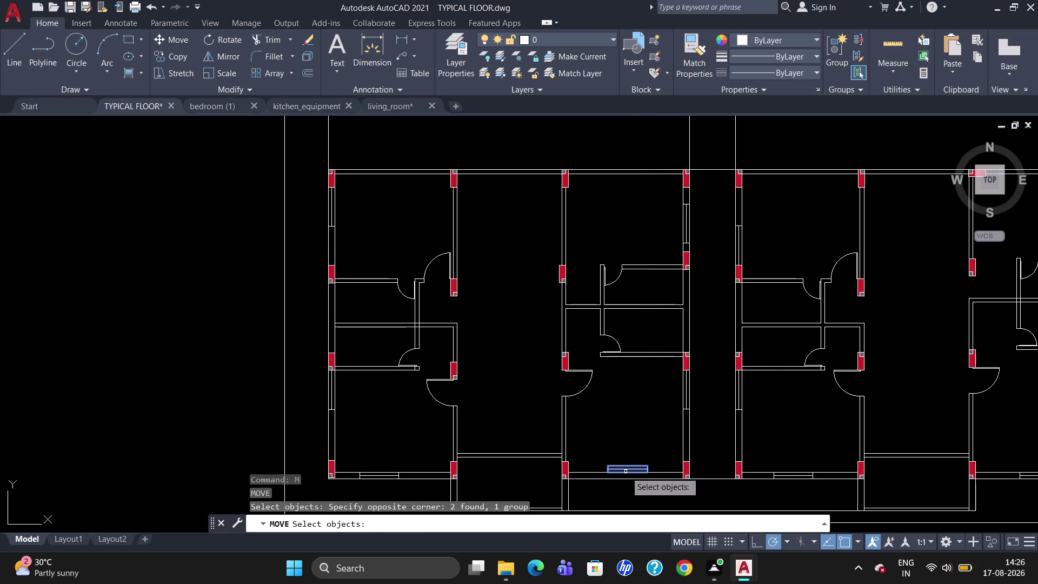
key(Return)
scroll(up, 3)
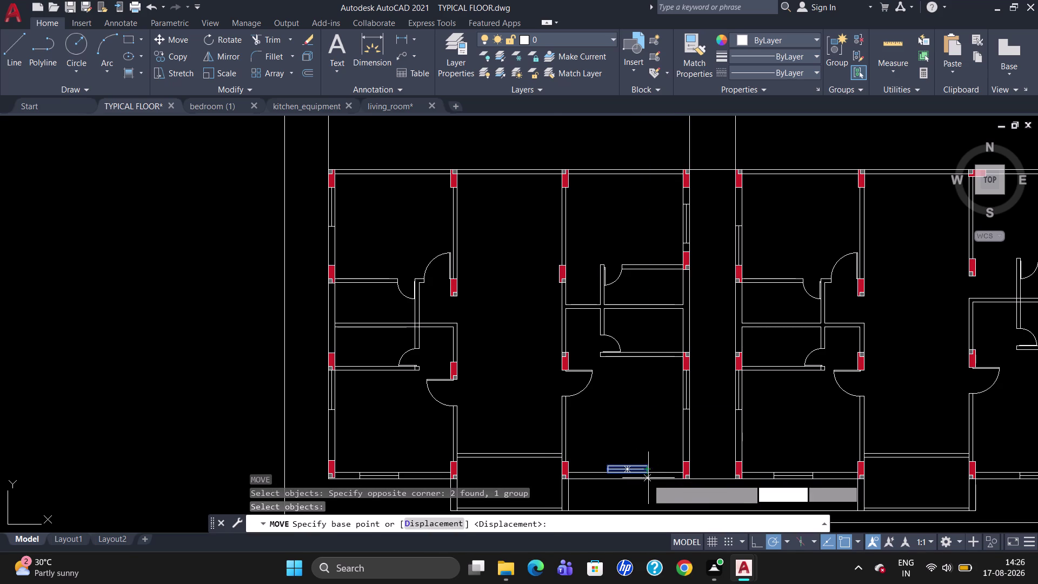
scroll(up, 3)
click(645, 464)
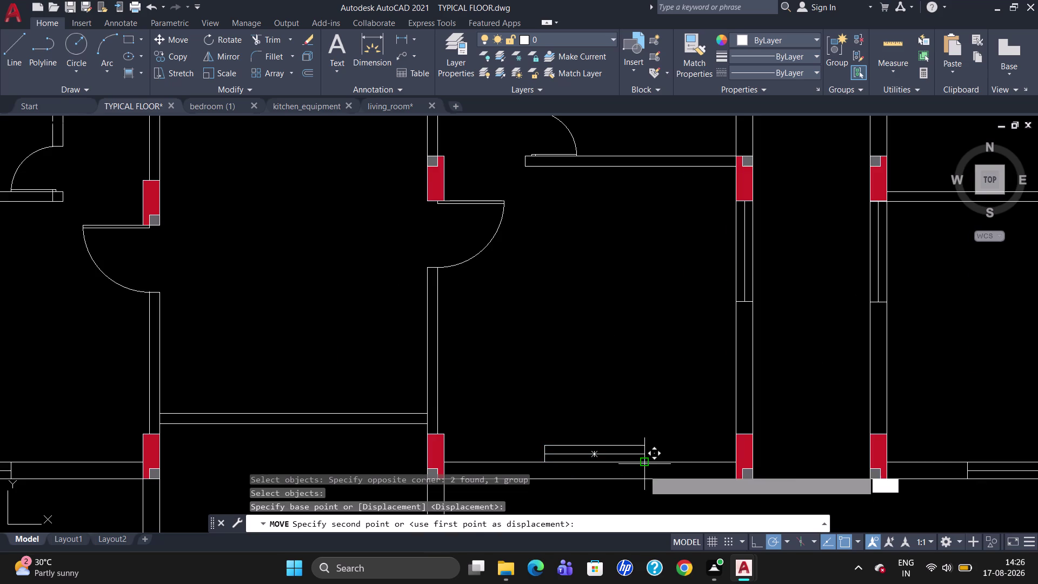
click(644, 479)
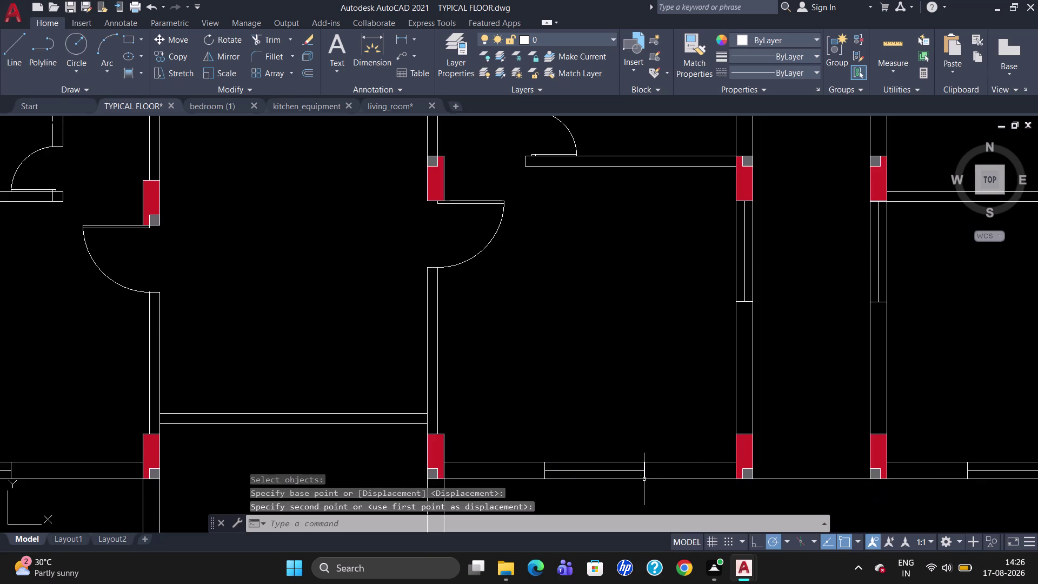
key(Escape)
scroll(down, 3)
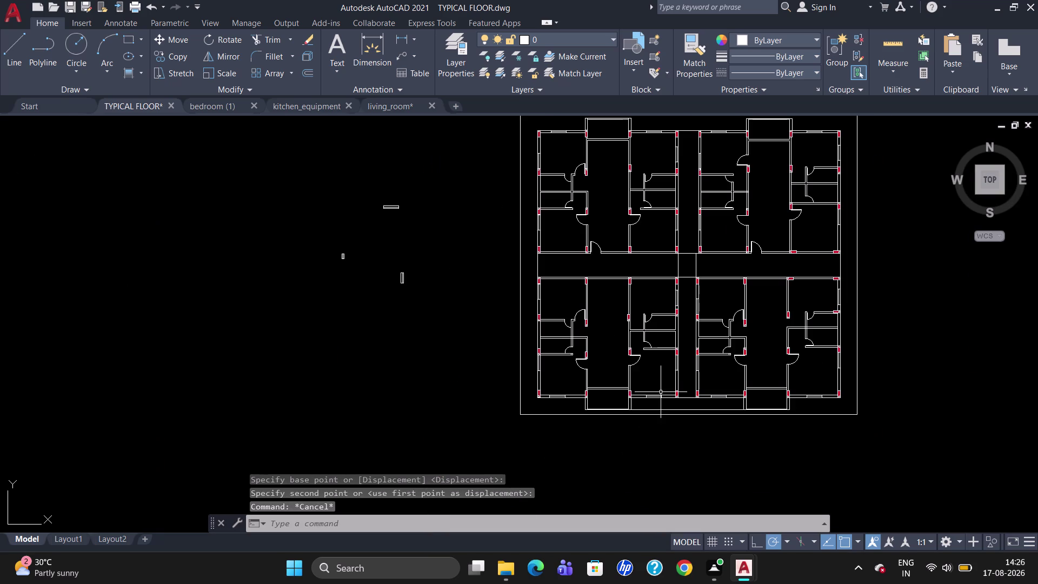
scroll(up, 3)
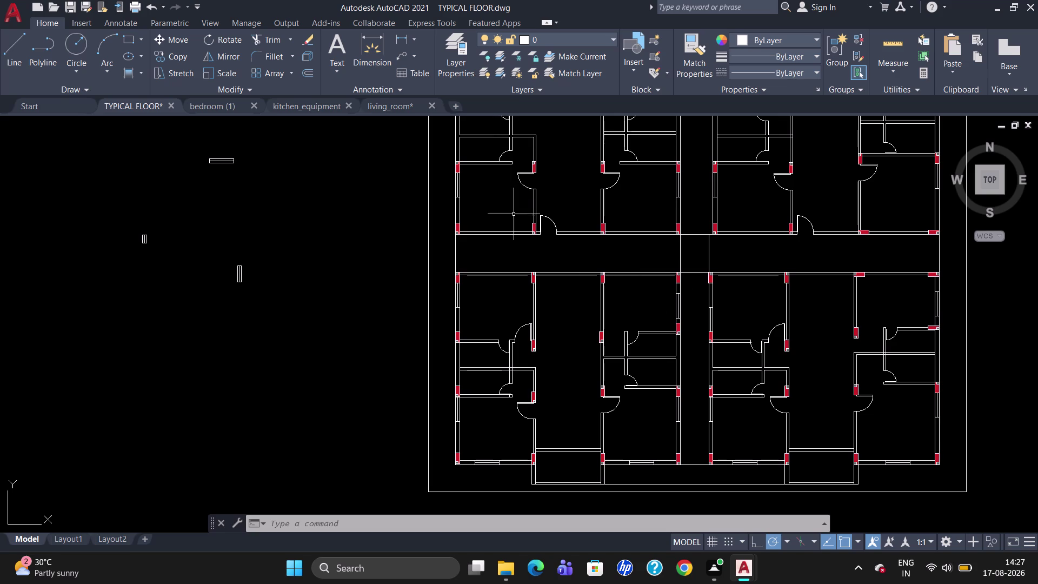
Delete the stray shape left of the plan, then the two remaining stray shapes.
scroll(down, 3)
scroll(up, 3)
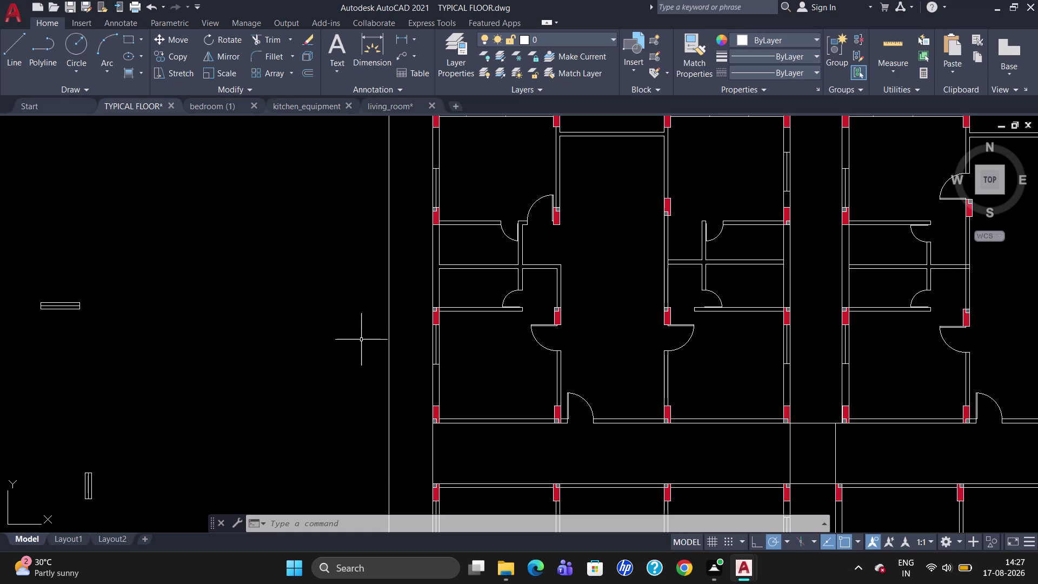
scroll(down, 3)
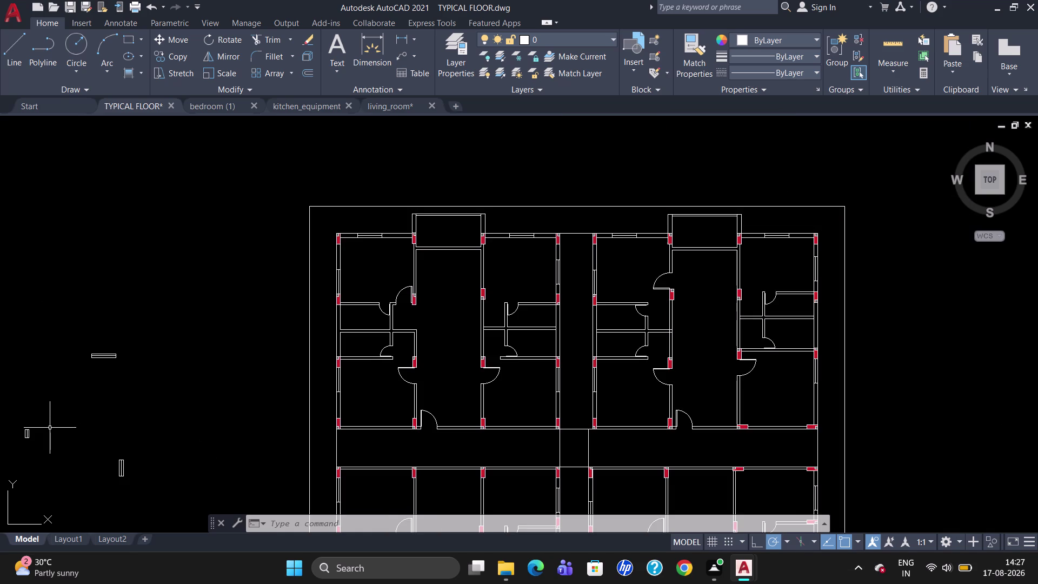
drag(44, 435, 0, 447)
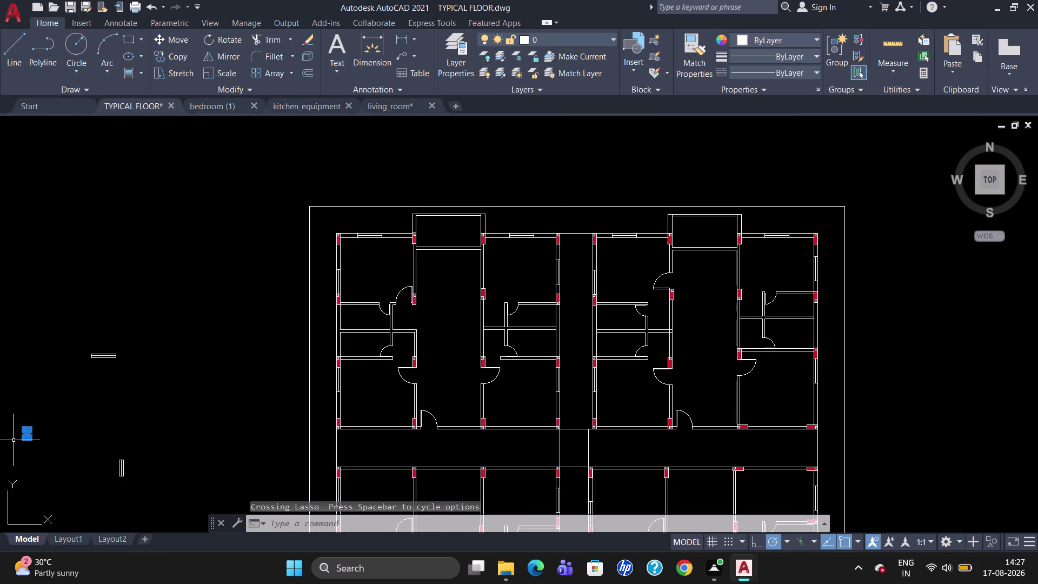
key(Delete)
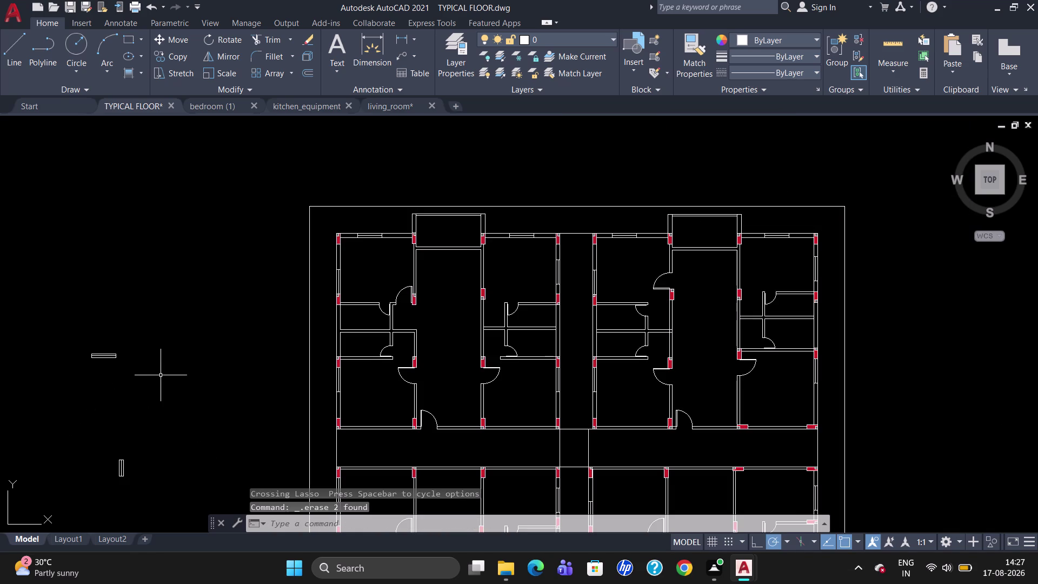
drag(161, 365, 146, 503)
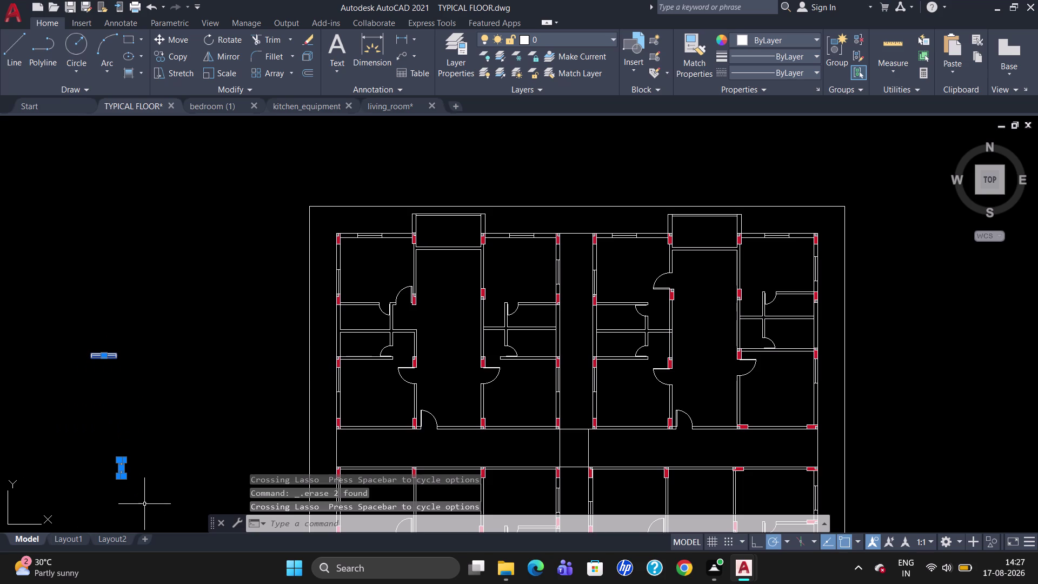
key(Delete)
Draw a 9" by 20 rectangle to the left of the floor plan.
text(RE)
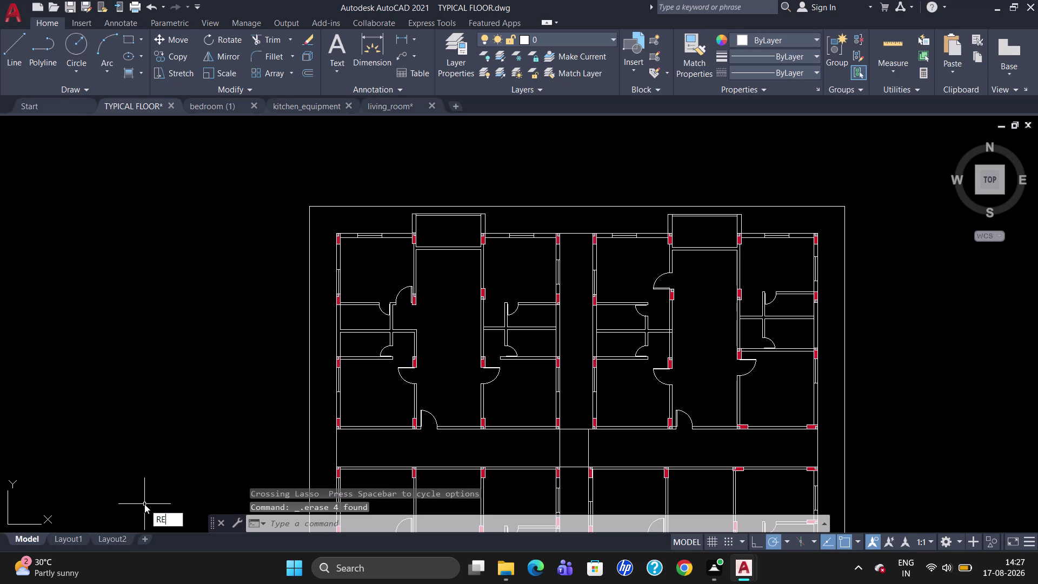
text(C)
key(Return)
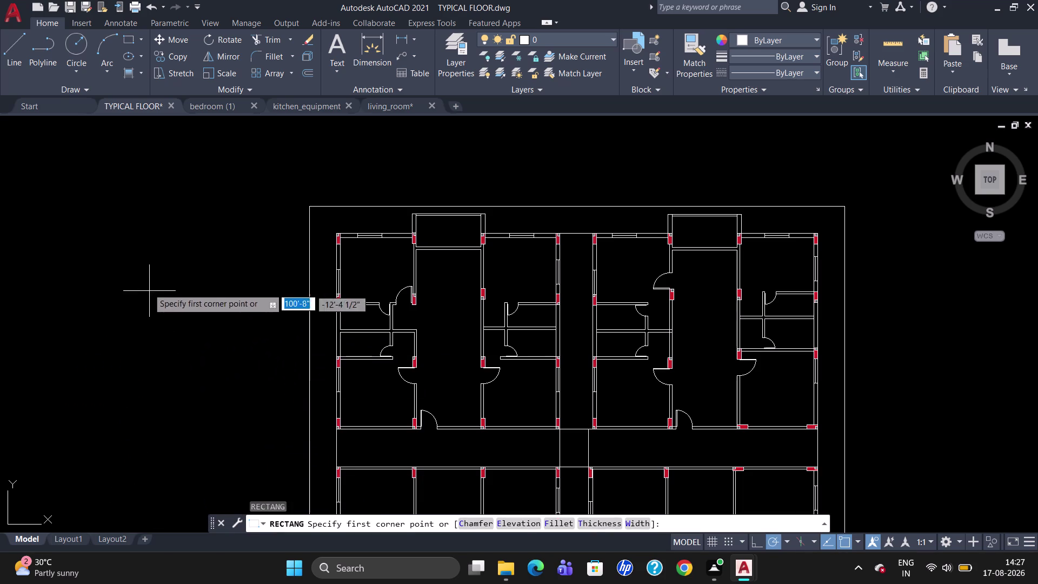
click(137, 272)
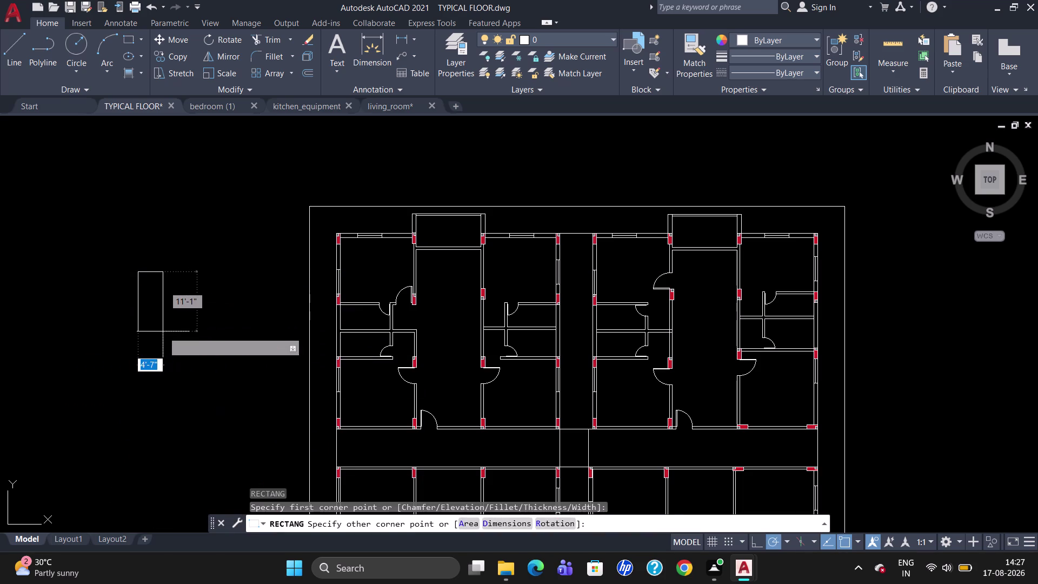
text(9)
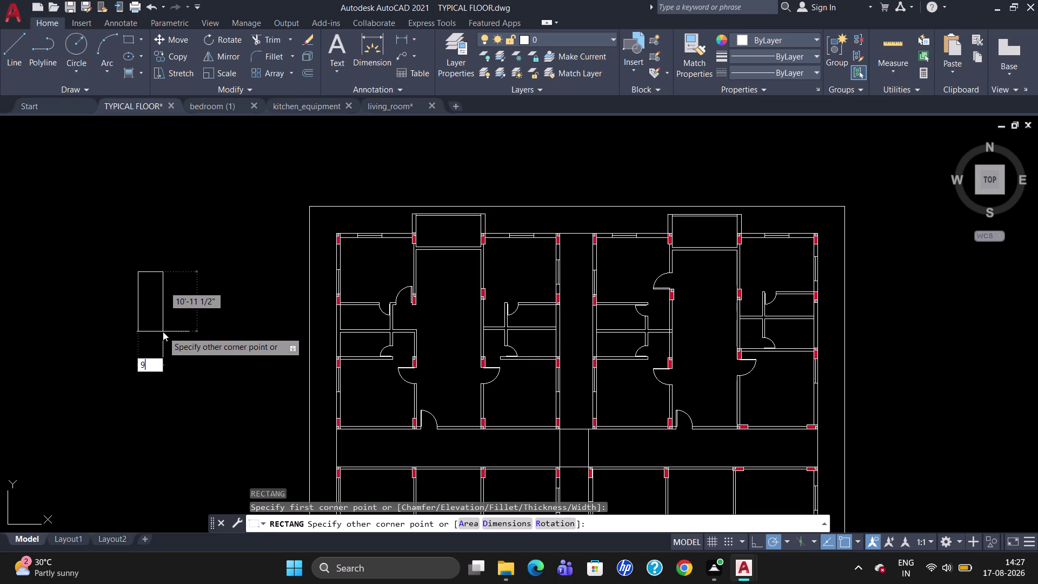
text(")
key(Tab)
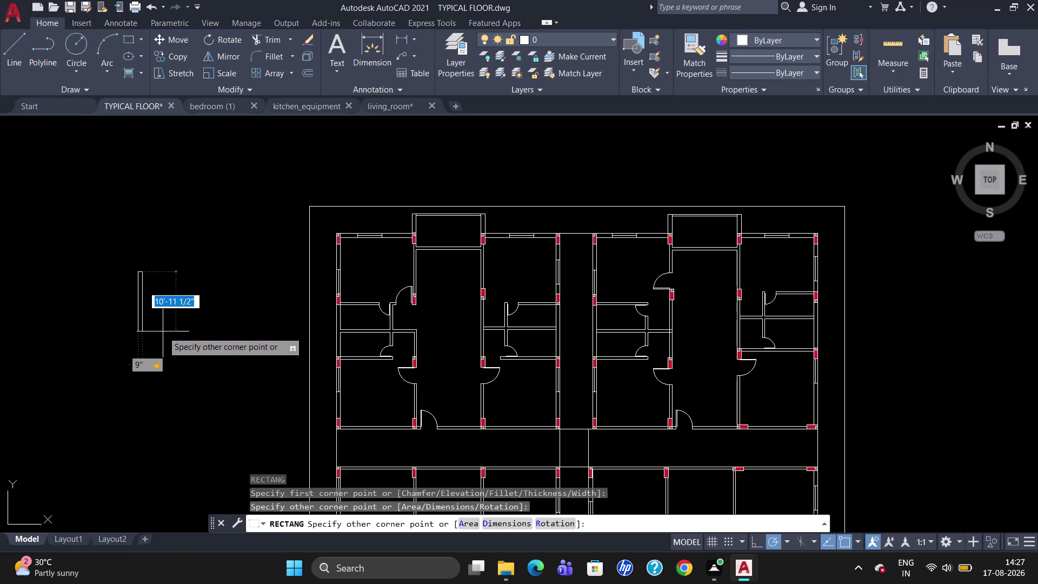
key(2)
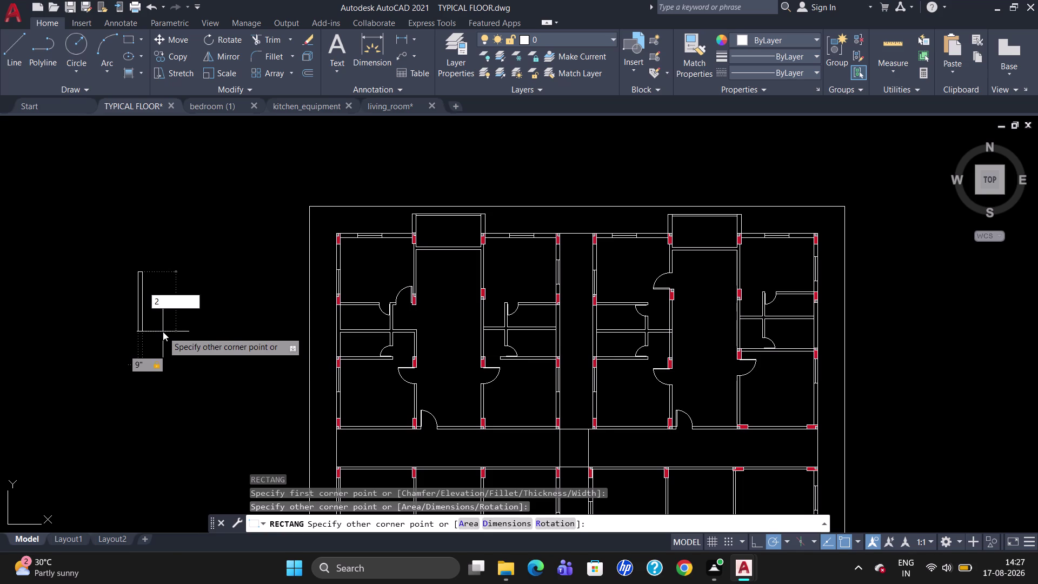
key(0)
key(Return)
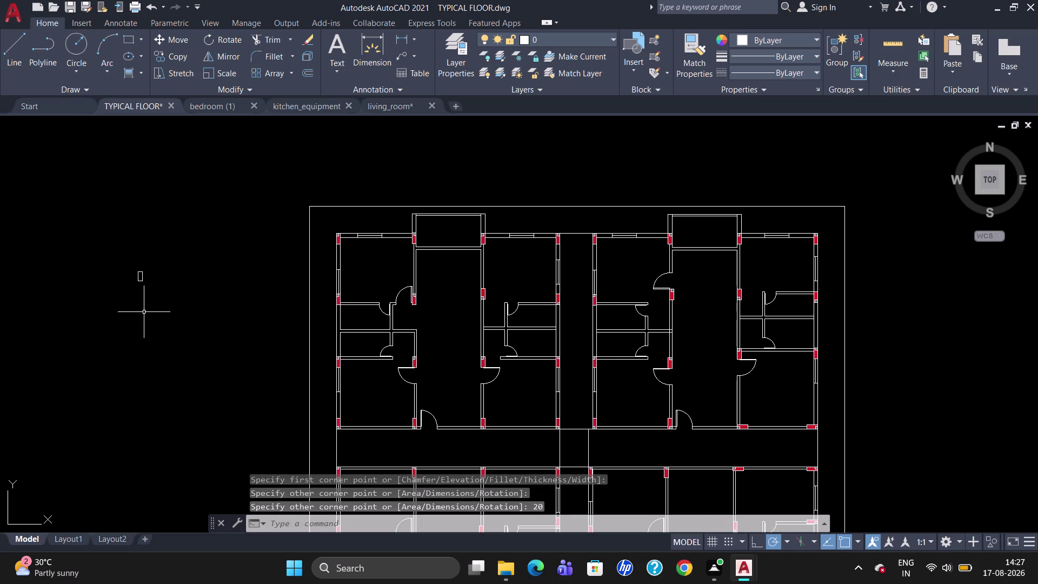
Draw a line across the rectangle from an M2P midpoint, then group the rectangle and line.
key(l)
key(Return)
text(M)
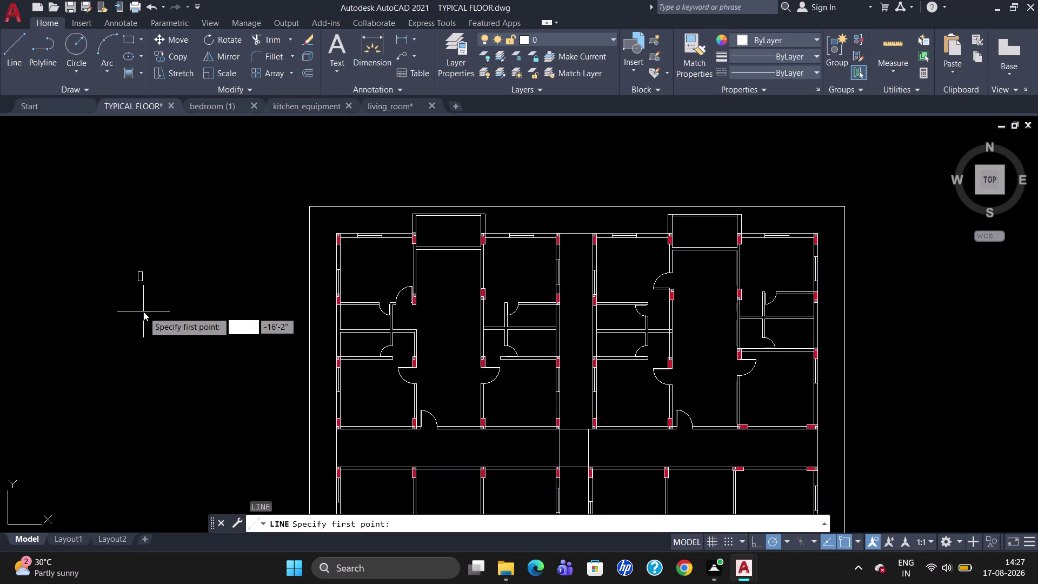
text(2P)
key(Return)
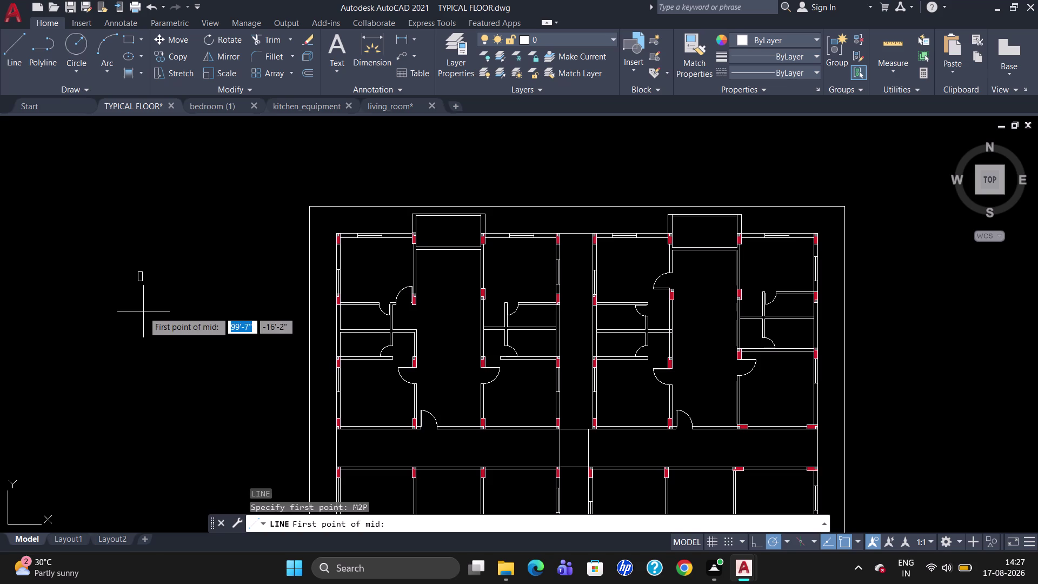
scroll(up, 3)
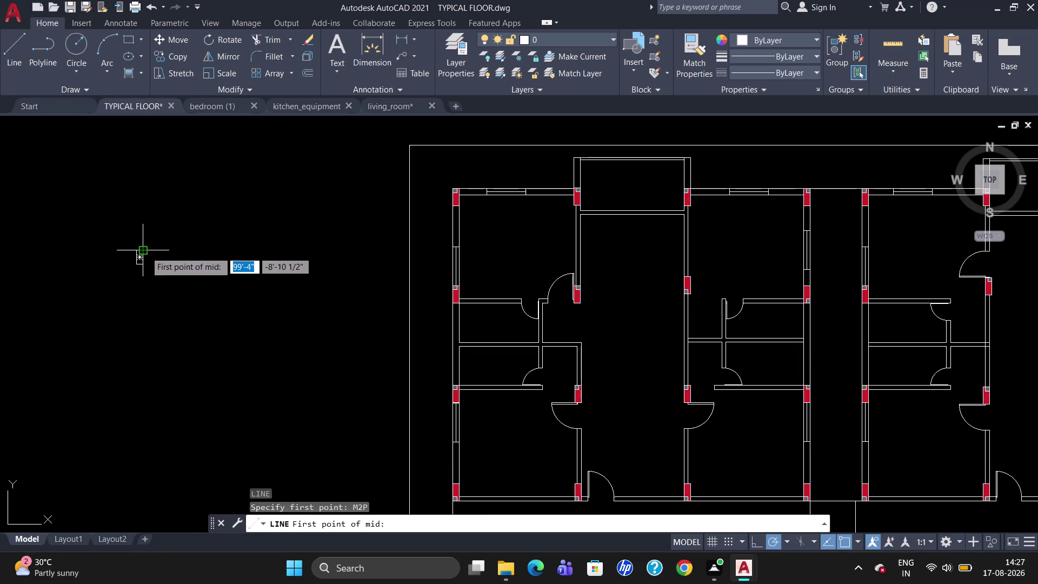
click(144, 252)
click(136, 252)
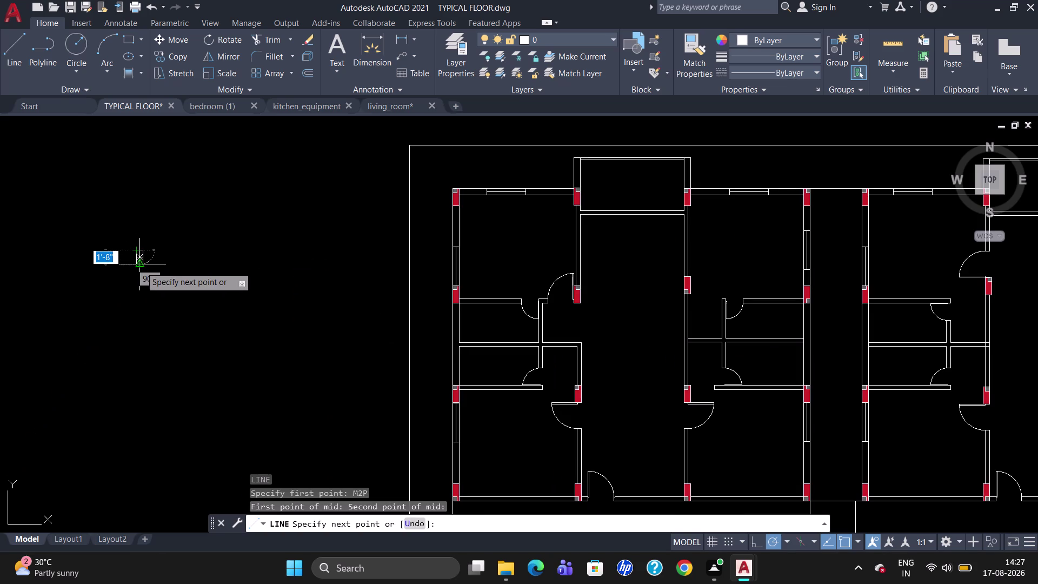
click(140, 266)
key(Escape)
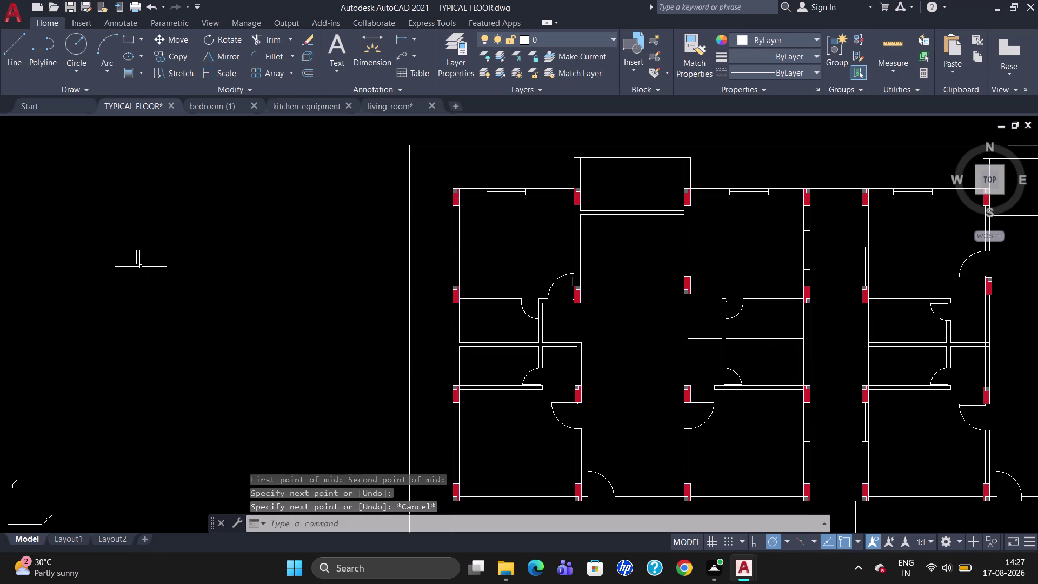
drag(153, 267, 95, 291)
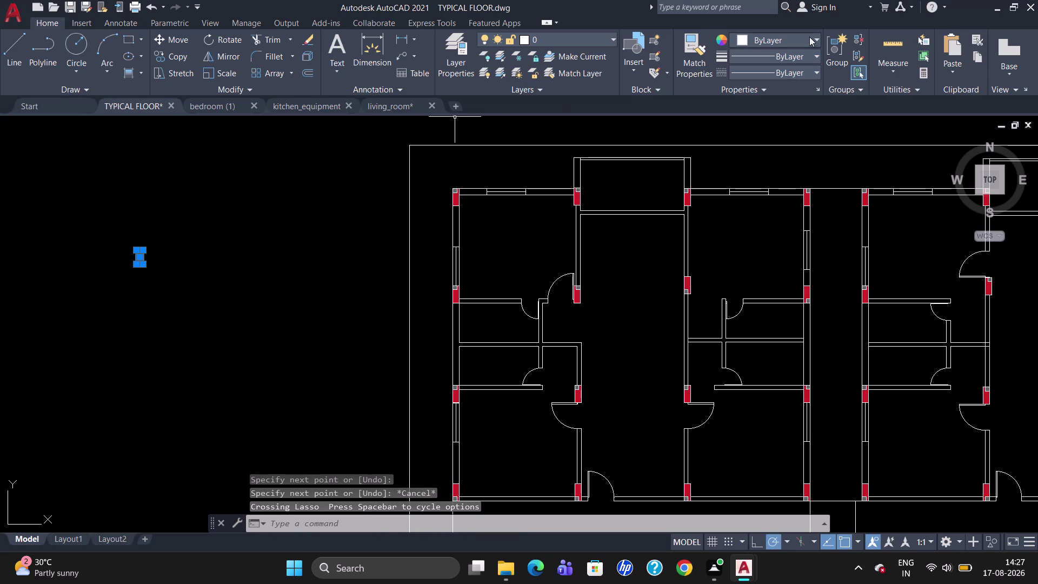
click(836, 54)
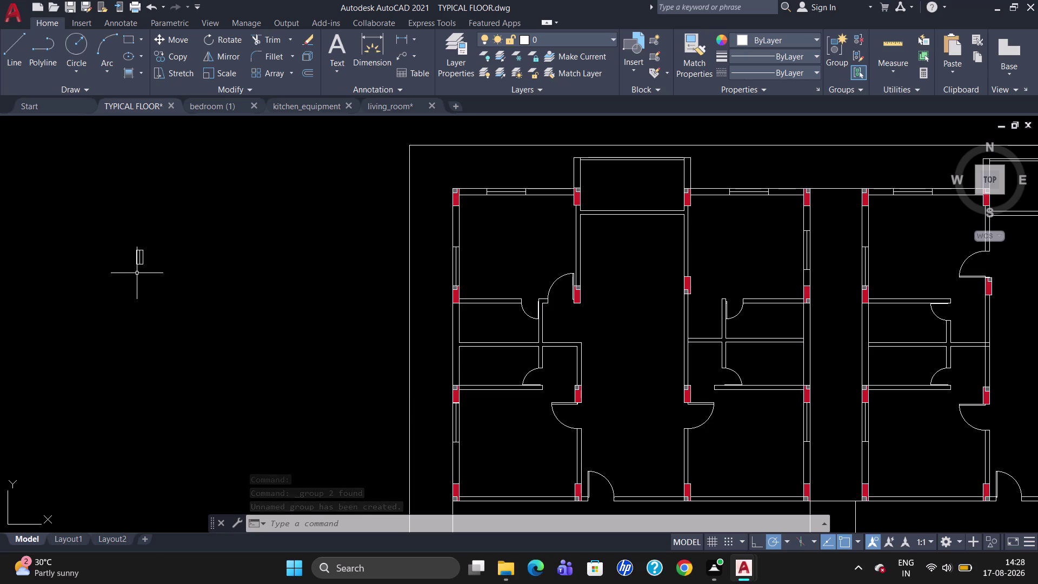
Copy the grouped window symbol into an outer wall and an interior wall.
text(CO)
key(Return)
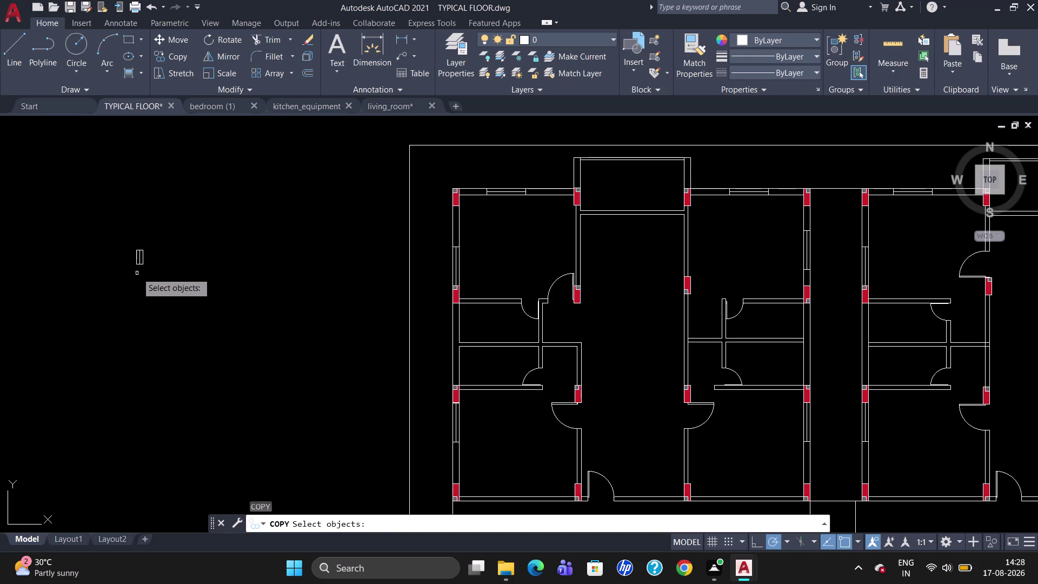
click(140, 261)
key(Return)
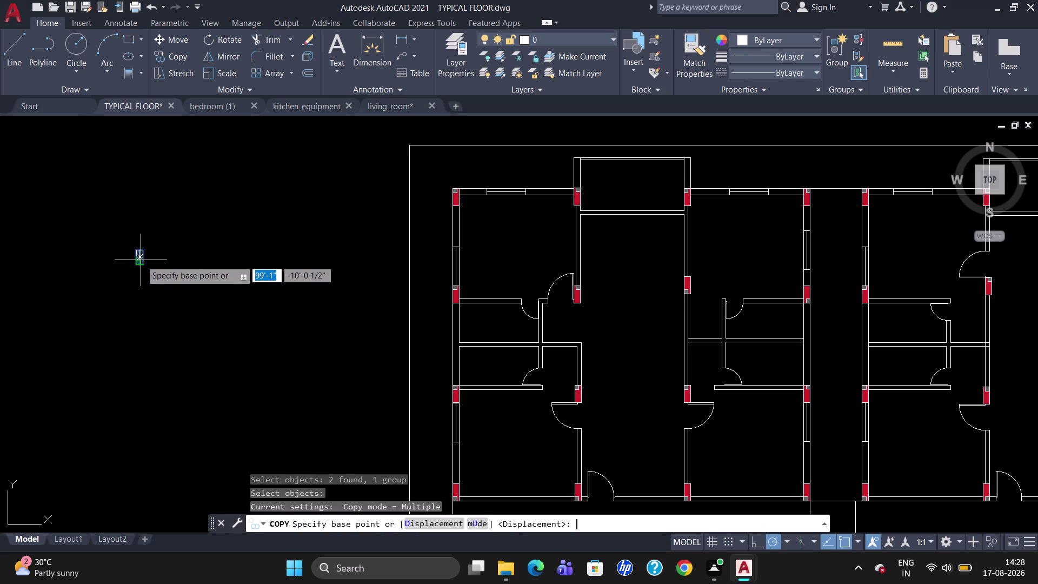
click(143, 251)
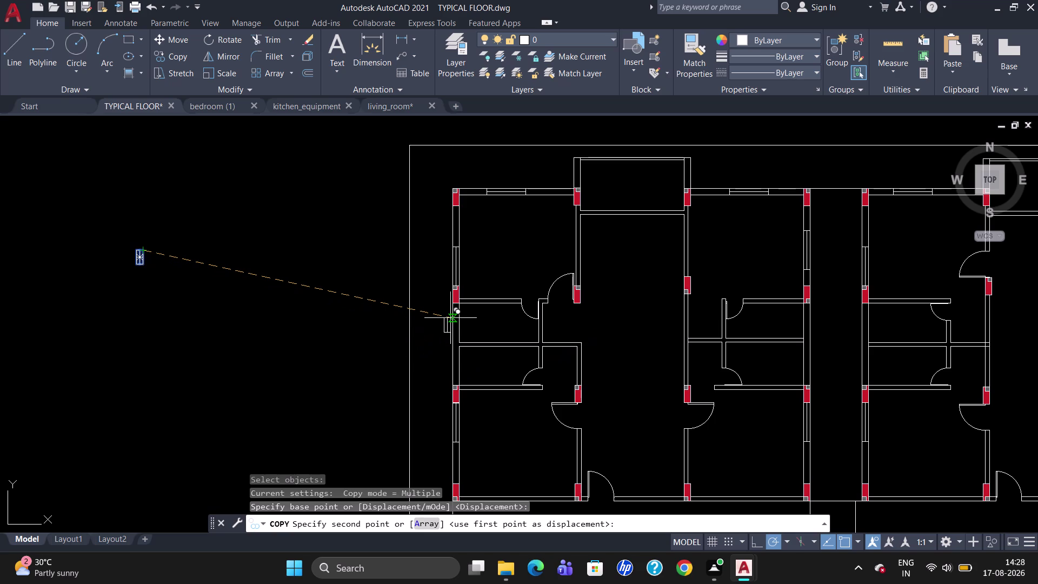
scroll(up, 3)
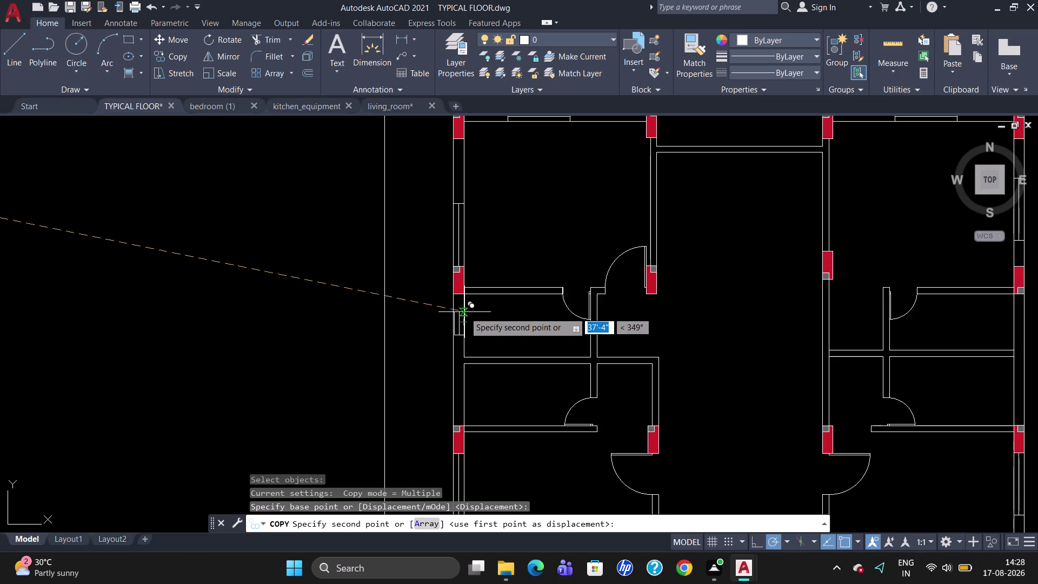
click(463, 311)
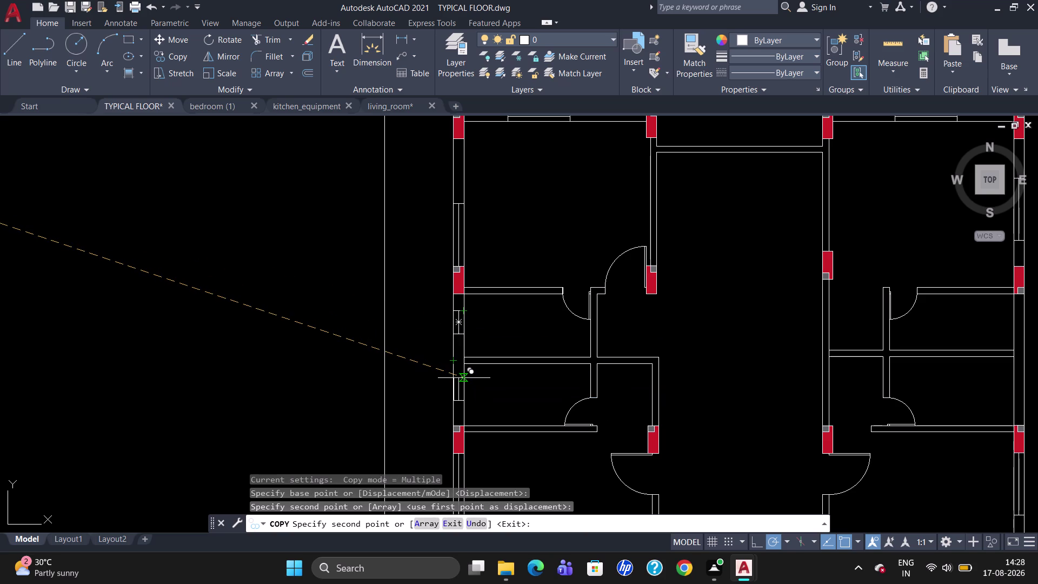
click(464, 377)
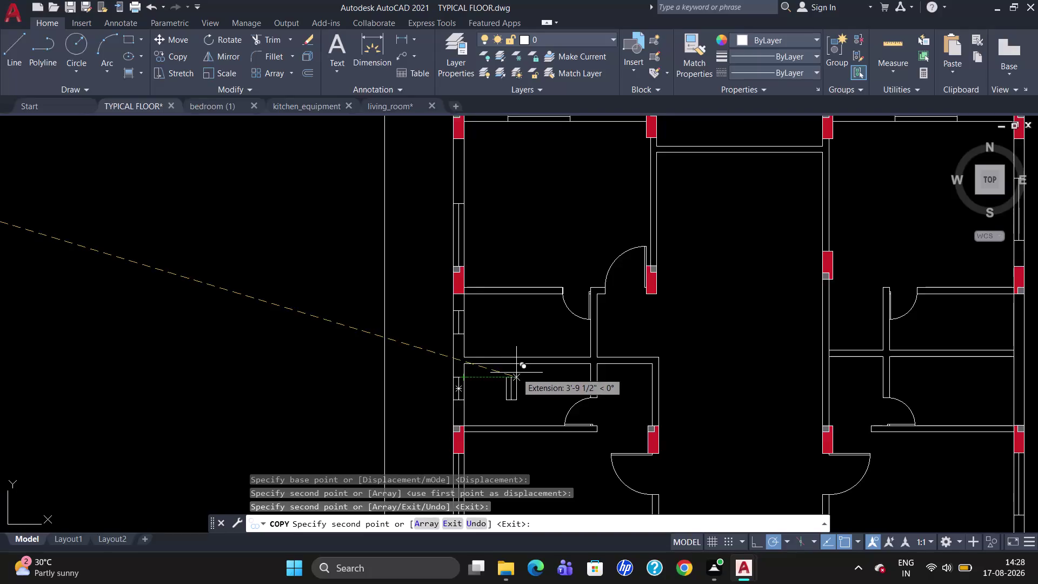
Place two more window copies on the walls of another room.
scroll(down, 3)
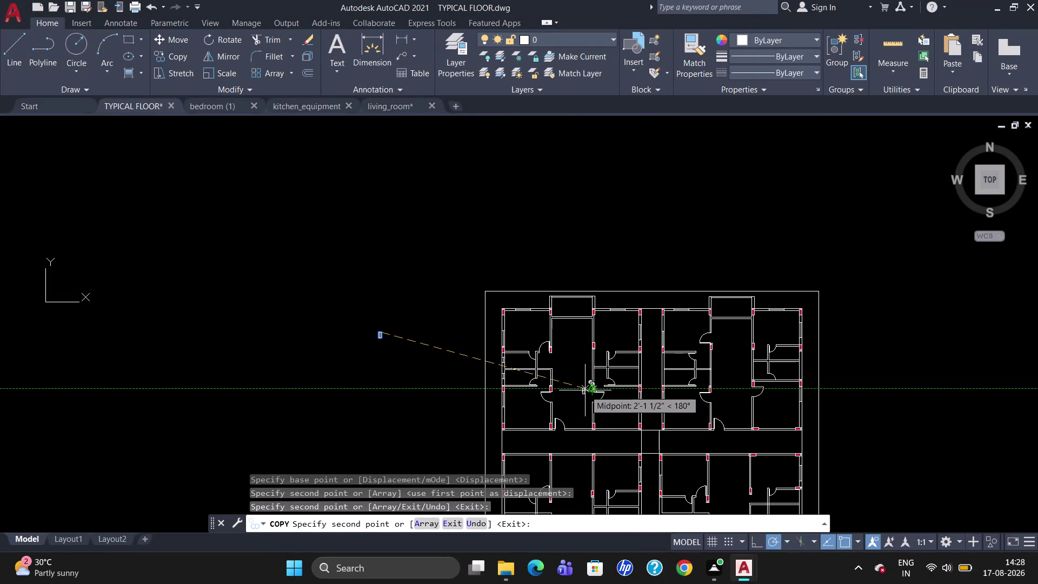
scroll(up, 3)
scroll(down, 3)
scroll(up, 3)
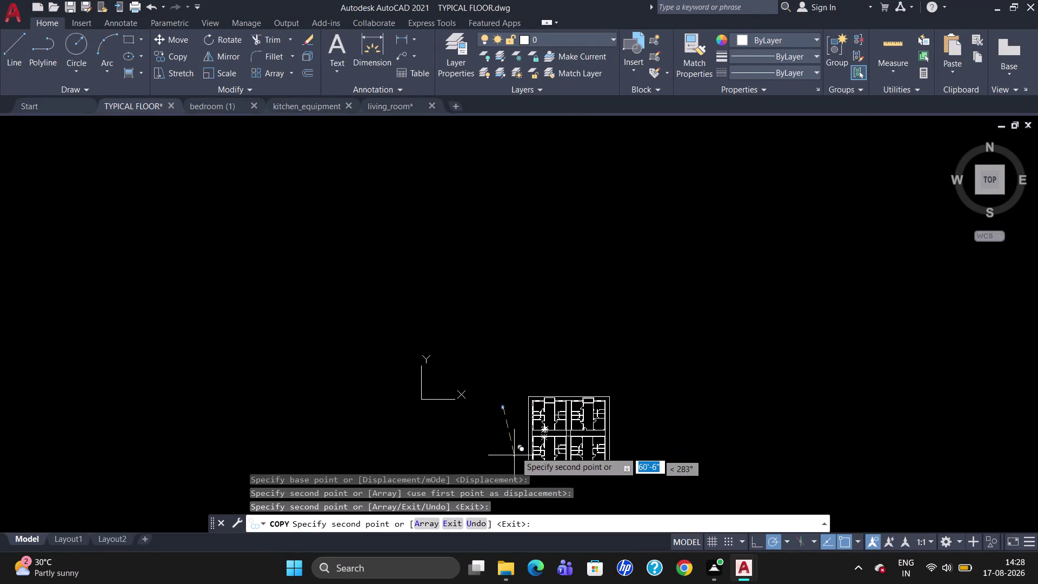
scroll(up, 3)
scroll(up, 3)
scroll(down, 3)
scroll(up, 3)
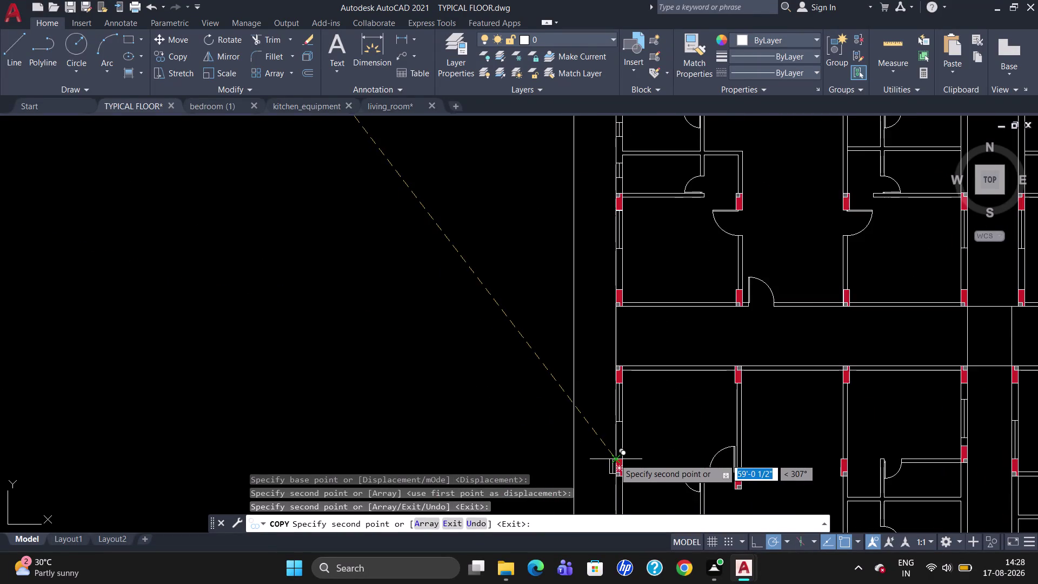
scroll(down, 3)
scroll(up, 3)
scroll(down, 3)
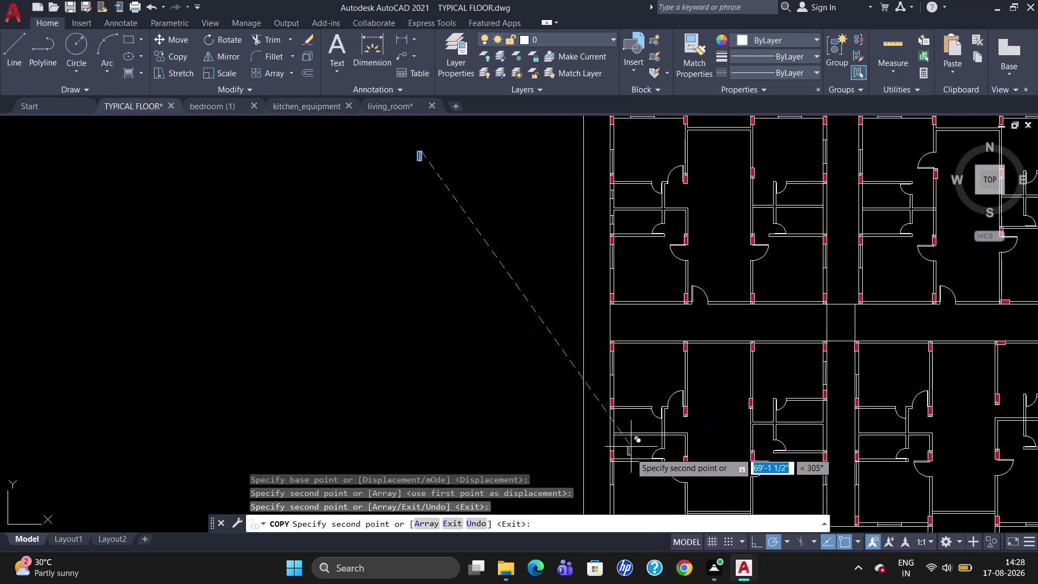
scroll(up, 3)
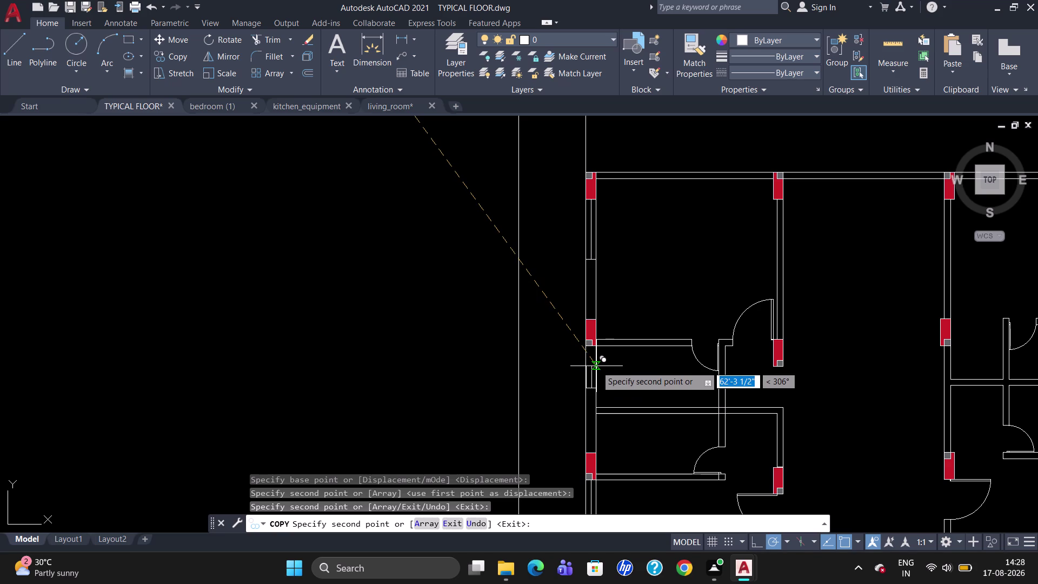
click(596, 366)
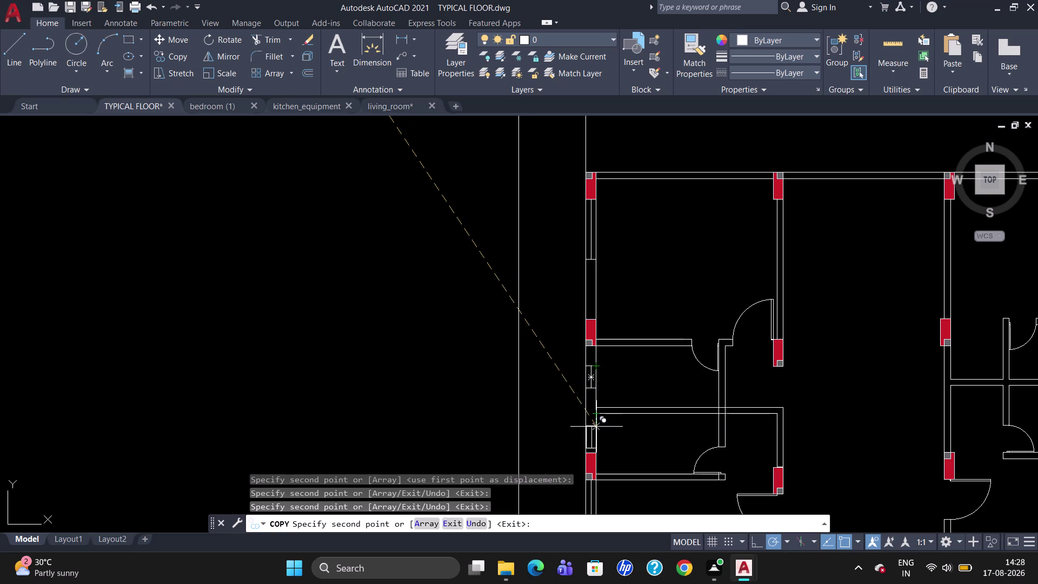
click(596, 431)
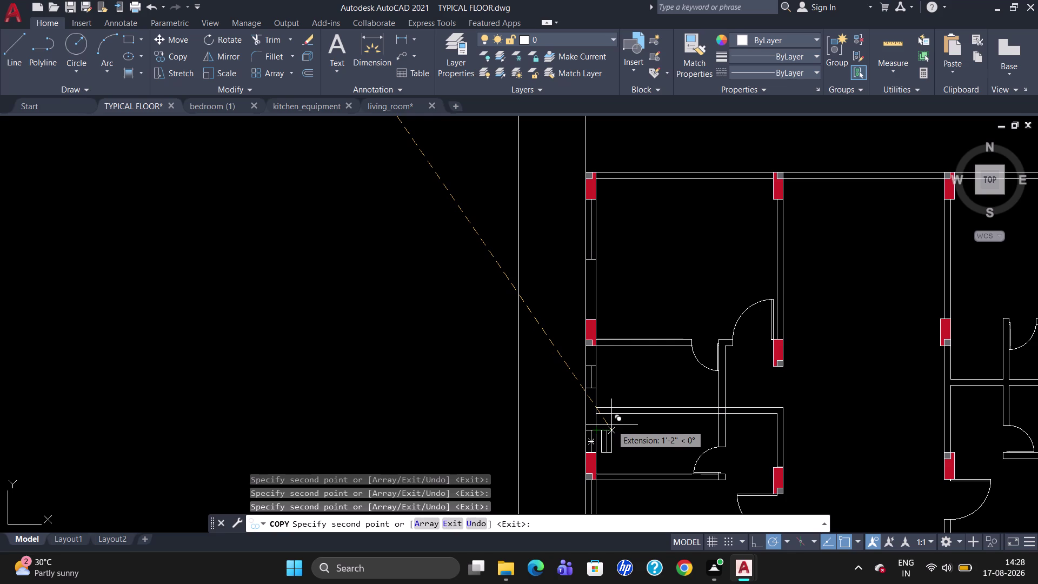
Place window copies in the right-hand wall and in a lower room's wall.
scroll(down, 3)
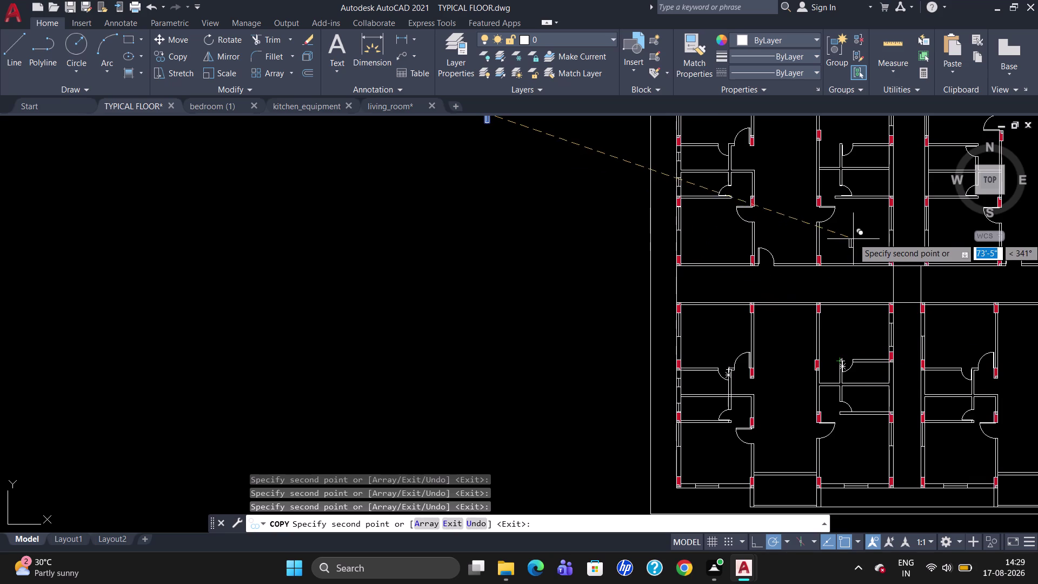
scroll(down, 3)
scroll(up, 3)
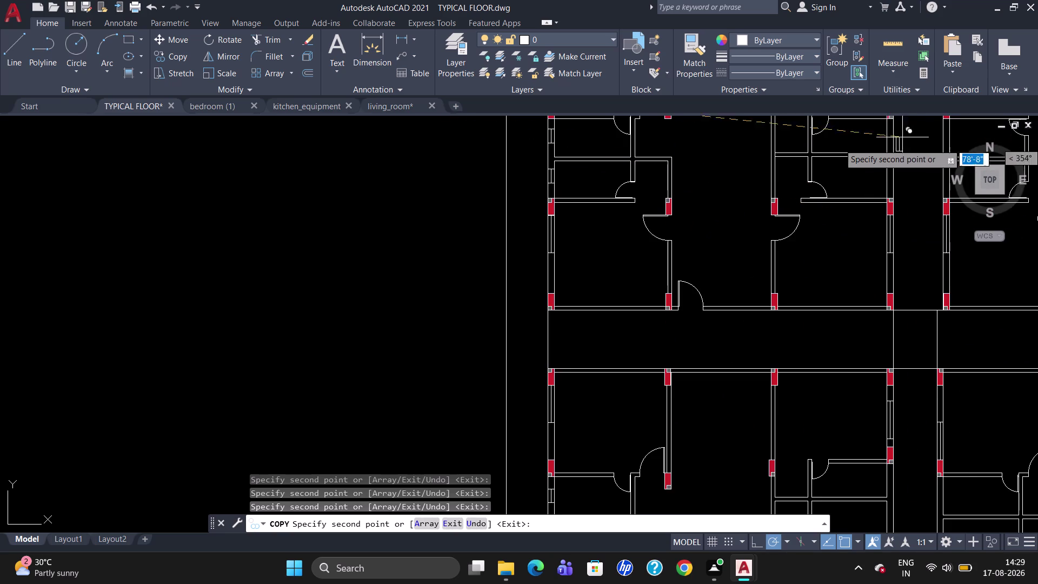
scroll(down, 3)
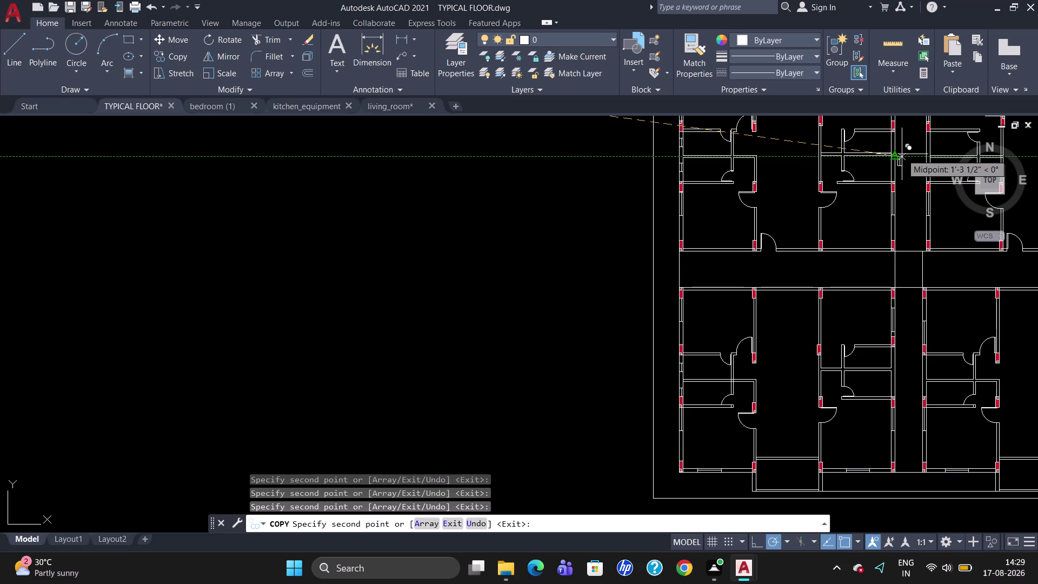
scroll(up, 3)
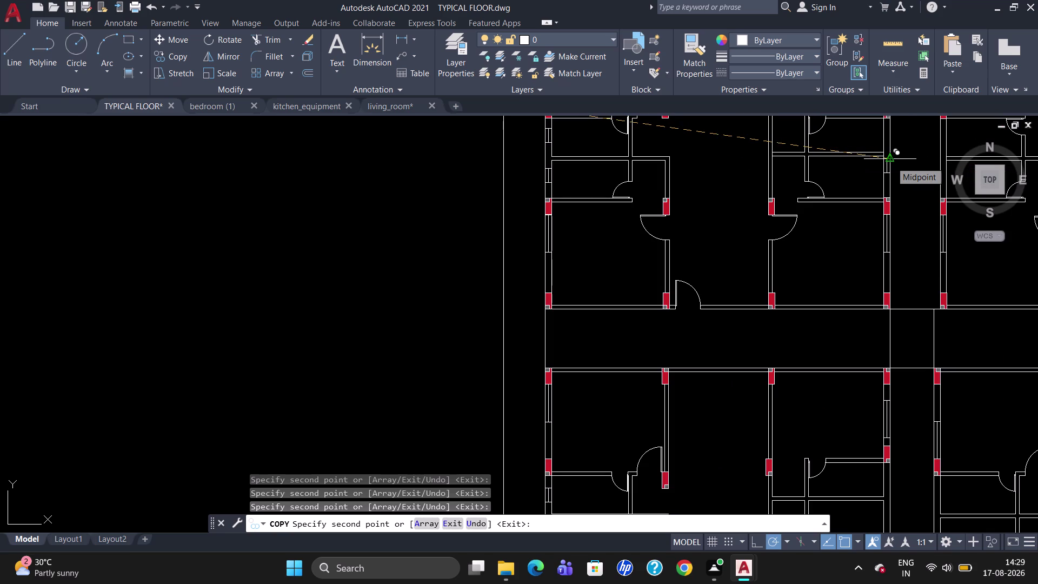
scroll(up, 3)
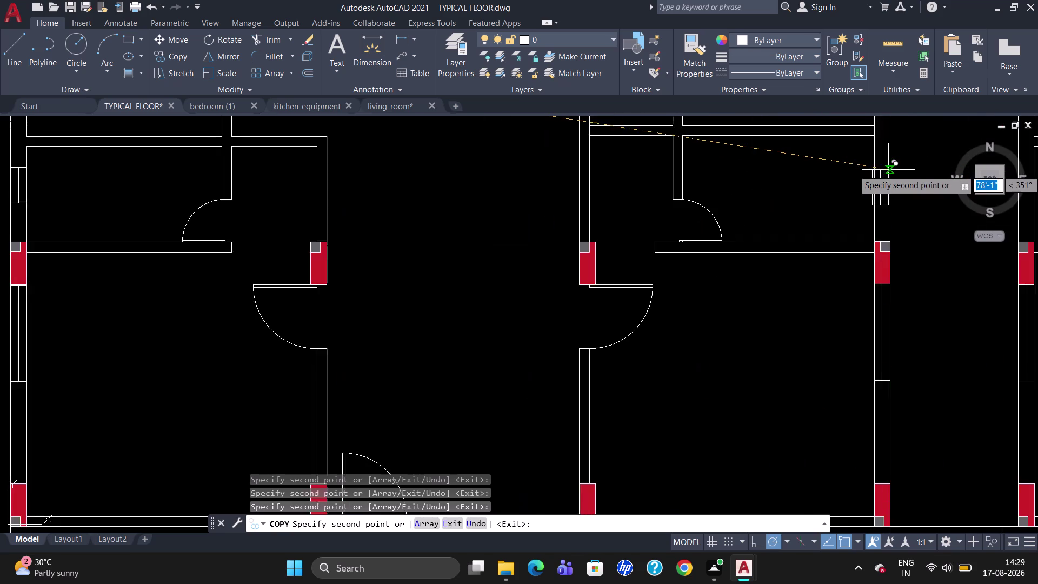
scroll(up, 3)
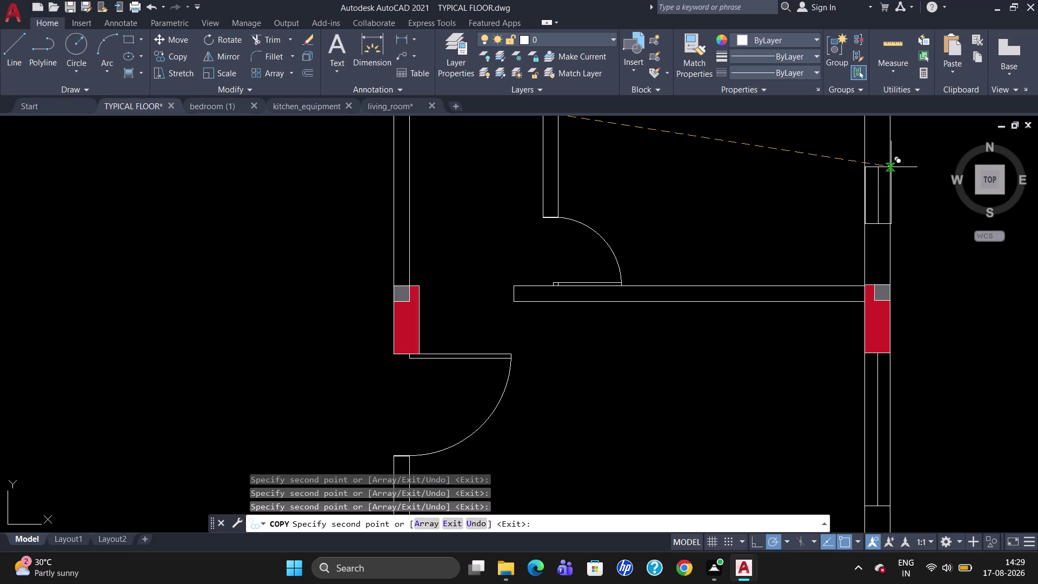
click(890, 168)
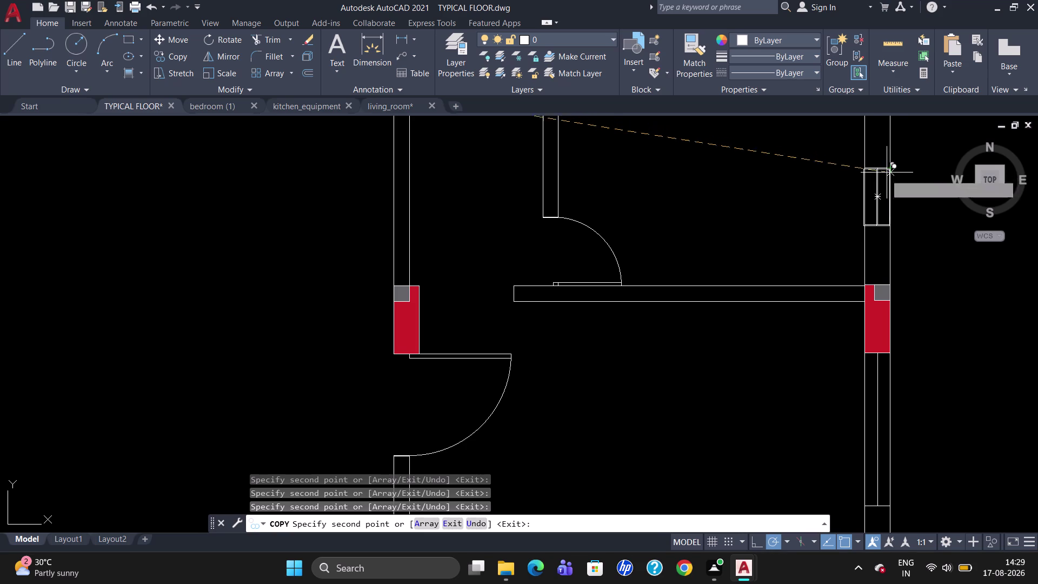
scroll(down, 3)
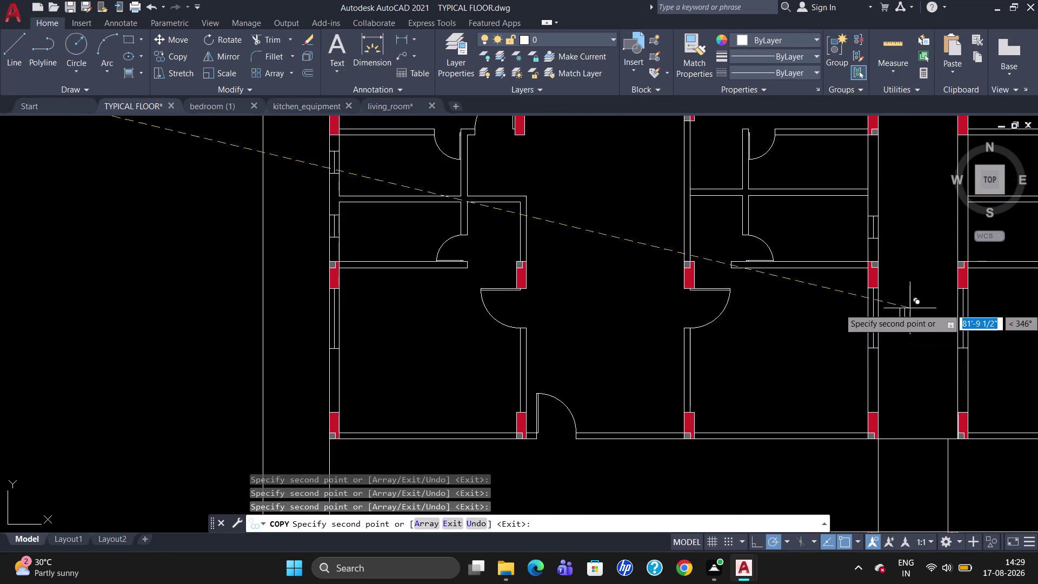
scroll(down, 3)
scroll(up, 3)
scroll(up, 3)
scroll(down, 3)
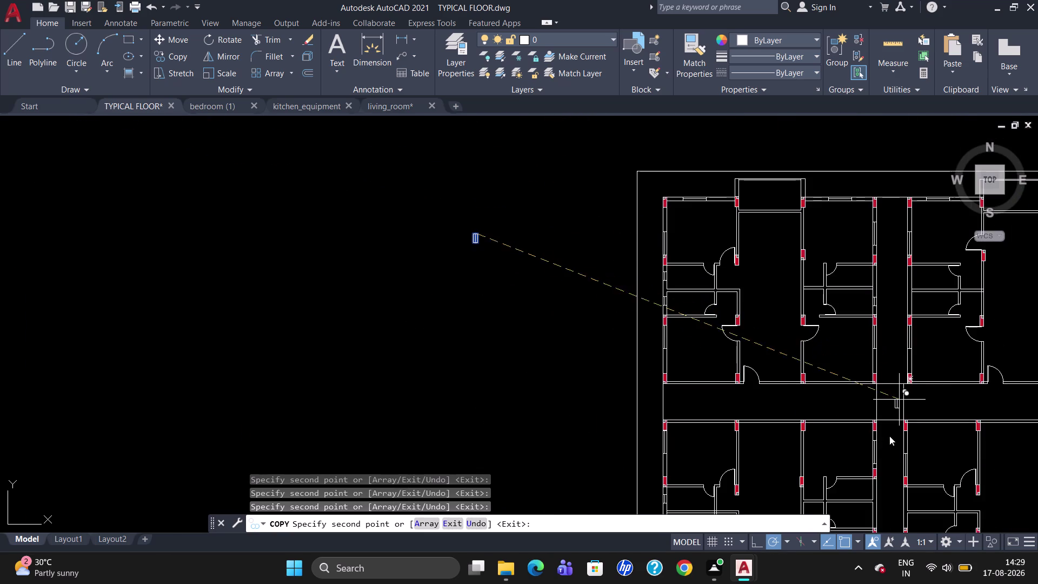
scroll(up, 3)
scroll(down, 3)
scroll(up, 3)
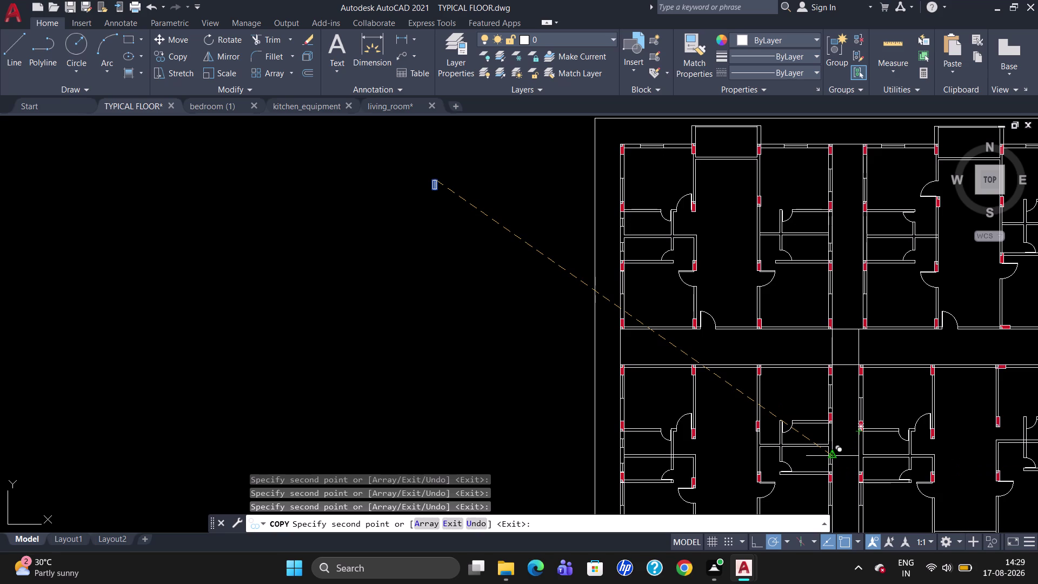
scroll(up, 3)
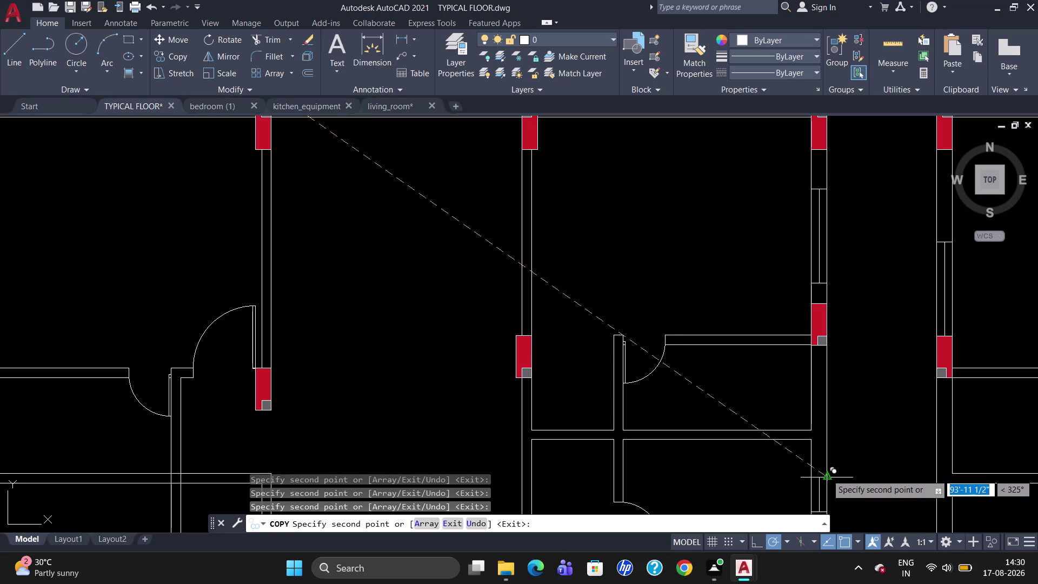
click(827, 475)
Place window copies in the next room's wall and in the wall above the column.
scroll(down, 3)
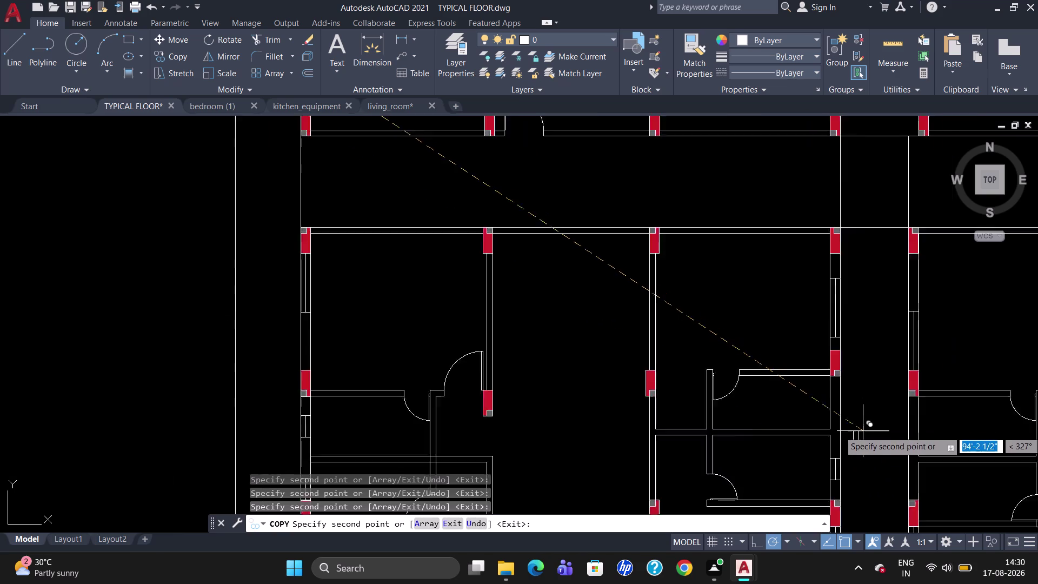
scroll(down, 3)
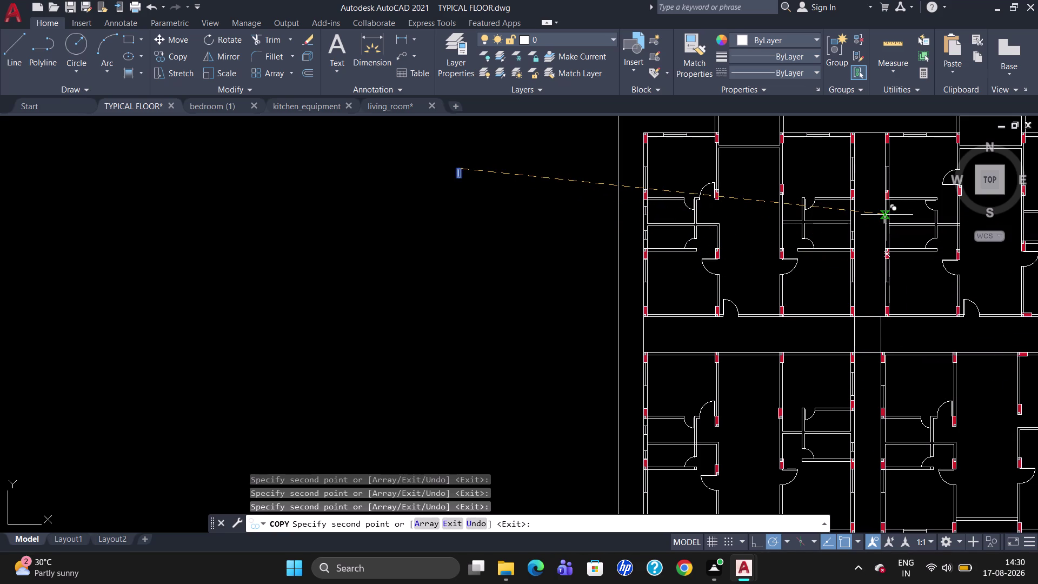
scroll(up, 3)
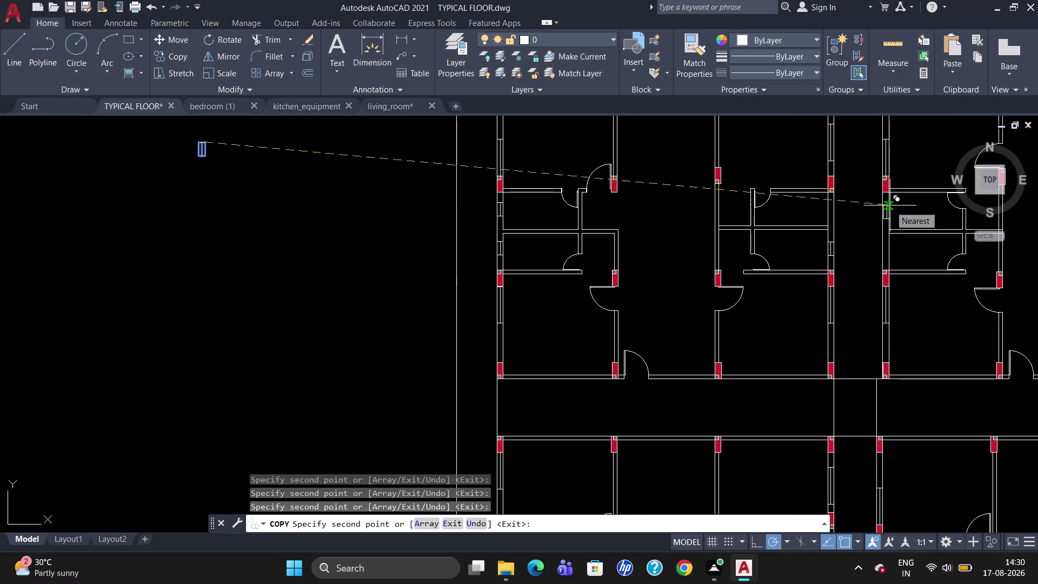
scroll(up, 3)
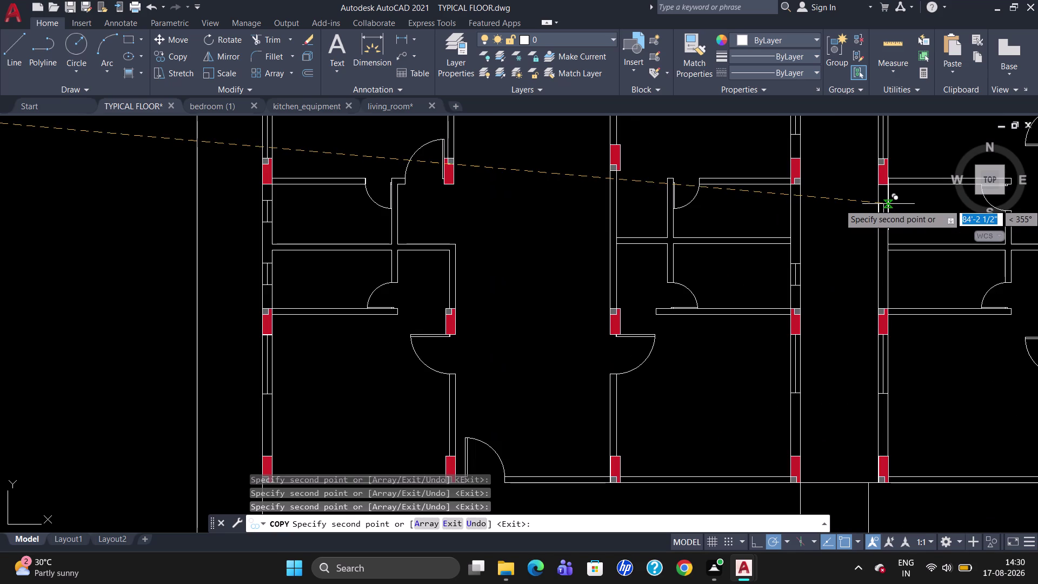
click(888, 203)
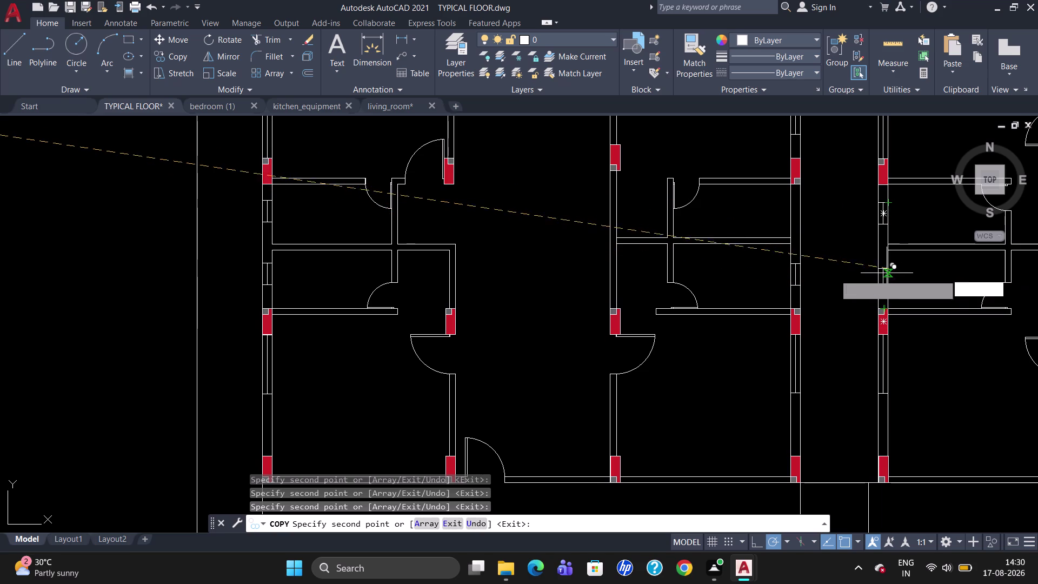
scroll(up, 3)
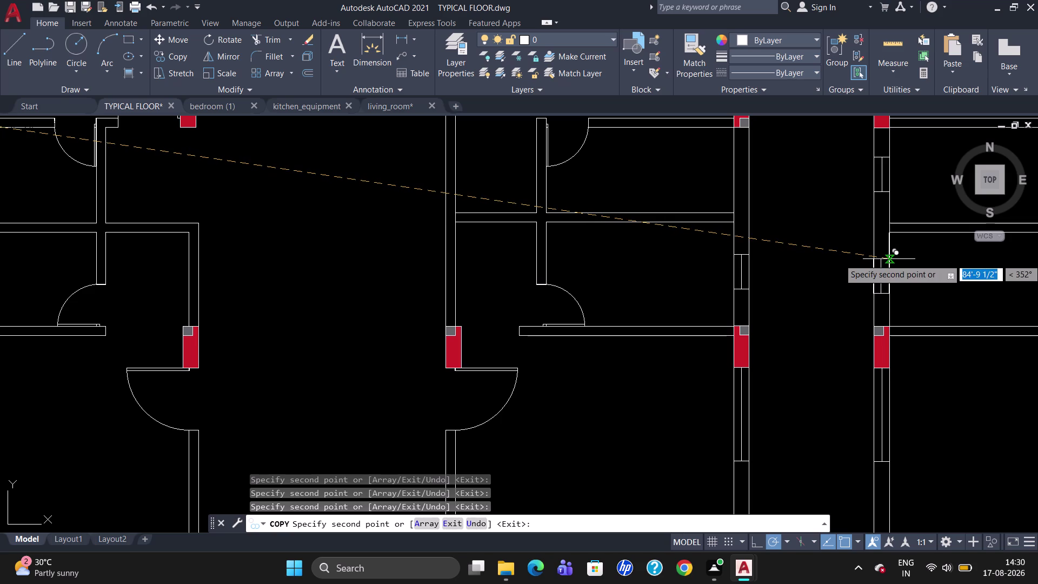
scroll(up, 3)
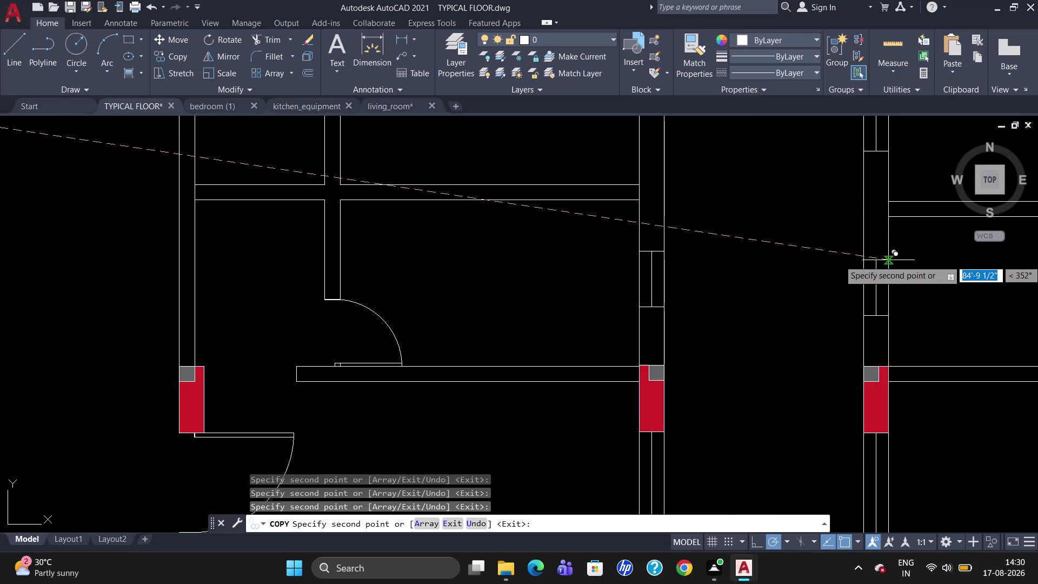
click(889, 259)
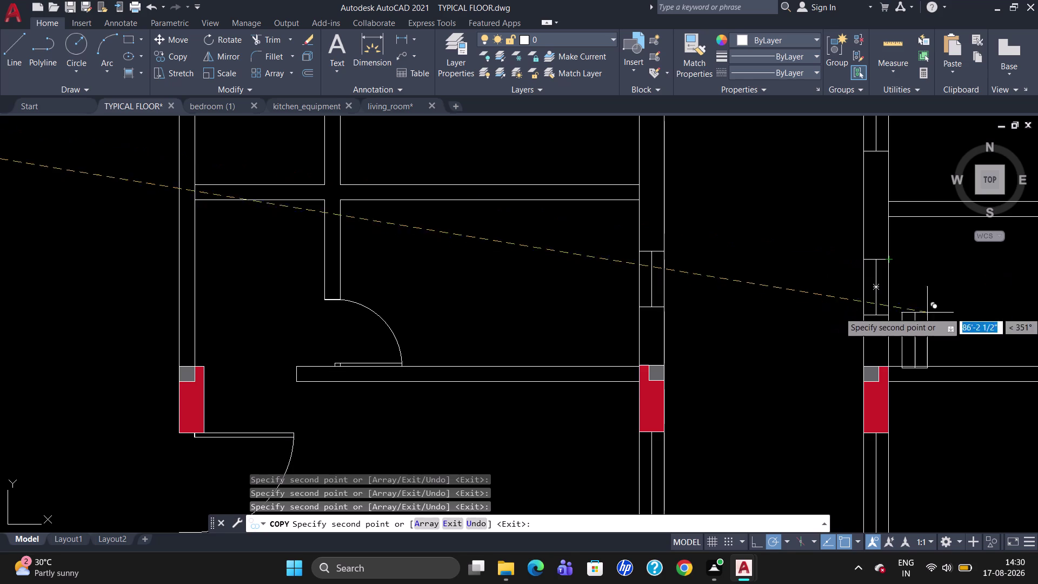
Place two window copies in another room's wall and its adjacent wall.
scroll(down, 3)
scroll(down, 3)
scroll(up, 3)
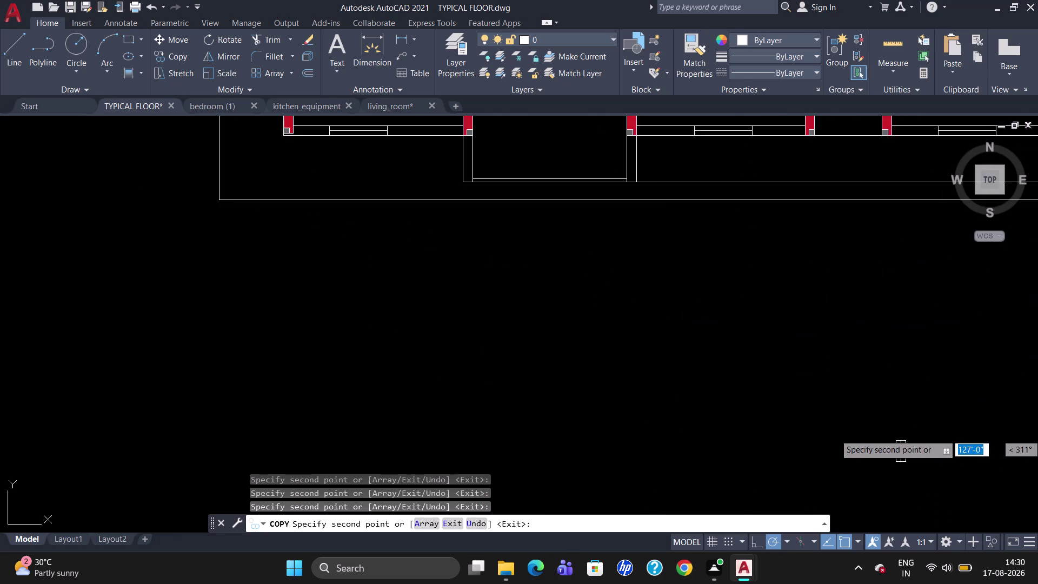
scroll(down, 3)
scroll(up, 3)
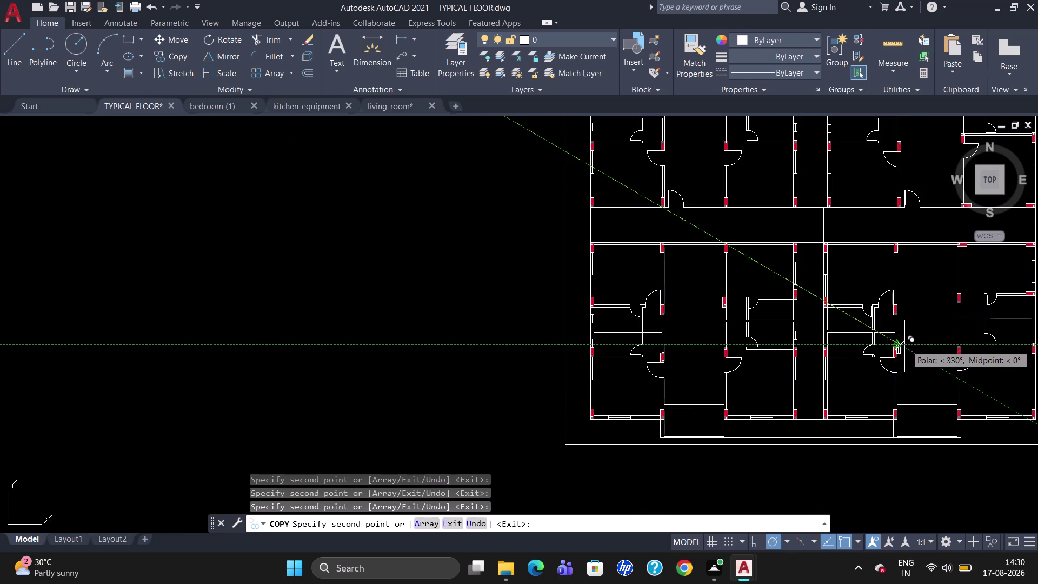
scroll(up, 3)
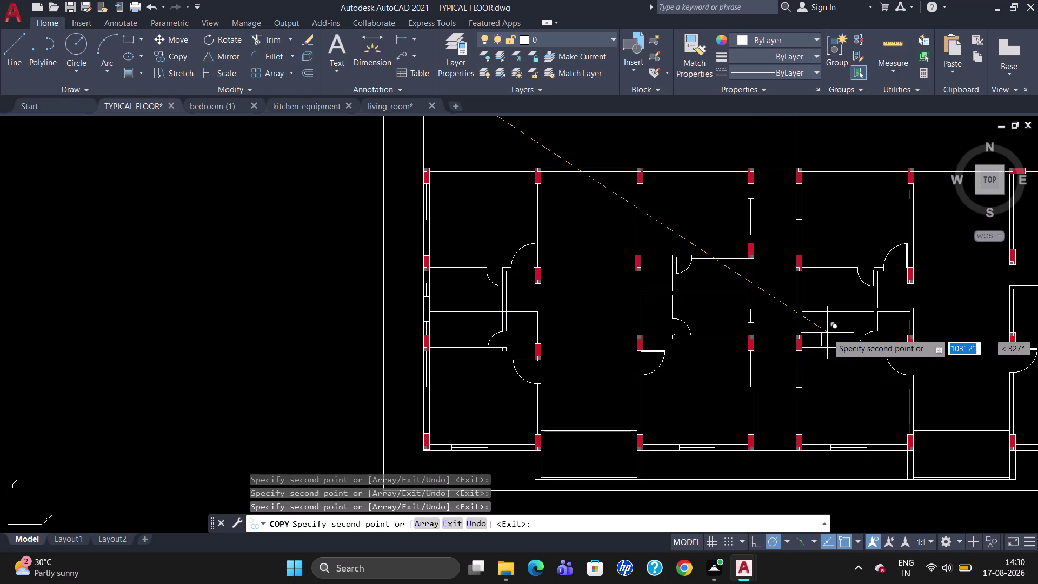
scroll(up, 3)
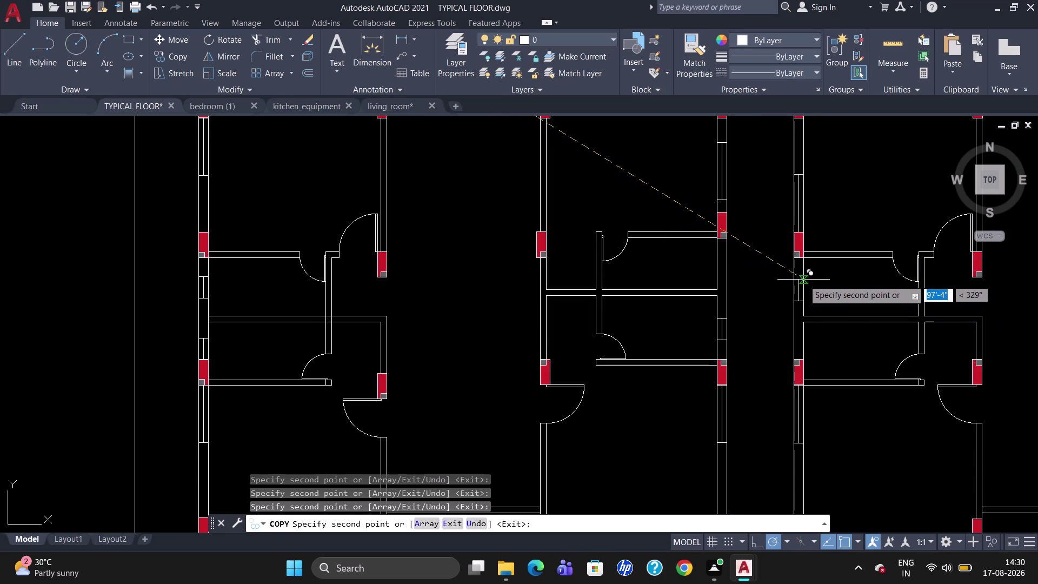
click(803, 279)
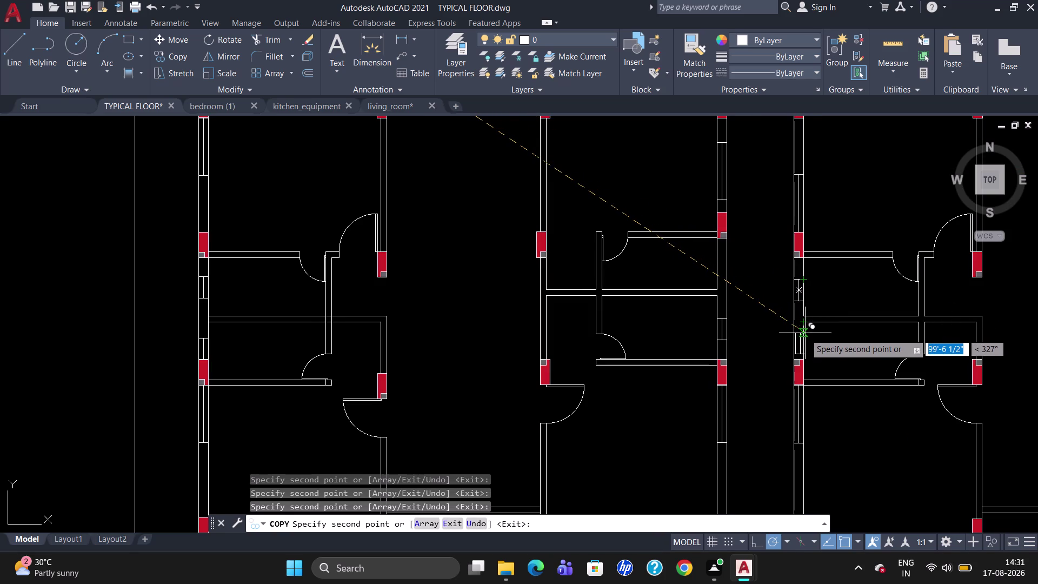
scroll(up, 3)
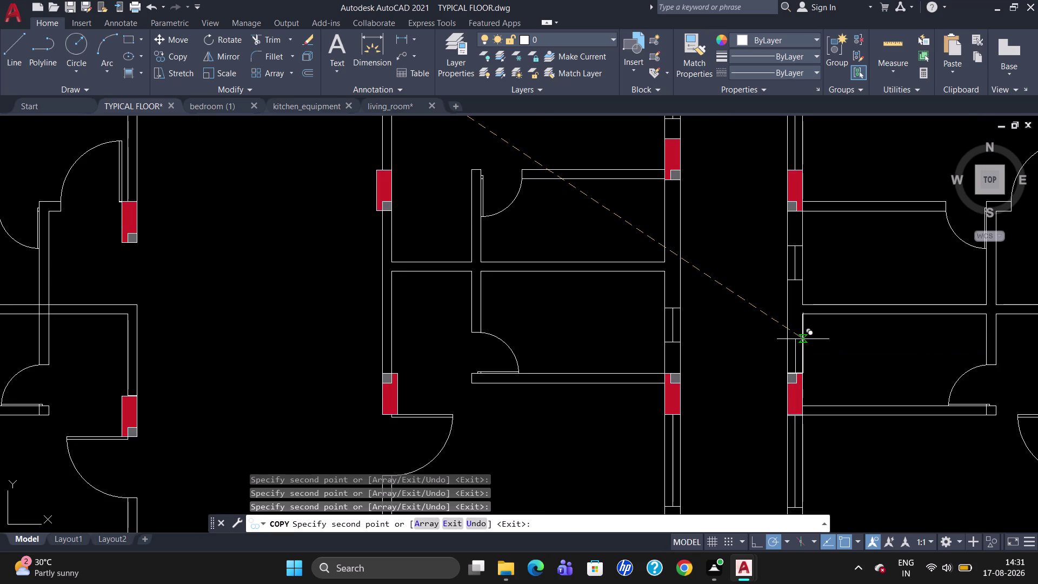
scroll(up, 3)
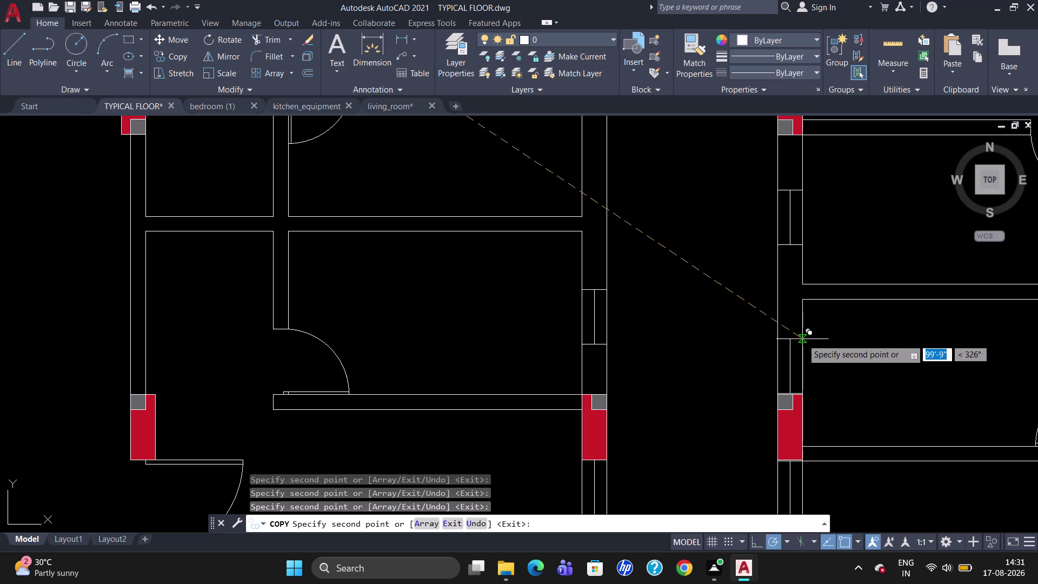
click(802, 340)
Place a window copy in the right outer wall.
scroll(down, 3)
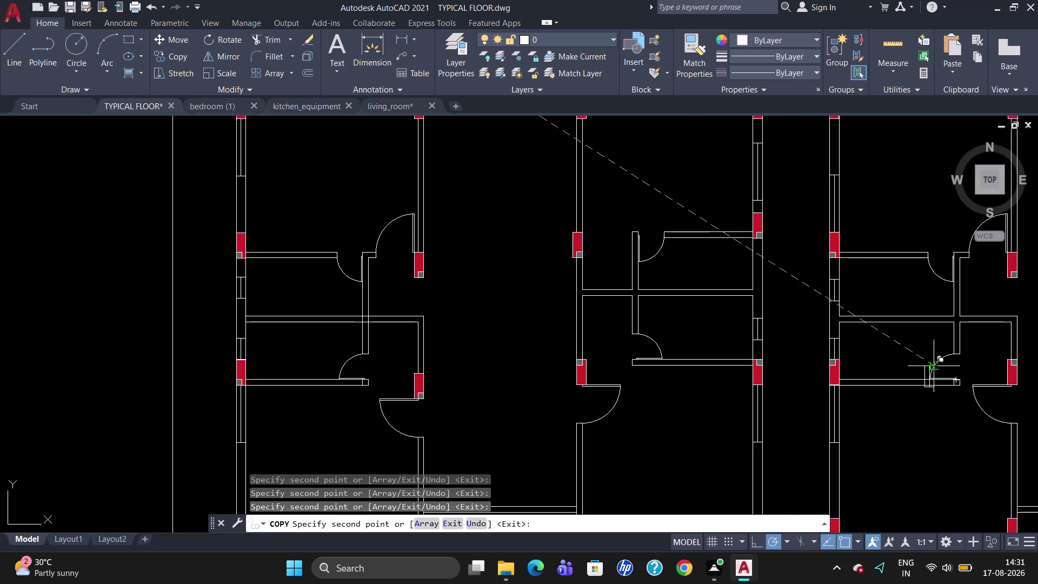
scroll(down, 3)
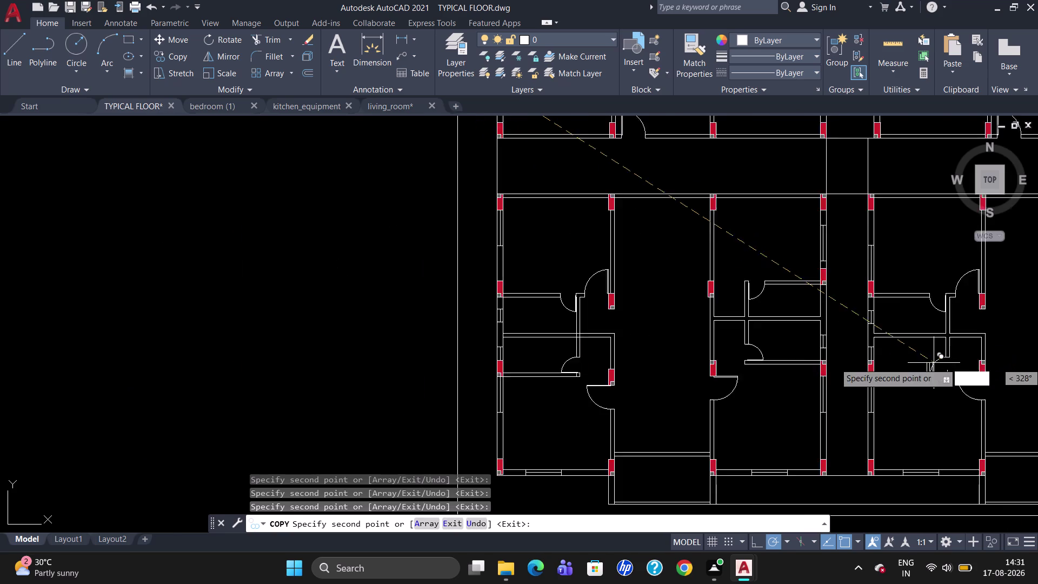
scroll(down, 3)
scroll(up, 3)
scroll(down, 3)
scroll(up, 3)
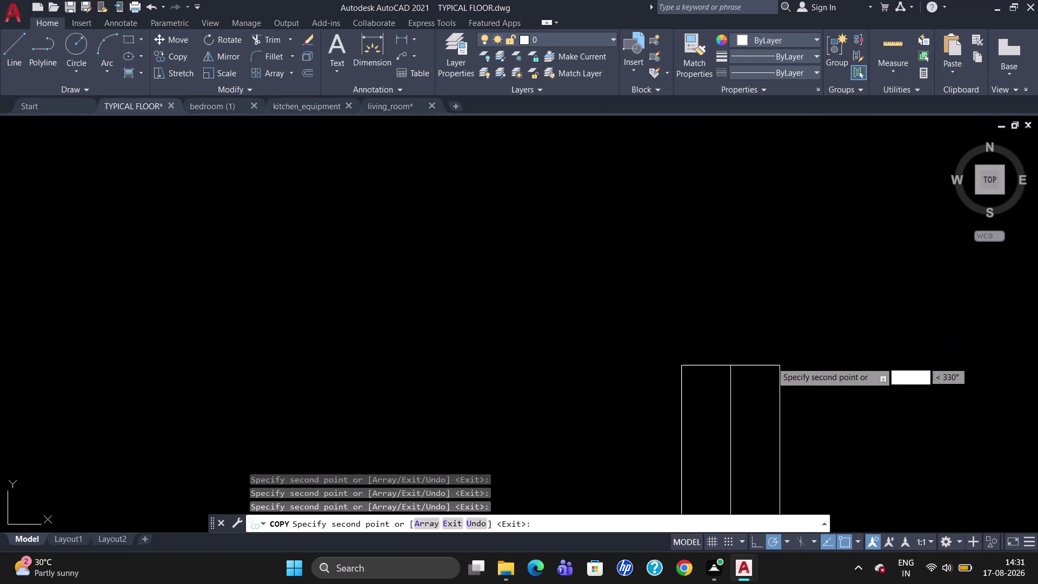
scroll(down, 3)
scroll(up, 3)
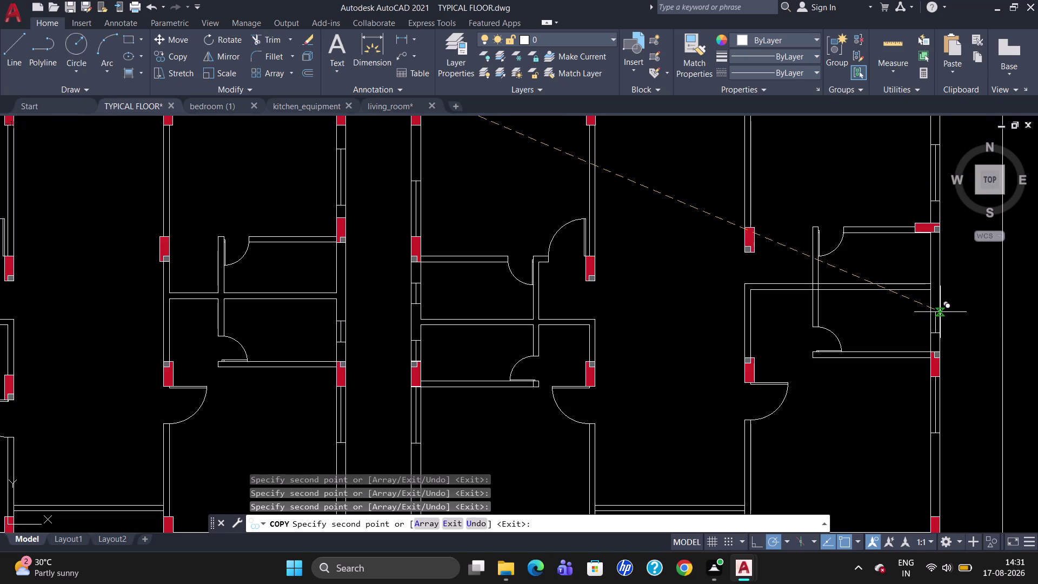
scroll(up, 3)
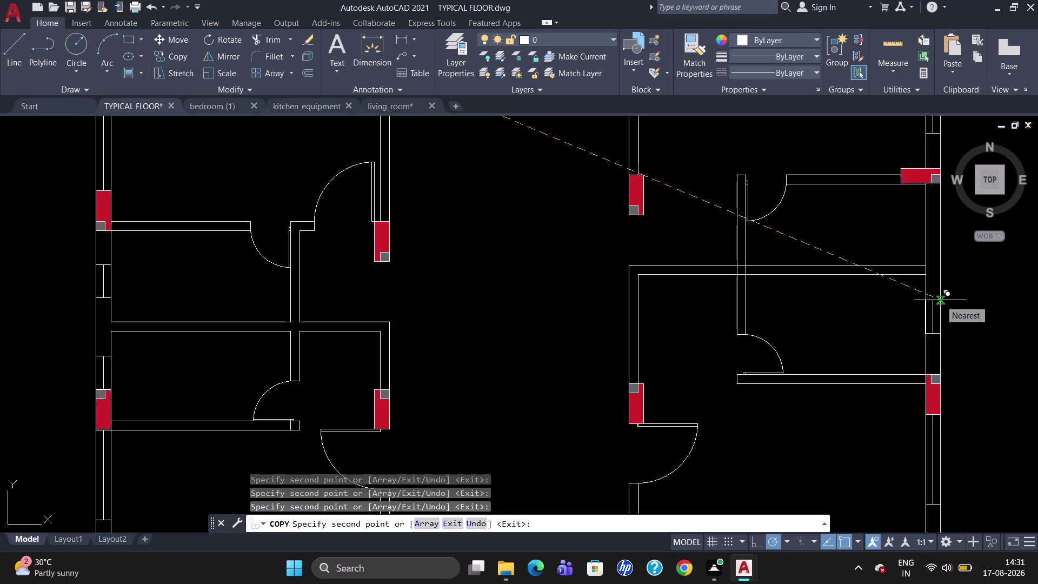
scroll(up, 3)
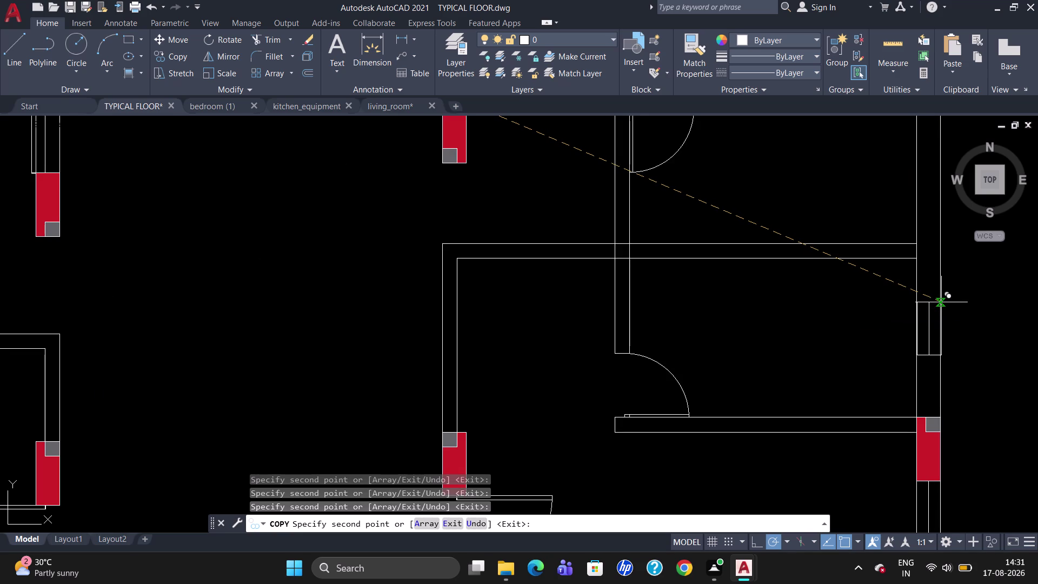
click(941, 304)
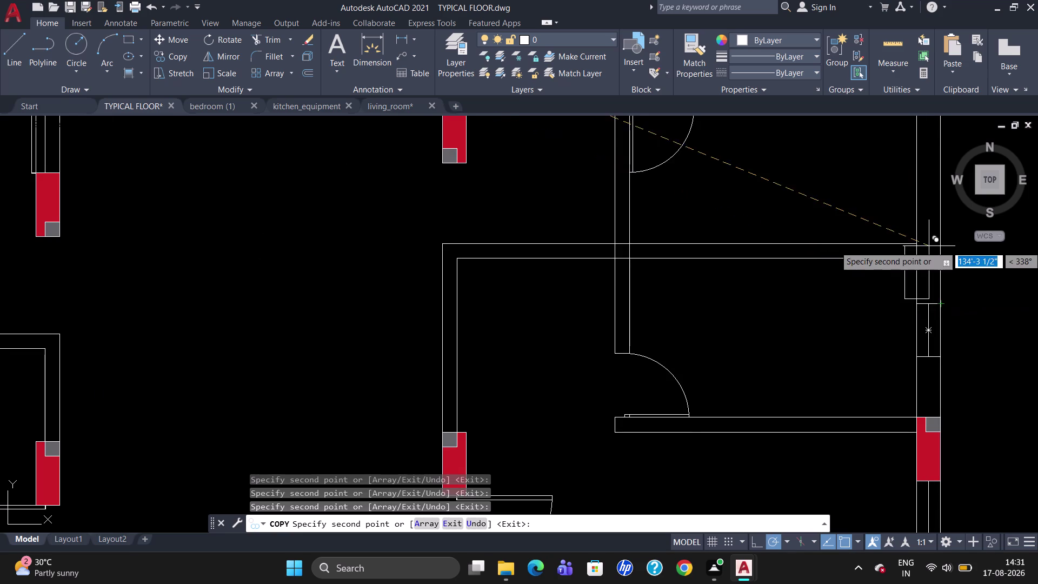
Place one more copy at the wall intersection and end the copy command.
scroll(down, 3)
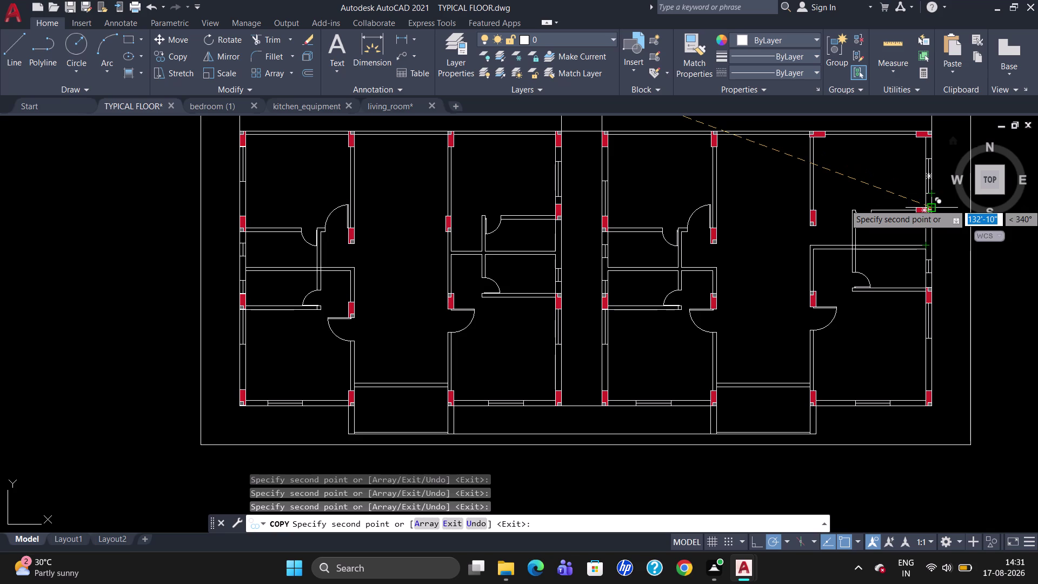
scroll(down, 3)
scroll(up, 3)
scroll(down, 3)
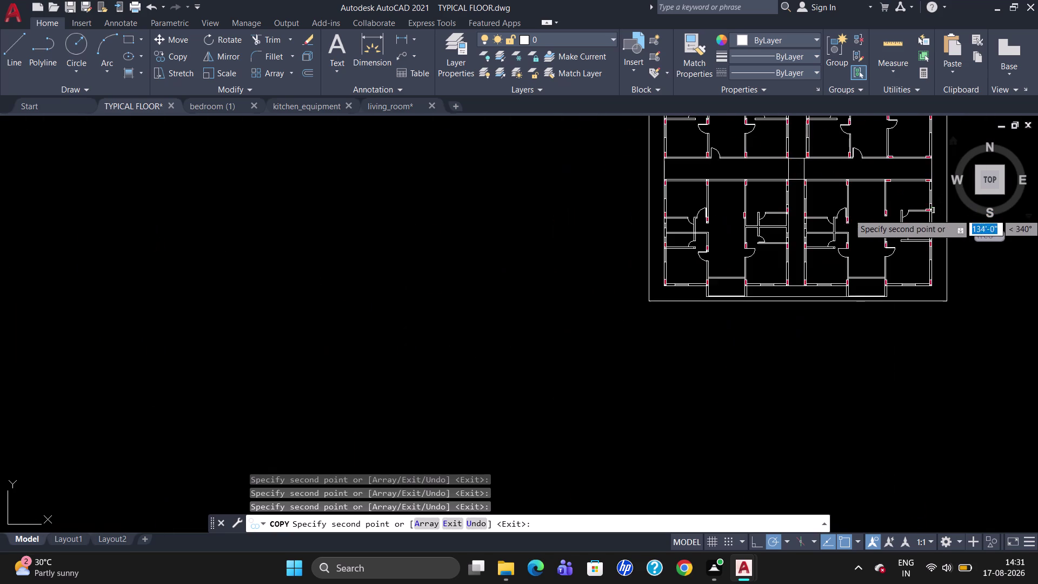
scroll(up, 3)
scroll(down, 3)
scroll(up, 3)
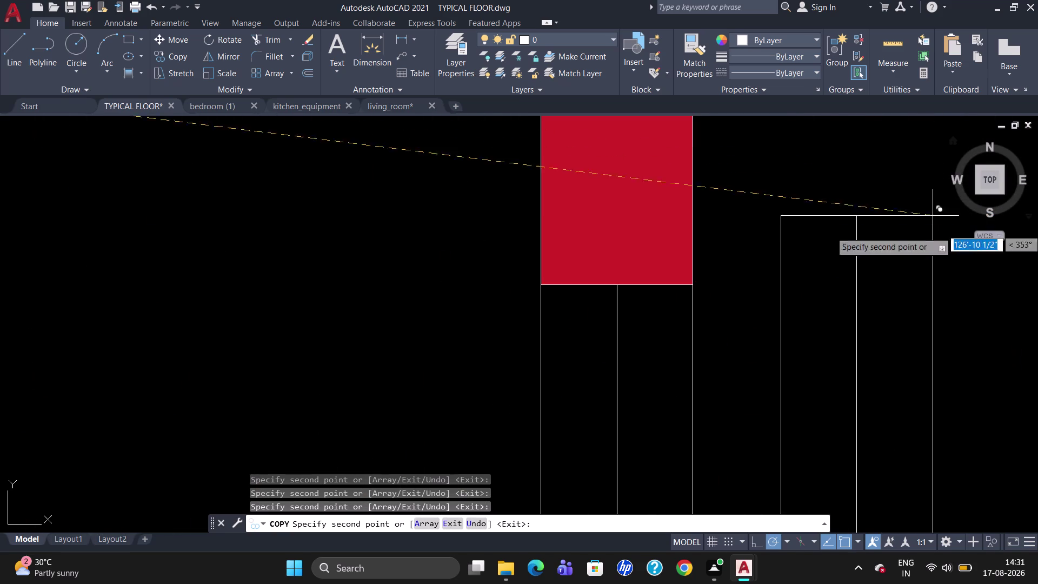
scroll(down, 3)
scroll(up, 3)
scroll(down, 3)
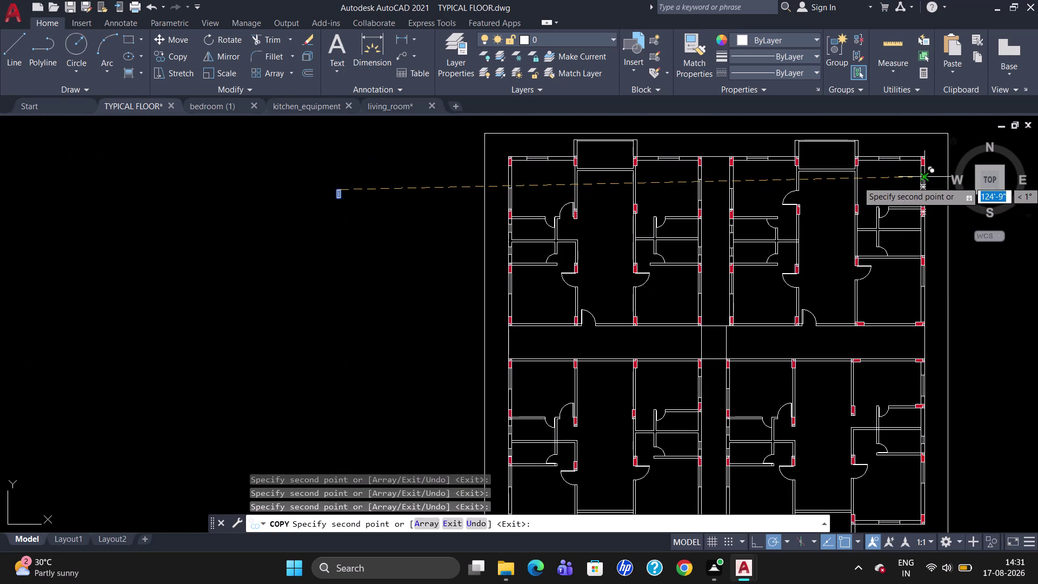
scroll(up, 3)
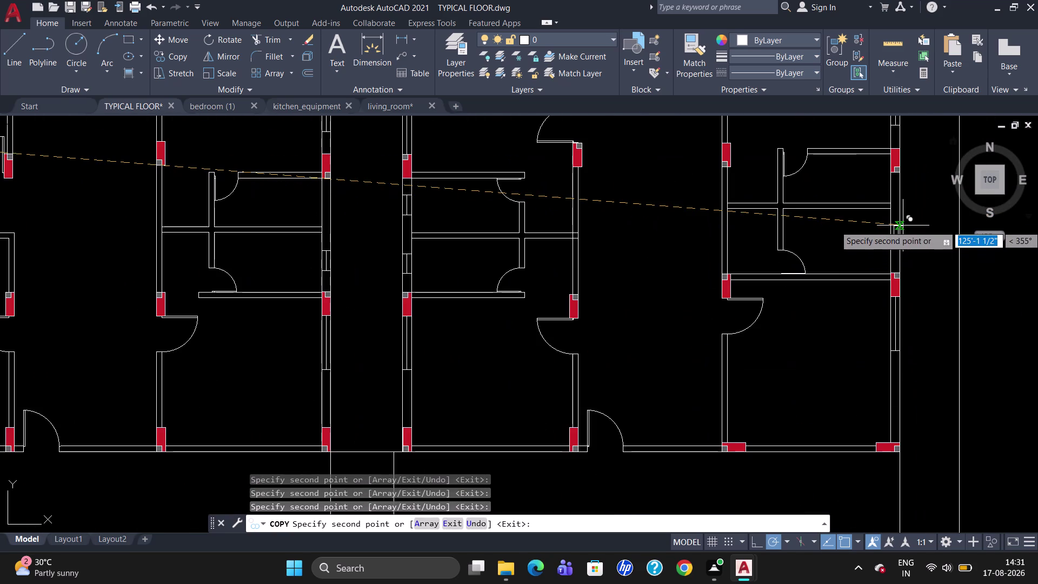
scroll(up, 3)
scroll(up, 3)
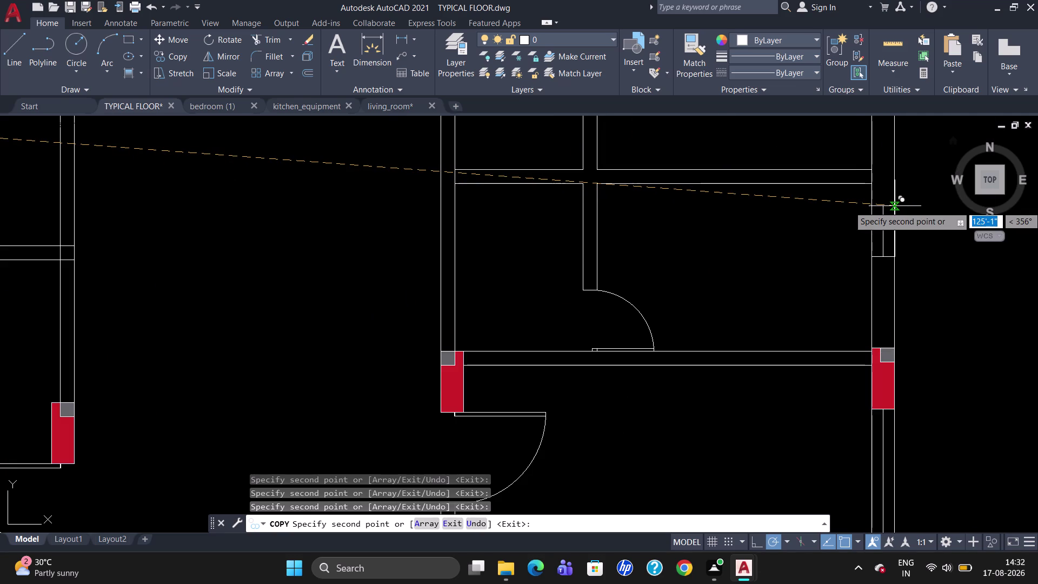
click(895, 206)
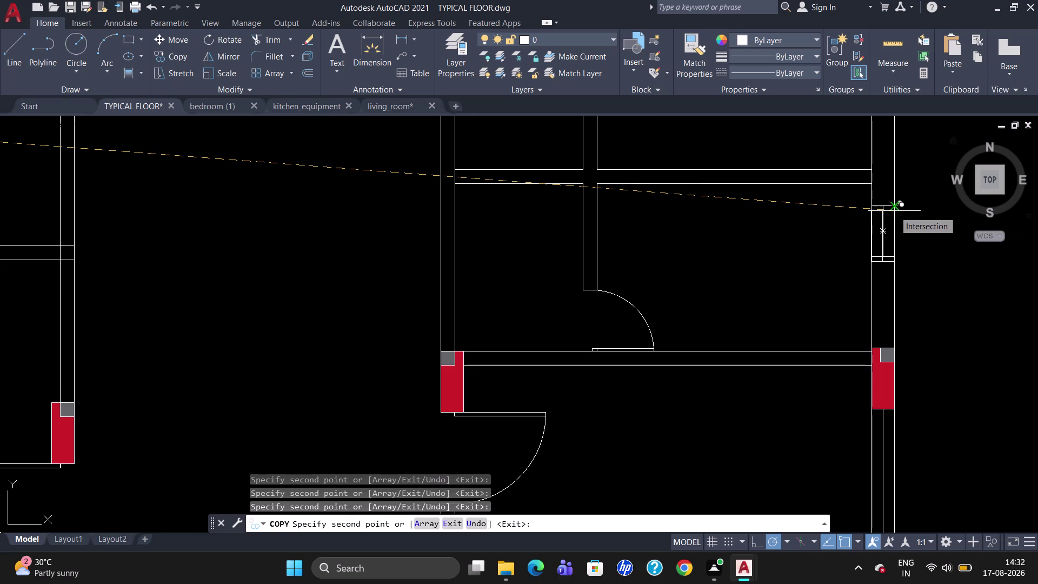
key(Escape)
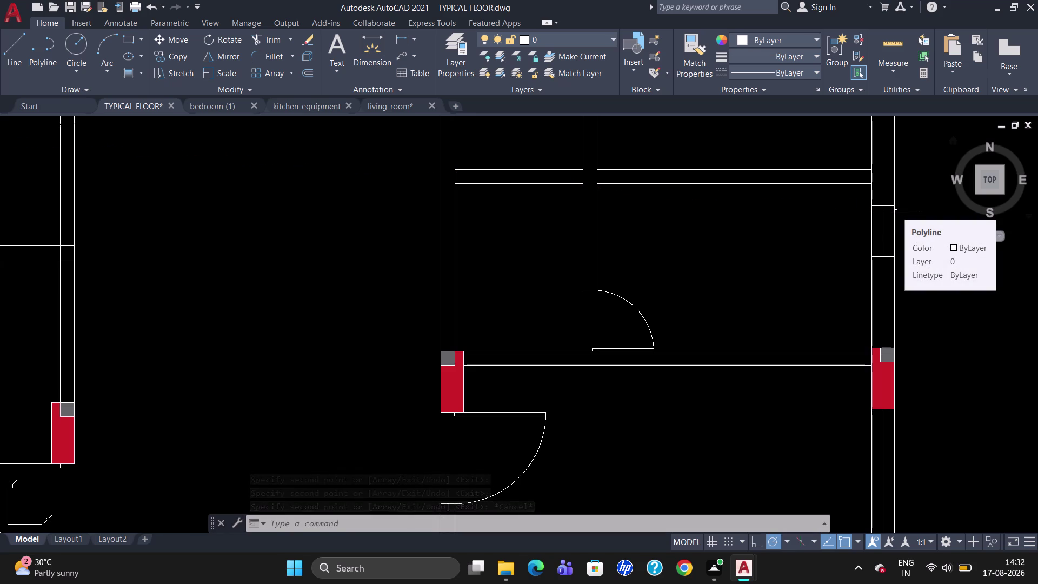
Zoom out and erase the two loose objects lying left of the floor plan.
scroll(down, 3)
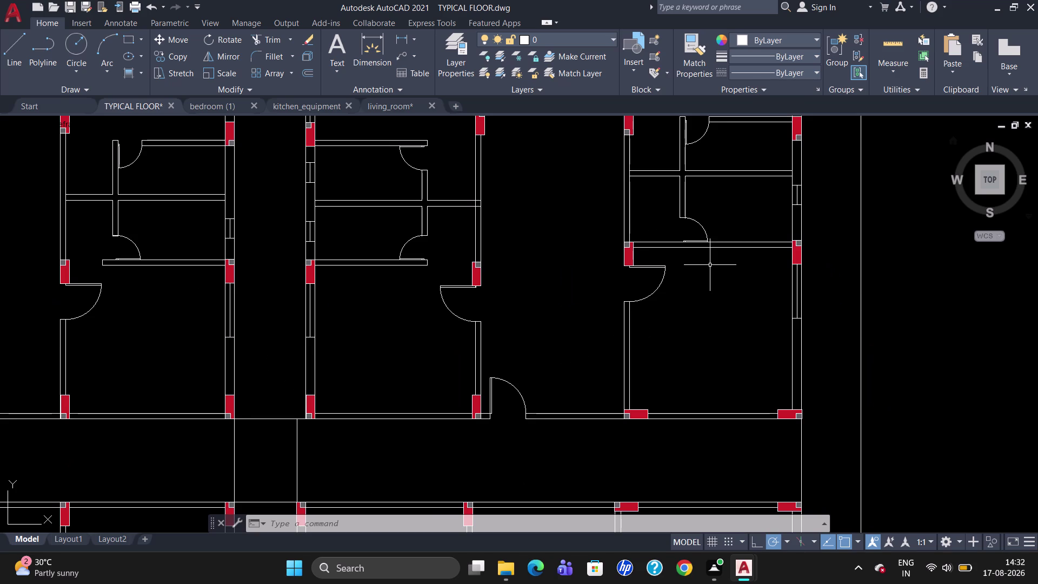
scroll(down, 3)
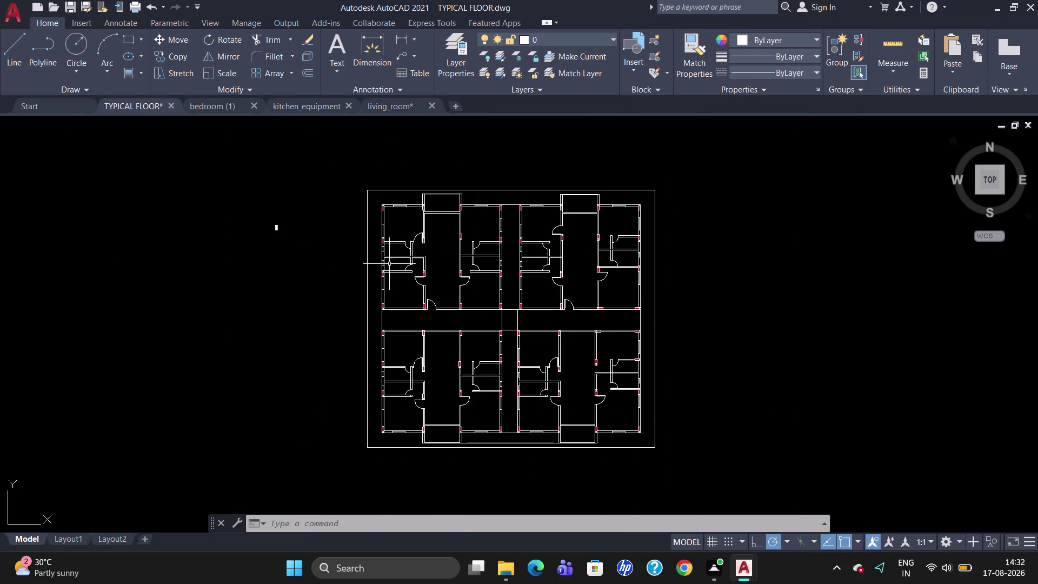
drag(333, 260, 224, 245)
key(Delete)
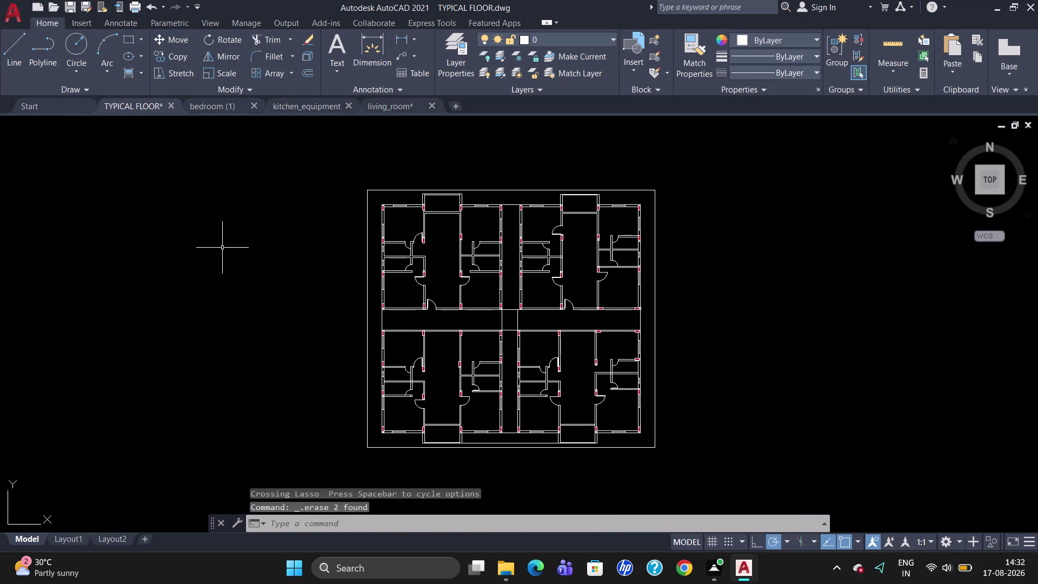
key(Escape)
scroll(up, 3)
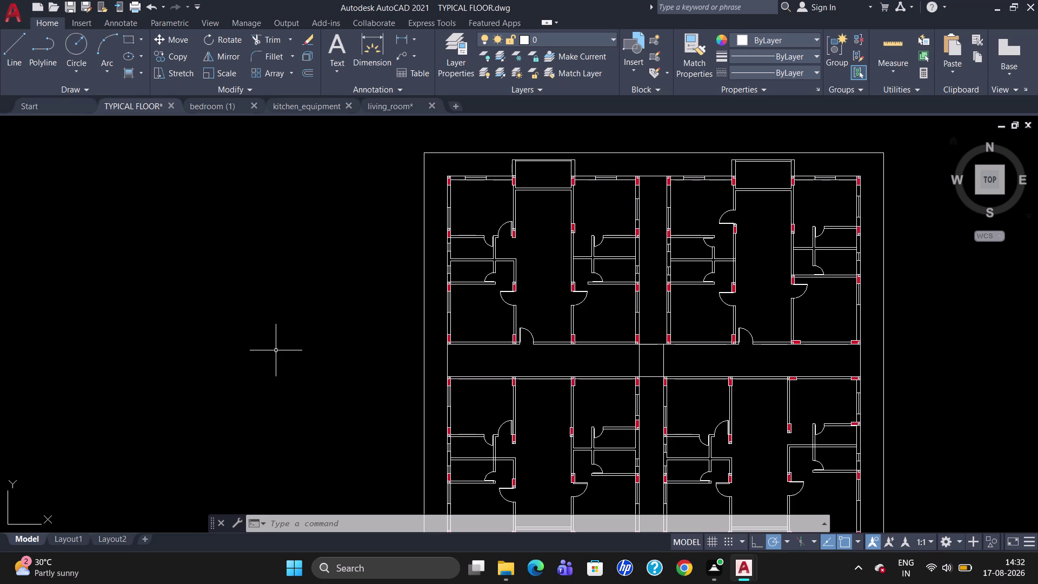
Draw a 54" (4'-6") by 5.5" rectangle in the empty area left of the plan.
text(REC)
key(Return)
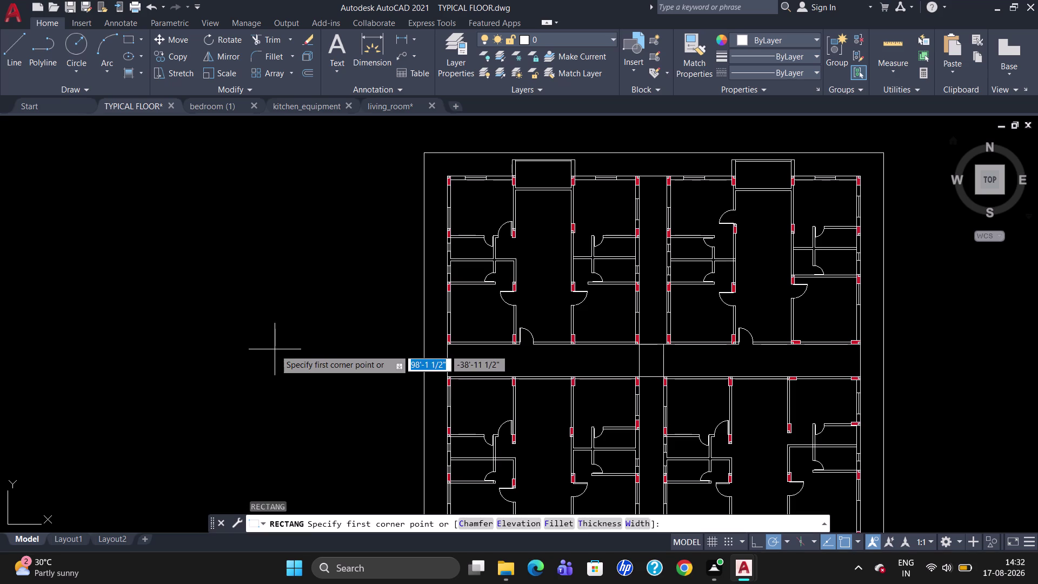
drag(183, 278, 190, 280)
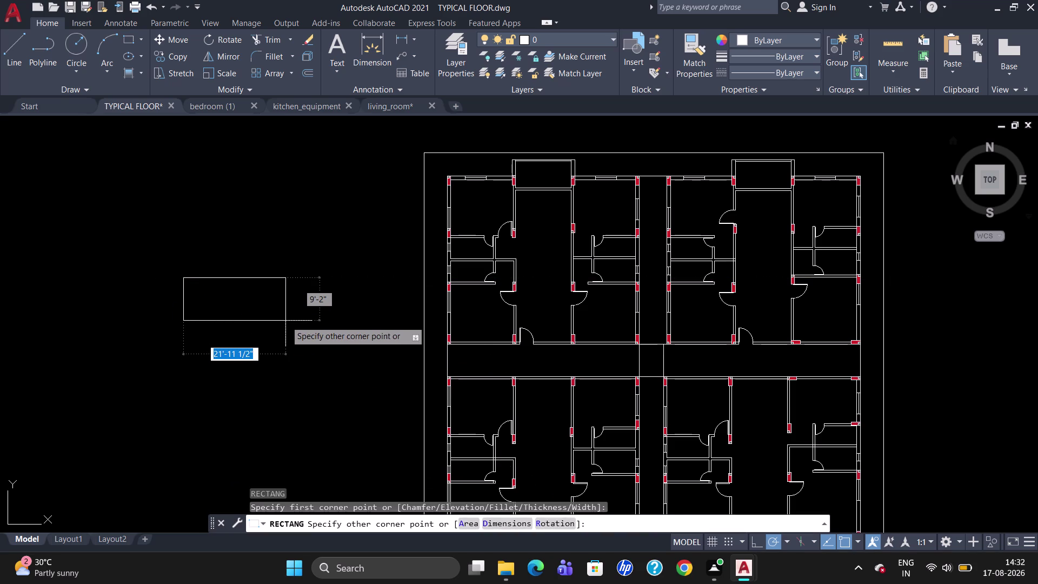
text(54")
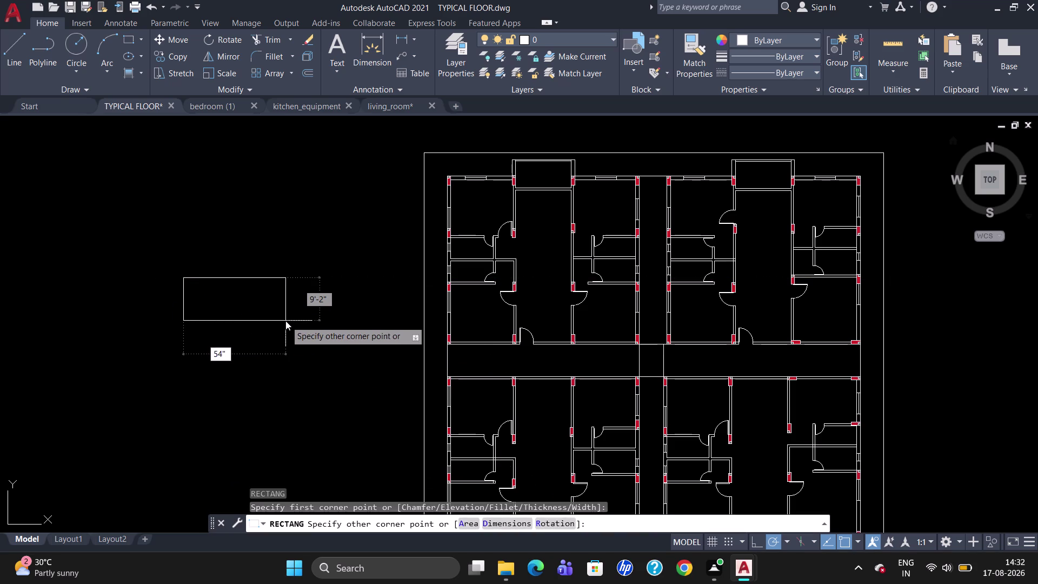
key(Tab)
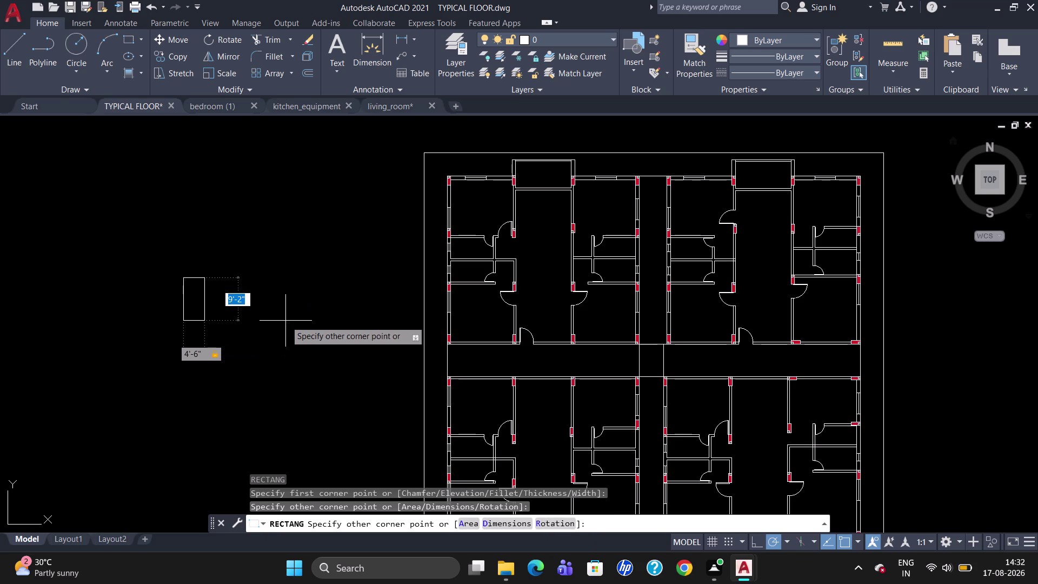
text(5.5)
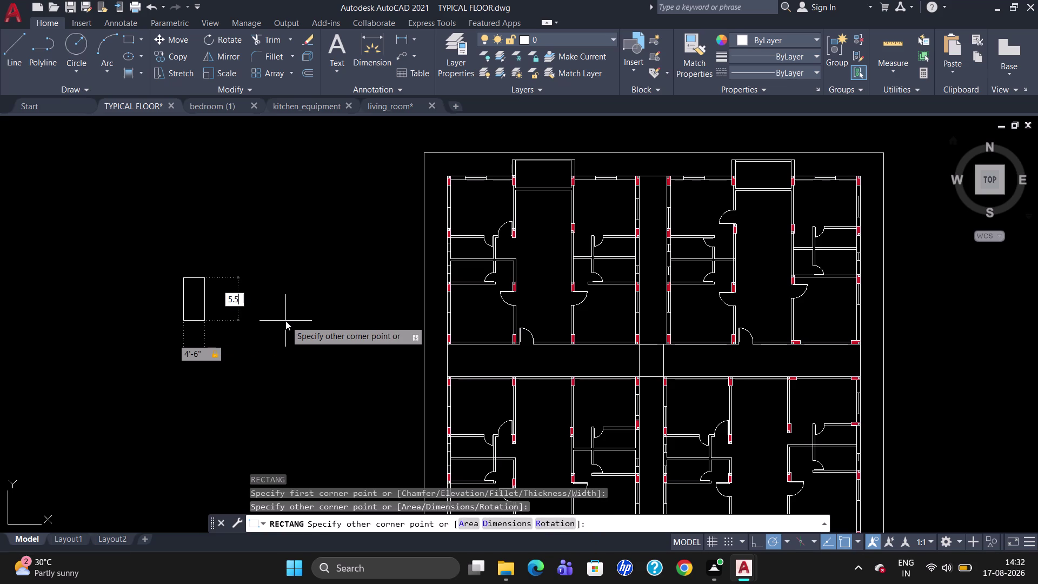
text(")
key(Return)
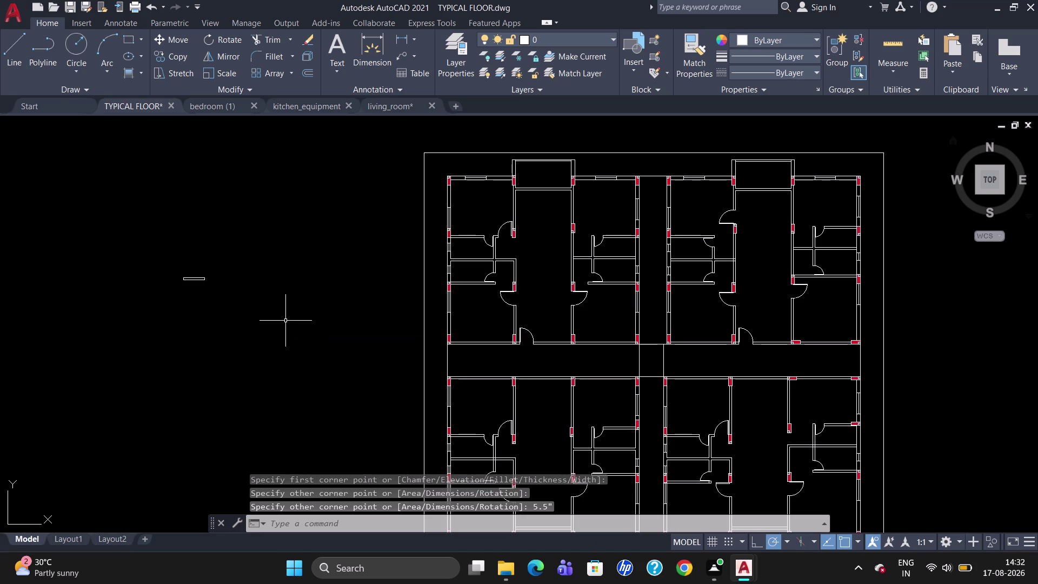
scroll(up, 3)
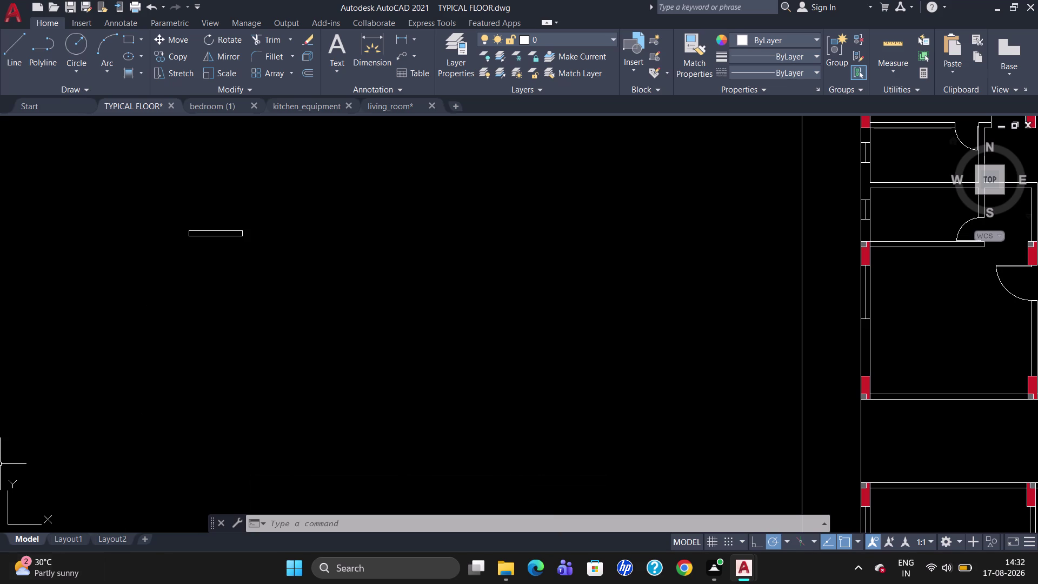
Try starting a line from a midpoint-between-two-points snap, then cancel after an invalid entry.
key(l)
key(Return)
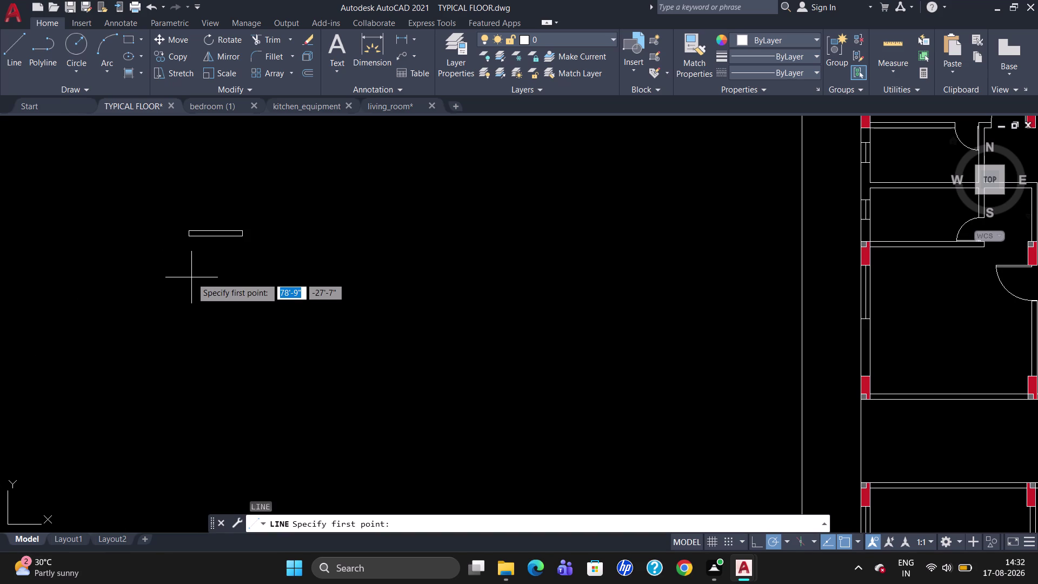
key(m)
key(3)
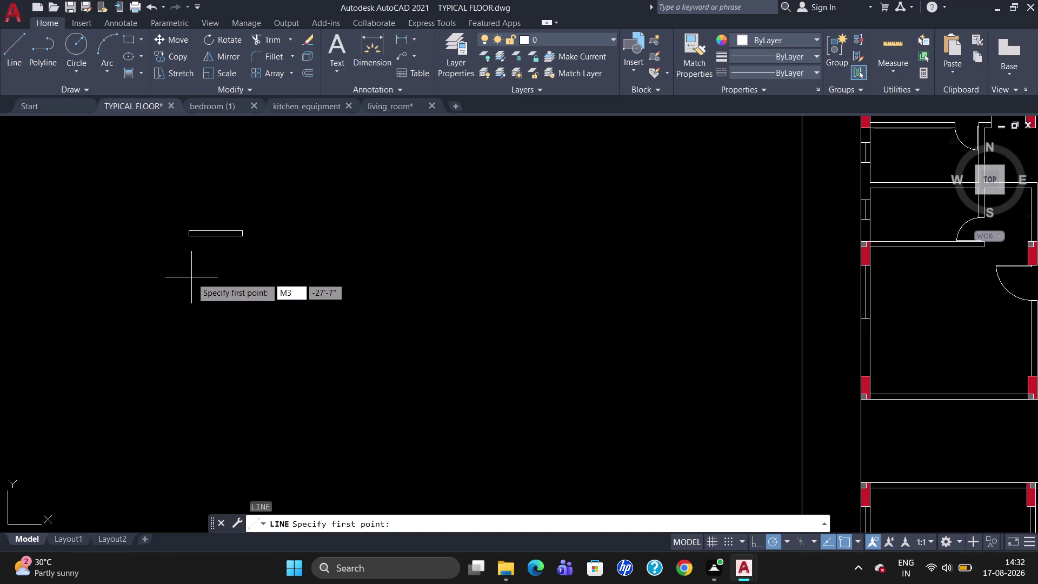
key(BackSpace)
text(2)
text(9)
key(Return)
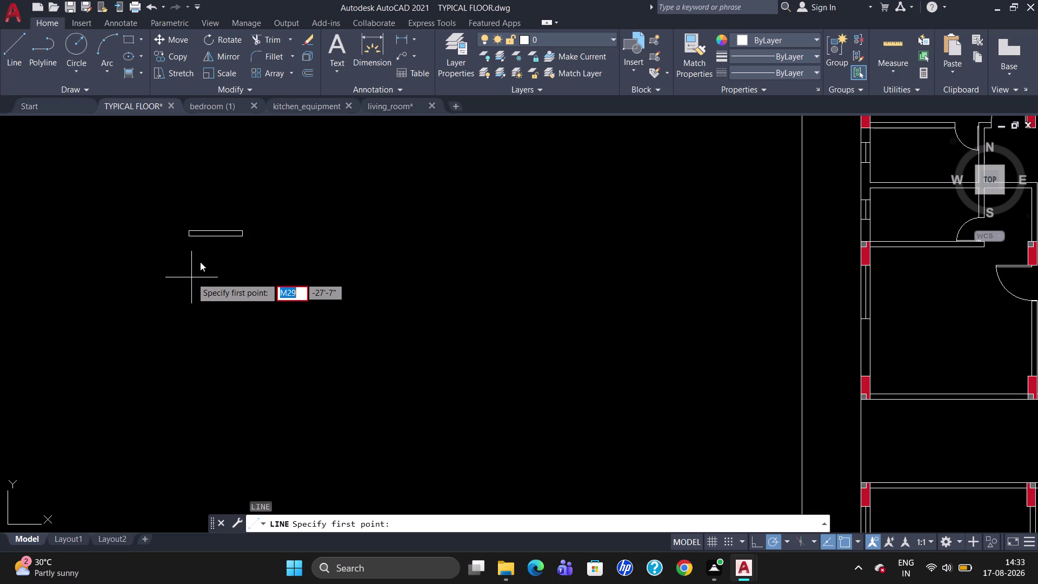
key(BackSpace)
key(p)
key(Return)
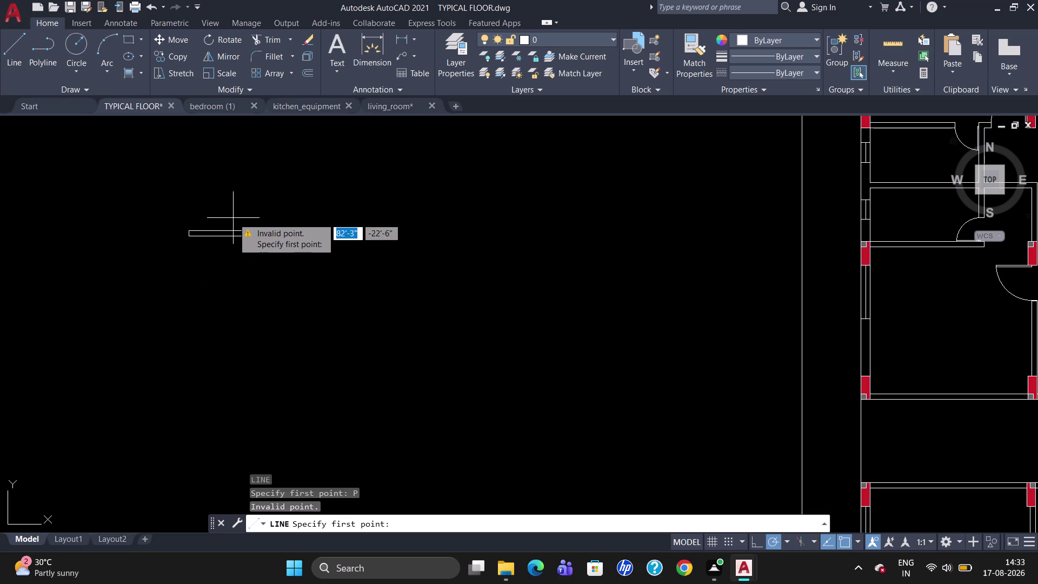
key(Escape)
Draw a line from the midpoint between two rectangle corners out to the left.
key(l)
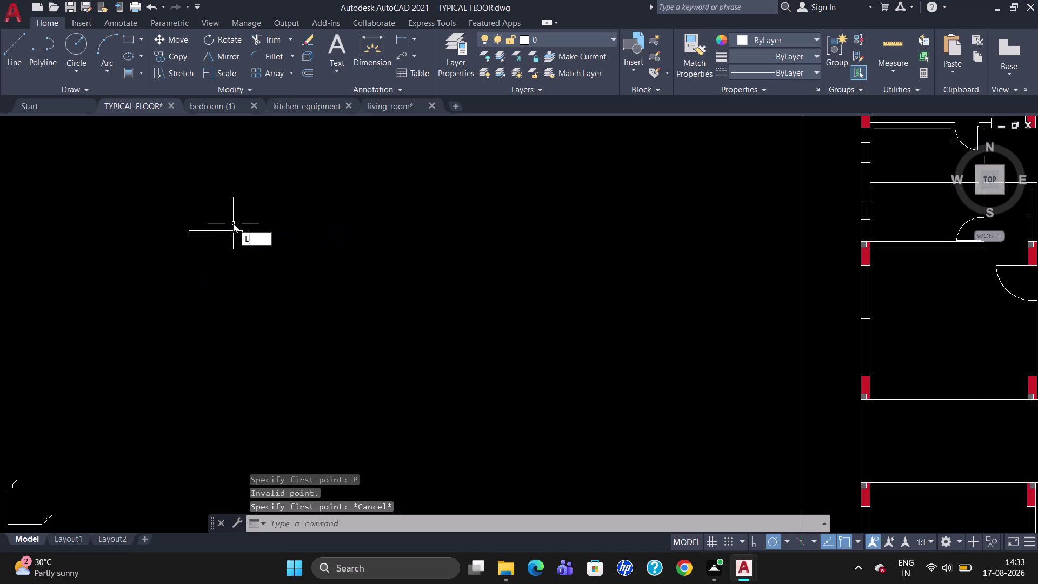
key(Return)
text(M)
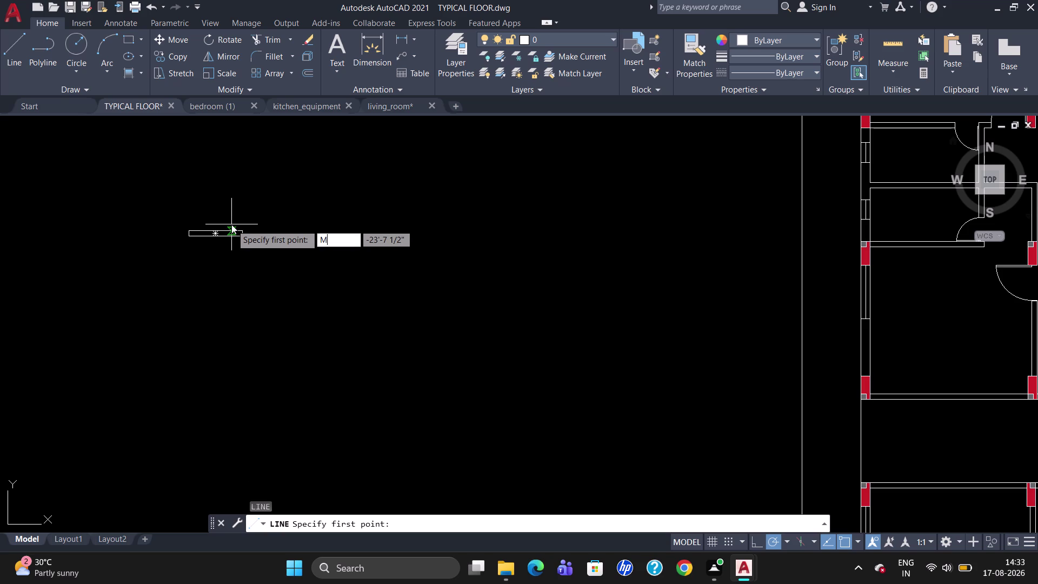
text(29)
key(BackSpace)
key(p)
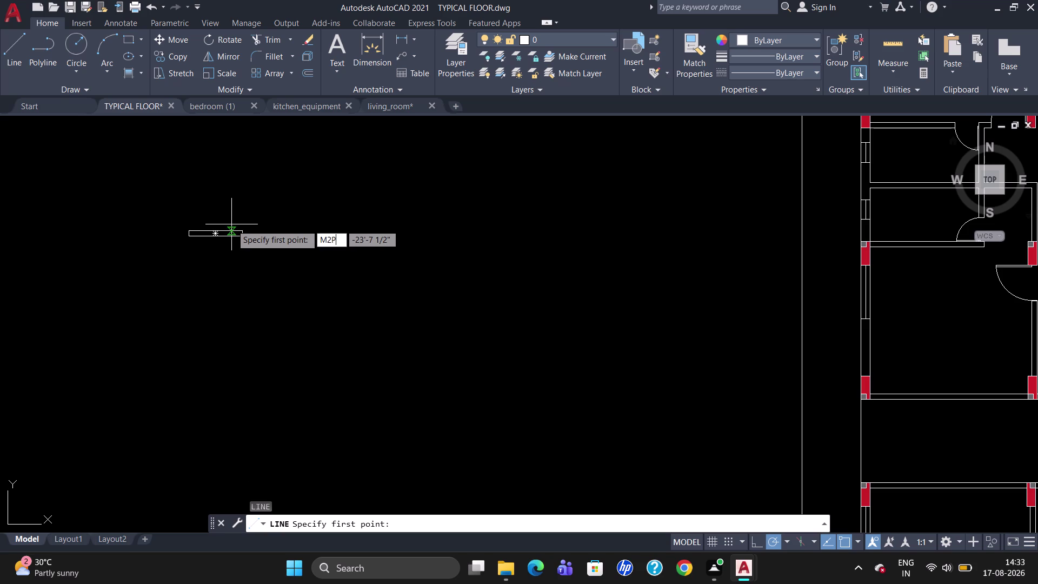
key(Return)
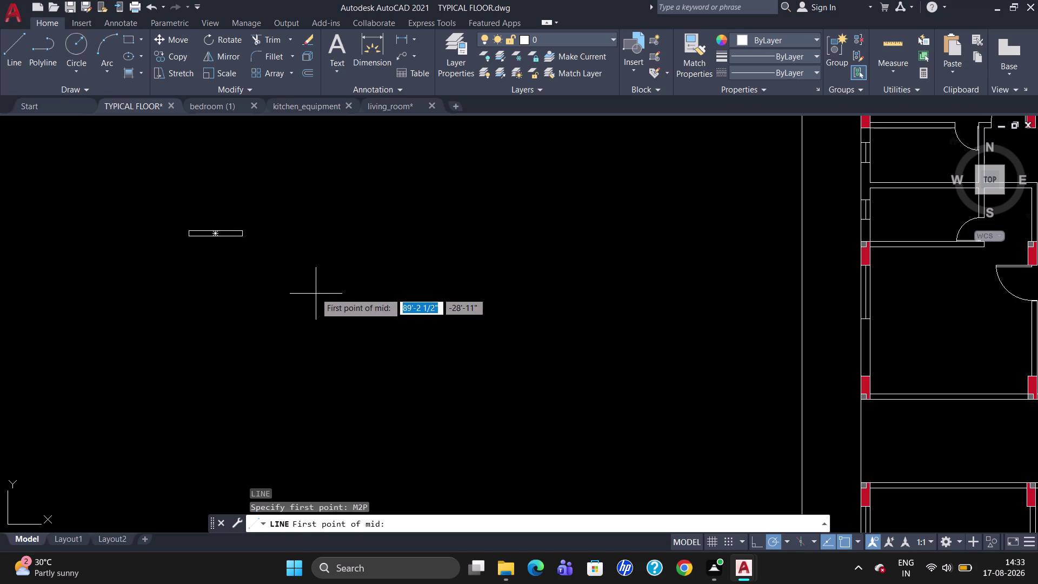
scroll(up, 3)
click(204, 187)
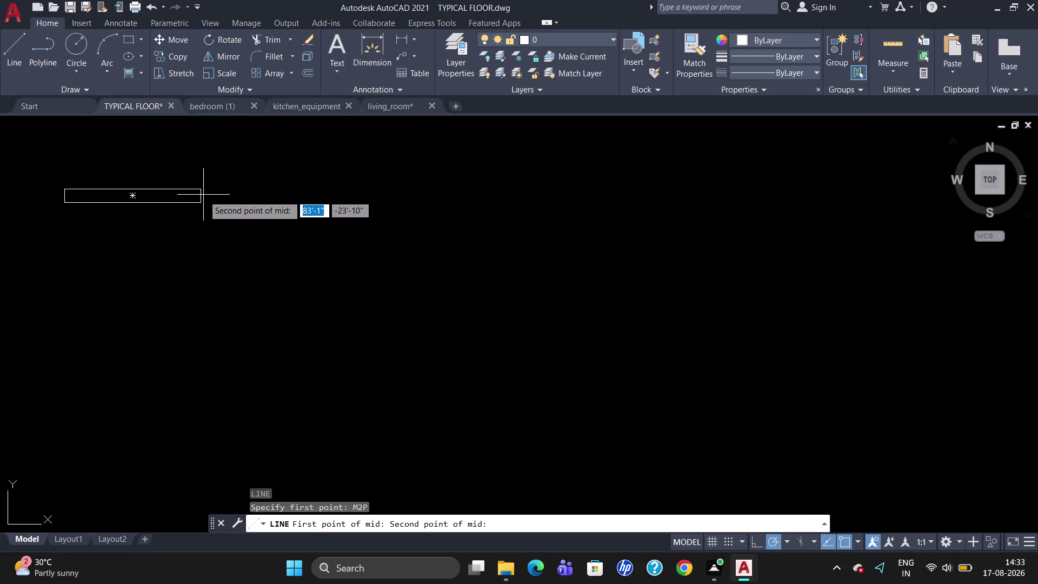
click(204, 201)
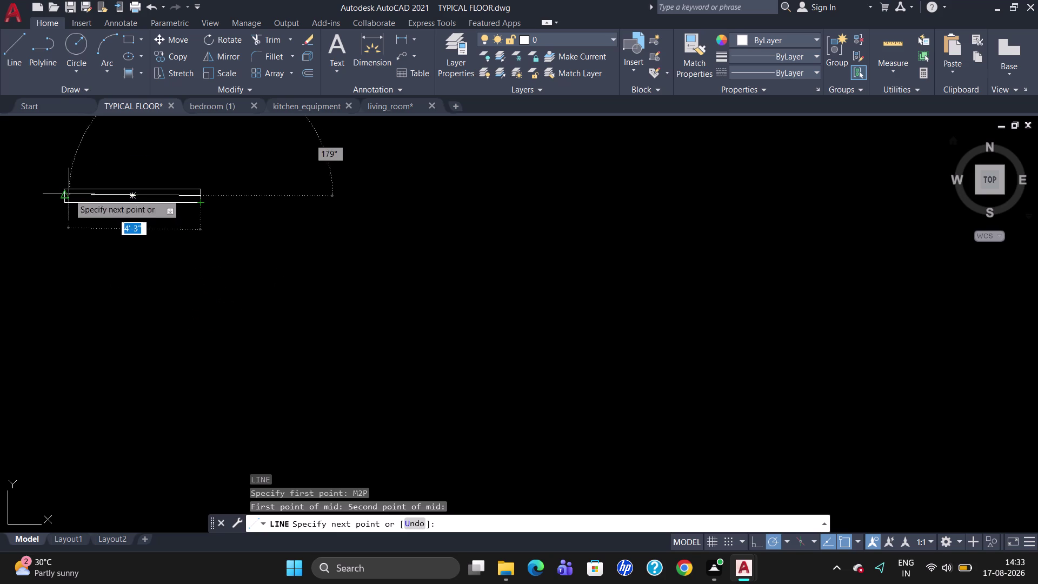
click(65, 192)
key(Escape)
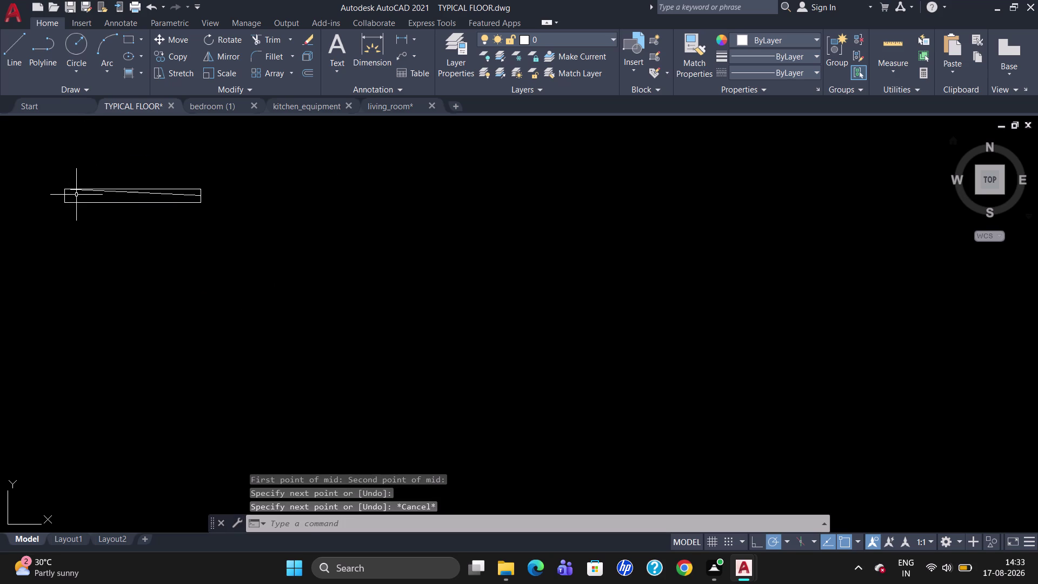
Delete the misplaced diagonal line and redraw the centre line to the rectangle's left end.
click(90, 191)
key(Delete)
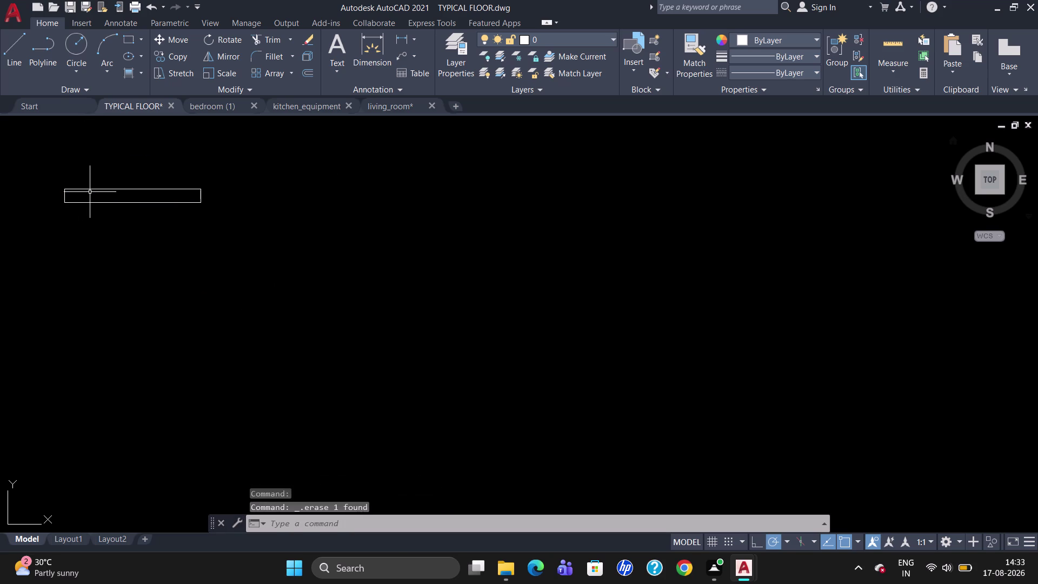
key(l)
key(Return)
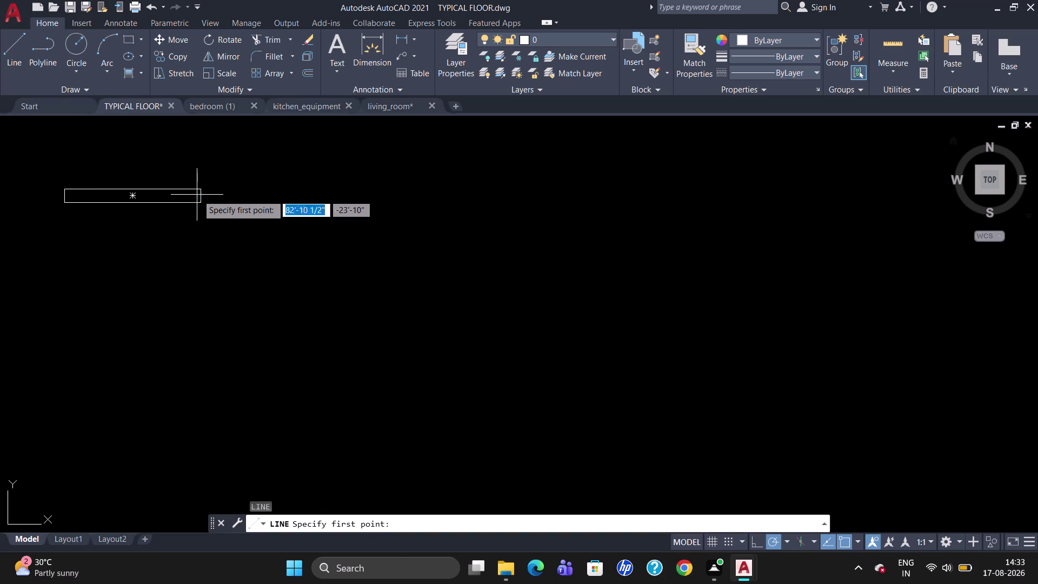
click(197, 195)
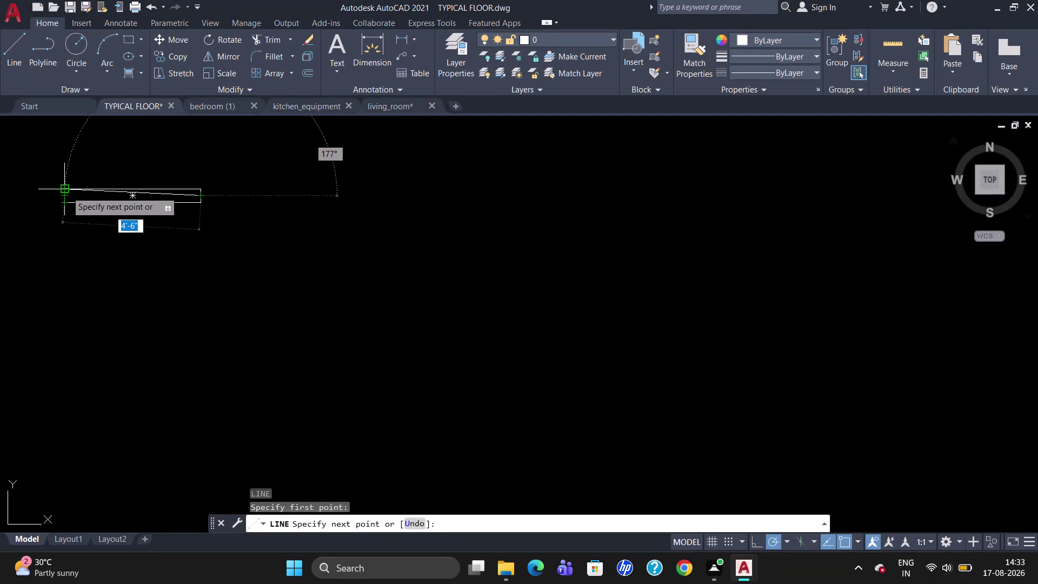
click(65, 195)
key(Escape)
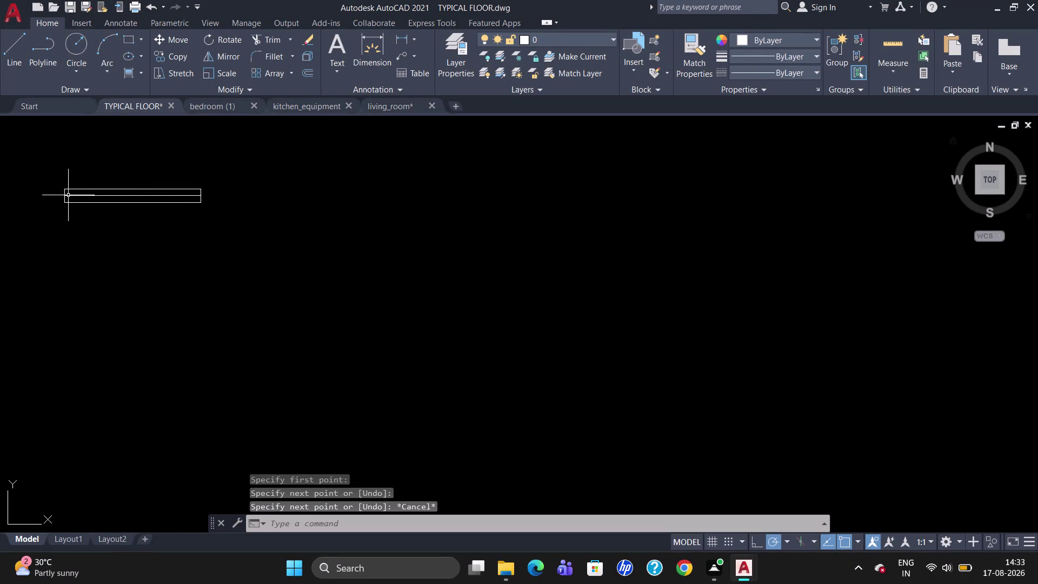
Group the rectangle and its centre line as an unnamed group, then reselect it.
drag(247, 228, 99, 177)
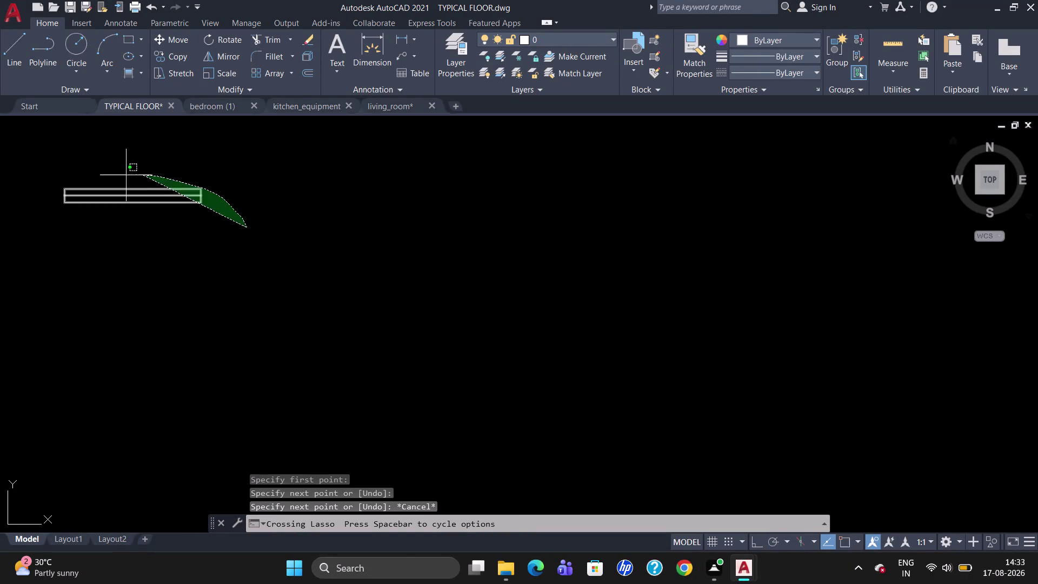
drag(100, 177, 31, 244)
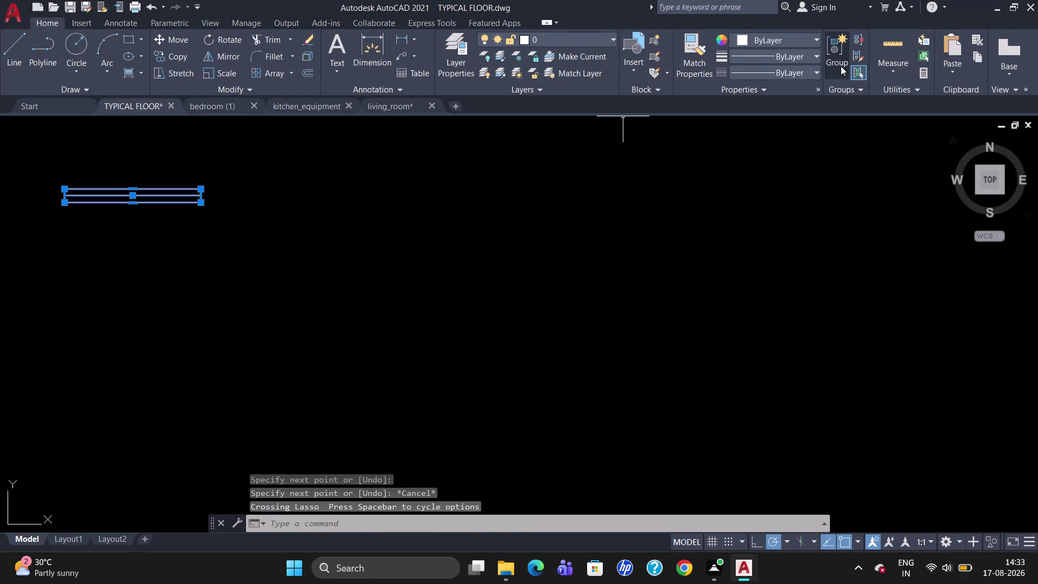
click(838, 65)
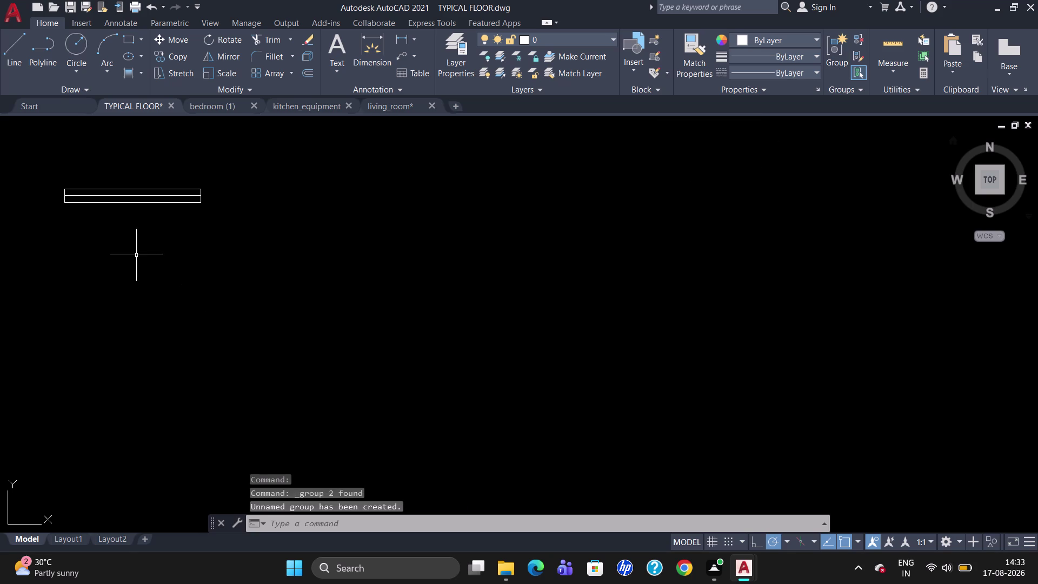
drag(243, 227, 9, 242)
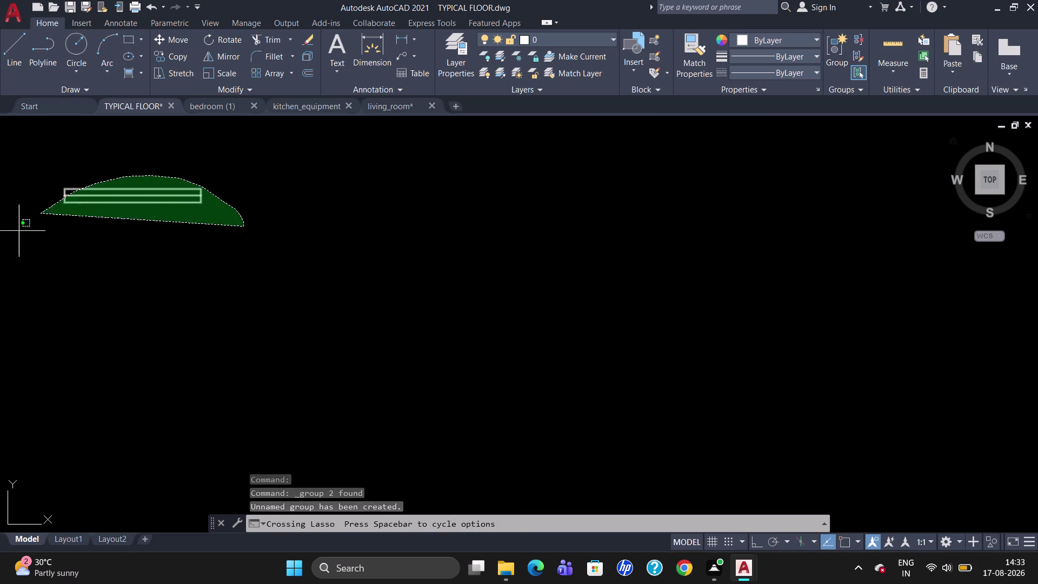
scroll(down, 3)
scroll(down, 3)
scroll(up, 3)
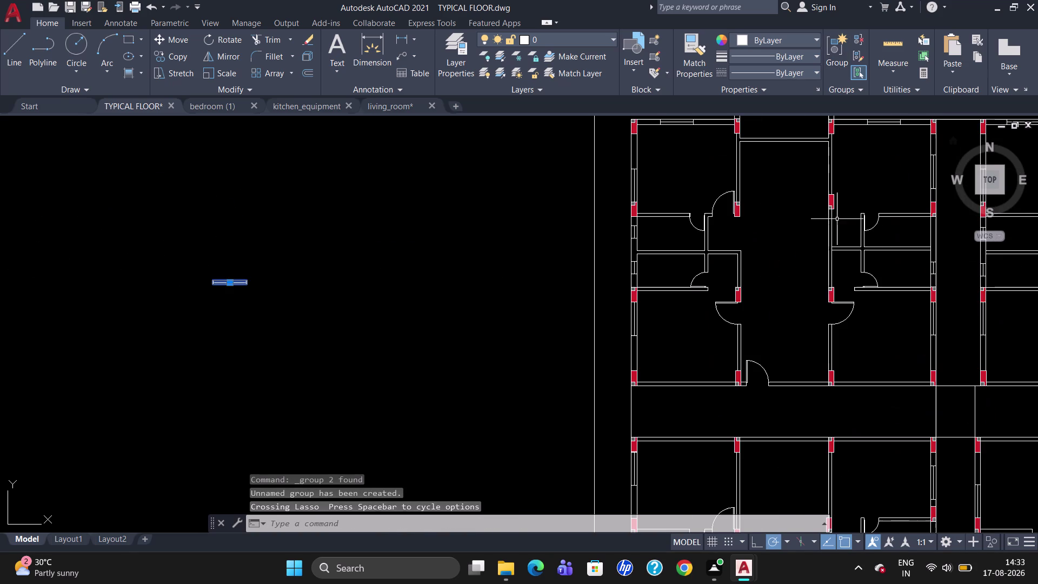
Copy the grouped opening symbol with CO, placing the first copy in the upper wall opening.
scroll(down, 3)
scroll(up, 3)
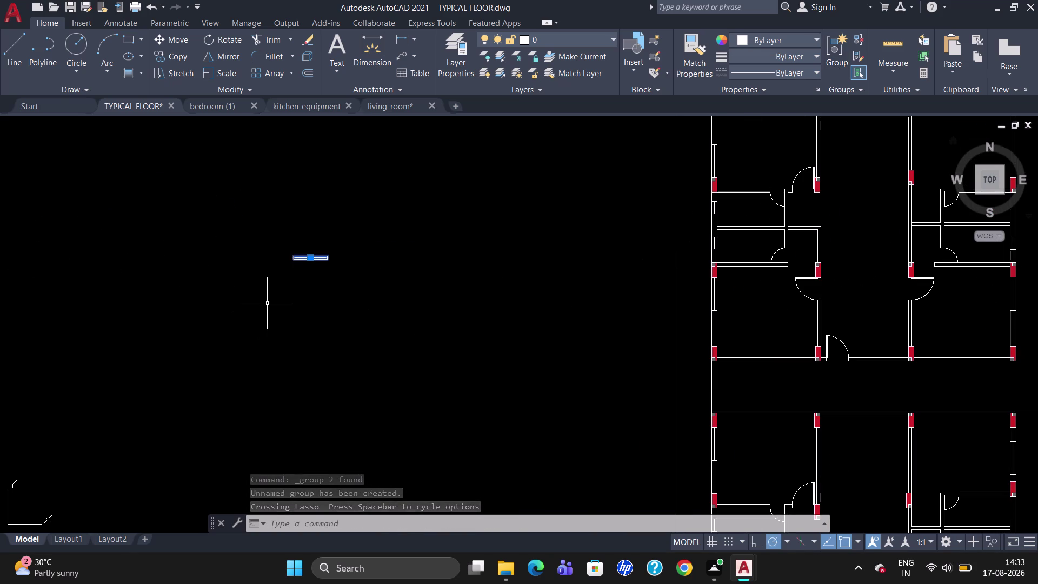
text(CO)
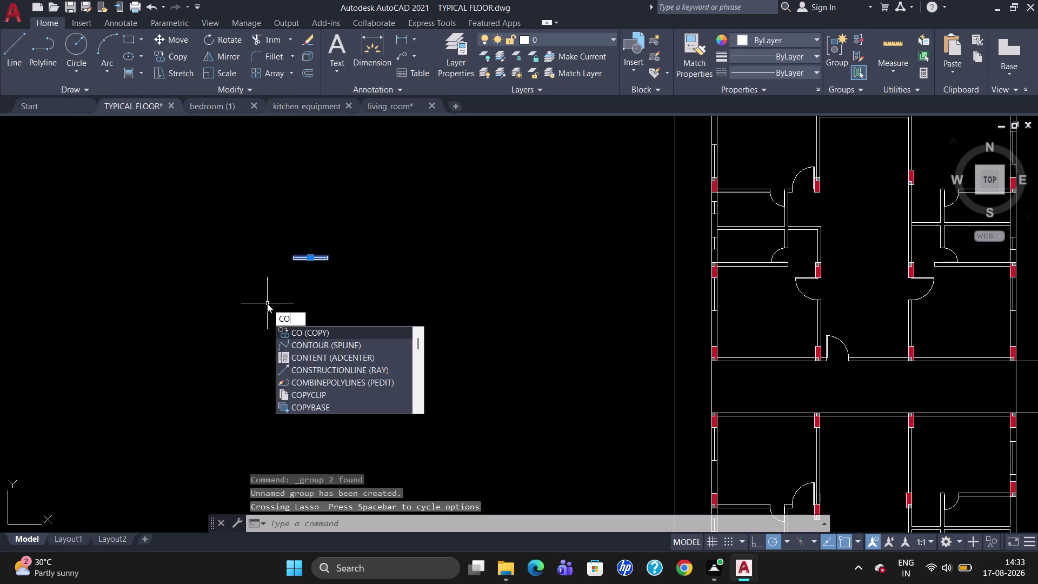
key(Return)
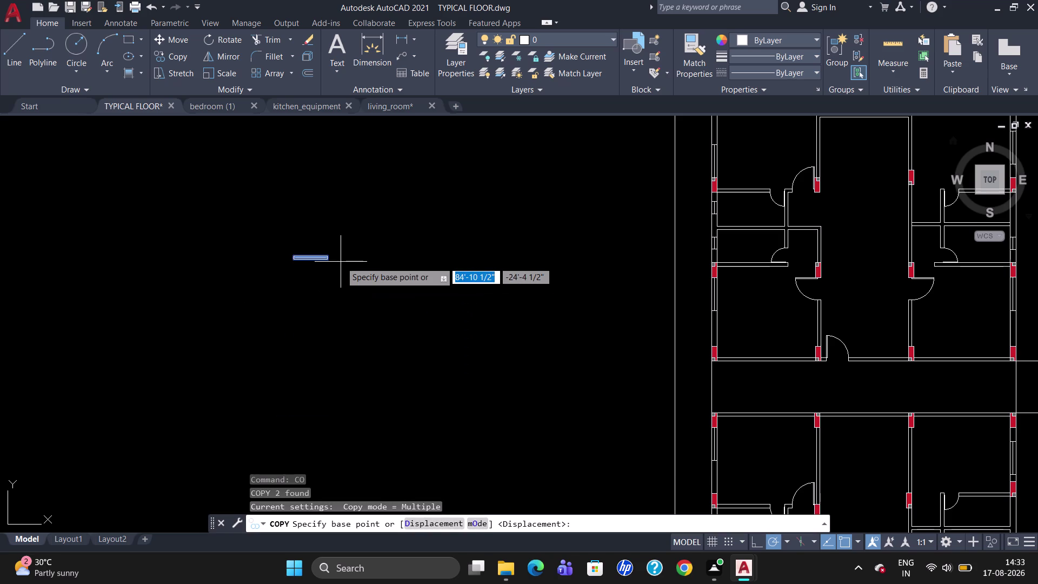
scroll(down, 3)
scroll(up, 3)
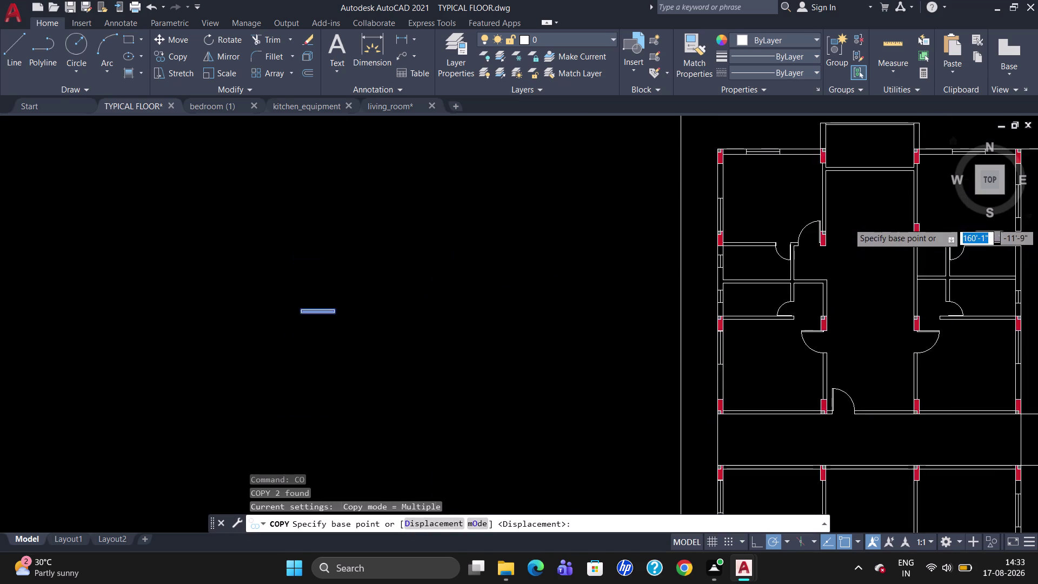
scroll(down, 3)
scroll(down, 3)
scroll(up, 3)
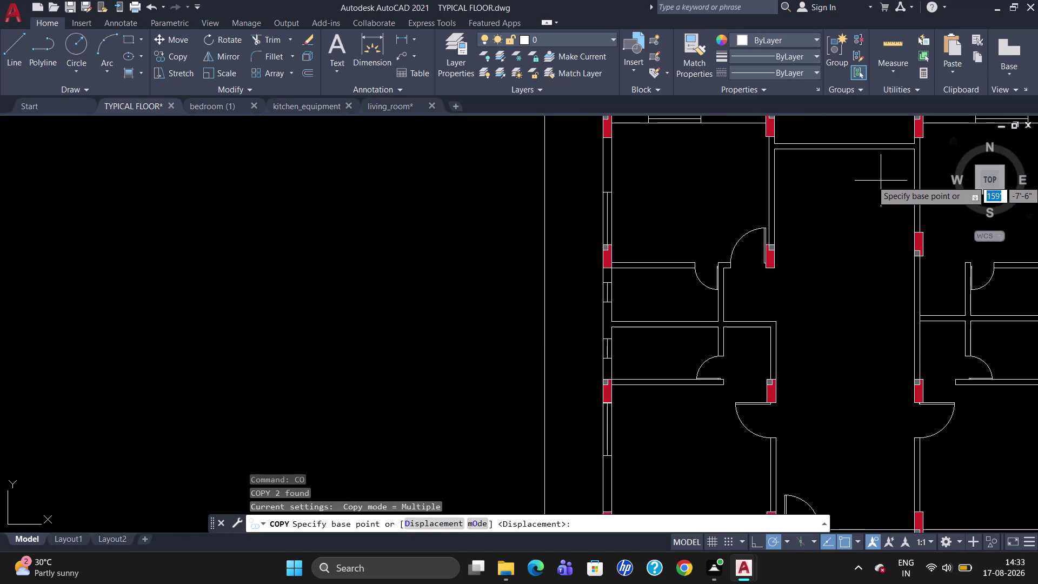
scroll(down, 3)
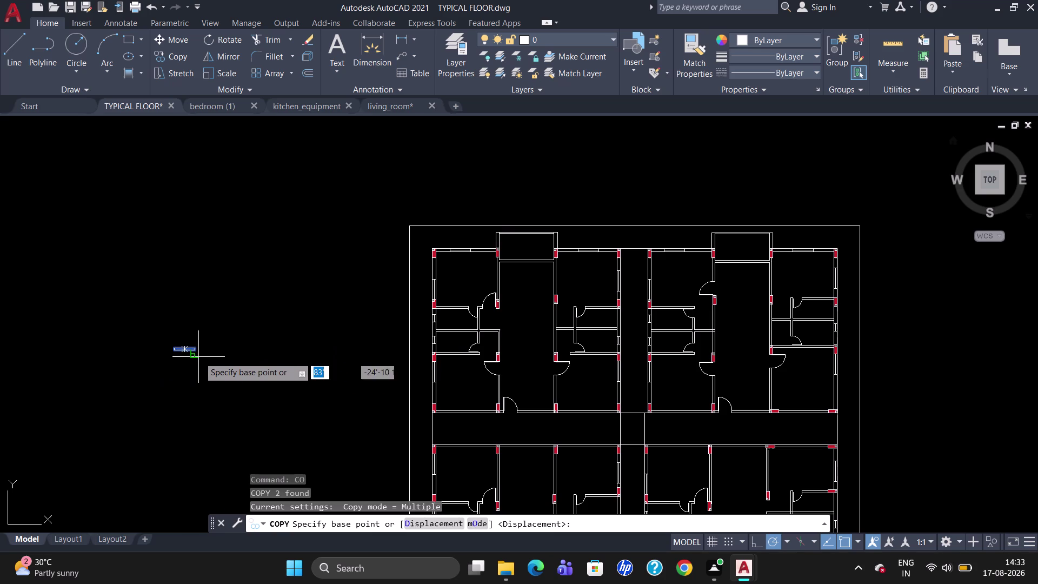
scroll(up, 3)
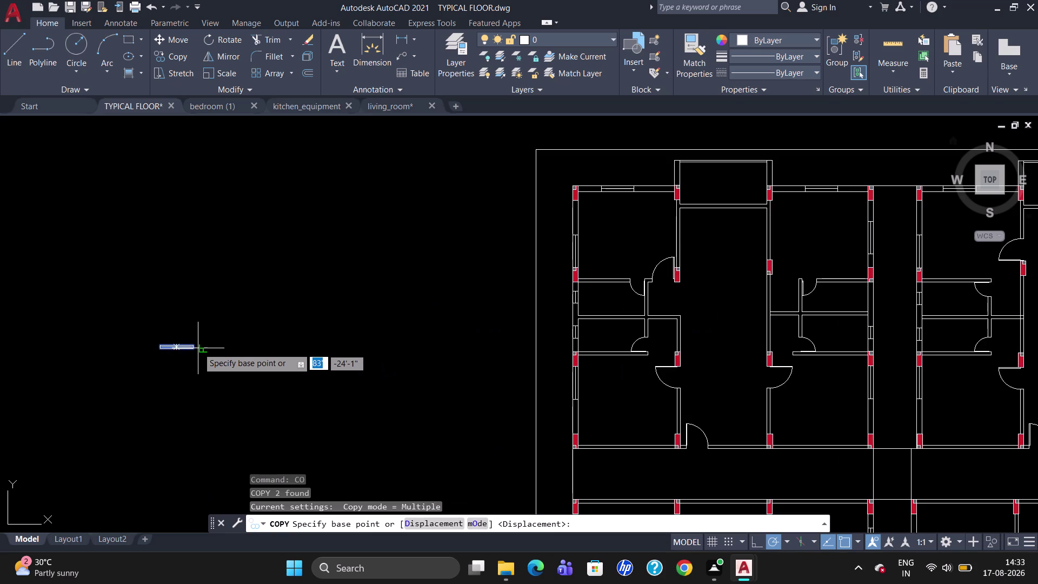
scroll(up, 3)
click(193, 349)
scroll(down, 3)
scroll(up, 3)
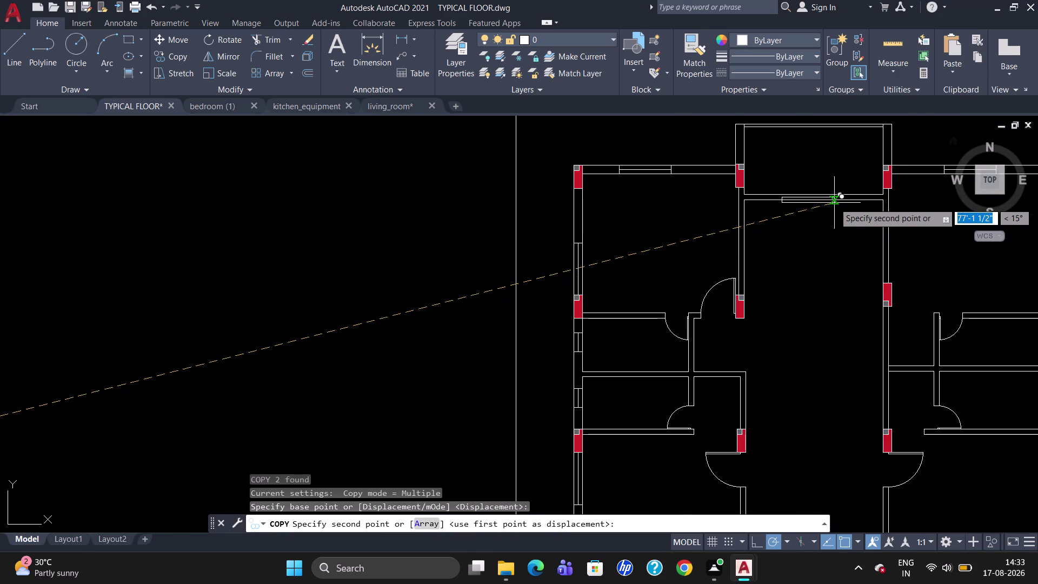
scroll(up, 3)
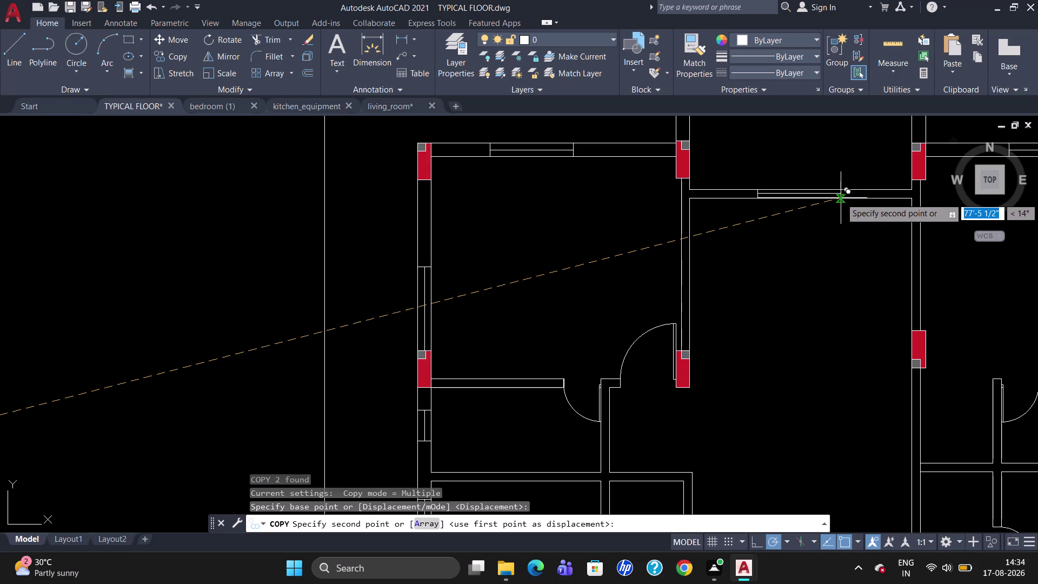
click(841, 198)
Place three more copies in other wall openings, including the lower and bottom walls.
scroll(down, 3)
scroll(up, 3)
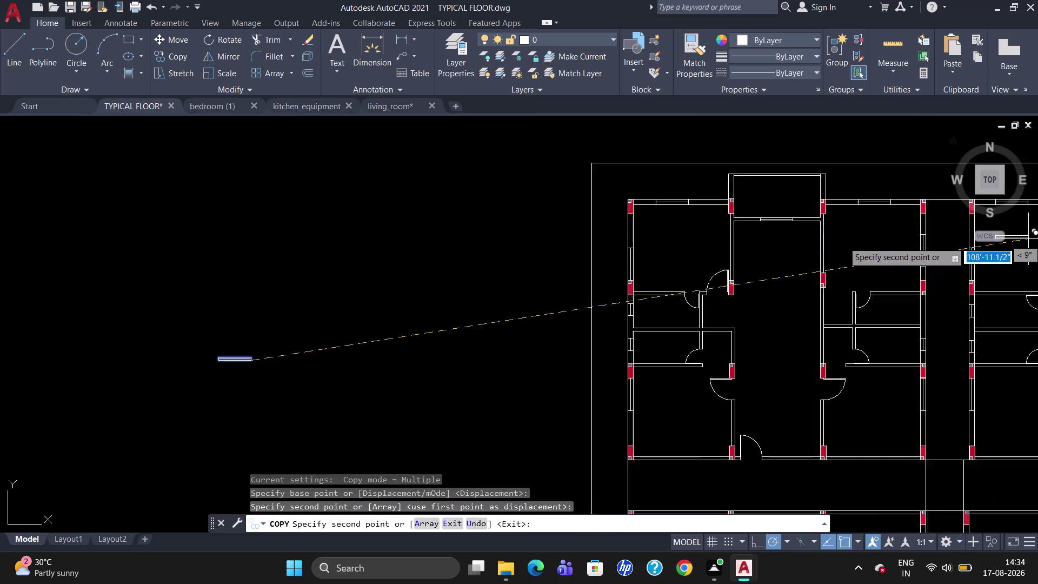
scroll(up, 3)
scroll(down, 3)
scroll(down, 3)
scroll(up, 3)
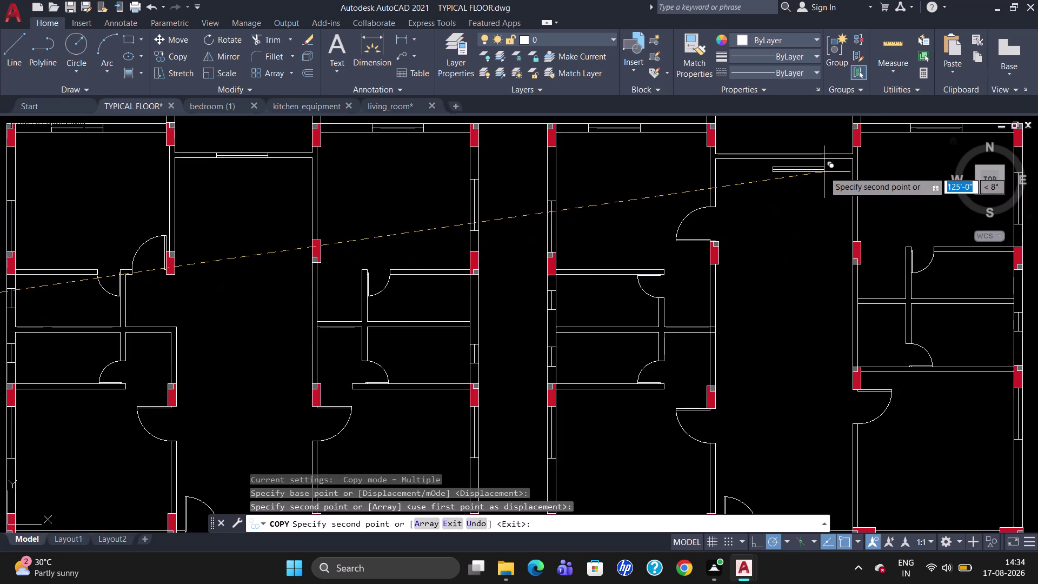
scroll(up, 3)
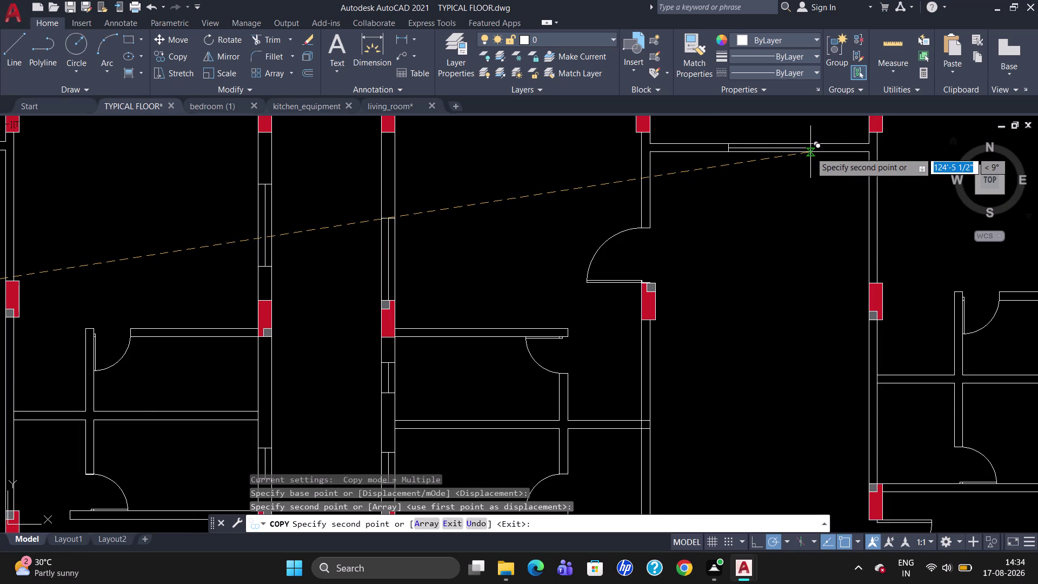
click(810, 152)
scroll(down, 3)
scroll(up, 3)
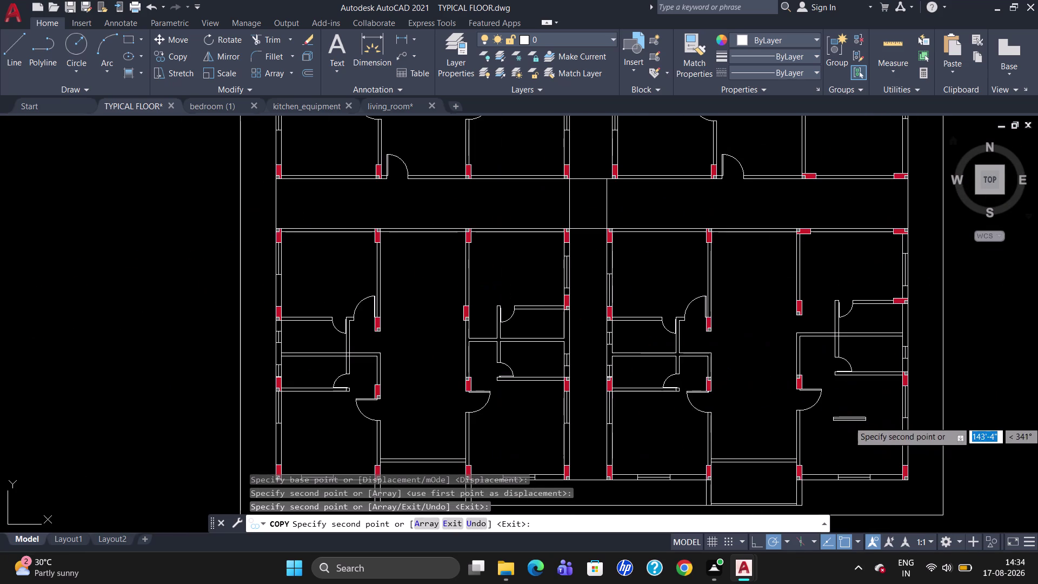
scroll(up, 3)
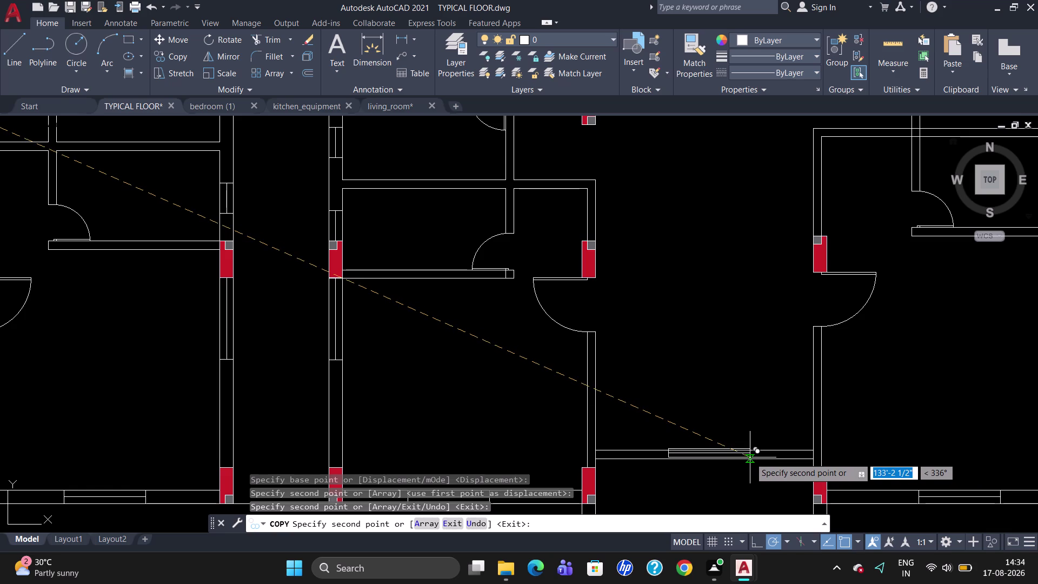
click(749, 459)
scroll(down, 3)
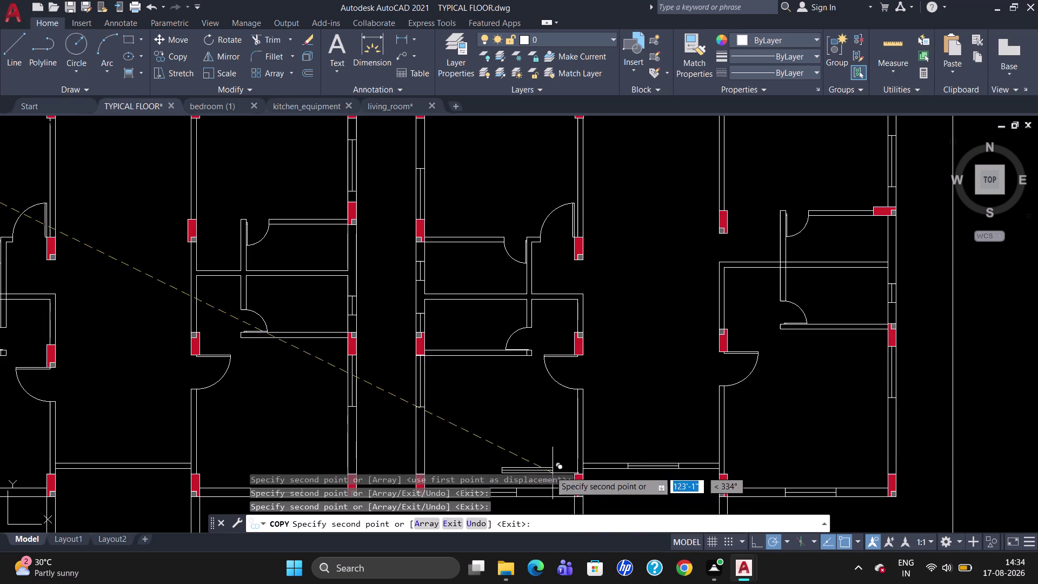
scroll(down, 3)
scroll(up, 3)
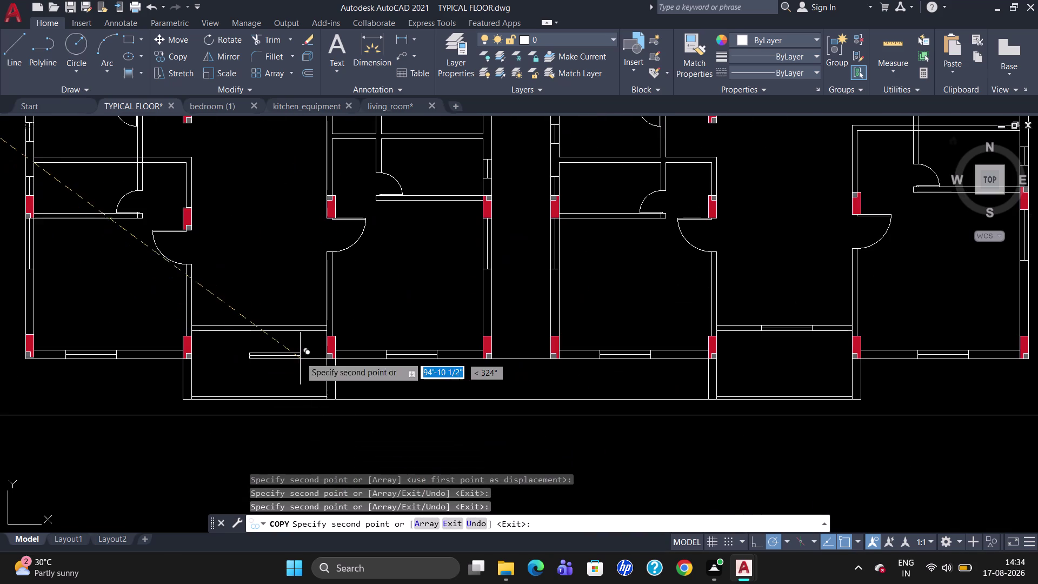
scroll(up, 3)
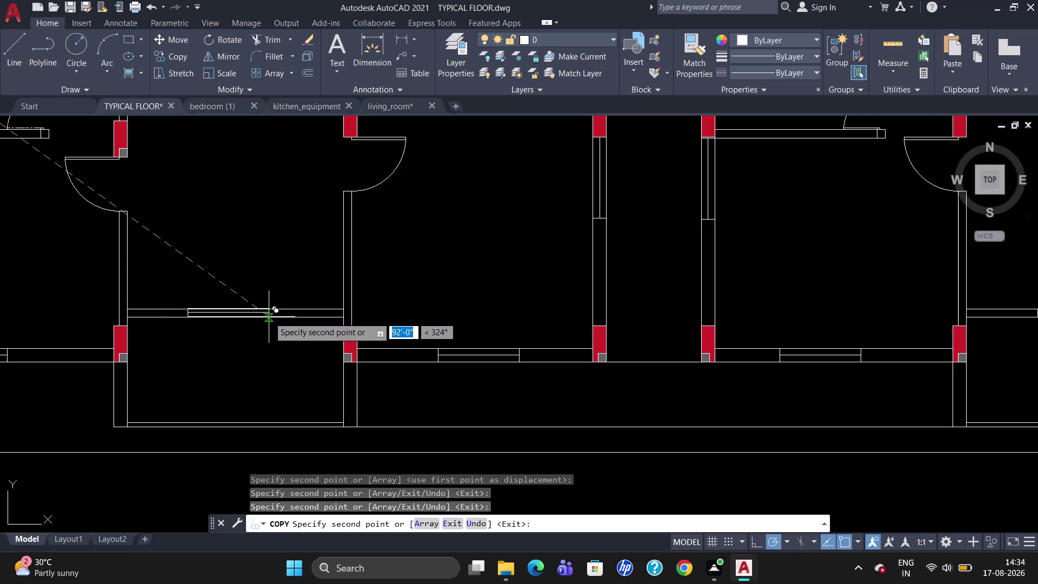
click(270, 317)
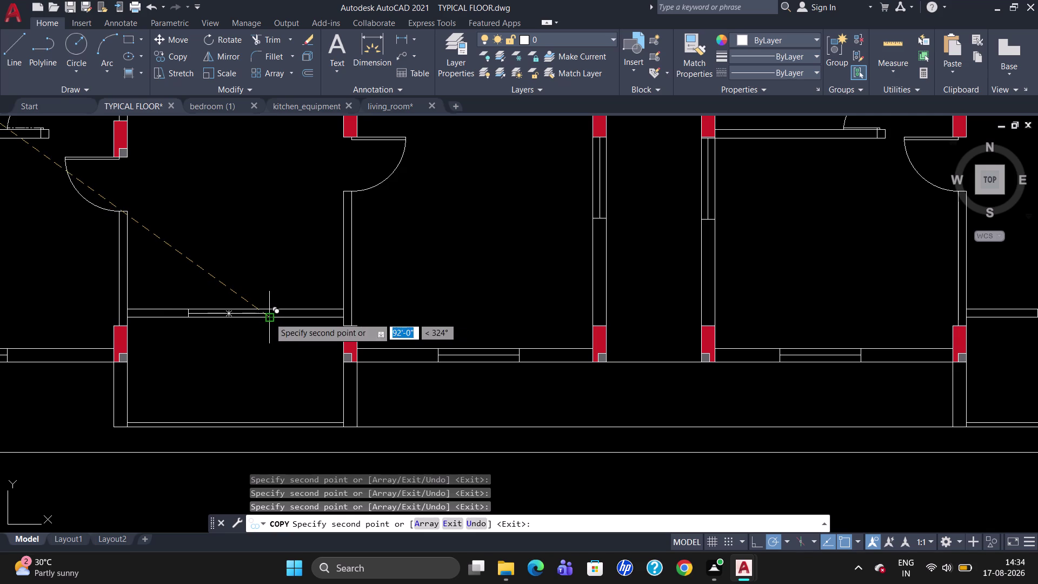
key(Escape)
scroll(down, 3)
scroll(up, 3)
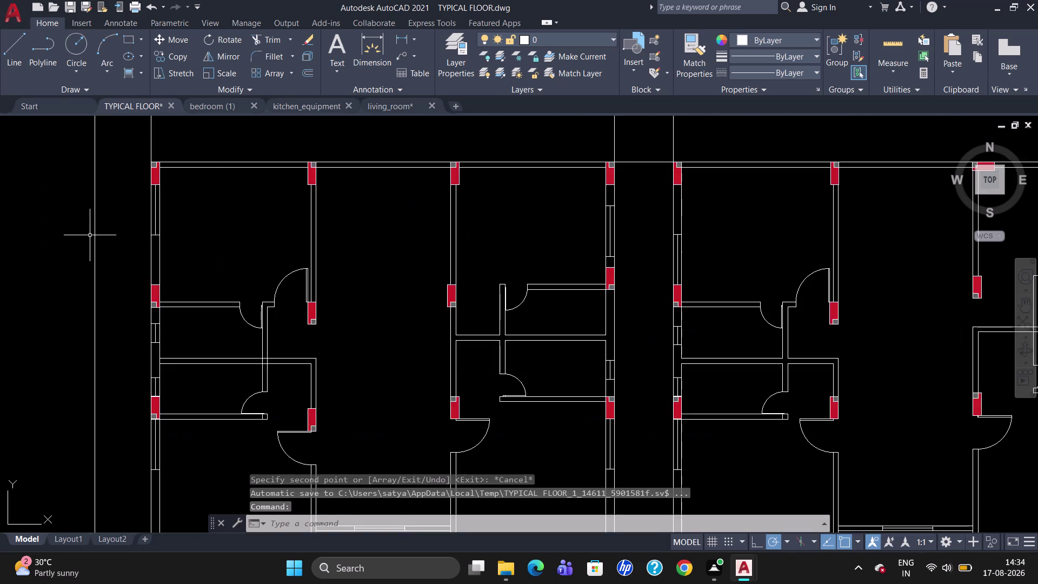
Erase the two leftover original opening lines left of the plan and zoom out.
scroll(down, 3)
scroll(up, 3)
drag(56, 207, 0, 235)
key(Delete)
scroll(up, 3)
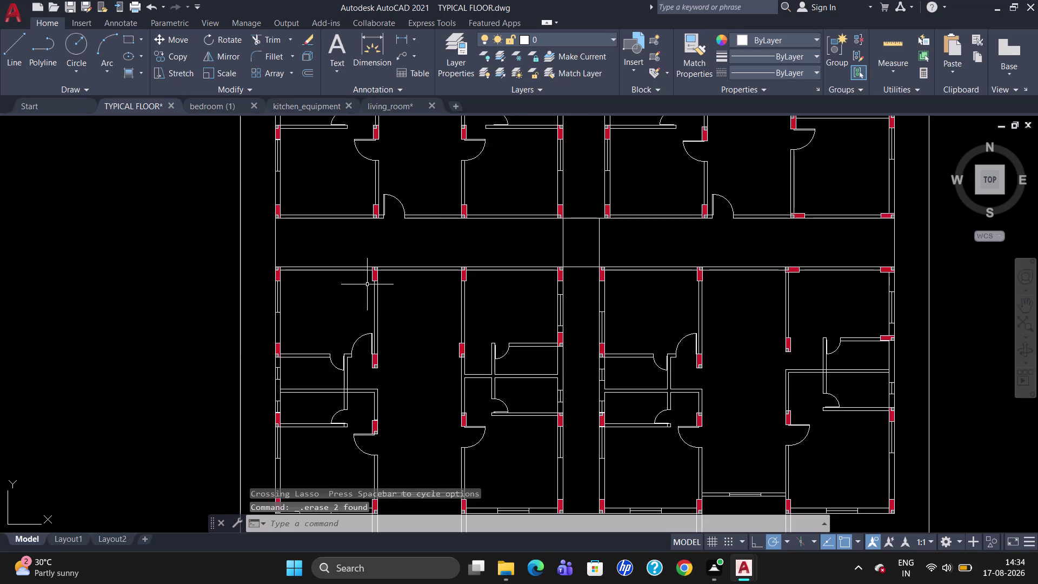
scroll(down, 3)
scroll(up, 3)
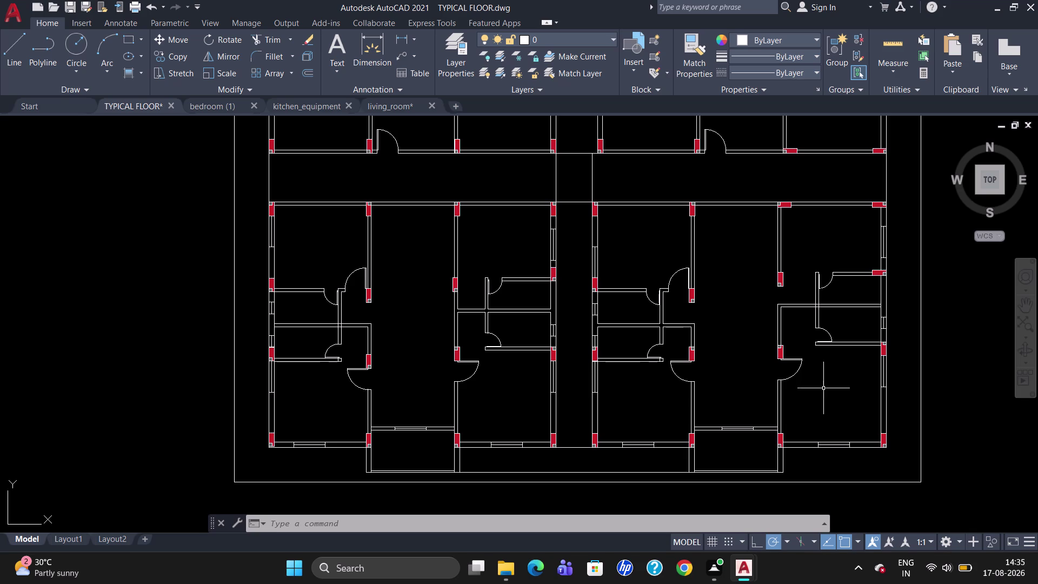
scroll(down, 3)
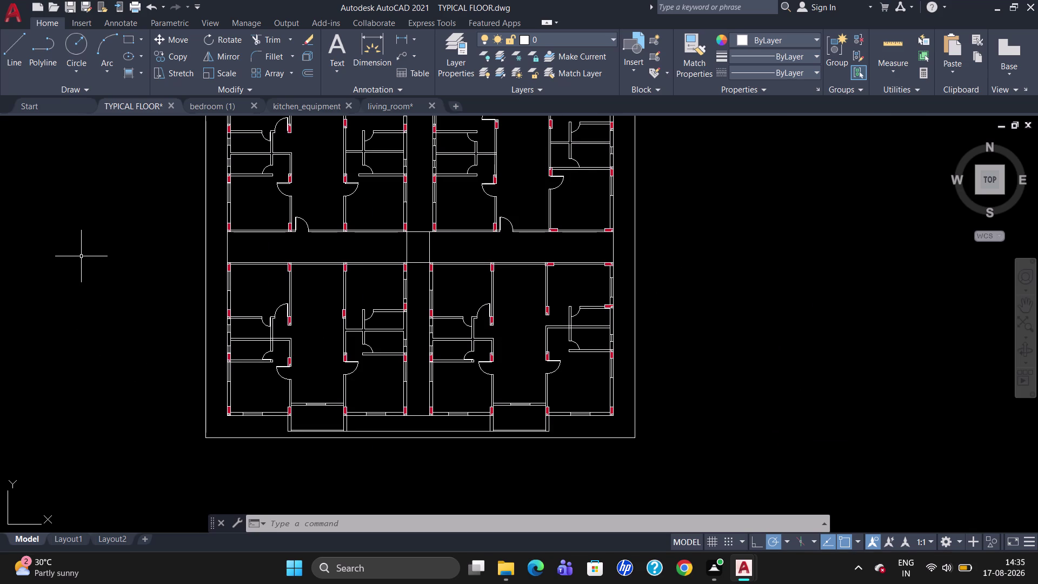
Draw a 9" by 12" rectangle left of the floor plan using REC.
key(r)
key(e)
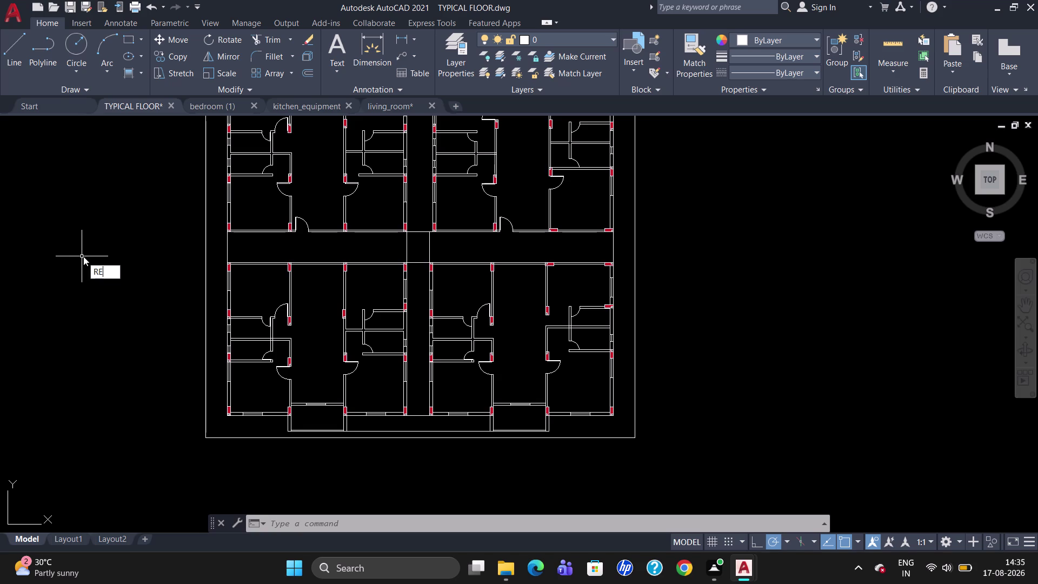
key(c)
key(Return)
click(84, 254)
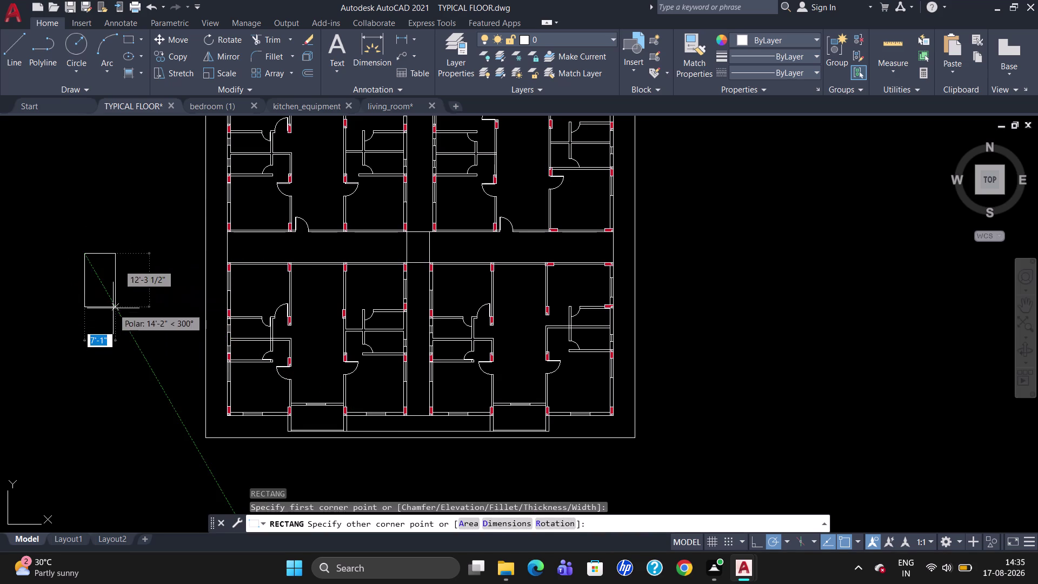
text(9)
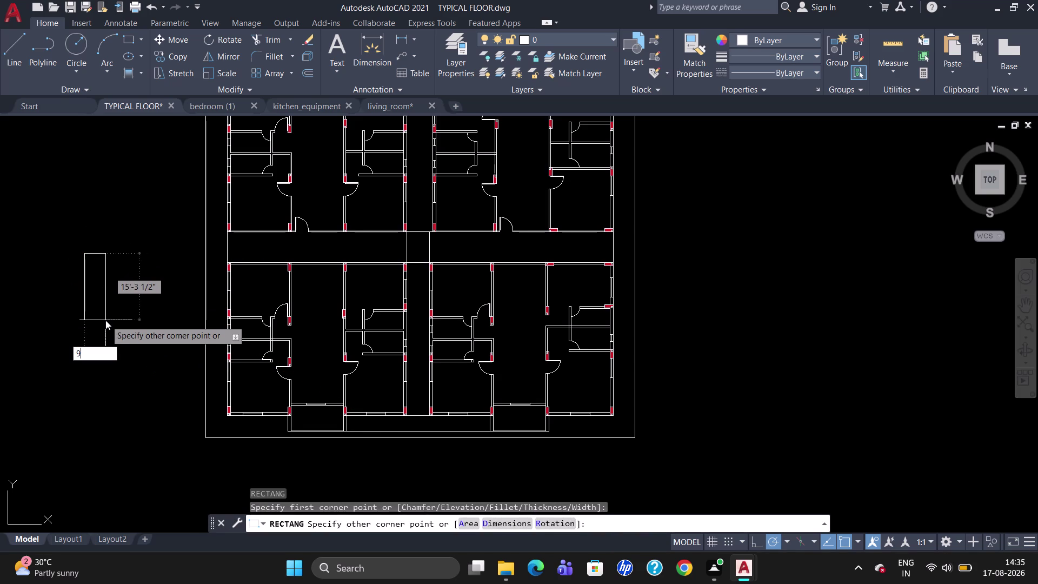
text(")
key(Tab)
text(12)
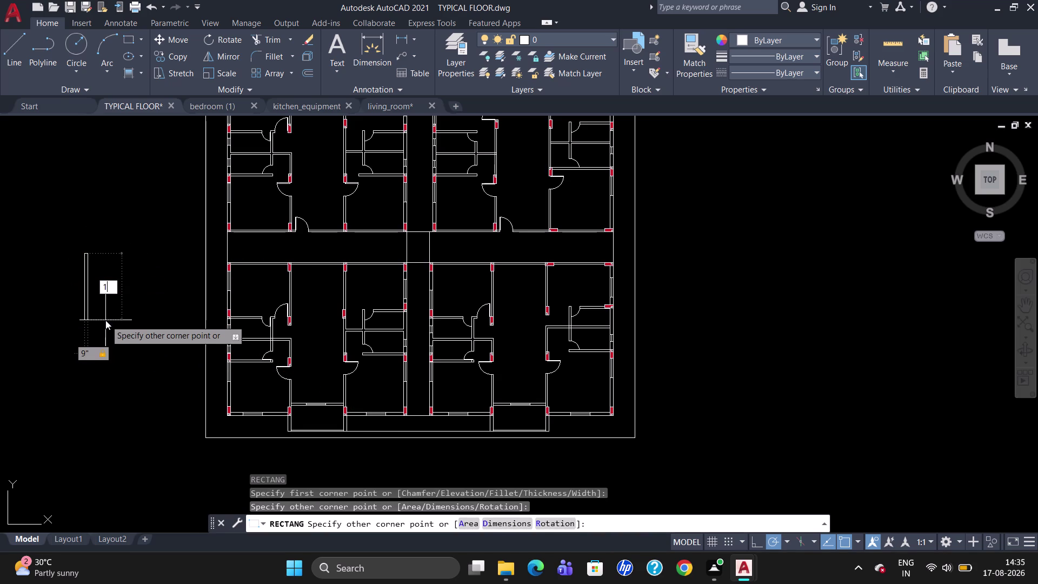
key(shift+quotedbl)
key(Return)
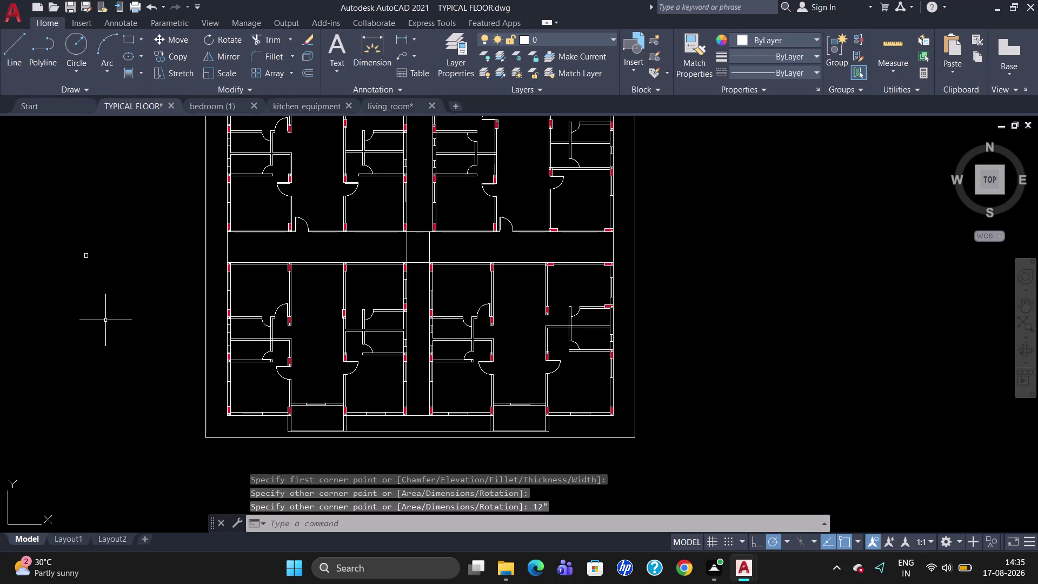
Select the new rectangle and bring up its Properties.
scroll(up, 3)
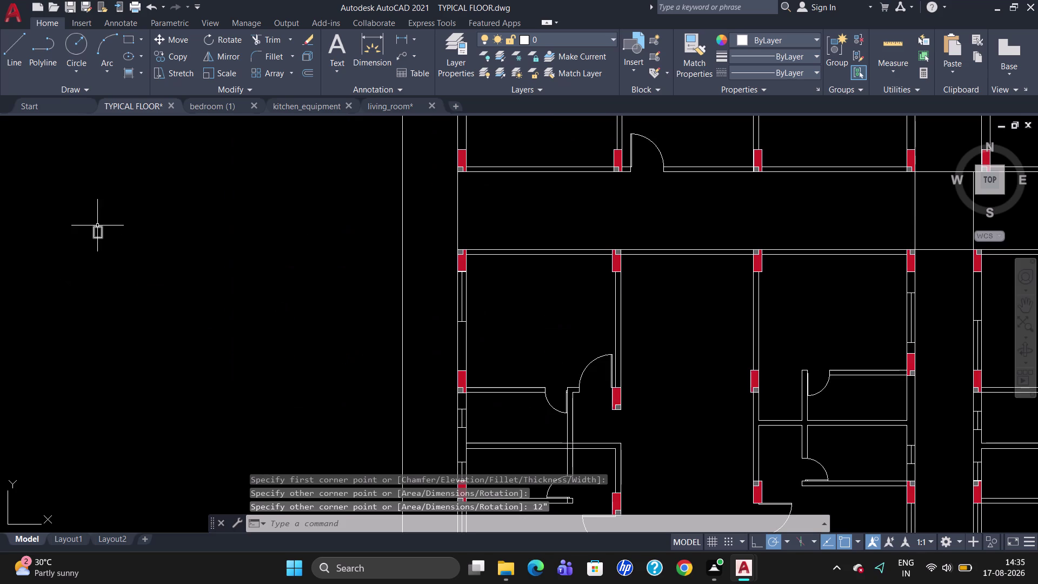
click(95, 228)
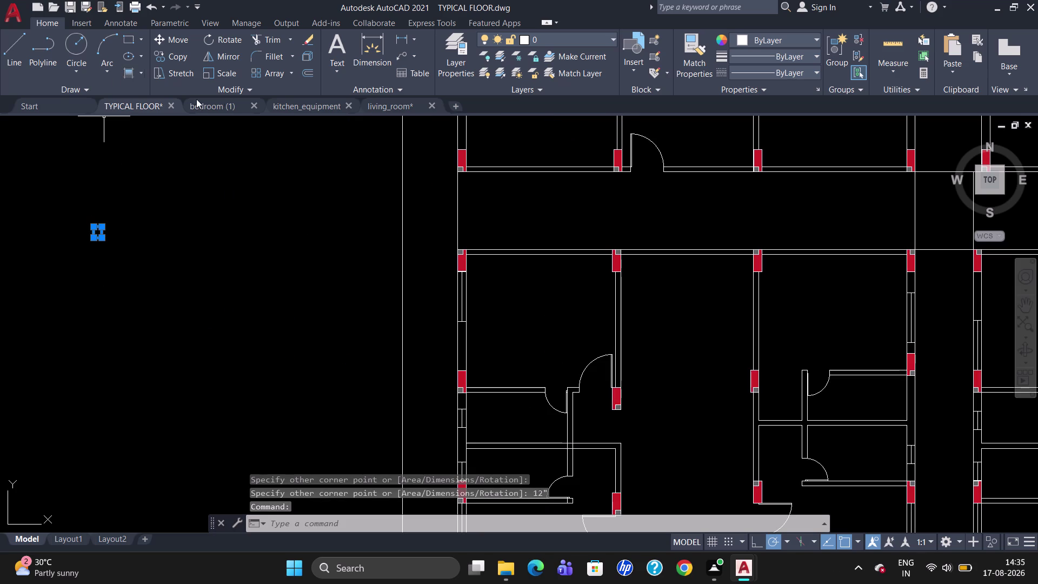
right_click(413, 108)
click(208, 312)
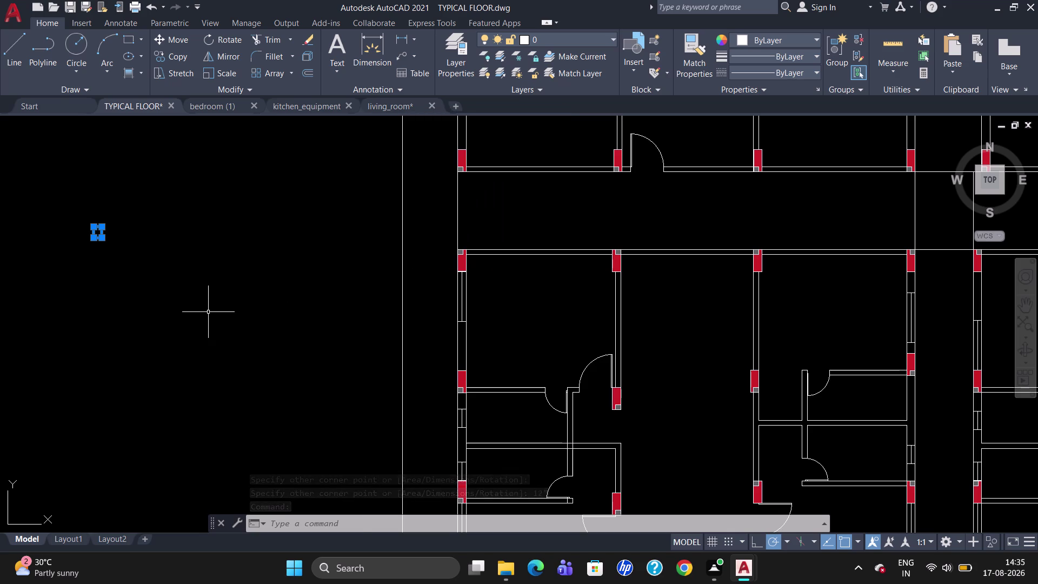
right_click(210, 311)
click(258, 531)
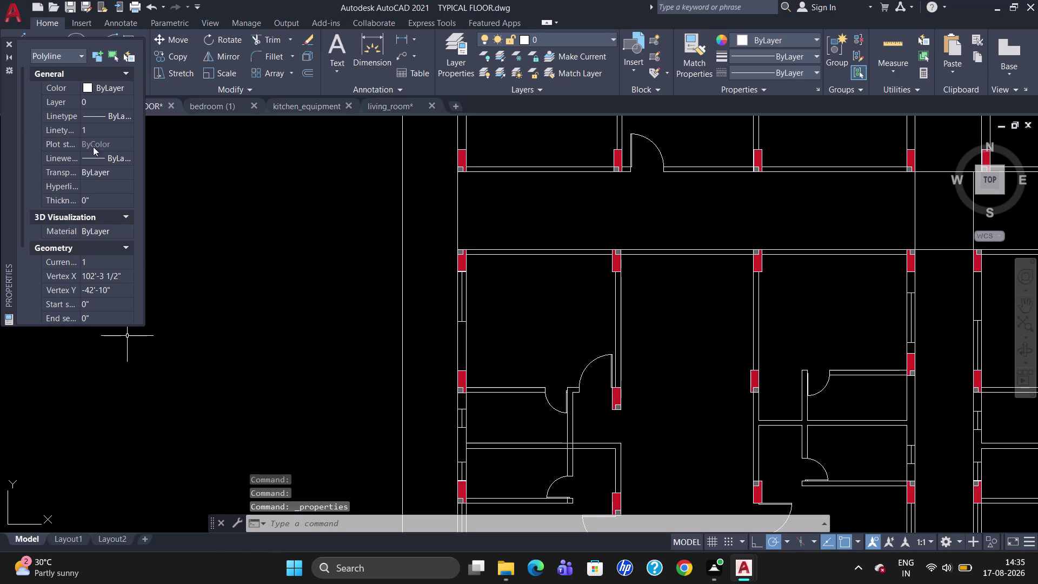
Set the square's Color to Green in Properties, close the palette and clear the selection.
click(85, 88)
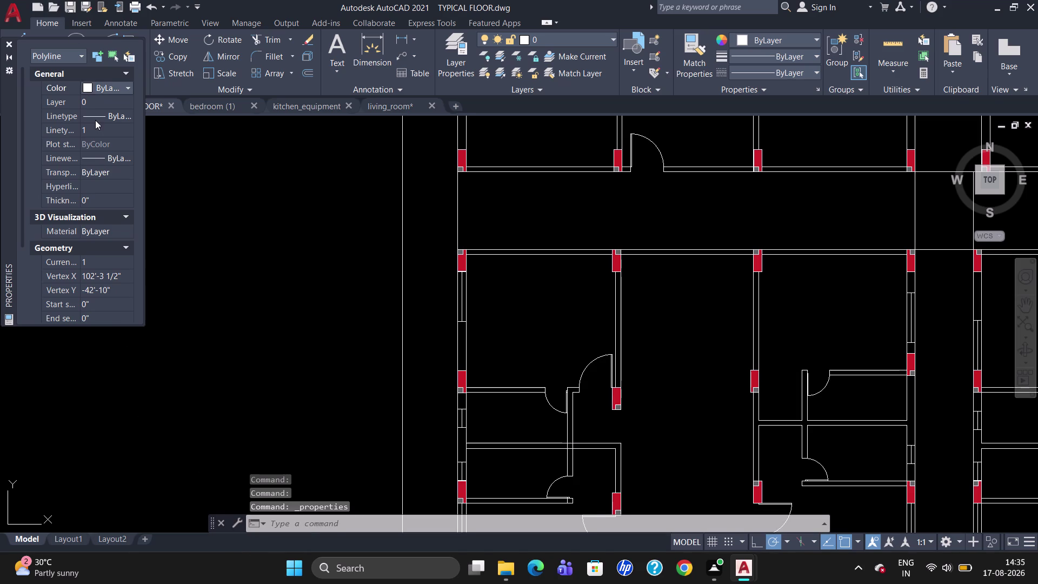
click(86, 86)
click(84, 147)
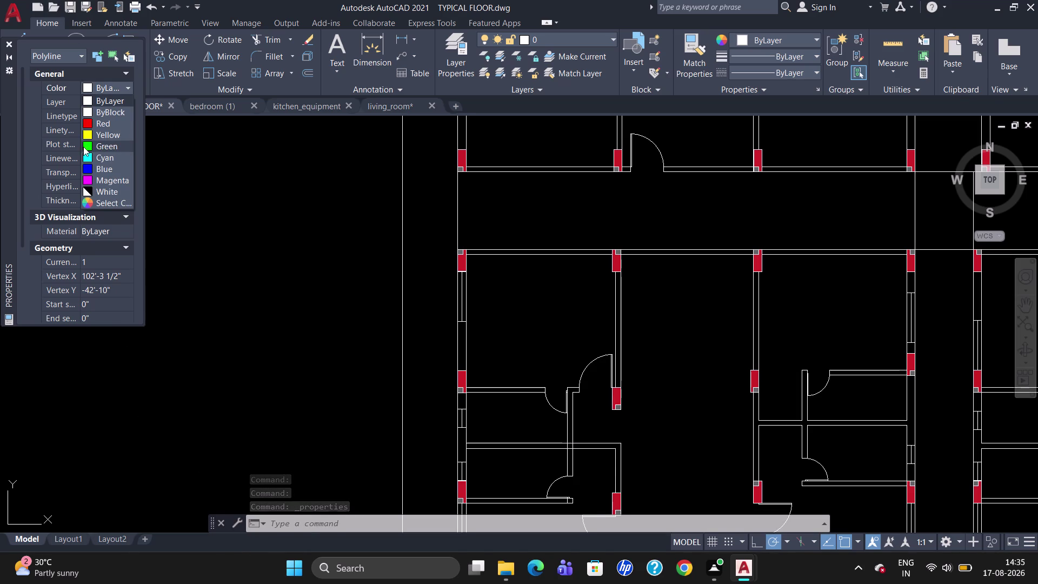
key(Escape)
key(Escape)
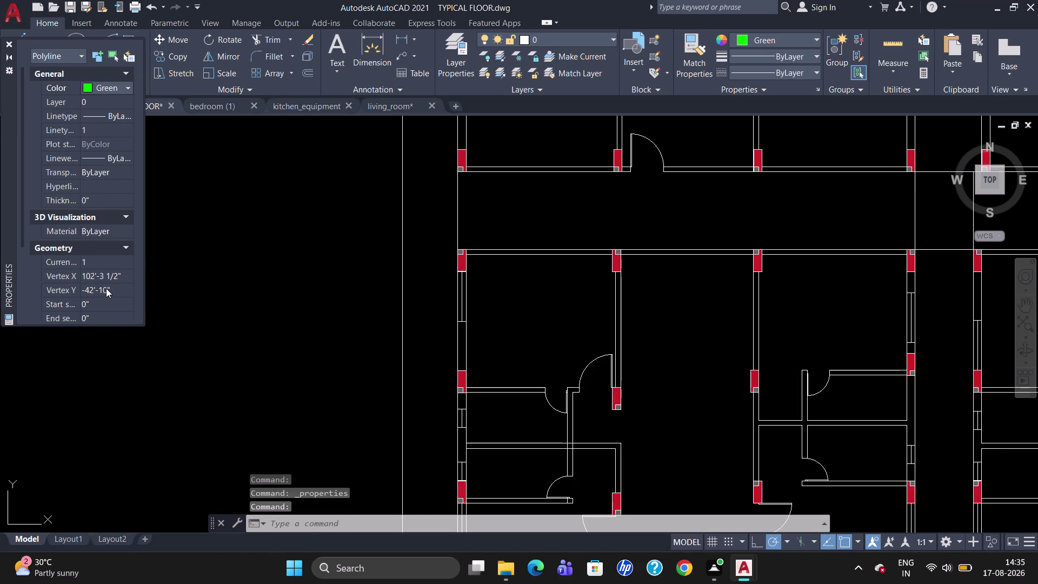
click(10, 42)
key(Escape)
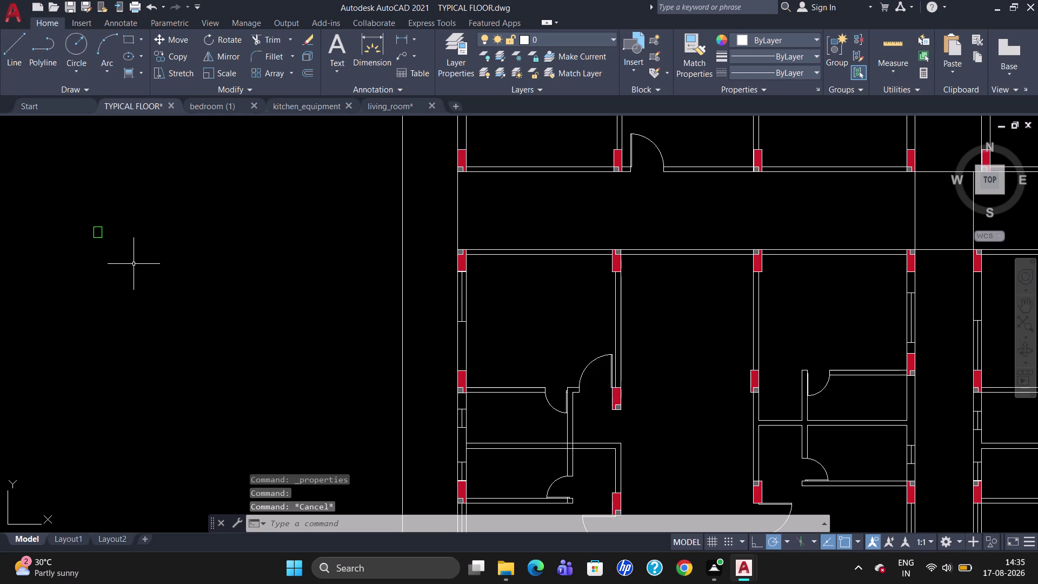
click(98, 231)
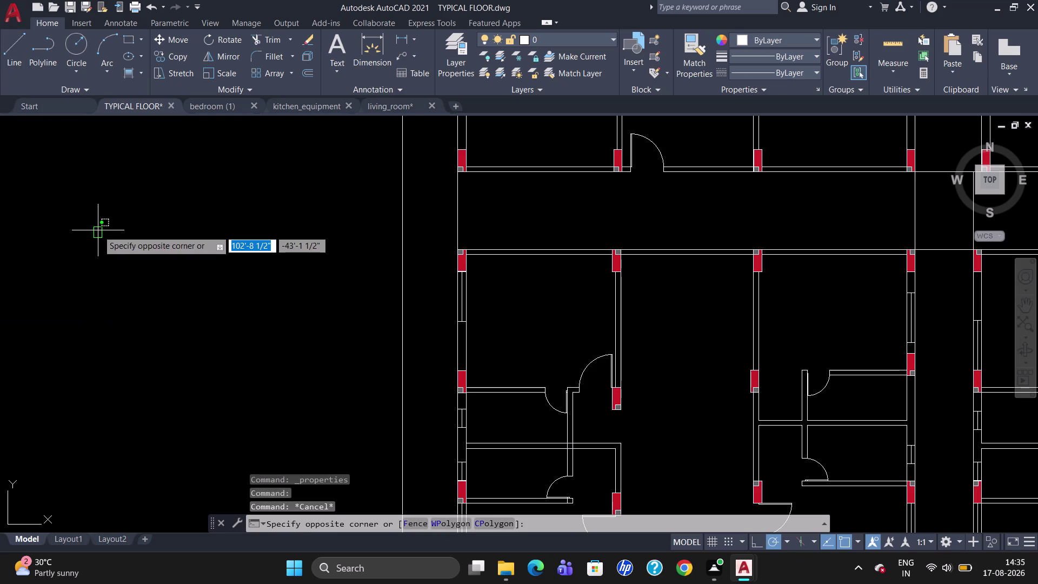
key(Escape)
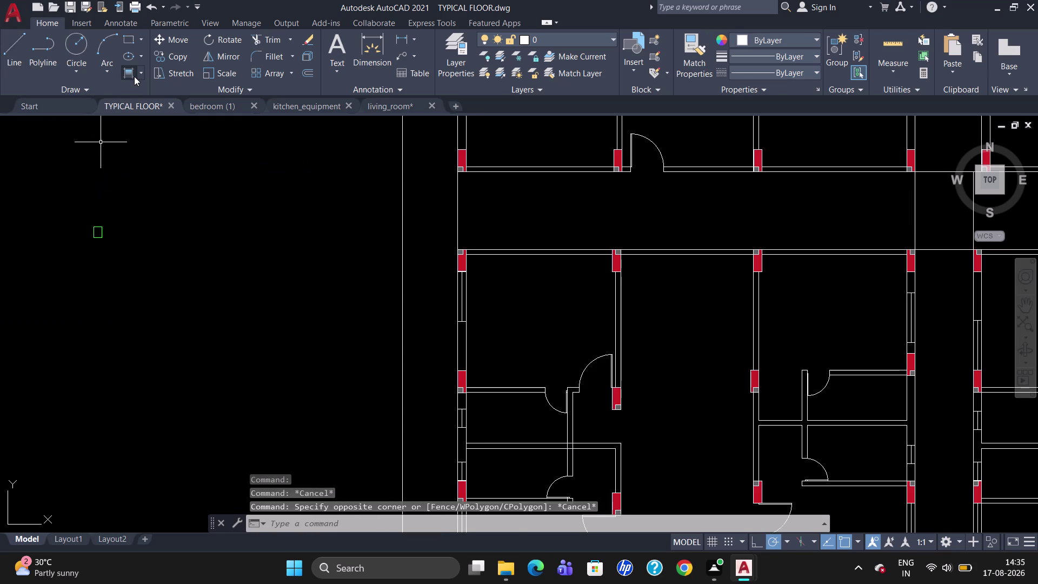
Fill the small square with a gradient whose two colours are both green.
click(134, 76)
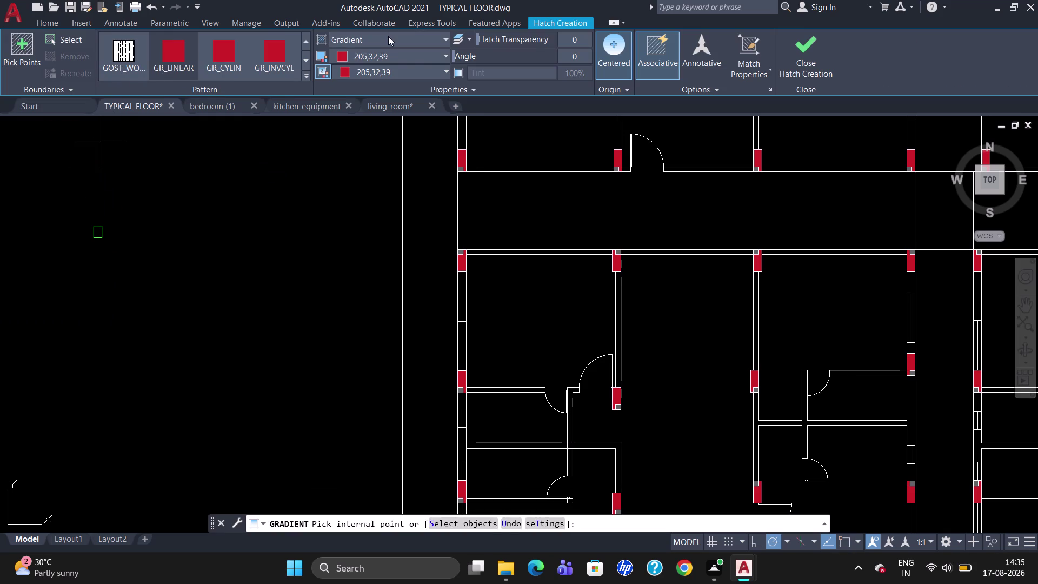
click(388, 36)
click(390, 71)
click(394, 60)
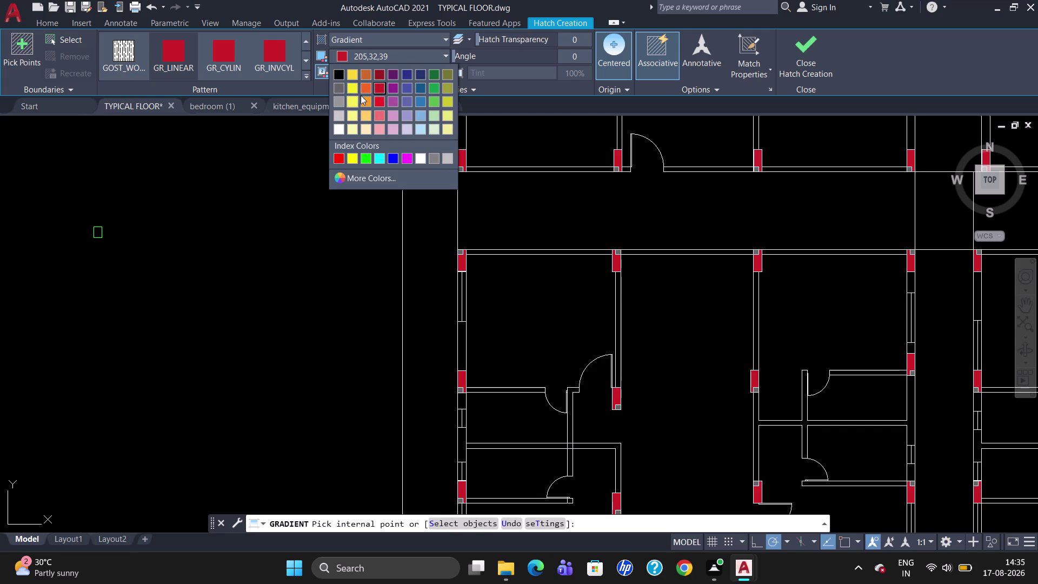
click(436, 74)
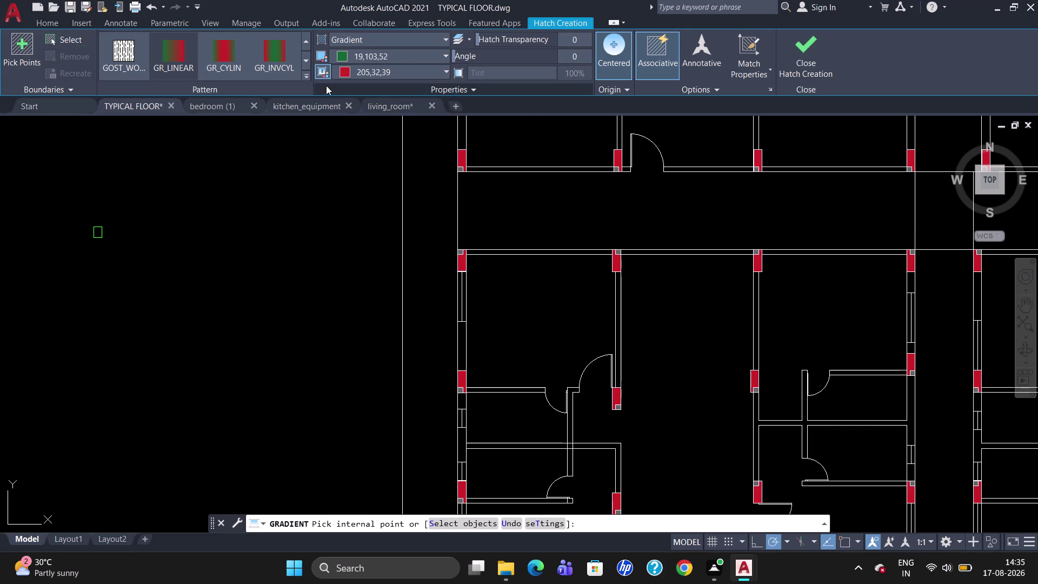
click(346, 73)
click(440, 87)
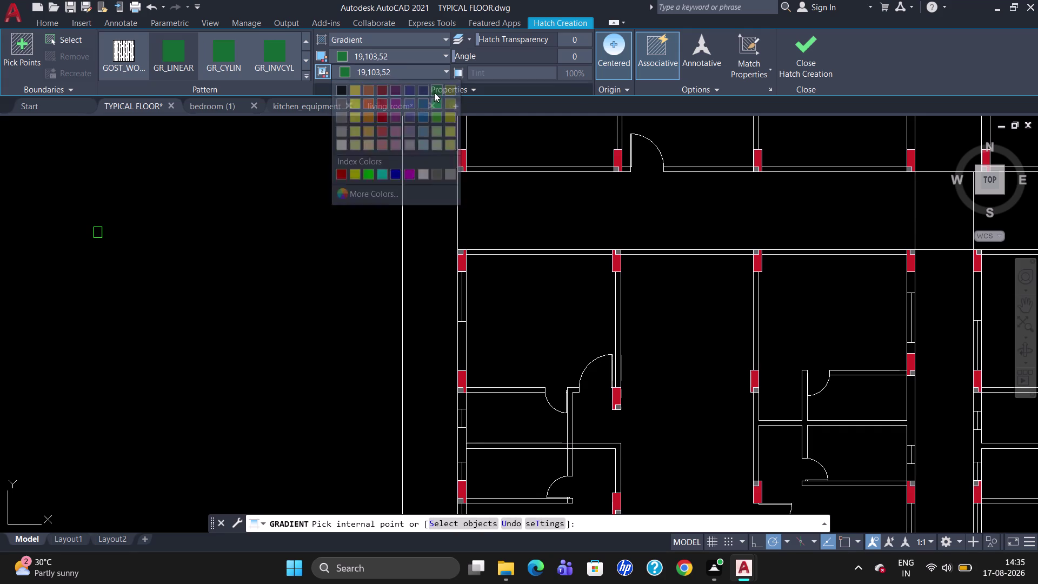
click(98, 232)
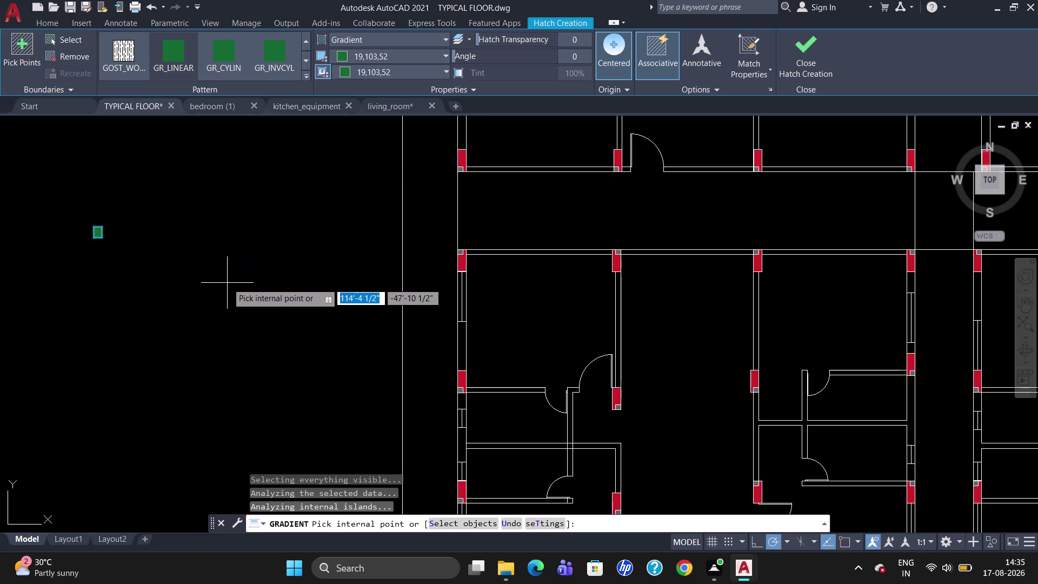
key(Escape)
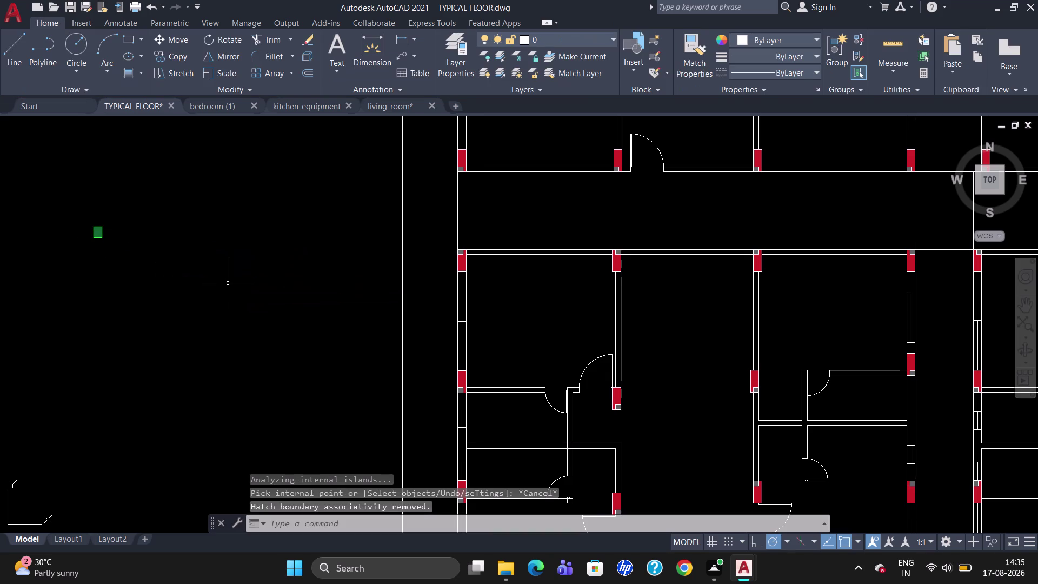
Group the square with its green fill and select the new group.
scroll(down, 3)
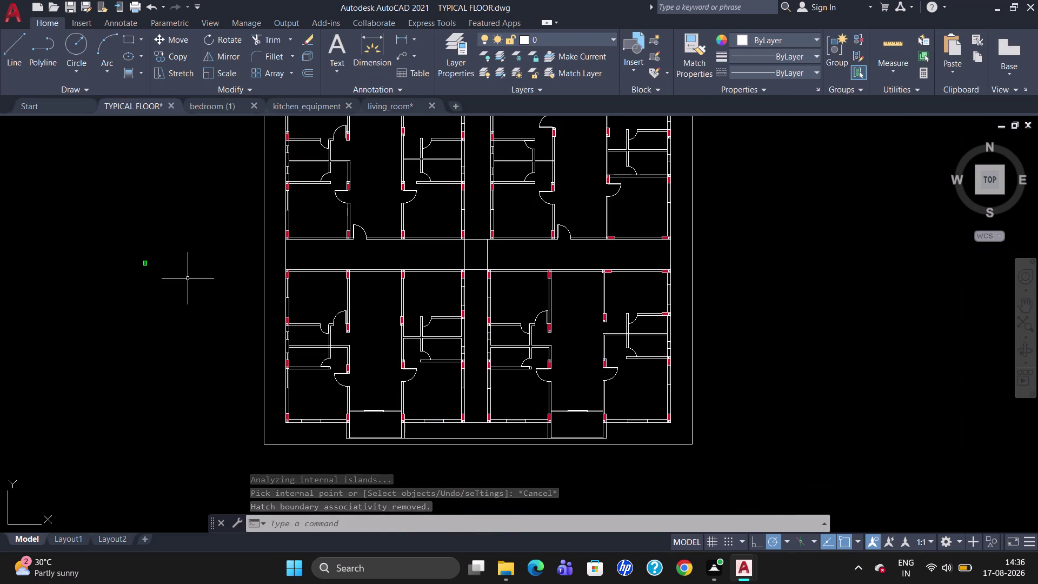
drag(187, 279, 125, 292)
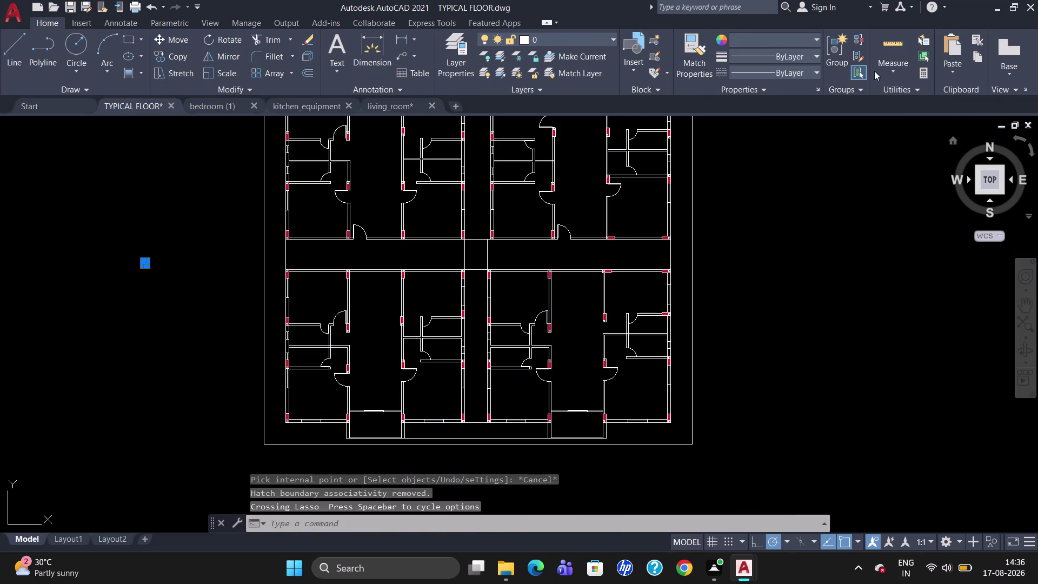
click(841, 68)
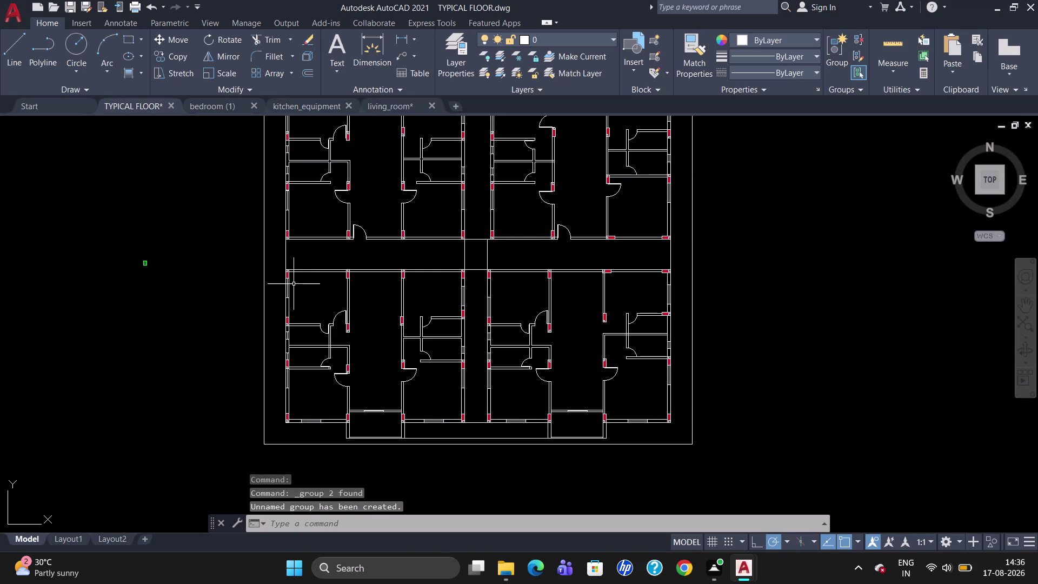
key(Escape)
click(155, 264)
drag(141, 264, 131, 270)
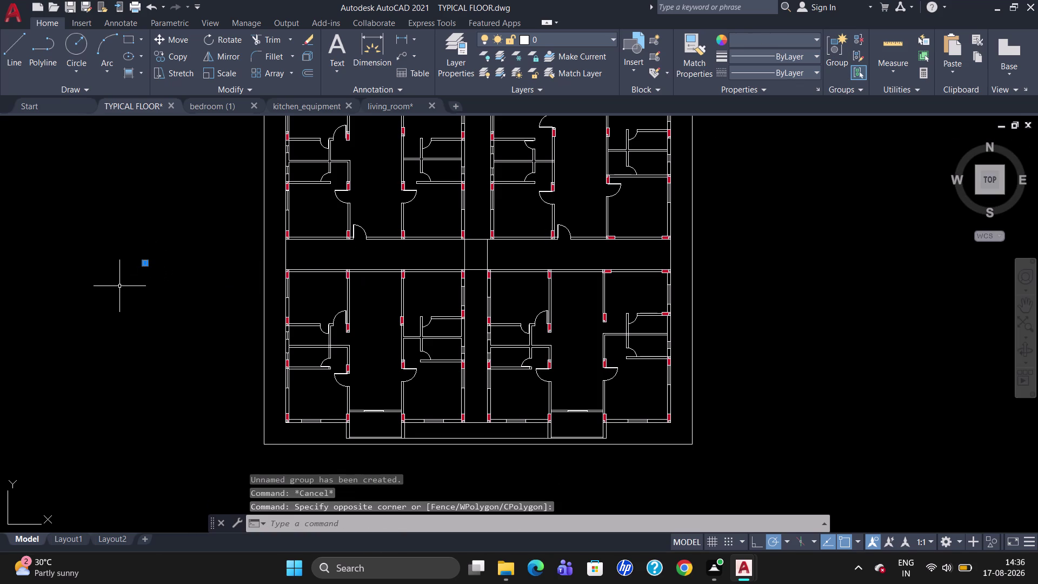
text(CO)
key(Return)
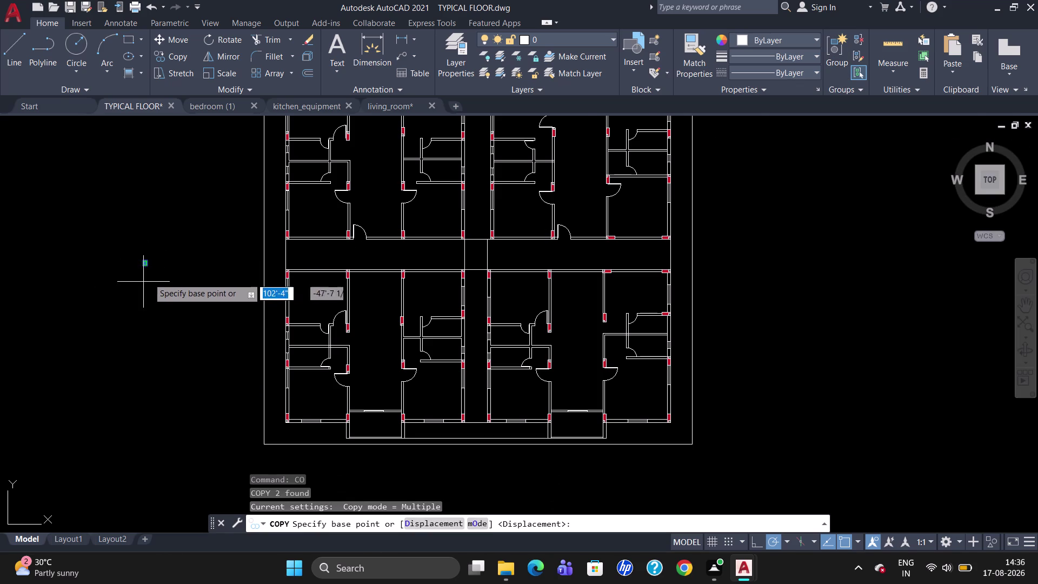
Copy the green square from its base point to two wall corners, including an upper one.
scroll(up, 3)
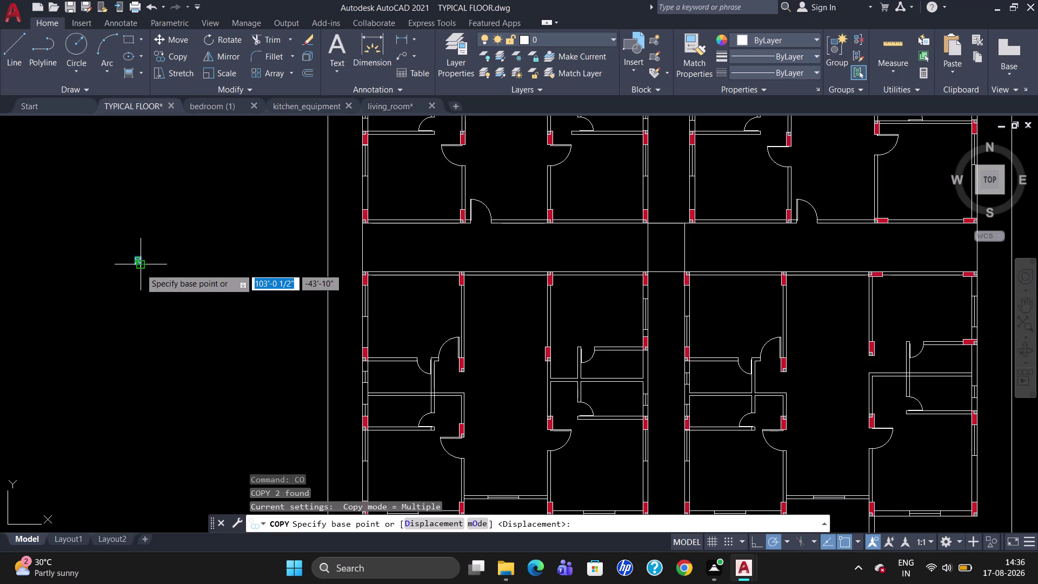
click(140, 269)
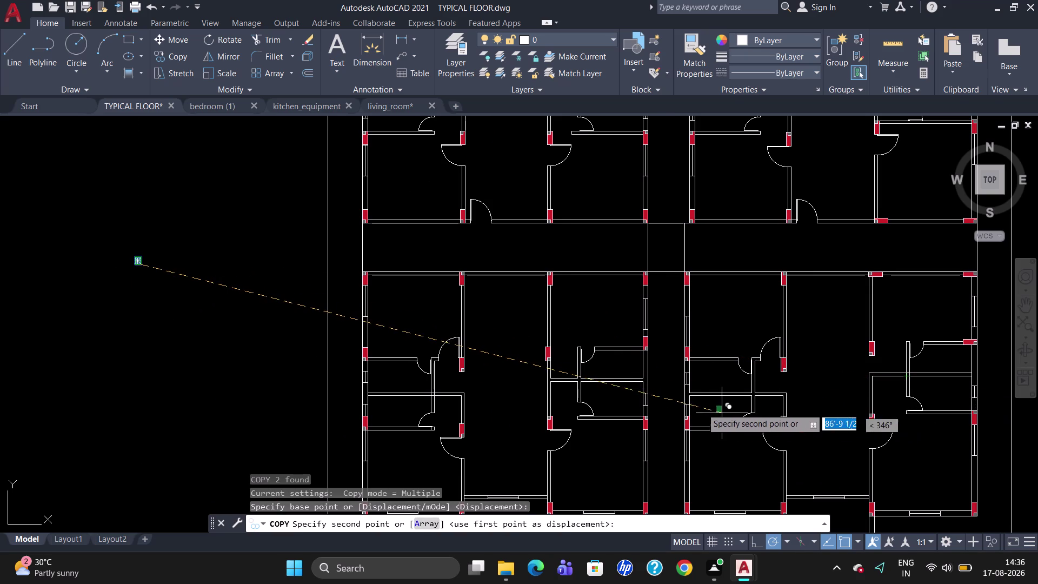
scroll(up, 3)
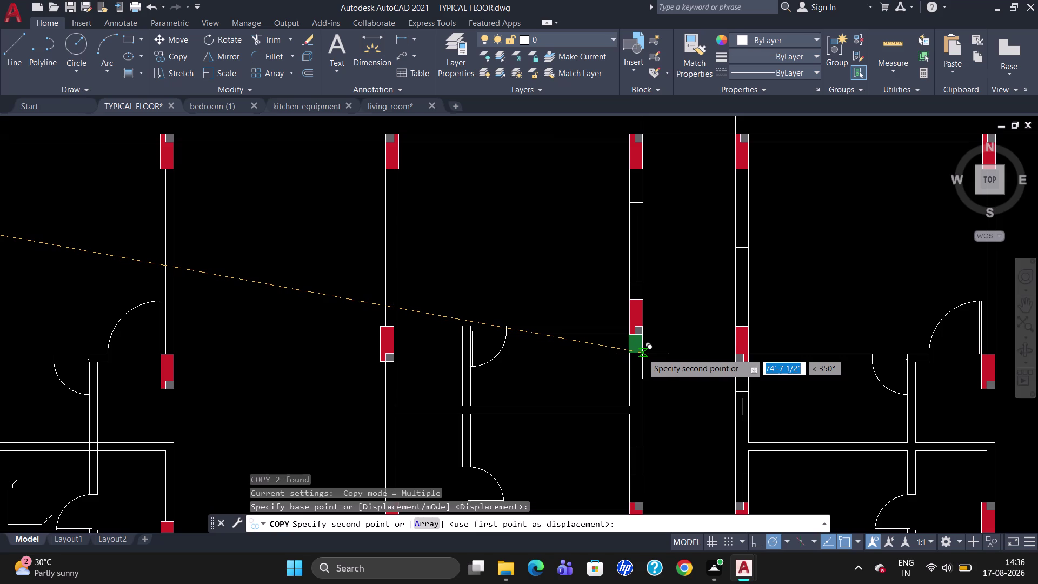
click(643, 354)
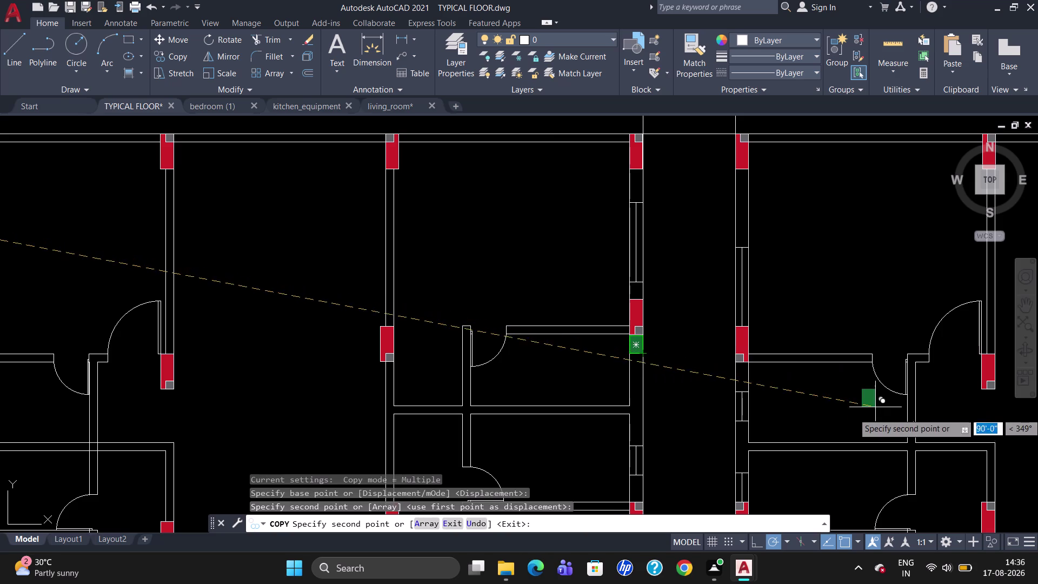
scroll(down, 3)
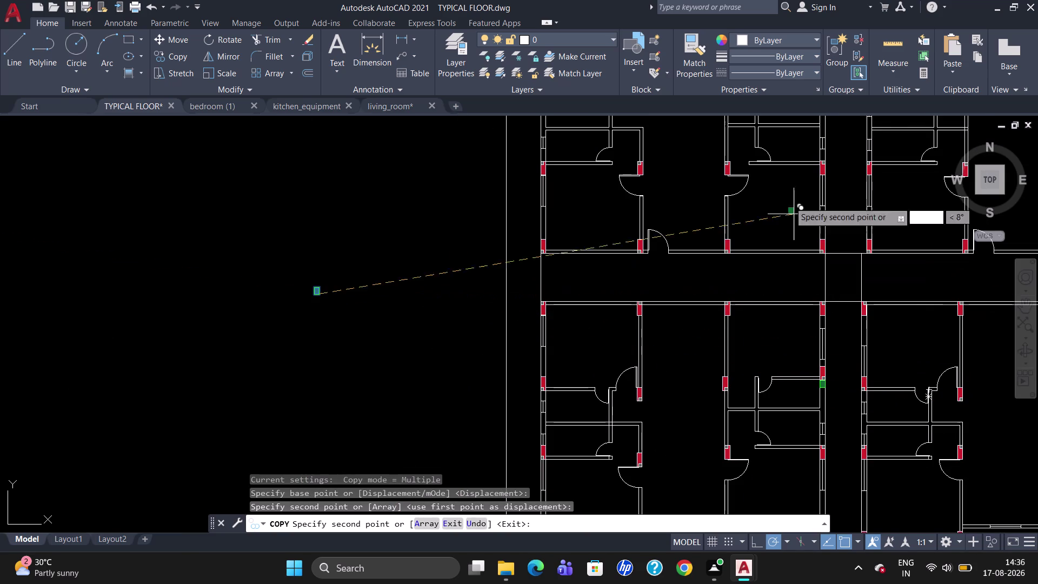
scroll(up, 3)
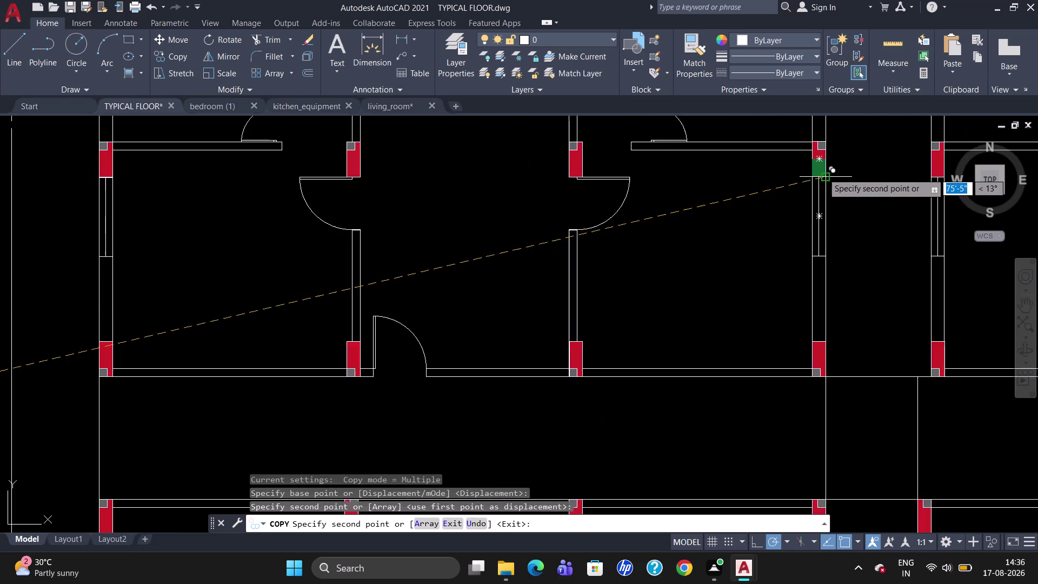
scroll(down, 3)
scroll(up, 3)
scroll(down, 3)
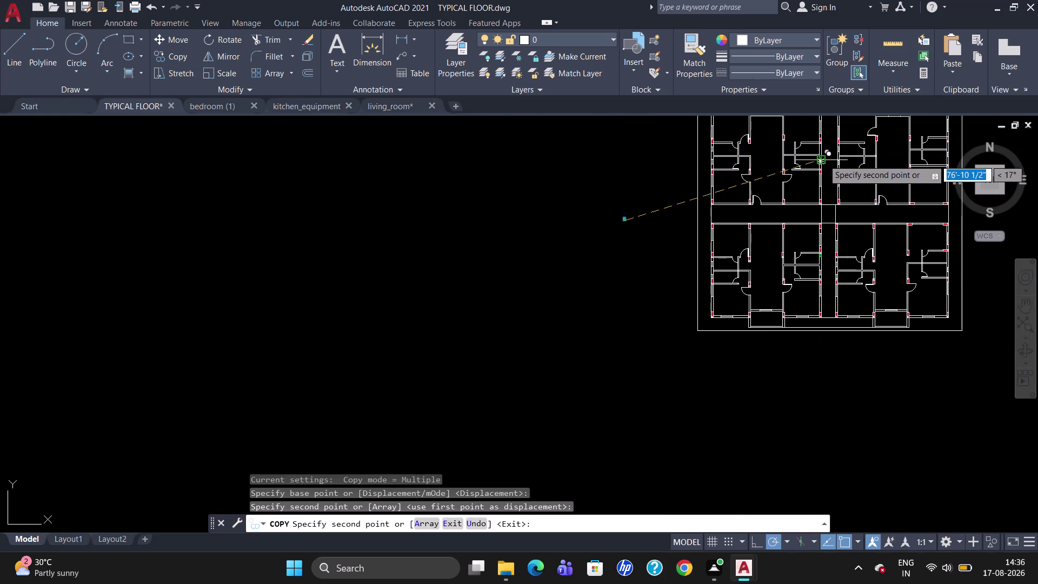
scroll(up, 3)
scroll(up, 3)
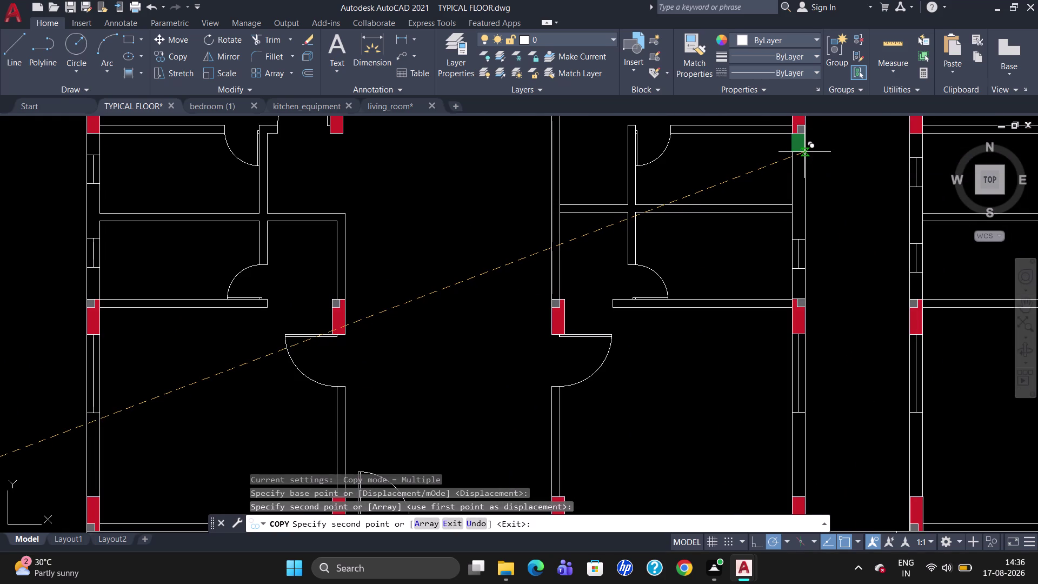
click(805, 152)
Place two more green square copies, the last at the right wall corner, then end copying.
scroll(down, 3)
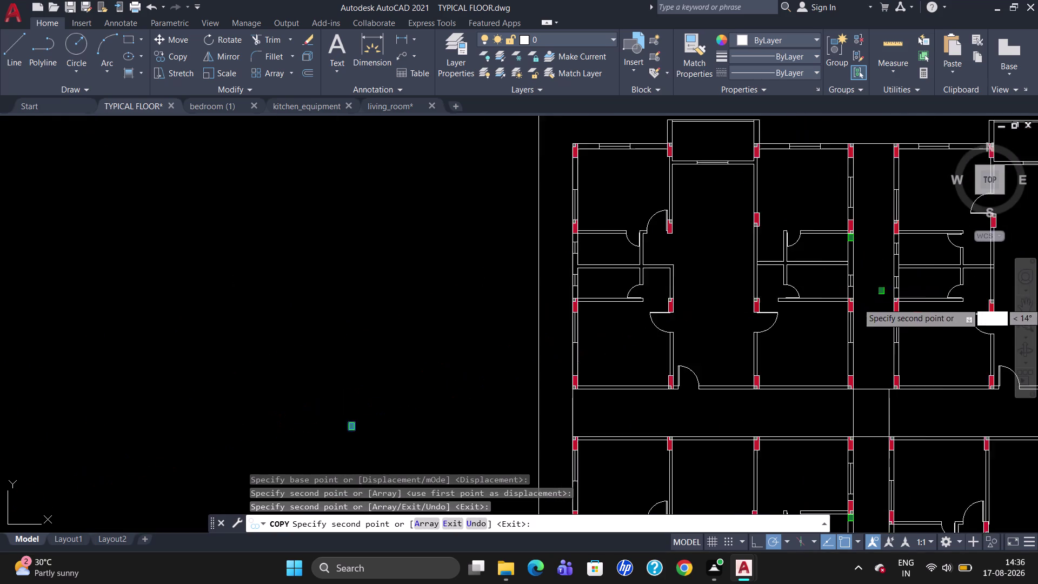
scroll(down, 3)
scroll(up, 3)
scroll(down, 3)
scroll(up, 3)
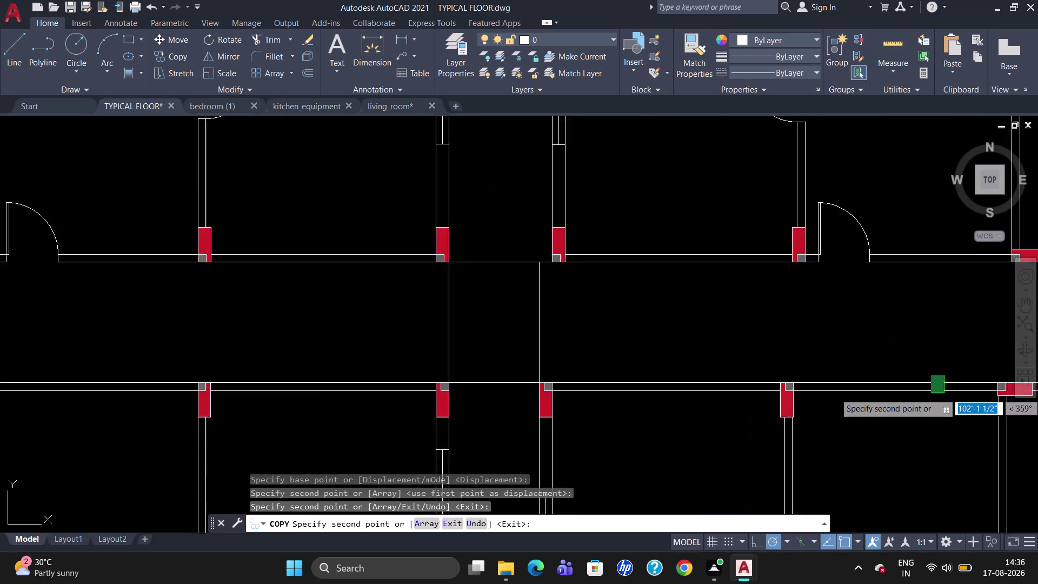
scroll(up, 3)
scroll(down, 3)
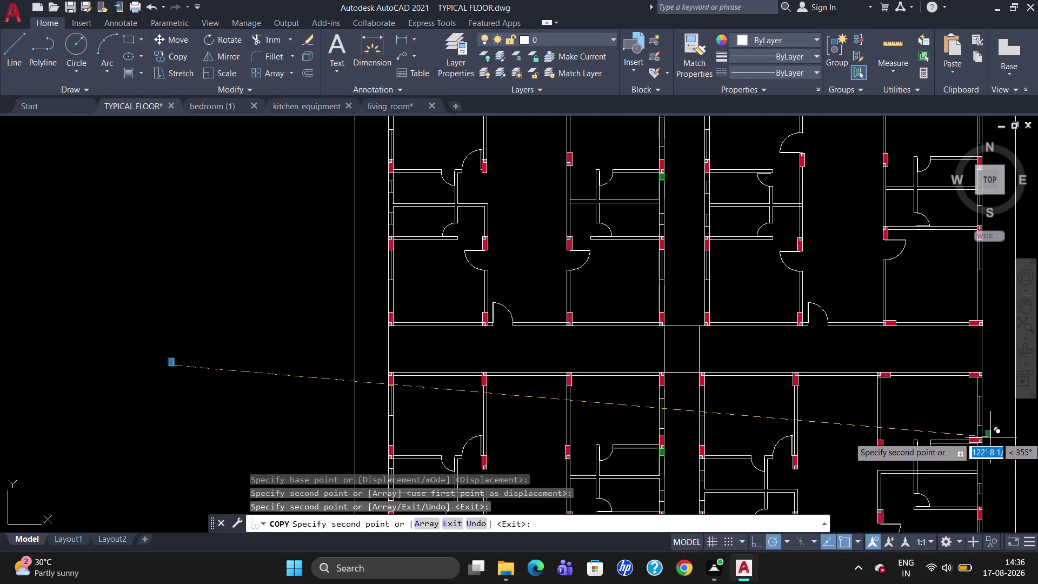
scroll(up, 3)
scroll(down, 3)
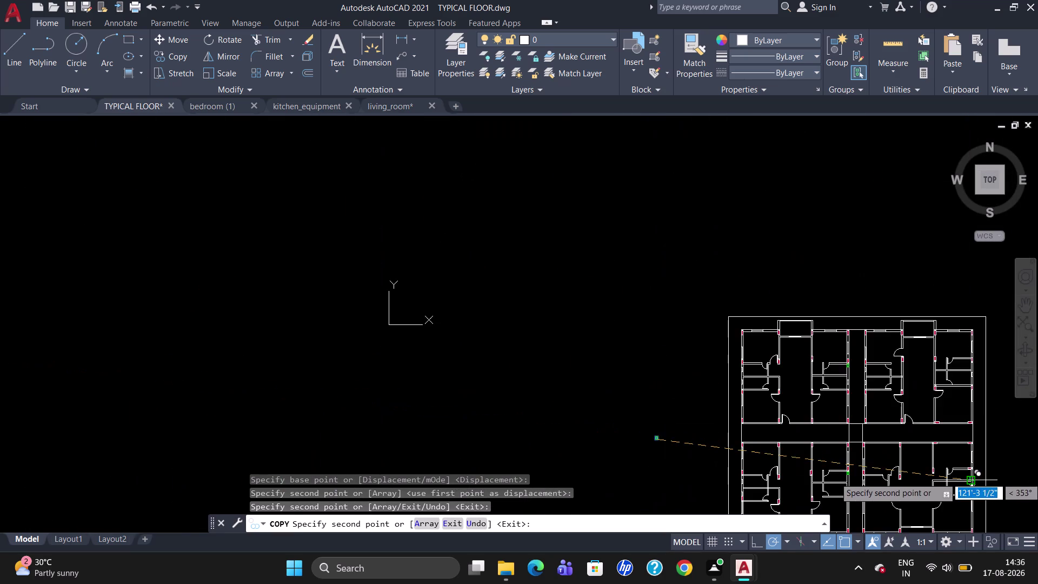
scroll(up, 3)
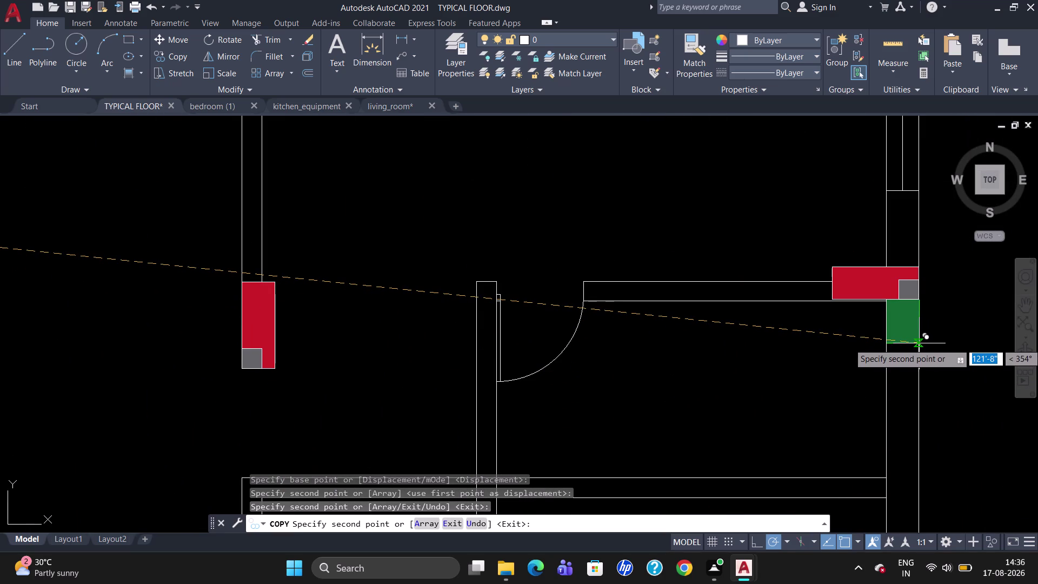
click(920, 344)
scroll(down, 3)
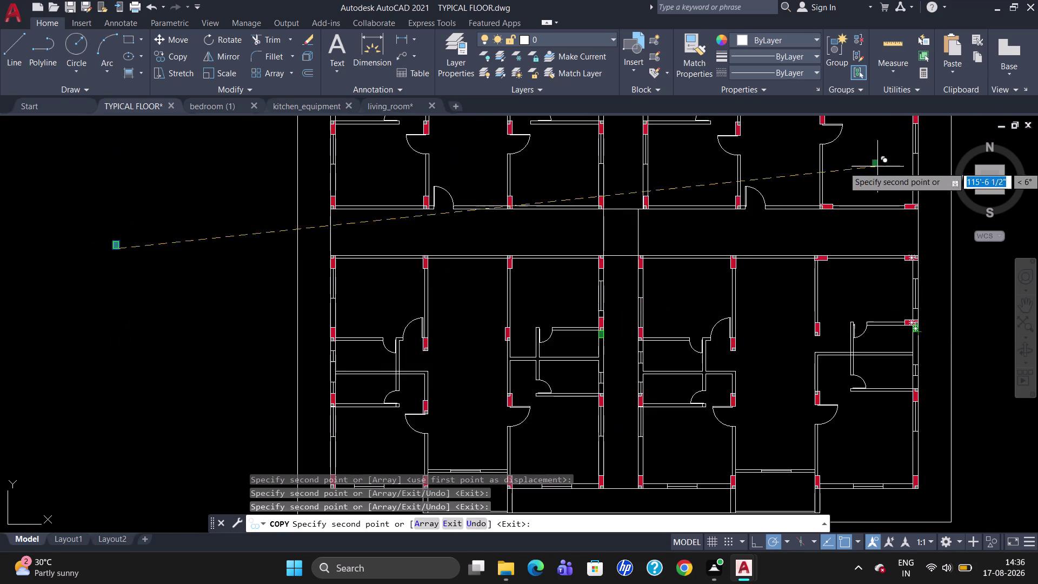
scroll(up, 3)
scroll(down, 3)
scroll(up, 3)
scroll(down, 3)
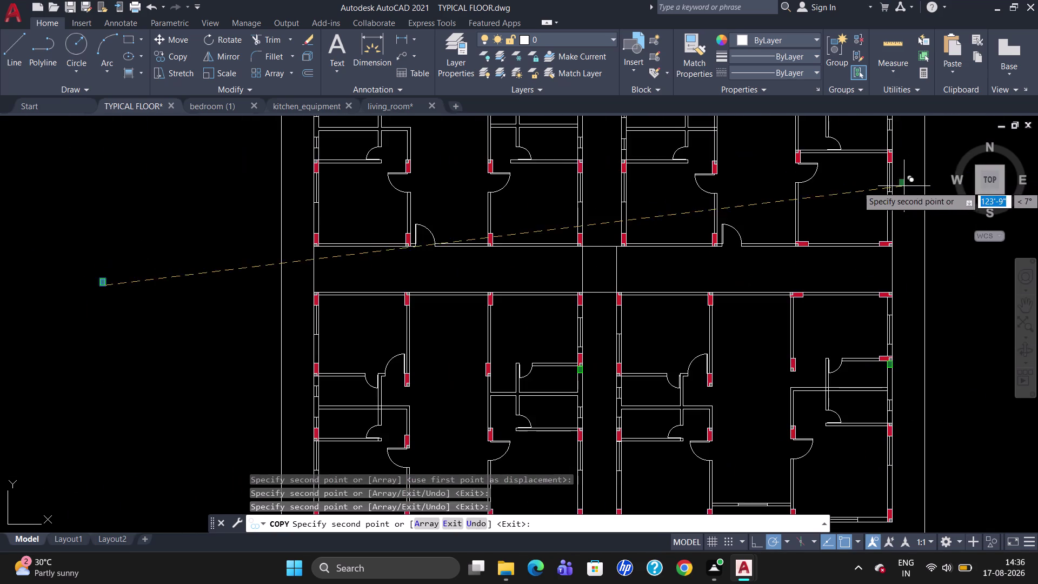
scroll(up, 3)
scroll(down, 3)
scroll(up, 3)
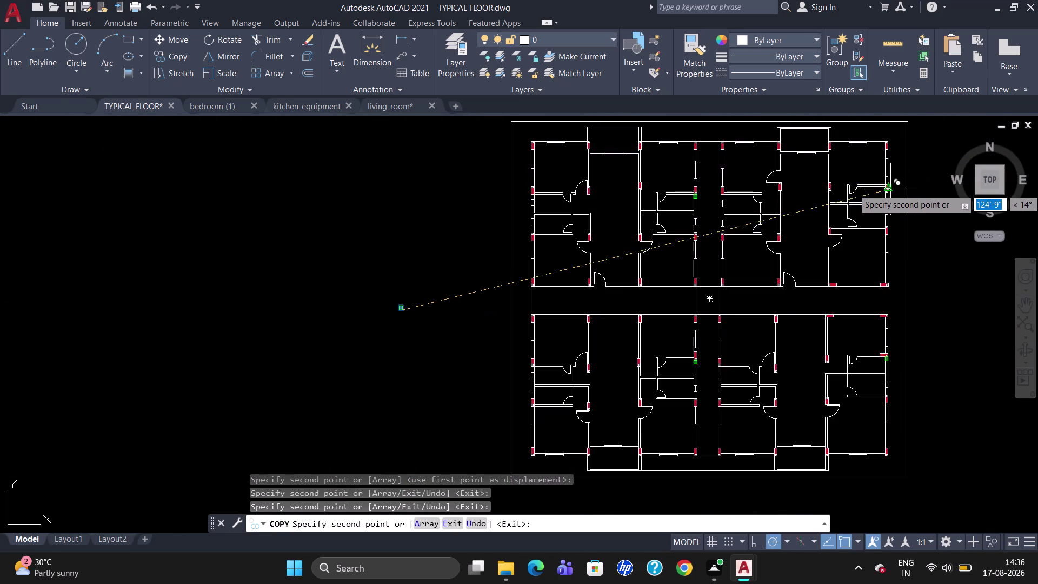
scroll(up, 3)
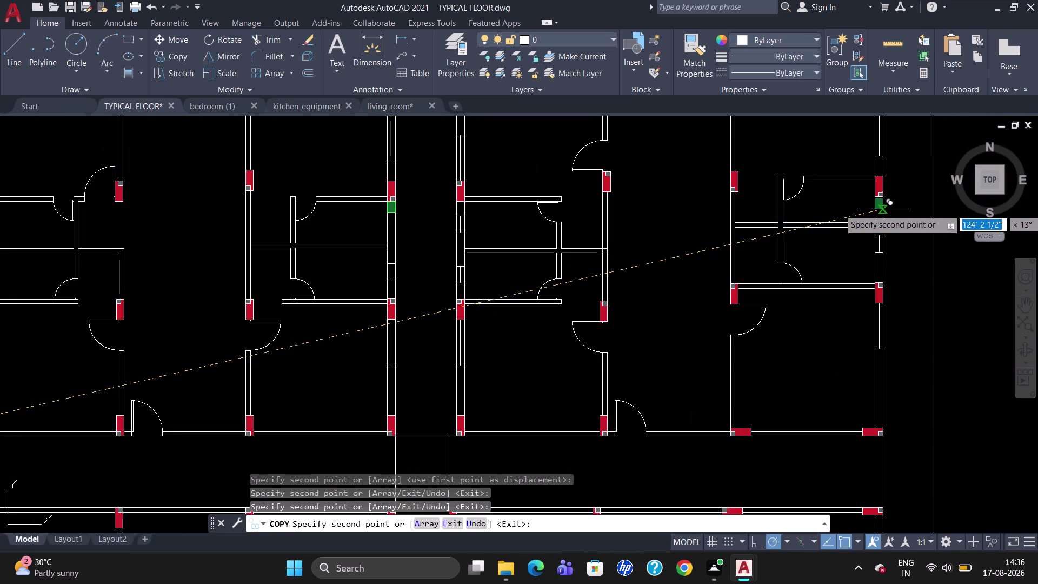
scroll(up, 3)
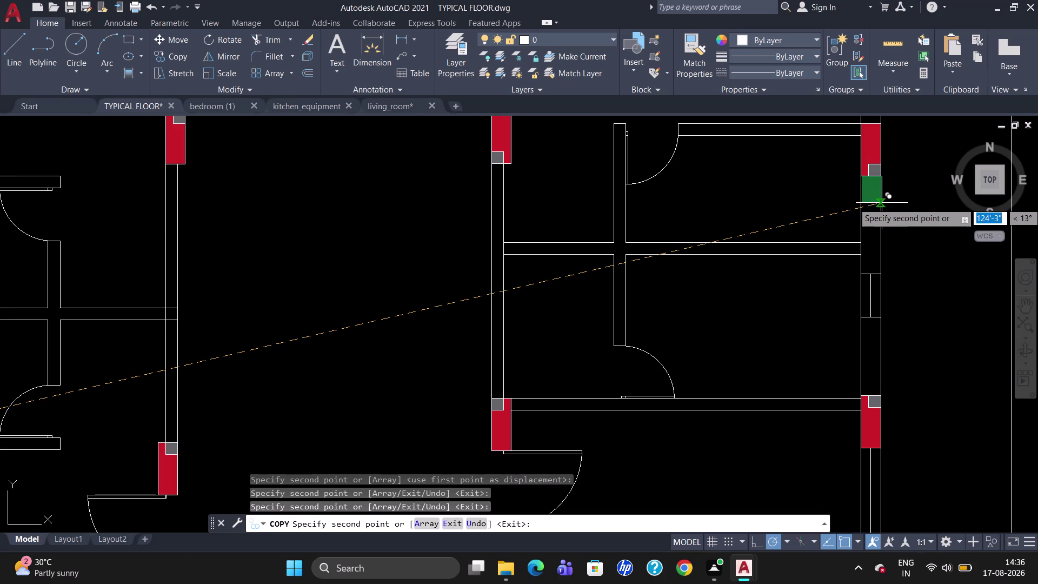
click(881, 203)
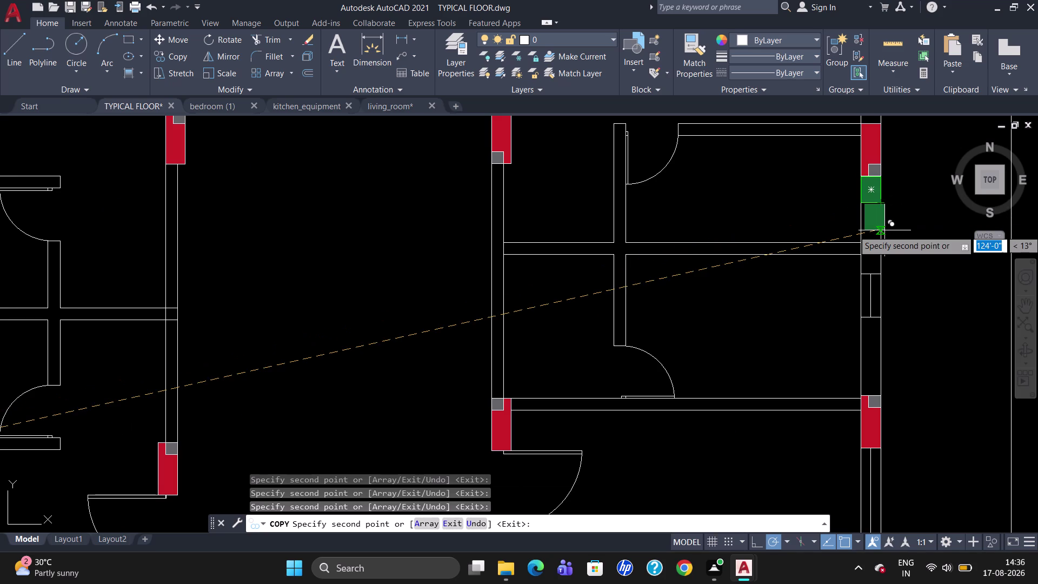
key(Escape)
scroll(down, 3)
scroll(up, 3)
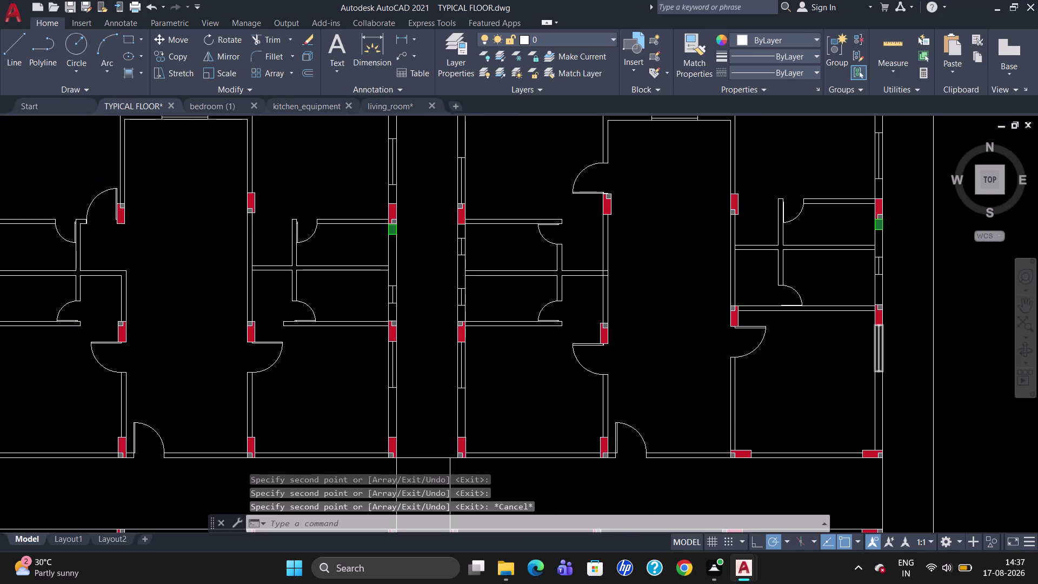
scroll(down, 3)
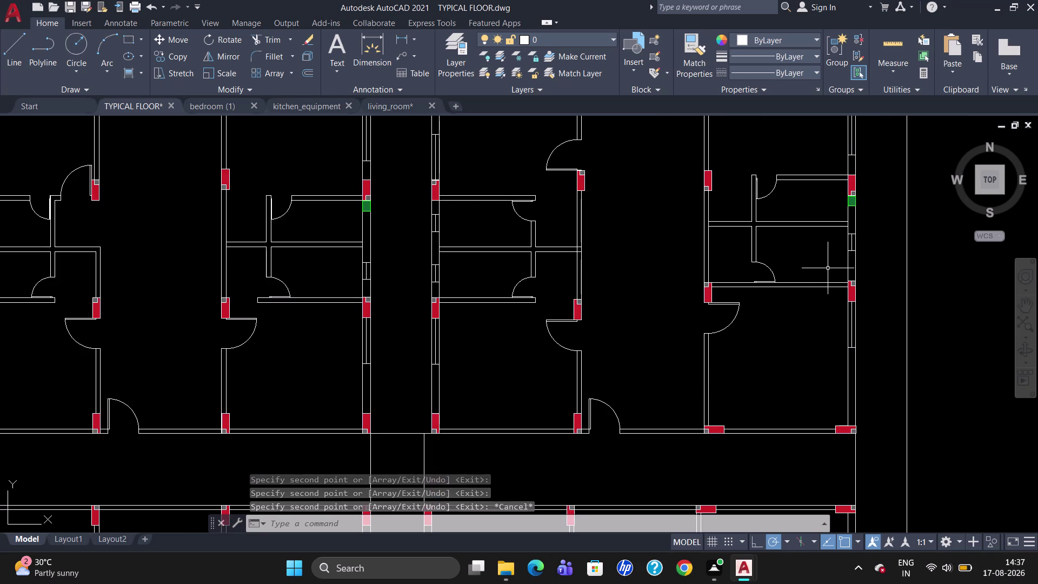
Begin moving the red corner symbol, then cancel the move.
scroll(down, 3)
scroll(down, 3)
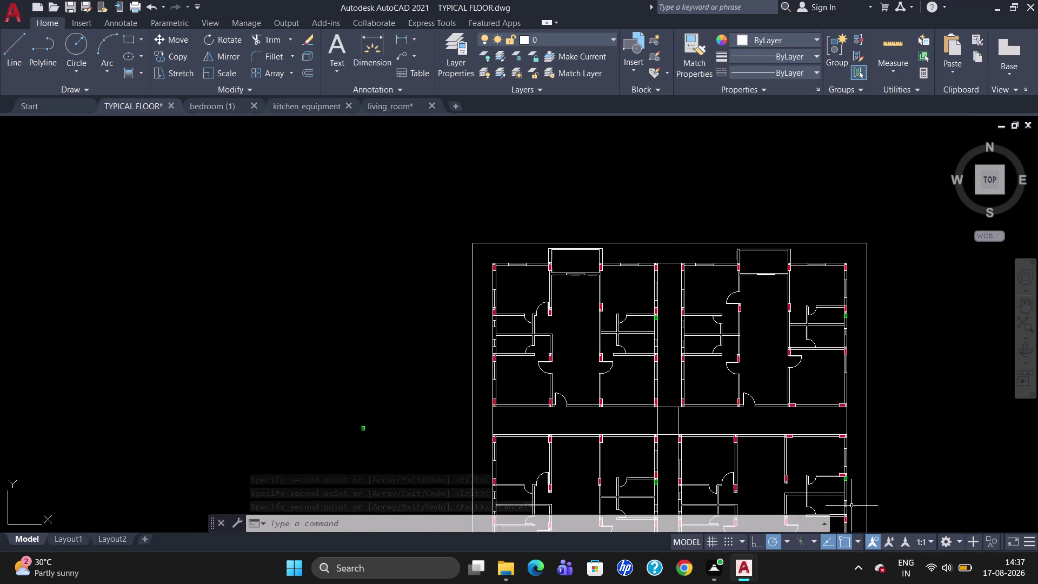
scroll(up, 3)
click(729, 185)
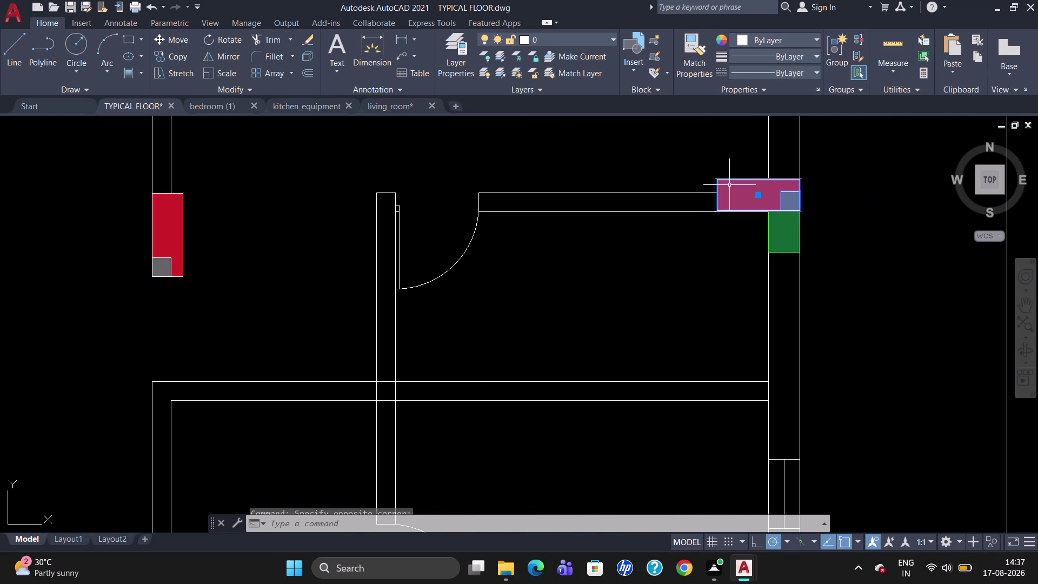
key(m)
key(Return)
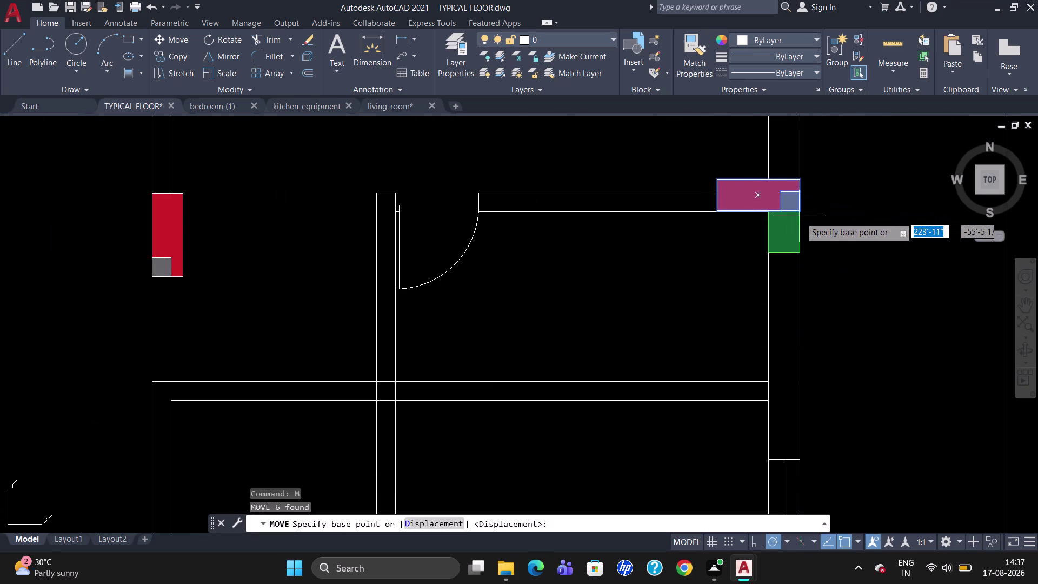
click(799, 211)
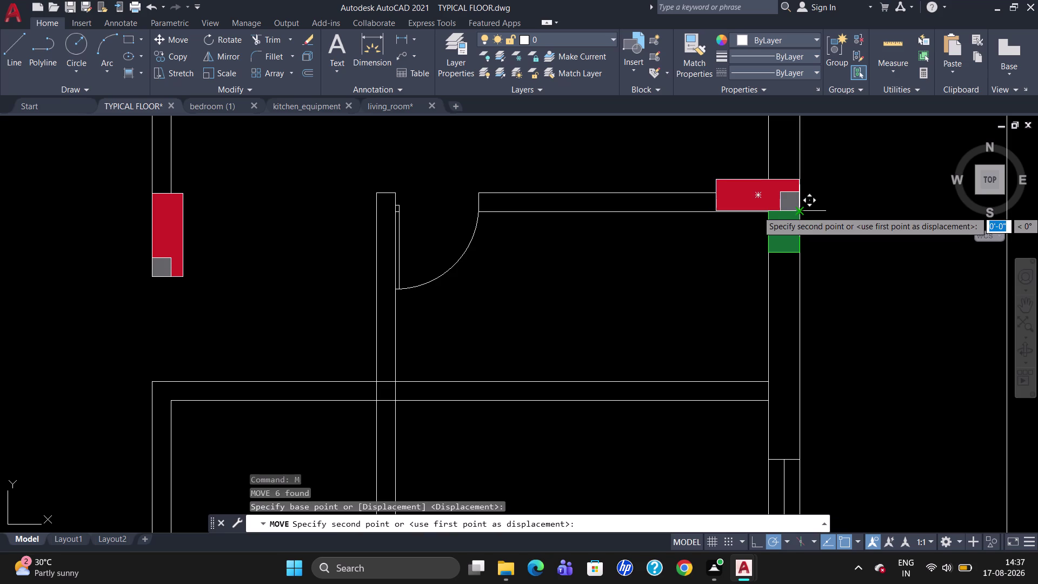
scroll(up, 3)
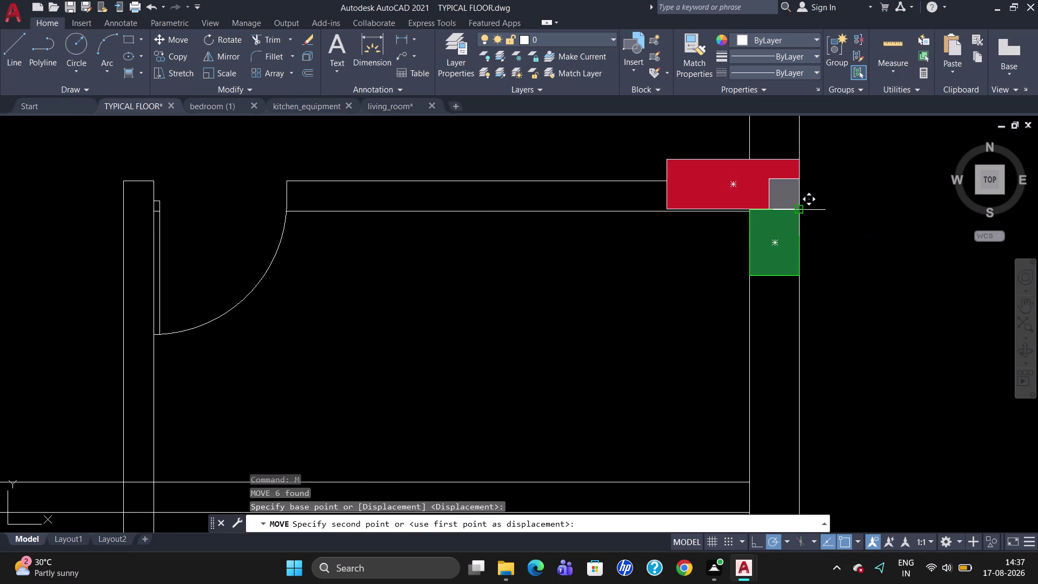
key(Escape)
Move the green opening symbol slightly downward.
click(795, 221)
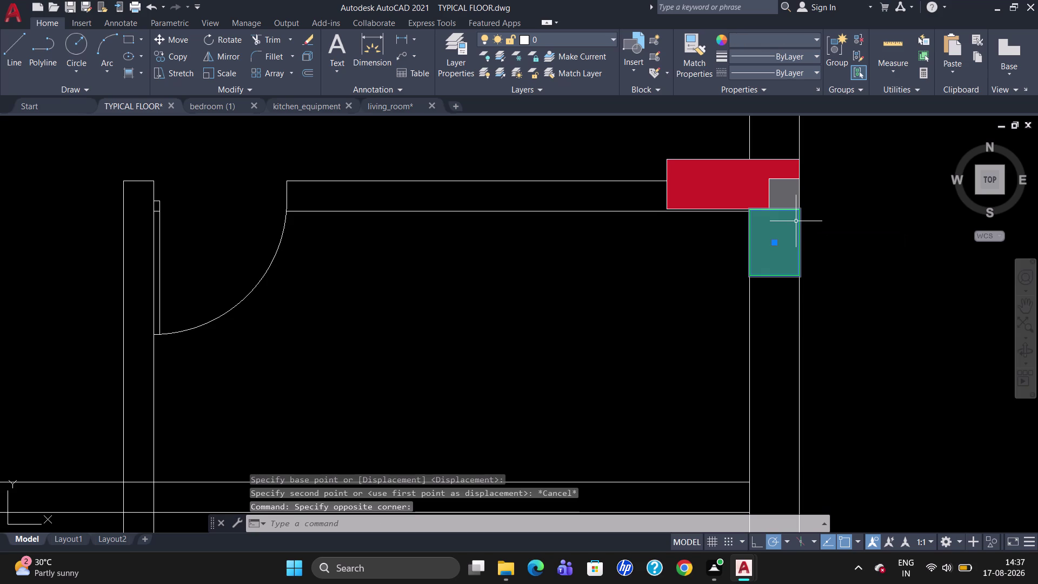
key(m)
key(Return)
click(802, 210)
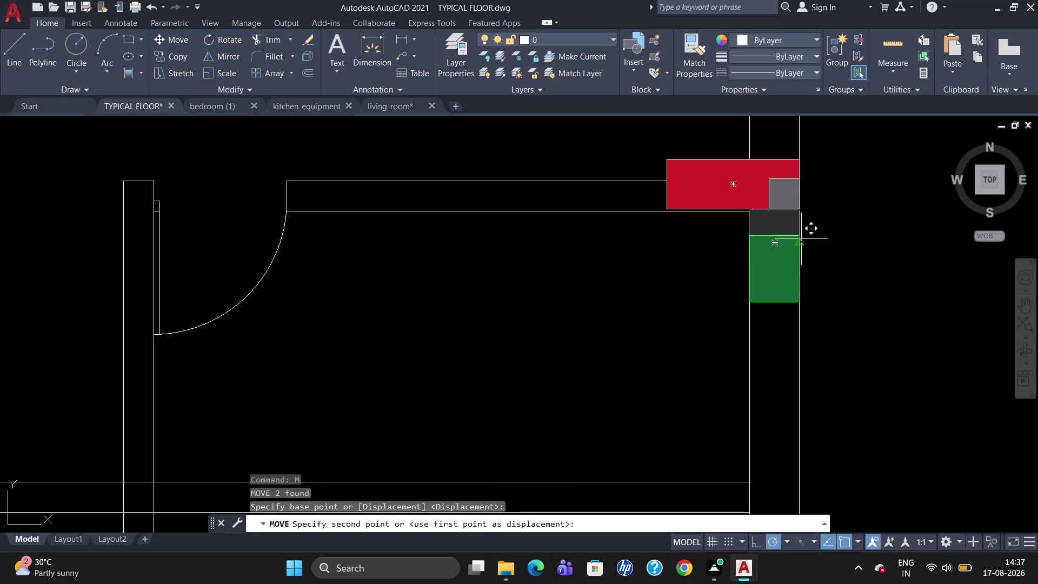
click(802, 249)
key(Escape)
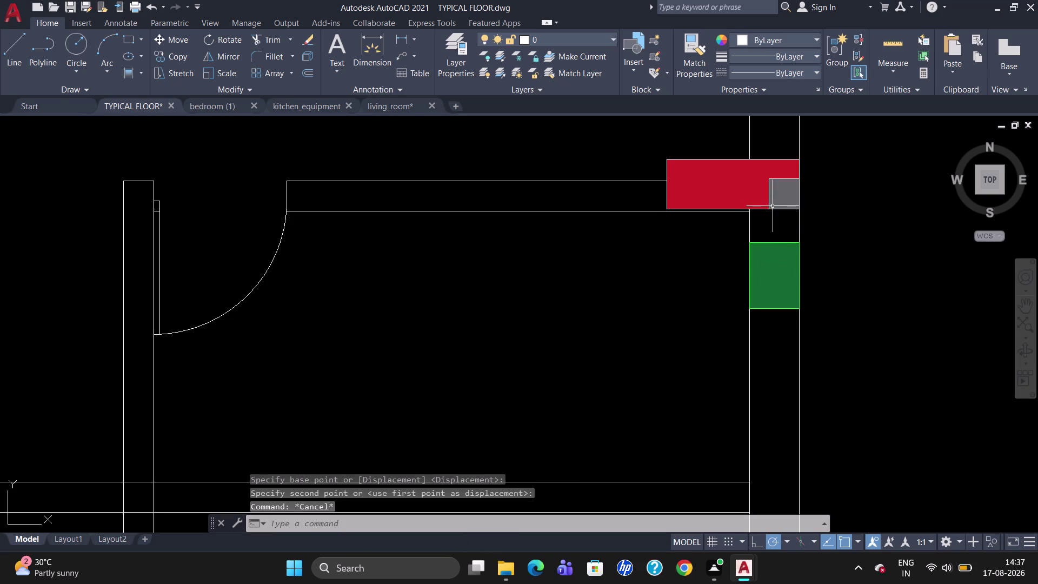
Move the red symbol by its bottom-left corner onto the wall corner.
click(771, 202)
key(m)
key(Return)
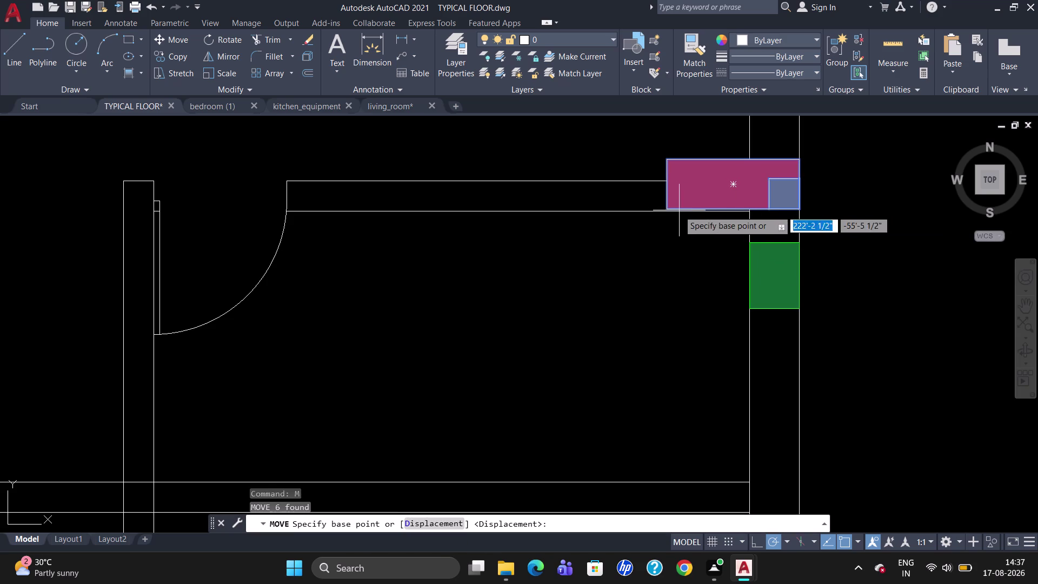
click(665, 206)
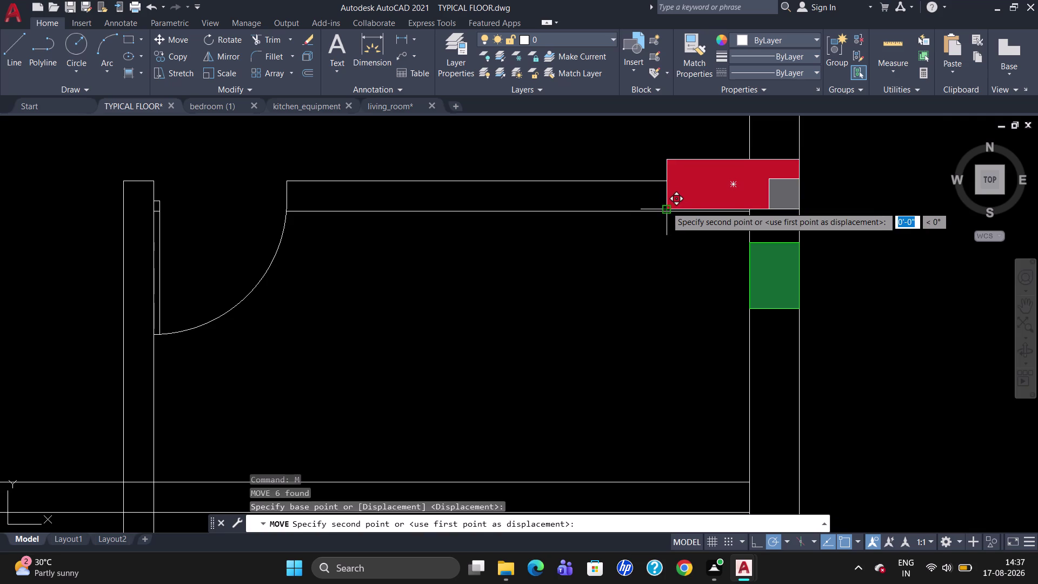
scroll(up, 3)
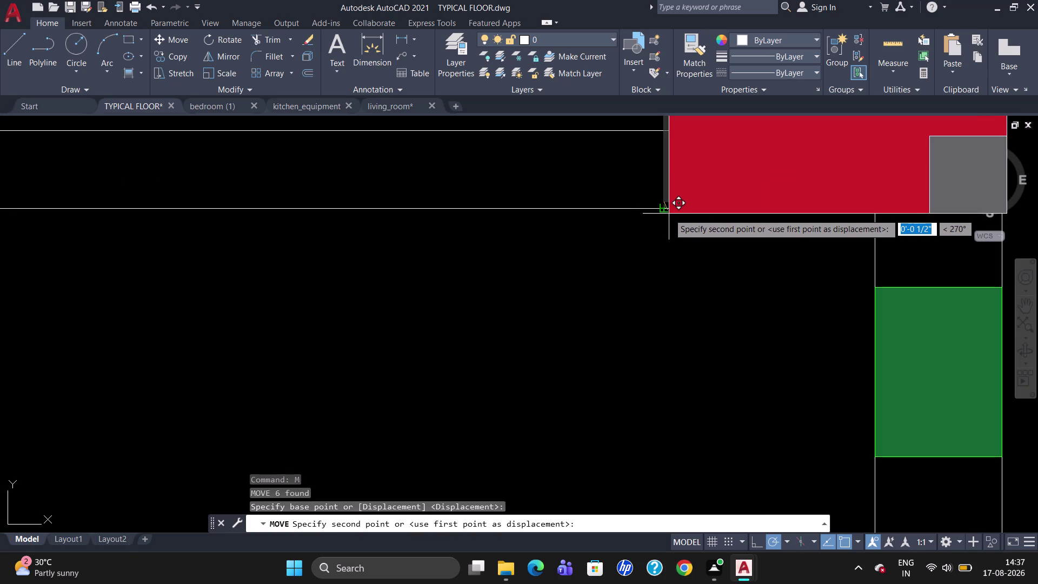
click(669, 208)
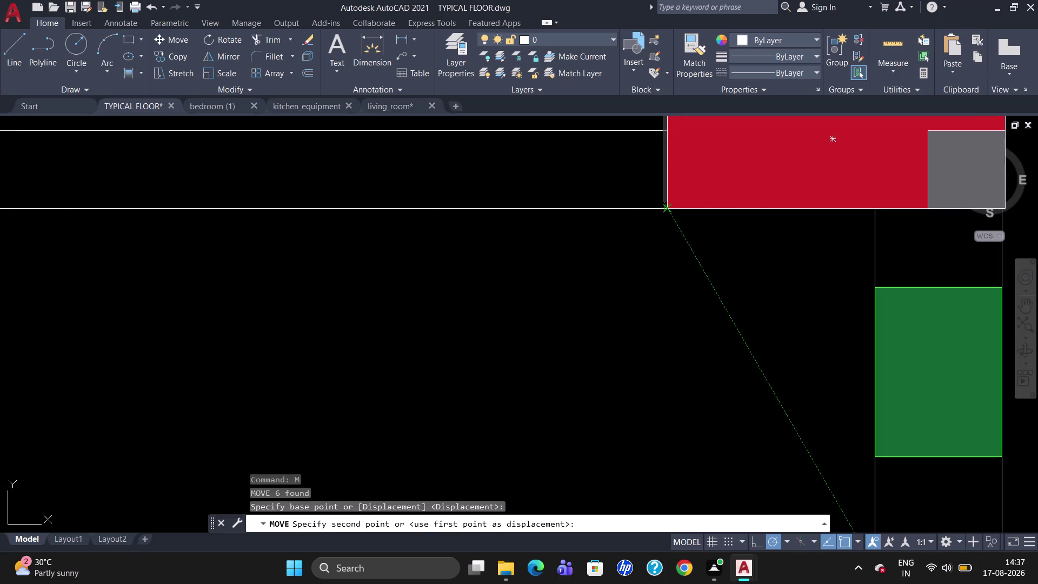
scroll(down, 3)
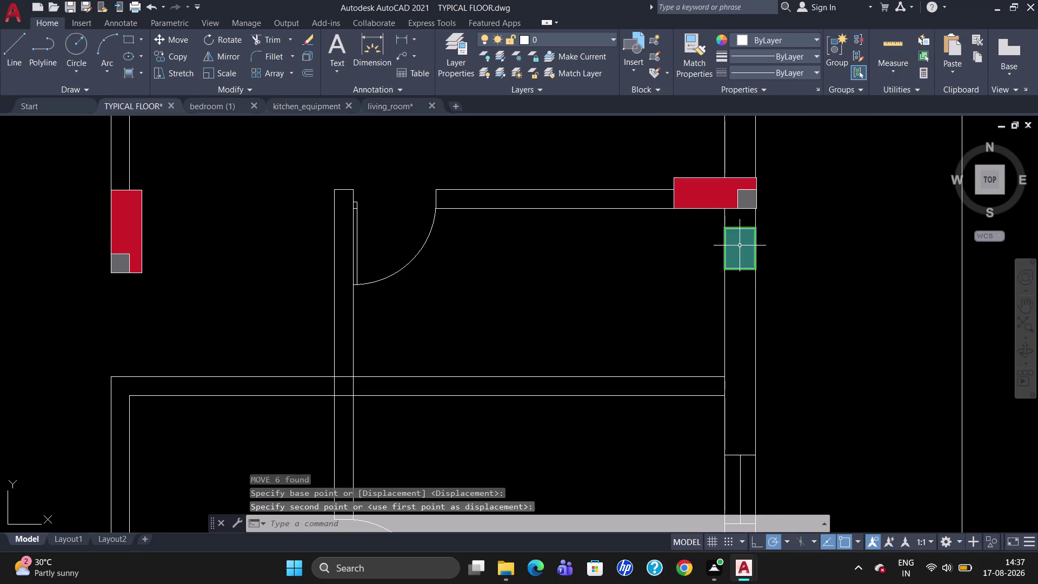
Seat the green square directly beneath the red symbol using its top corner.
click(740, 245)
key(m)
key(Return)
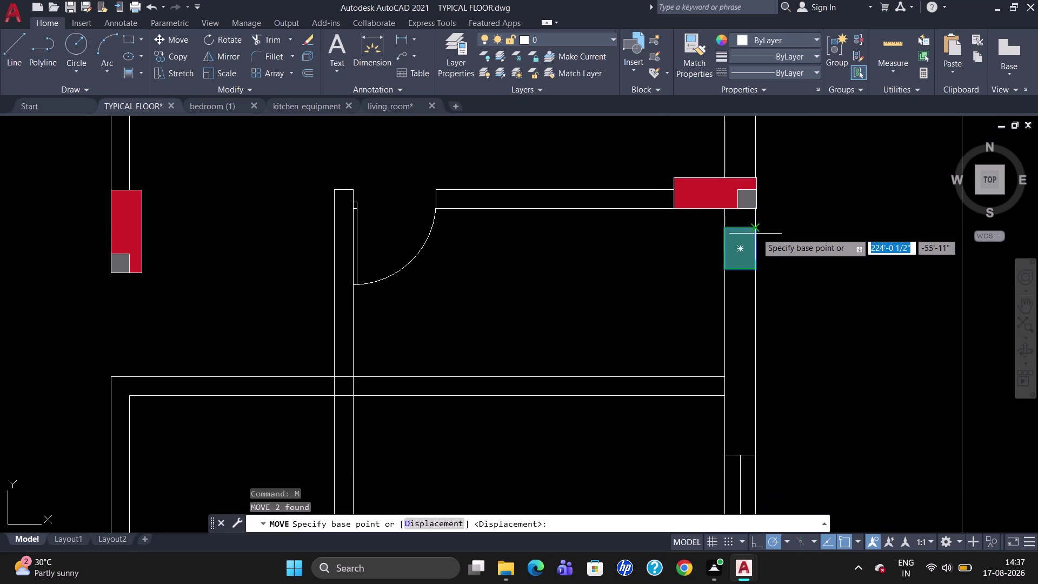
click(756, 231)
click(755, 211)
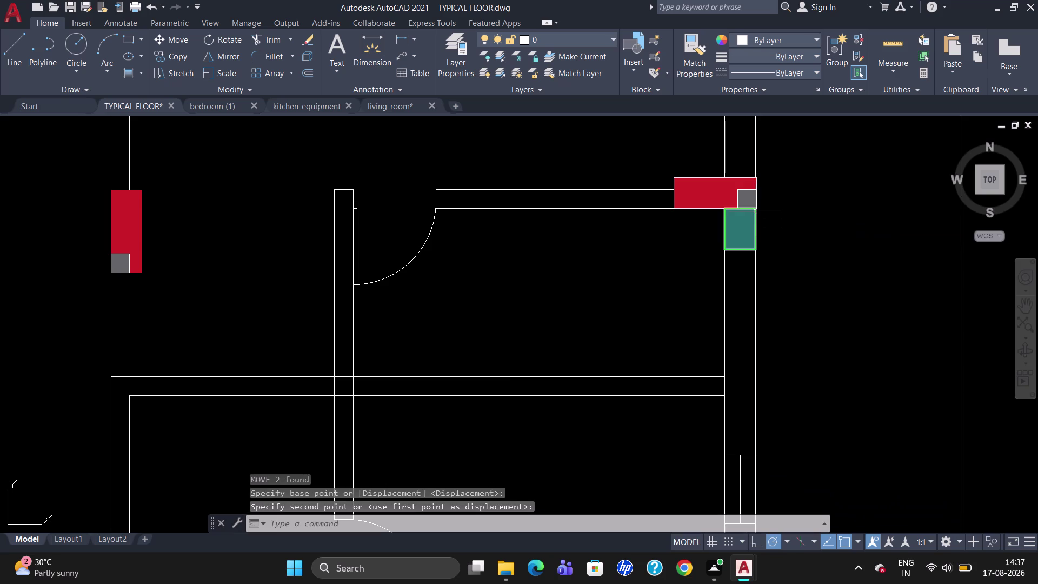
key(Escape)
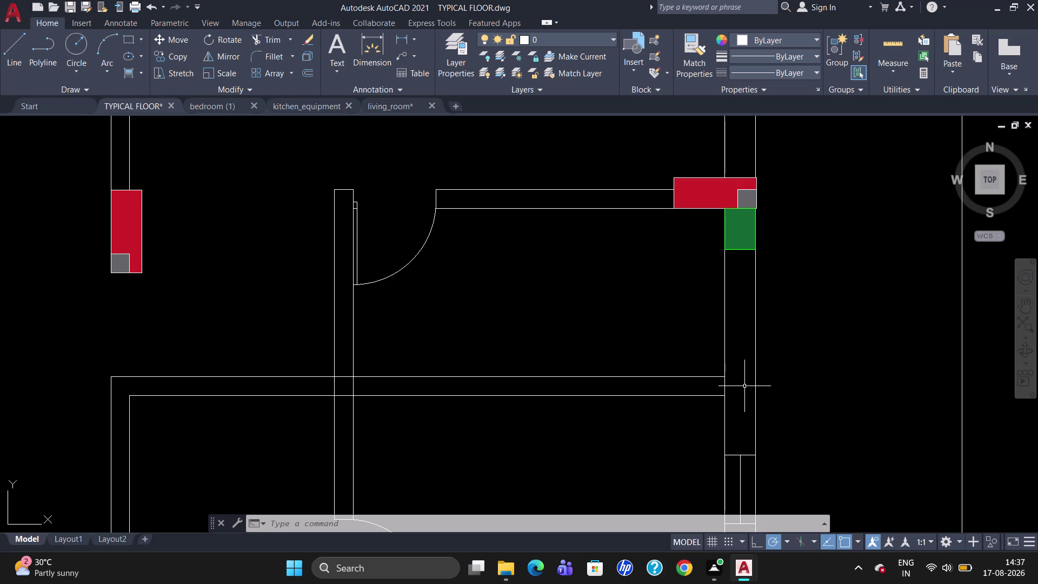
Draw a vertical line tracked 5.5" from the corridor wall corner, up toward the green symbol.
key(l)
key(Return)
key(t)
key(k)
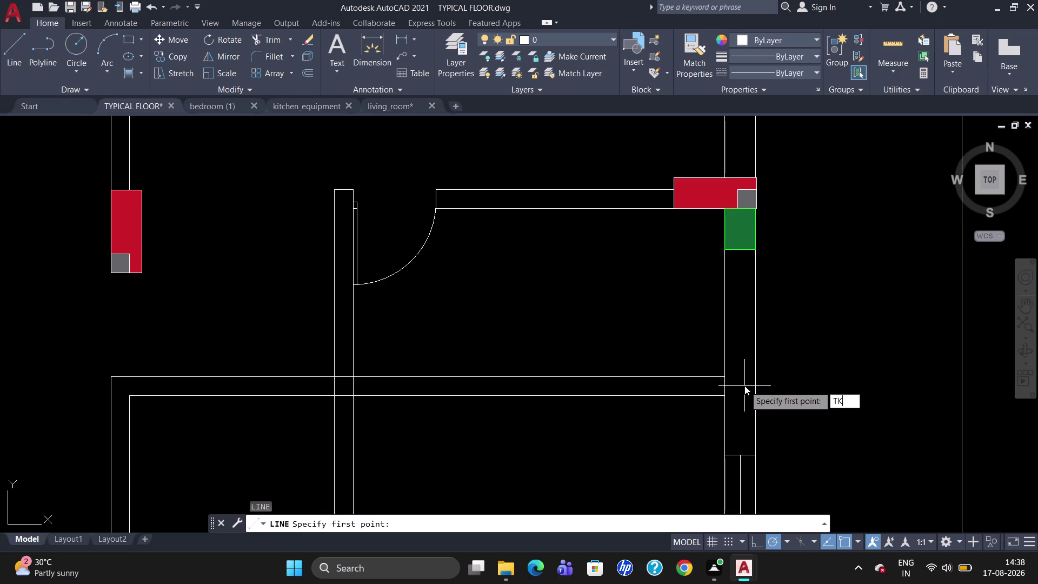
key(Return)
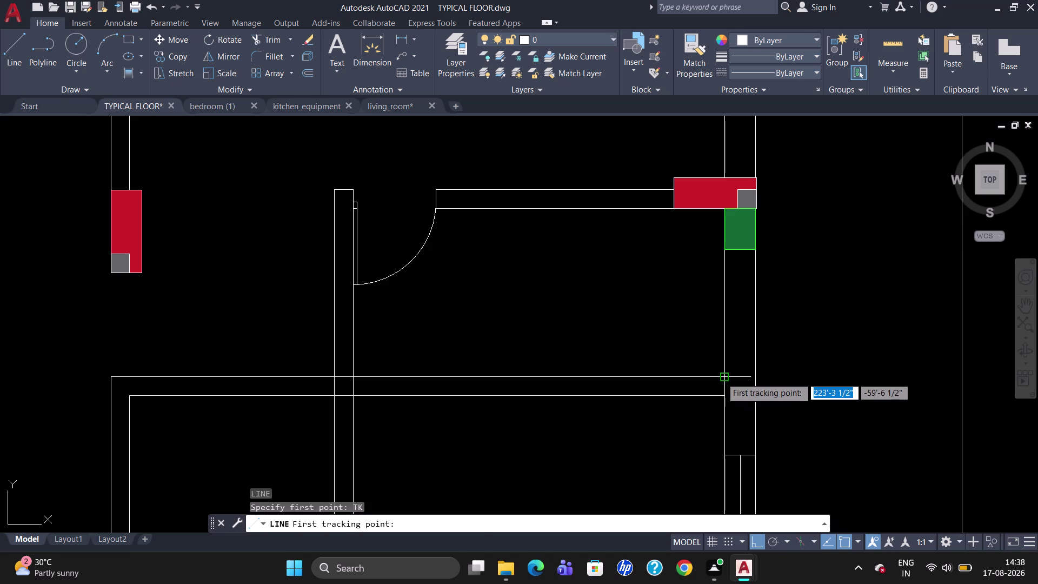
click(721, 377)
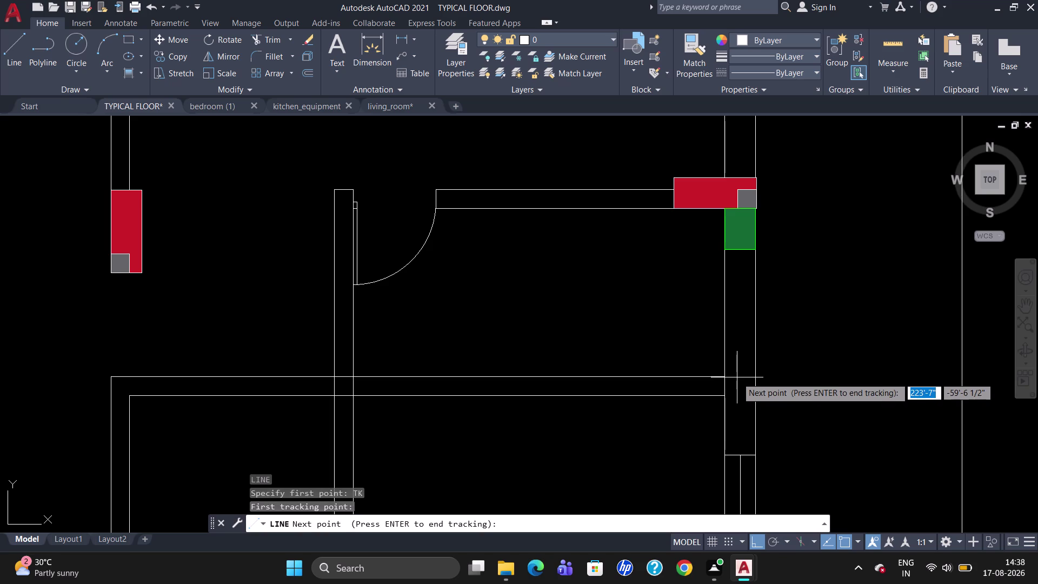
key(5)
text(.5")
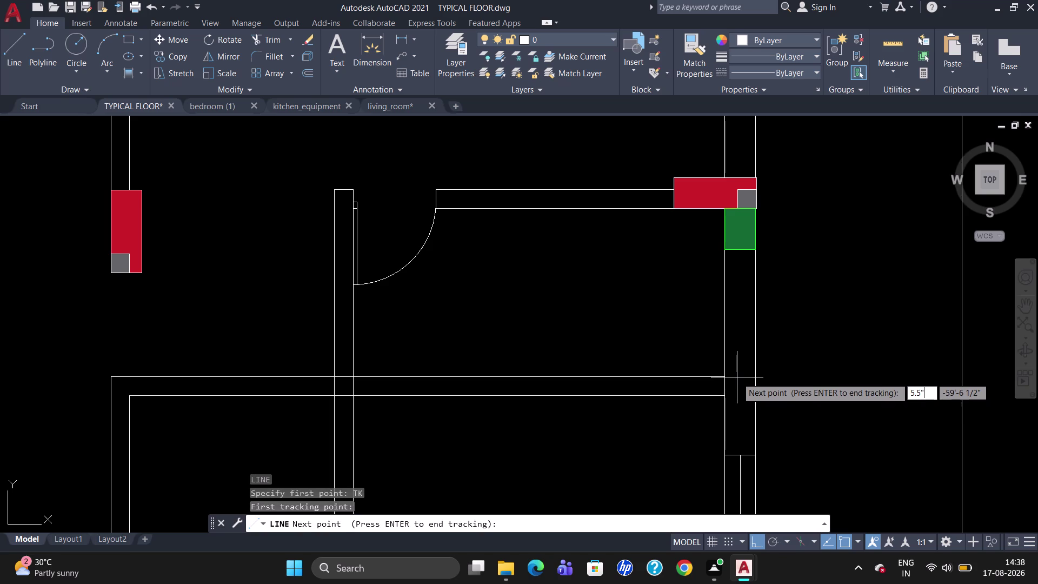
key(Return)
key(Return)
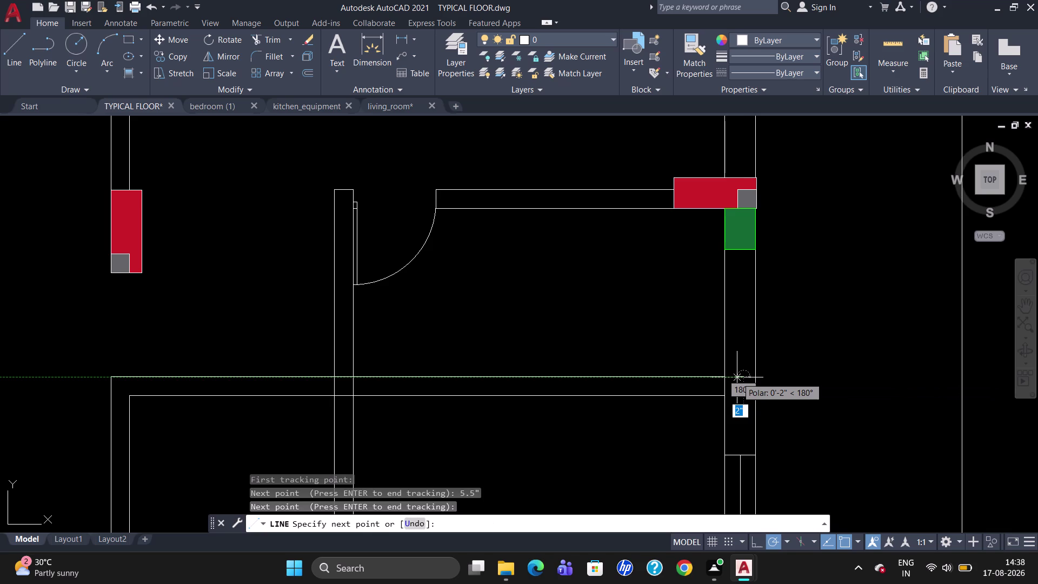
click(742, 253)
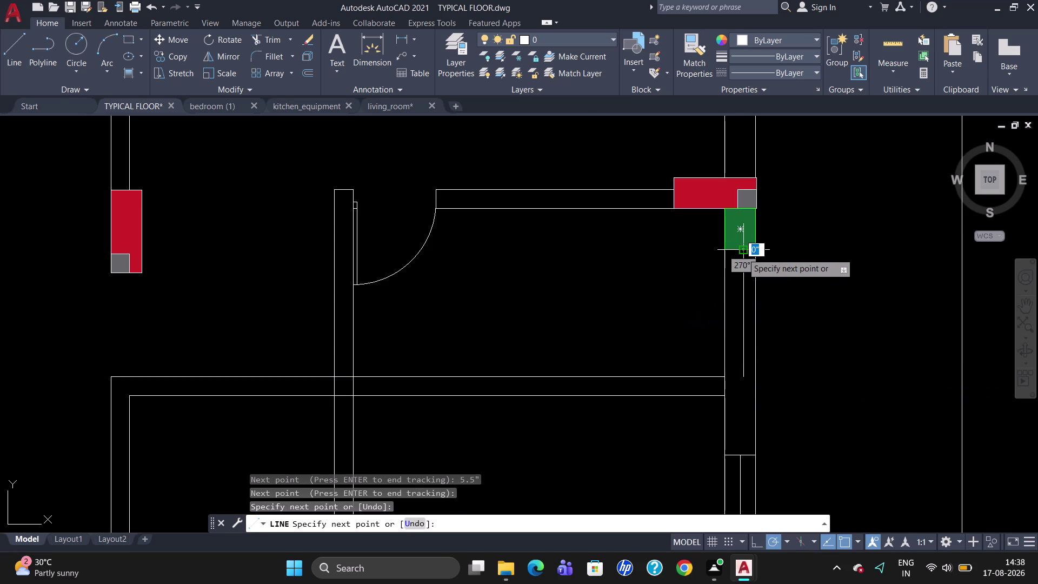
key(Escape)
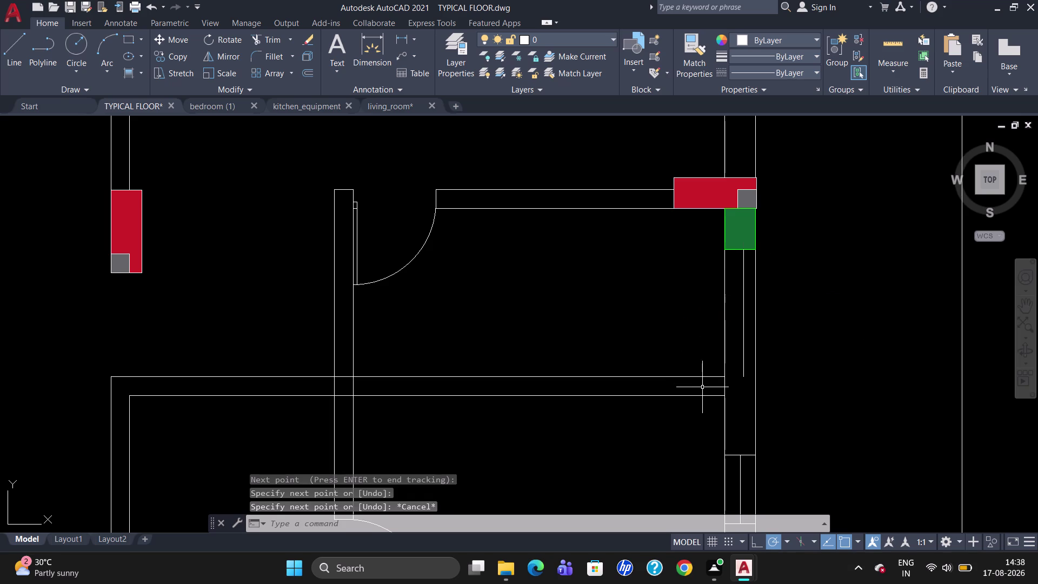
Draw a short horizontal opening line across the right wall.
key(l)
key(Return)
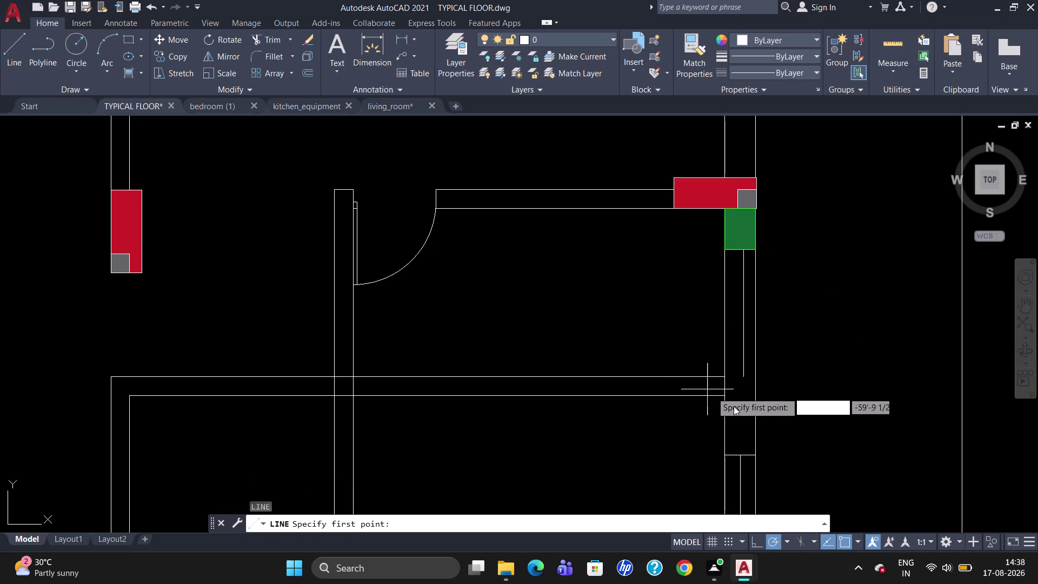
click(742, 378)
click(753, 377)
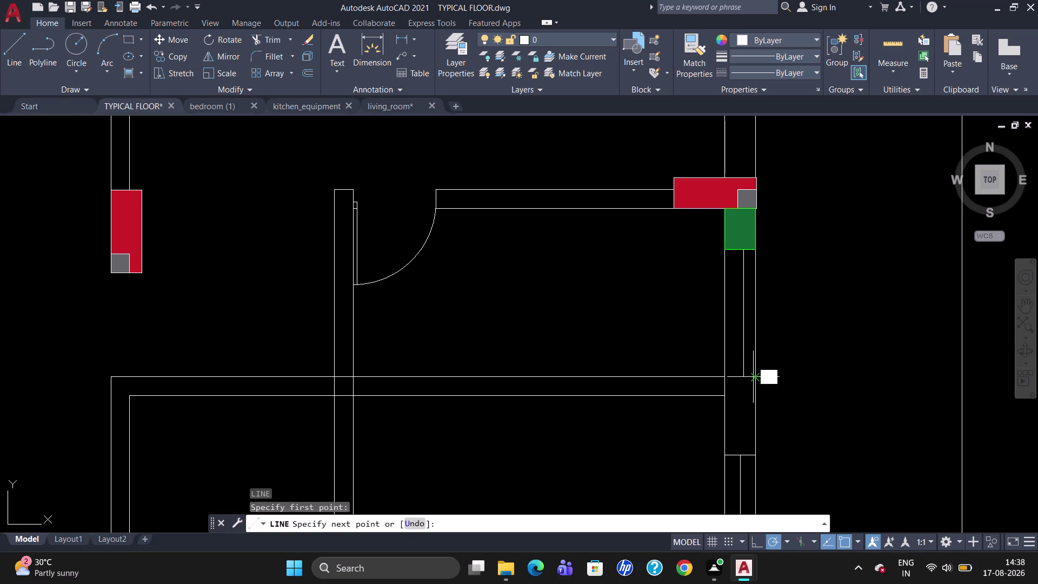
key(Escape)
Trim away the wall segment at the new opening using TR.
text(TR)
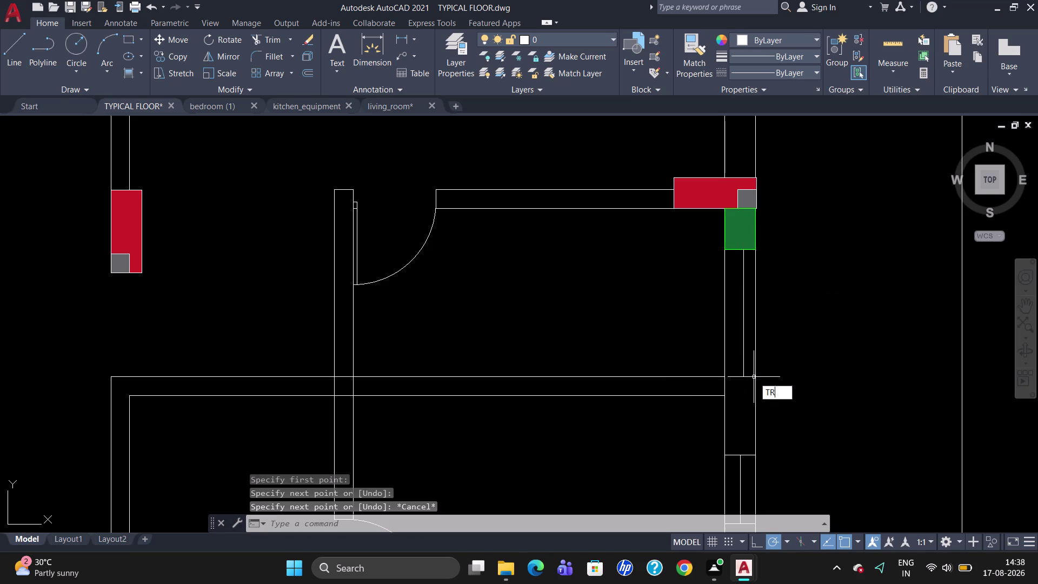
key(Return)
key(Return)
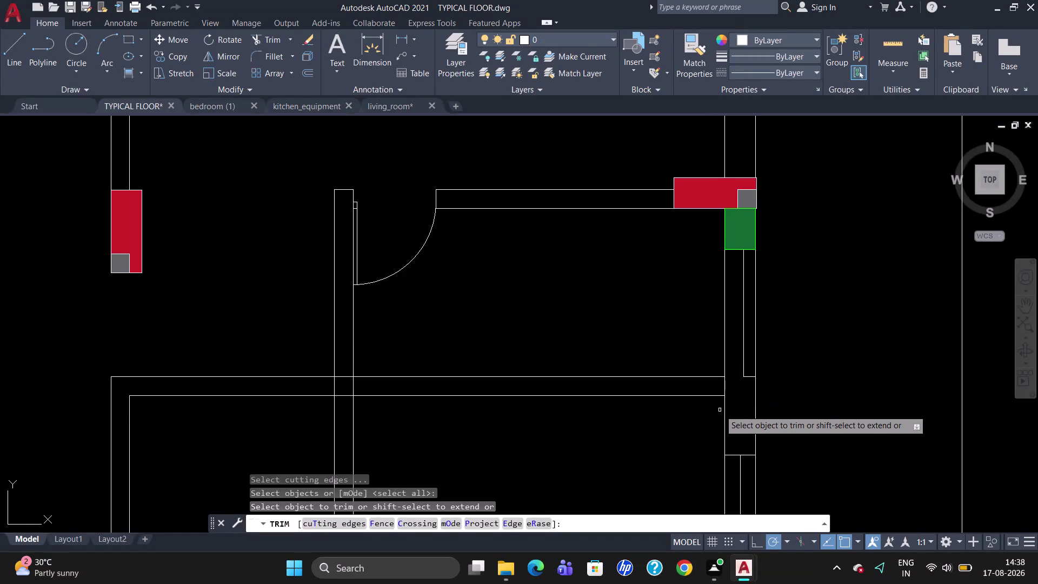
scroll(down, 3)
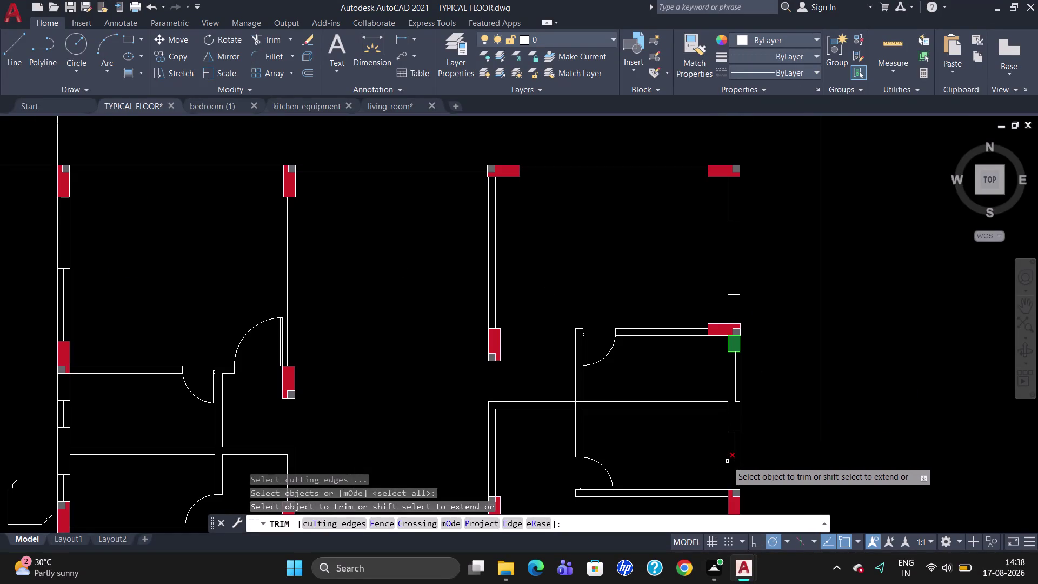
click(728, 379)
key(Escape)
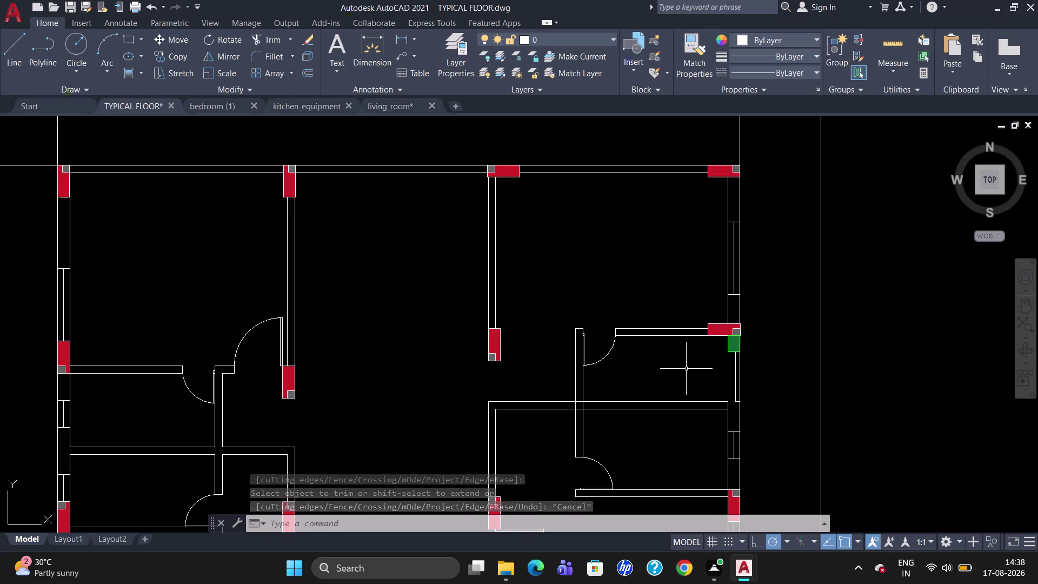
key(l)
key(Return)
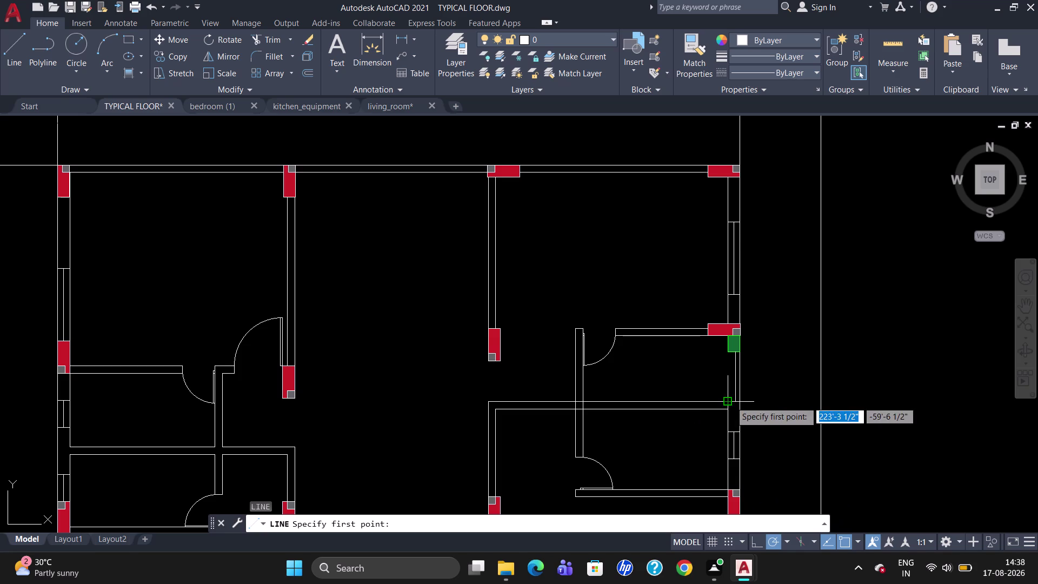
Draw two short opening lines at the right wall corner.
click(731, 401)
click(737, 400)
key(Escape)
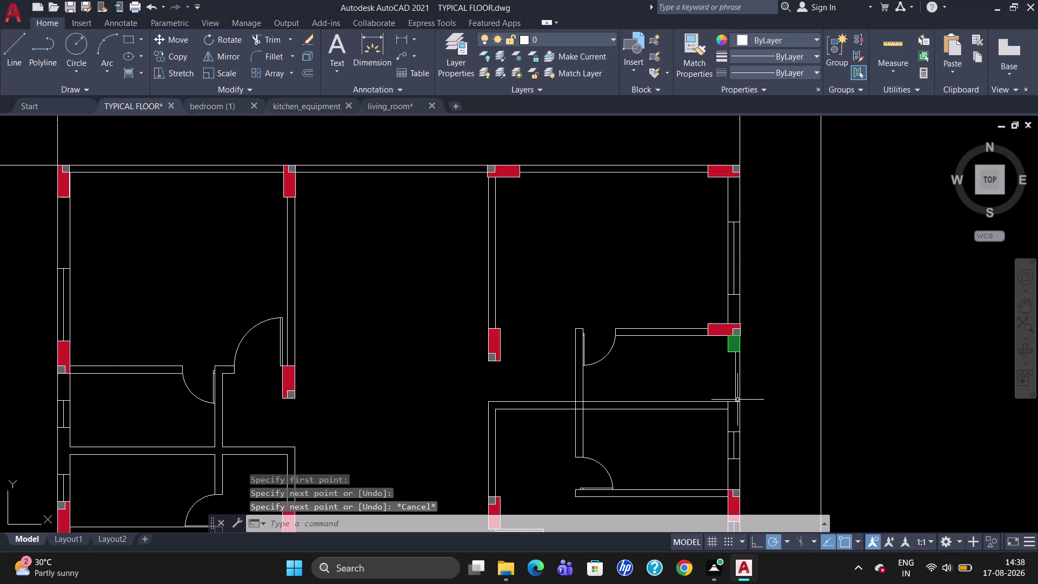
key(l)
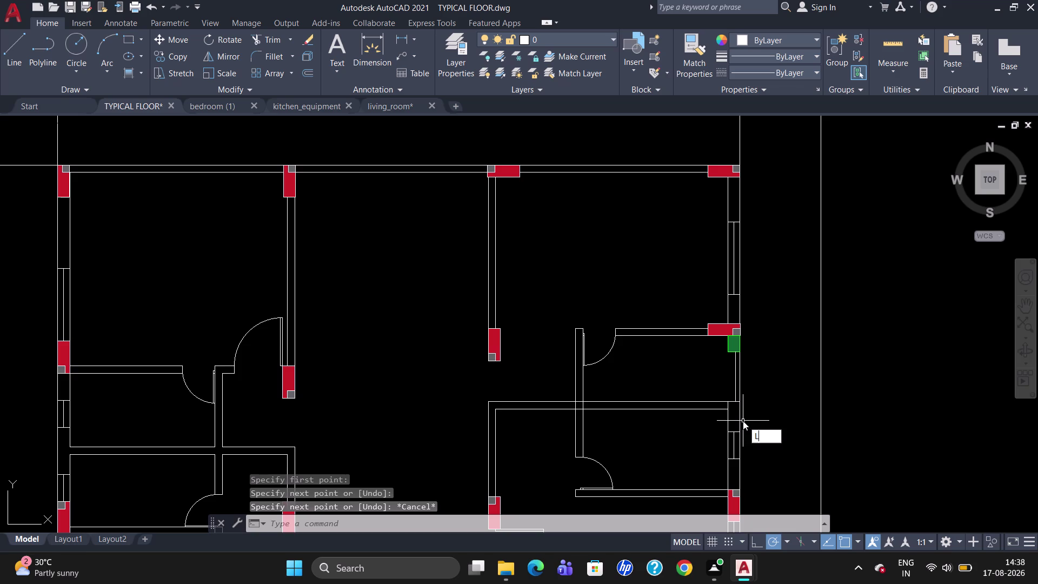
key(Return)
click(727, 409)
click(743, 410)
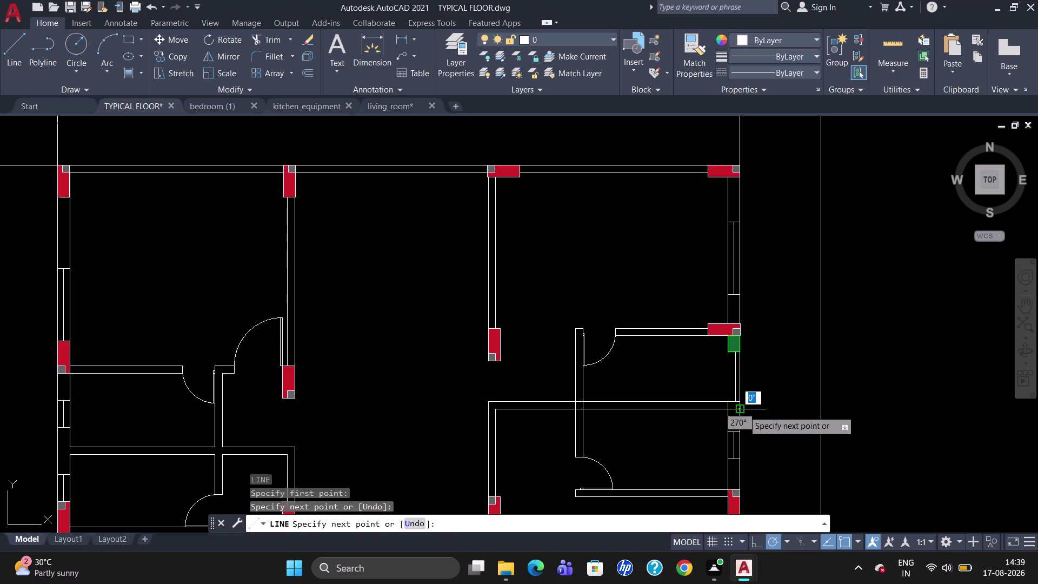
key(Escape)
Trim the wall line at the new opening.
text(T)
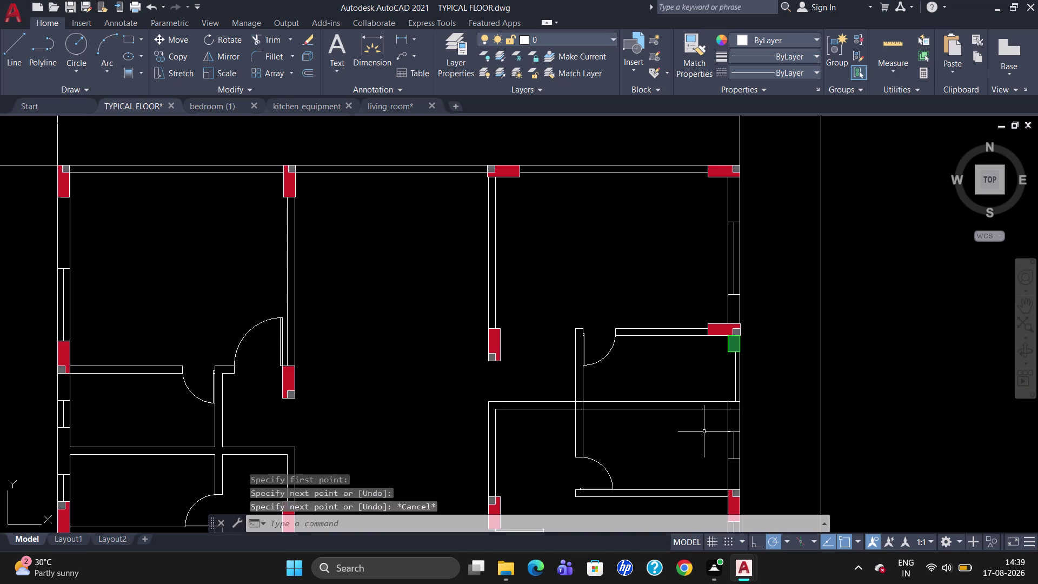
text(R)
key(Return)
key(Return)
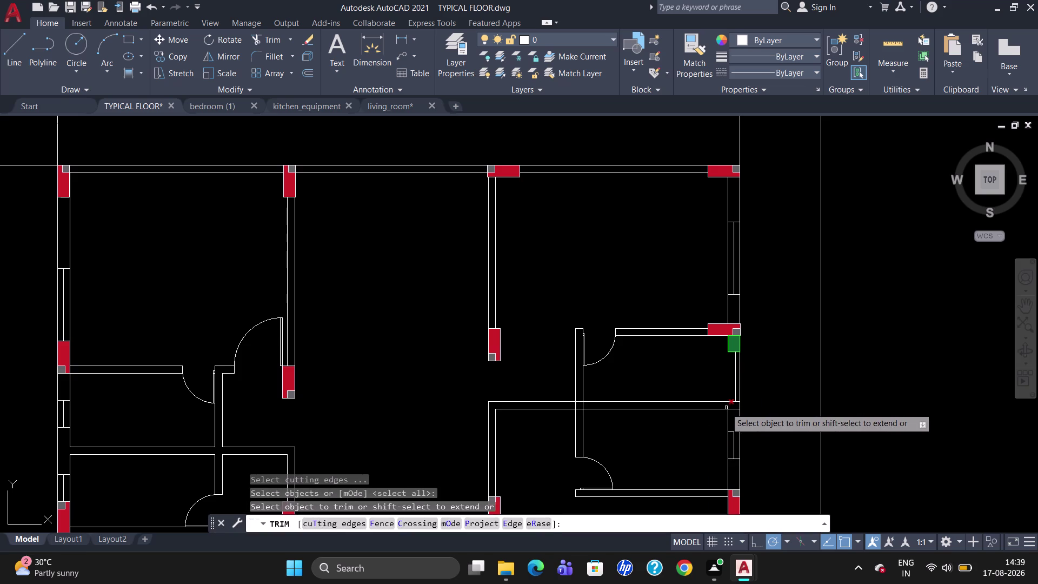
click(729, 406)
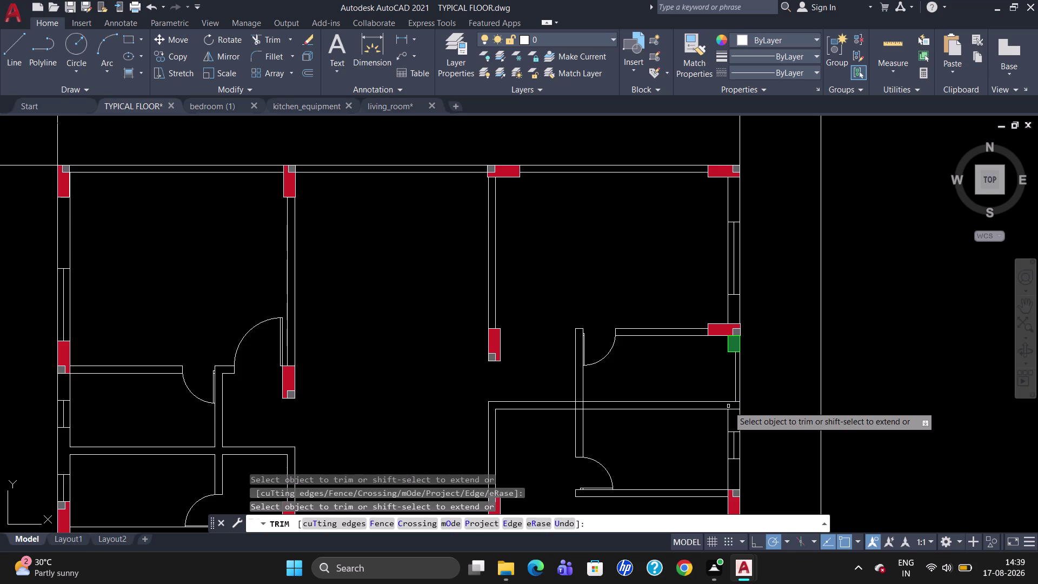
key(Escape)
Trim the remaining excess segments around the opening.
scroll(down, 3)
scroll(up, 3)
text(TR)
key(Return)
key(Return)
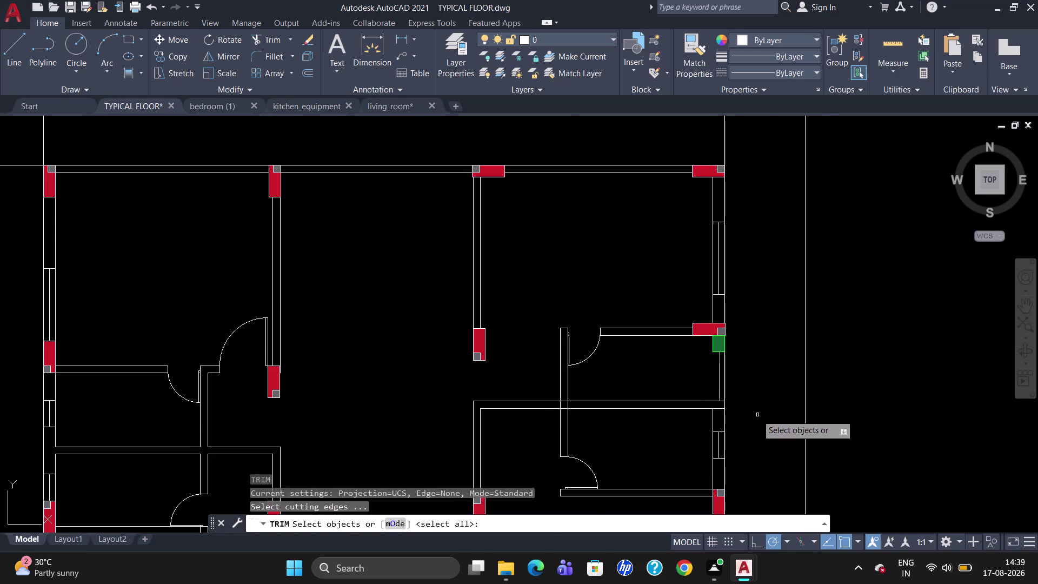
click(720, 411)
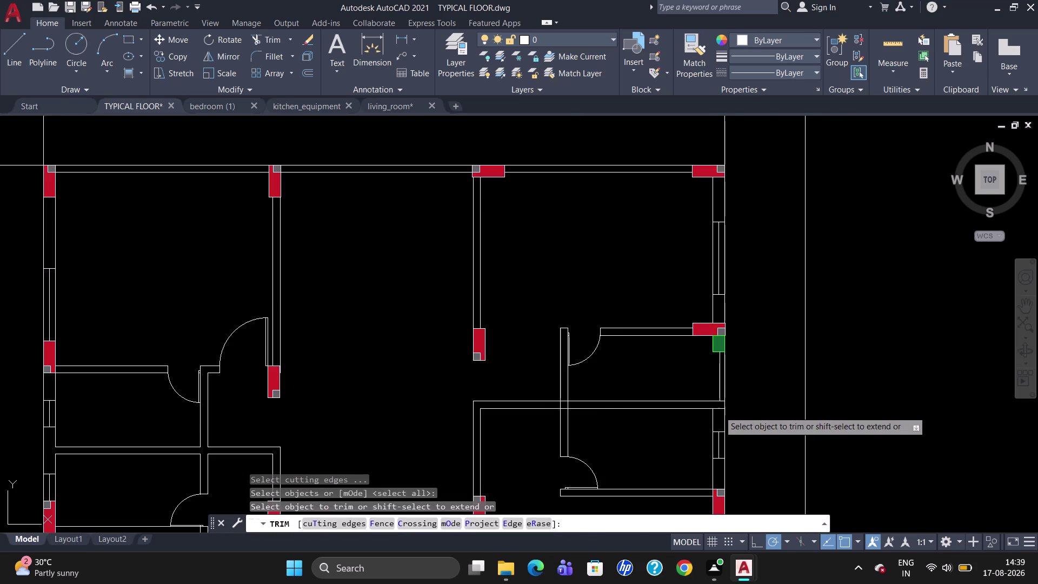
click(720, 407)
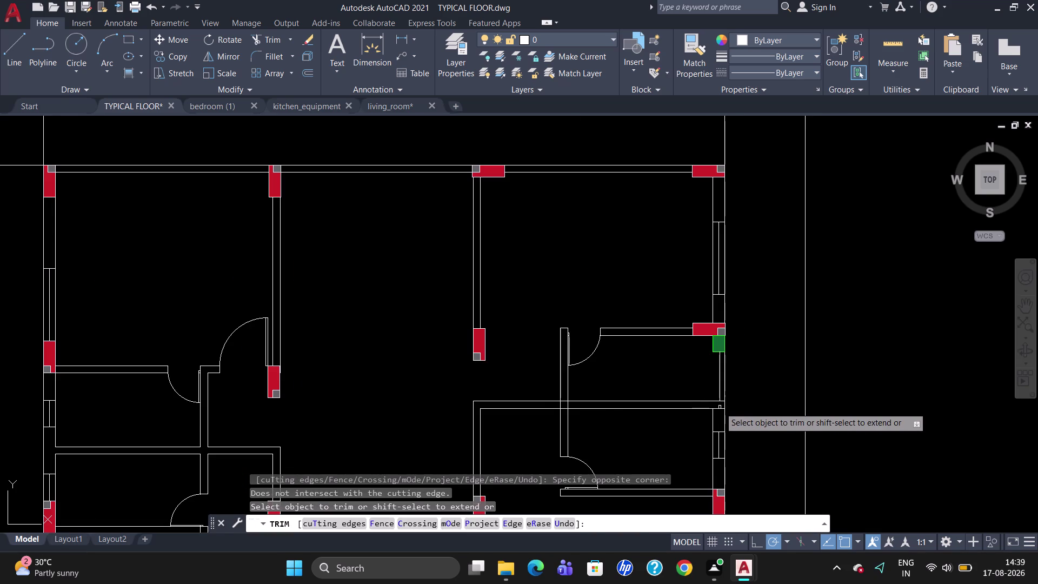
click(719, 407)
click(719, 408)
key(Return)
Delete the stray short line at the wall junction.
click(718, 409)
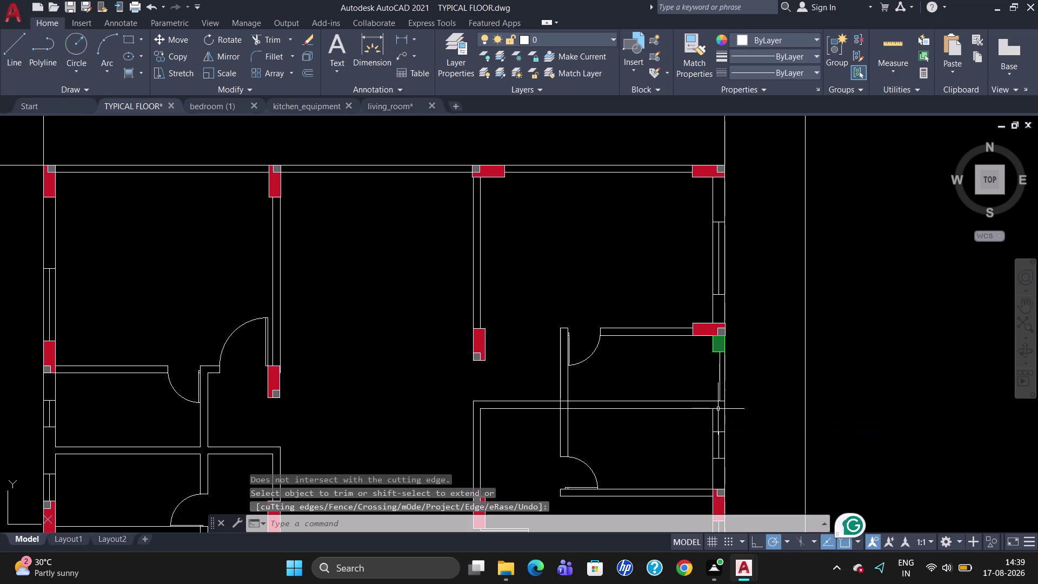
click(717, 410)
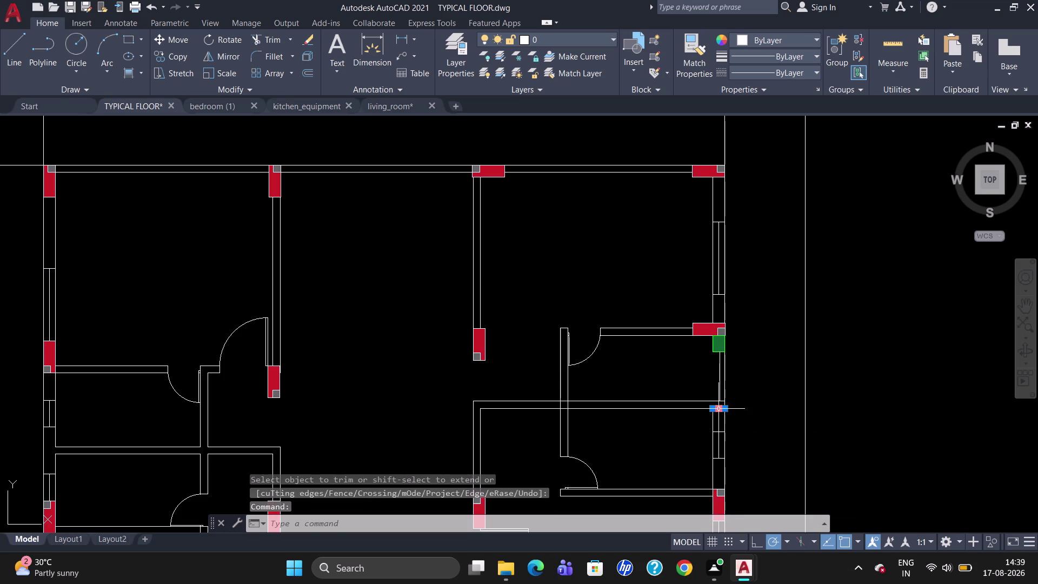
key(Delete)
scroll(down, 3)
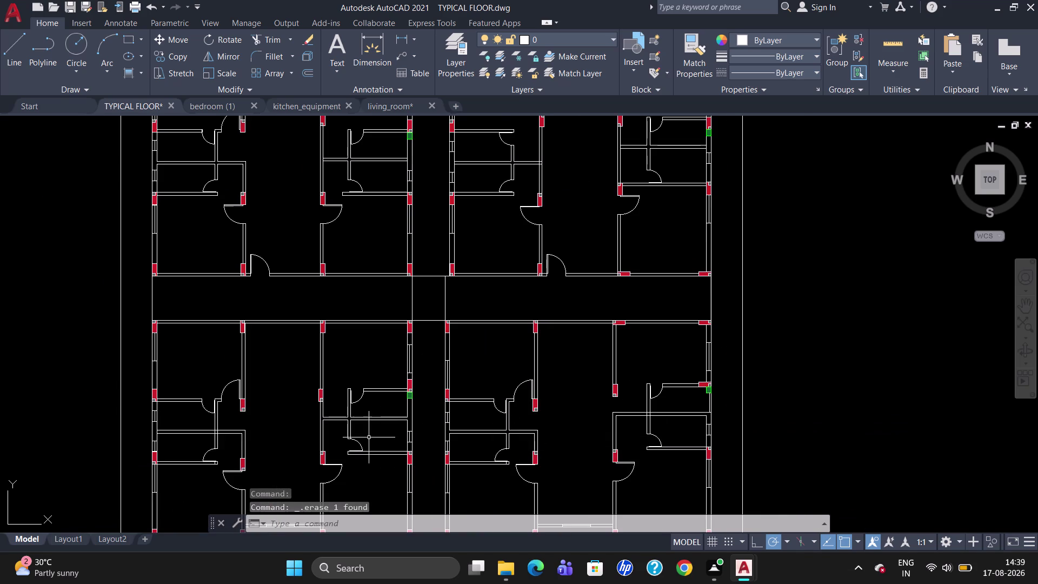
Draw a vertical line along the wall, starting 5.5" from the wall corner via TK tracking.
scroll(up, 3)
scroll(up, 3)
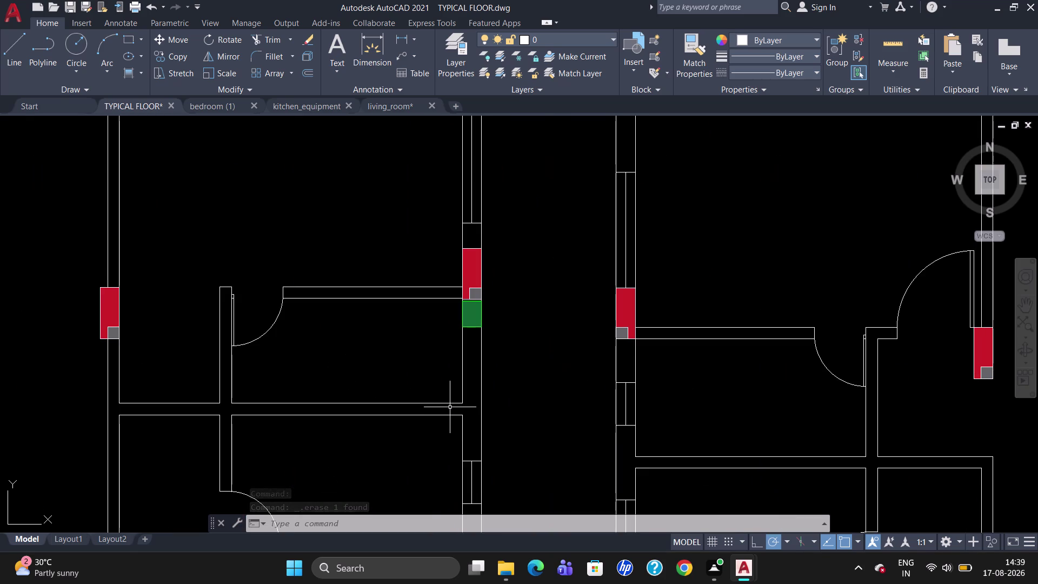
key(l)
key(Return)
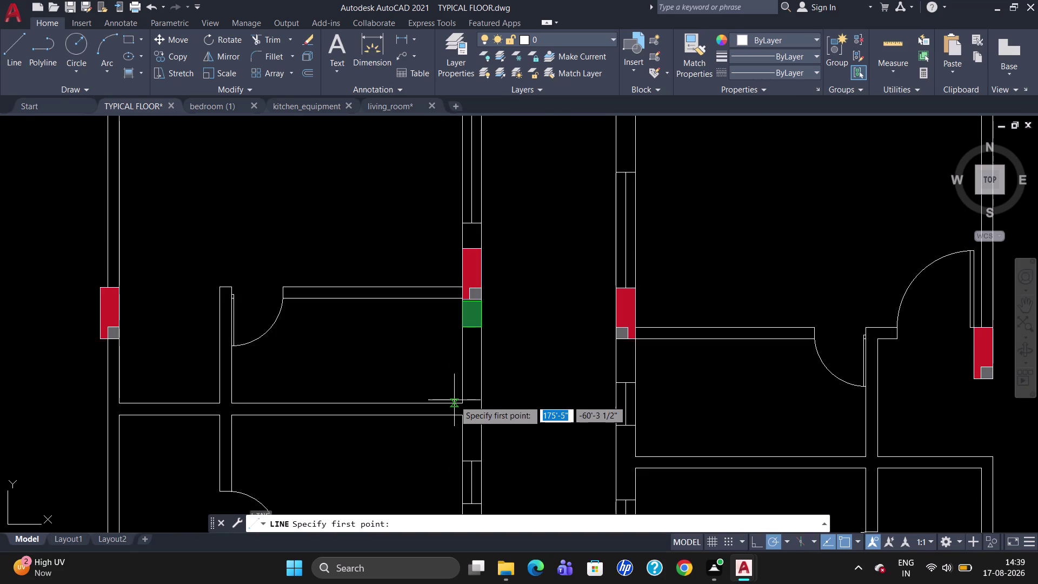
text(TJ)
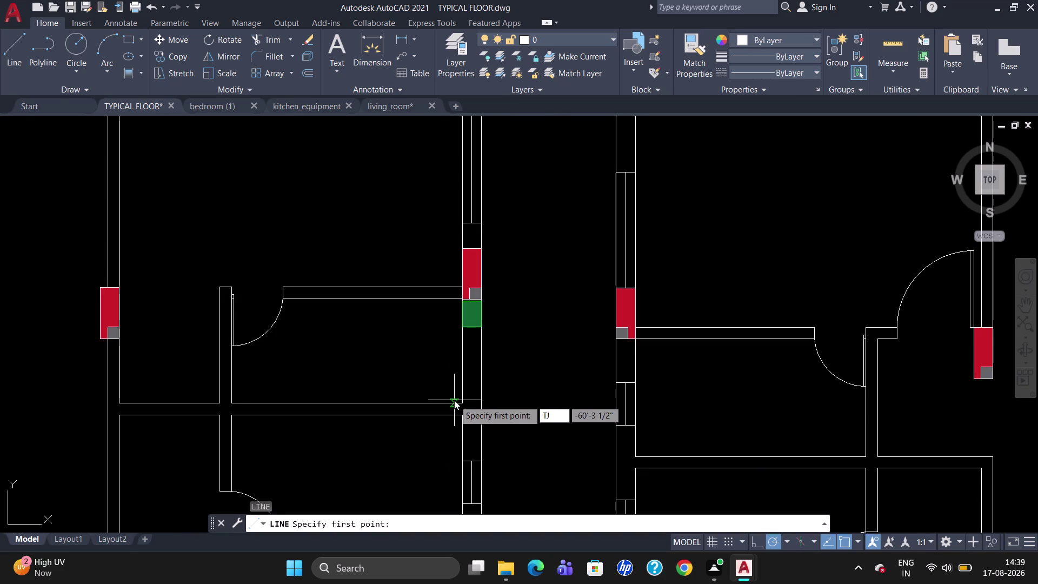
key(BackSpace)
key(k)
key(Return)
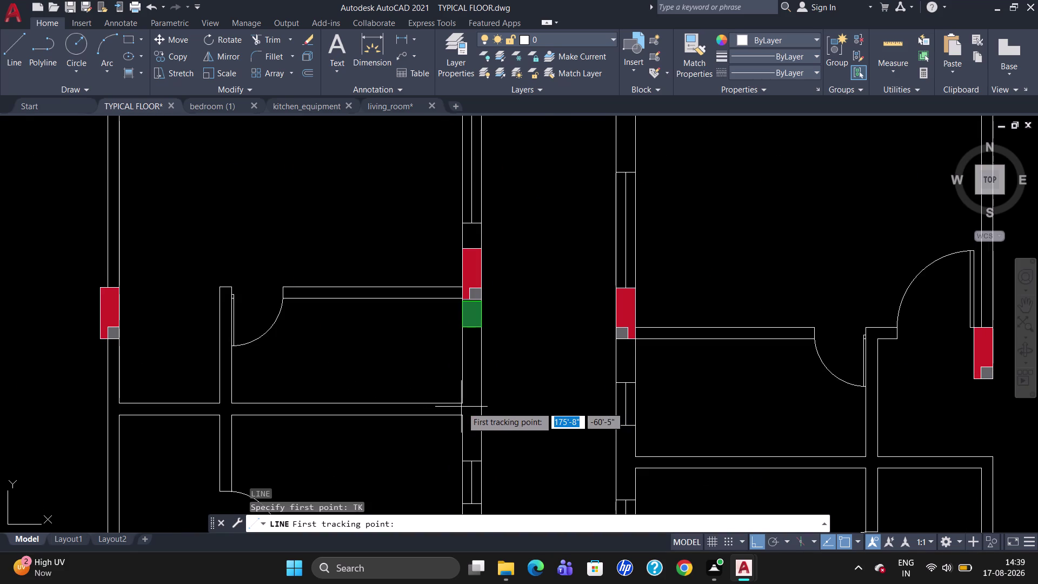
click(463, 404)
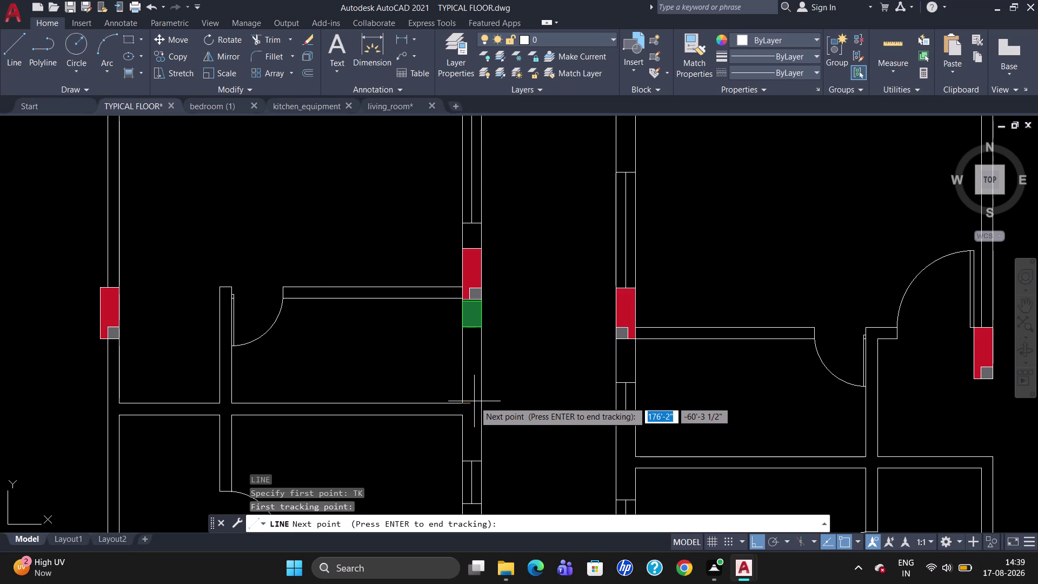
key(5)
text(.)
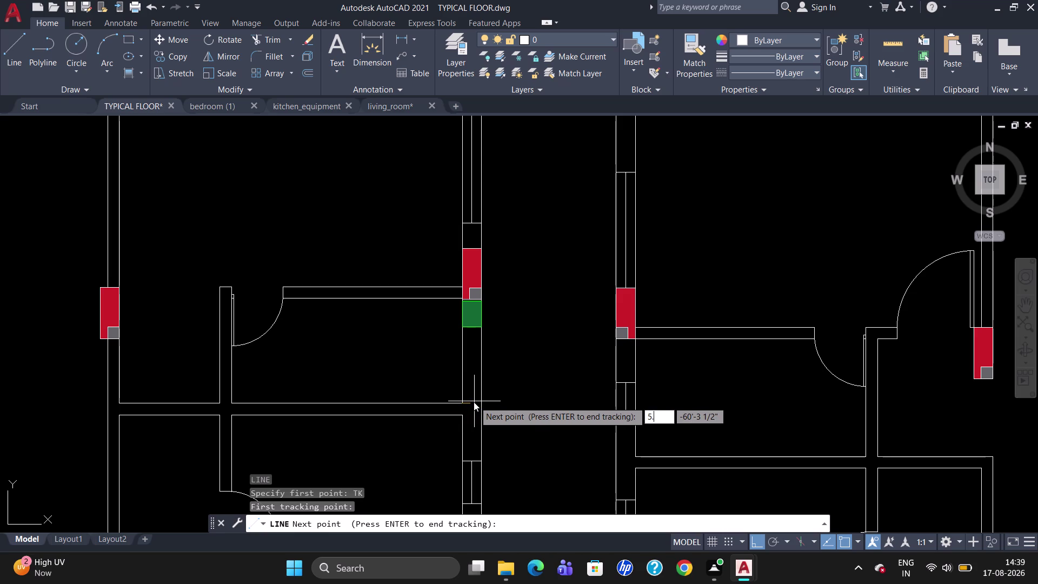
text(5")
key(Return)
key(Return)
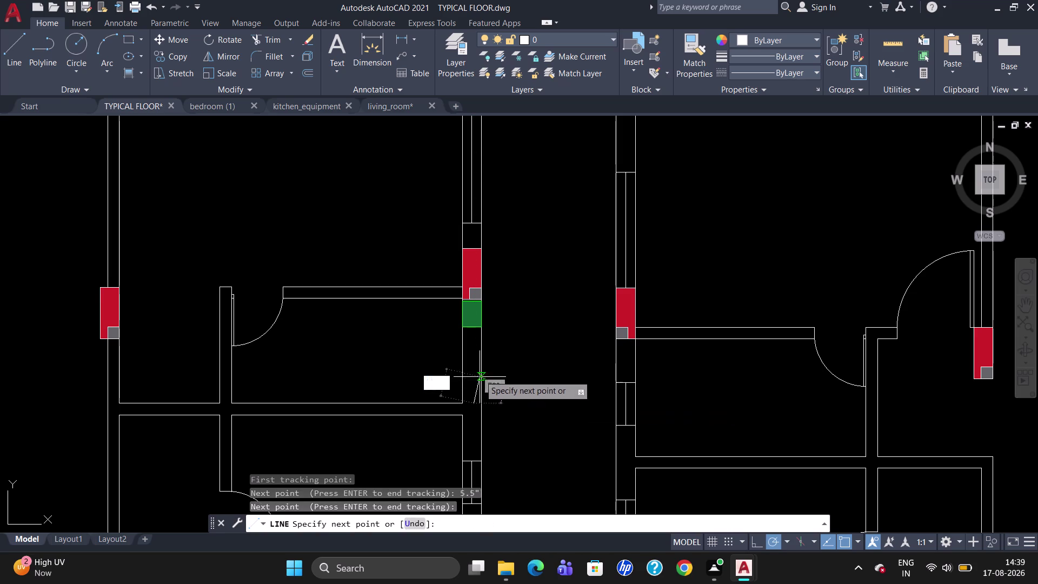
click(472, 330)
key(Escape)
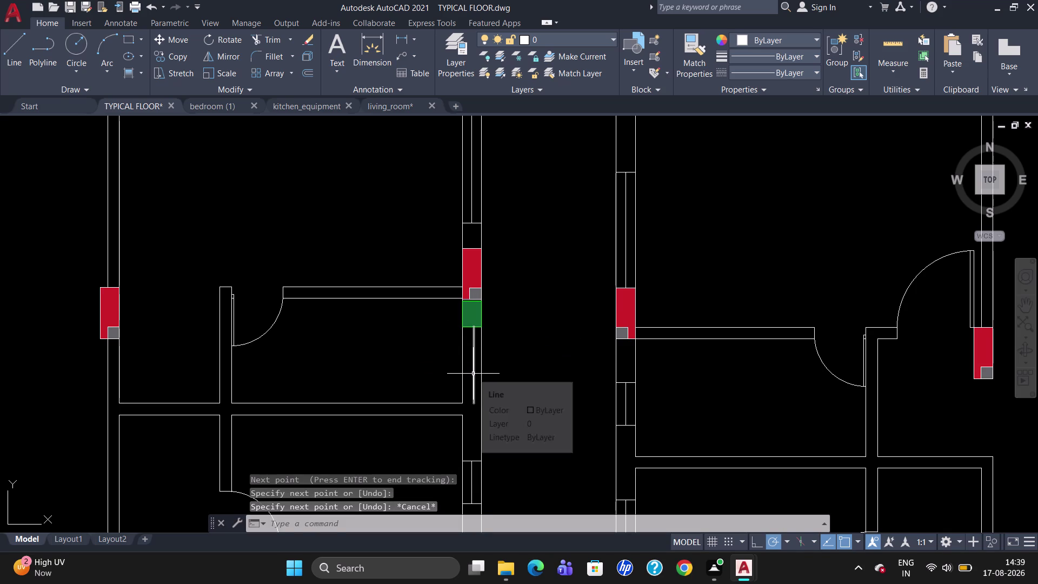
scroll(up, 3)
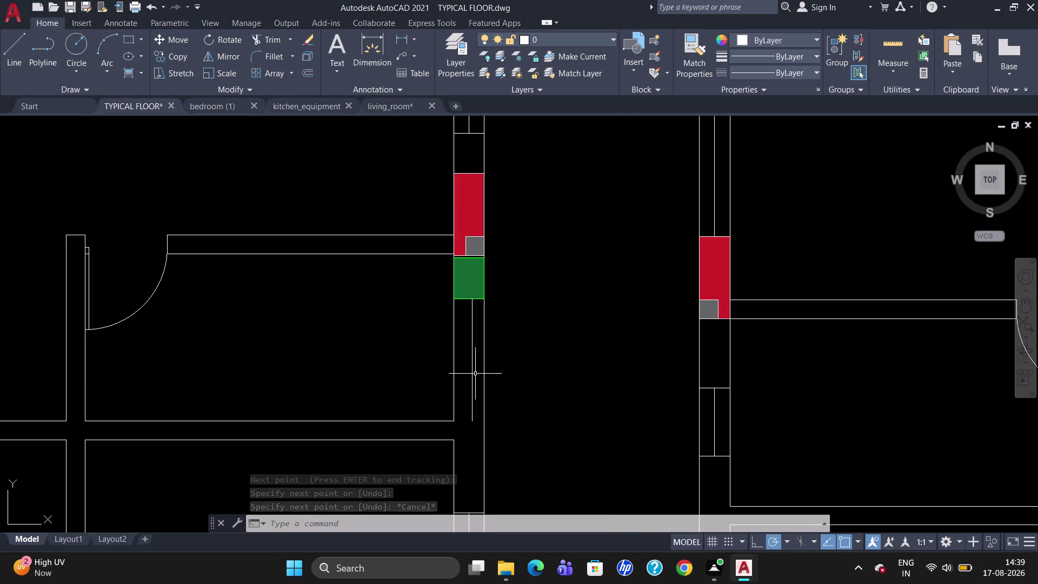
Begin moving the green opening symbol from a base point, then cancel the move.
click(471, 285)
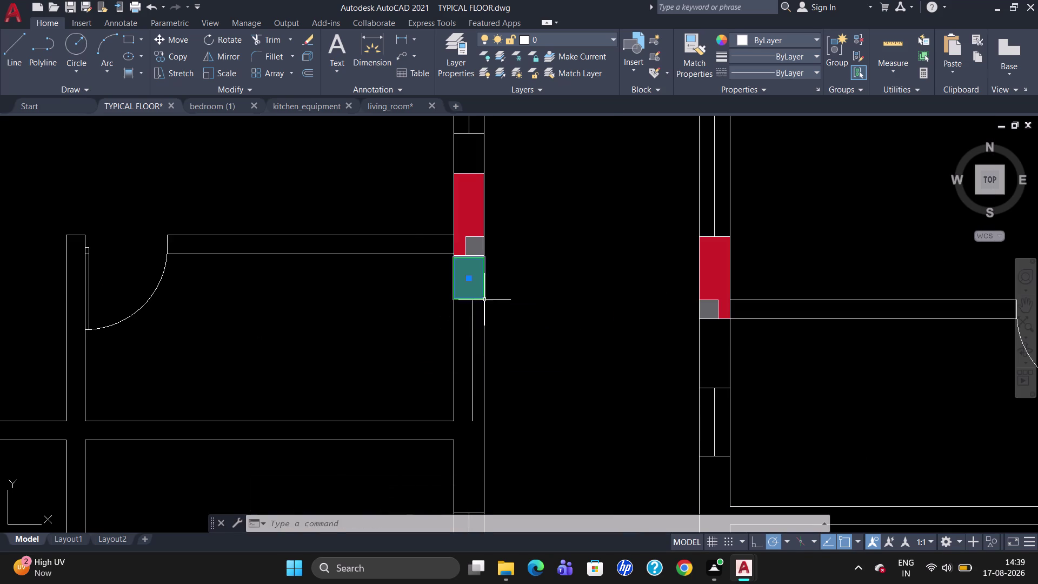
key(m)
key(Return)
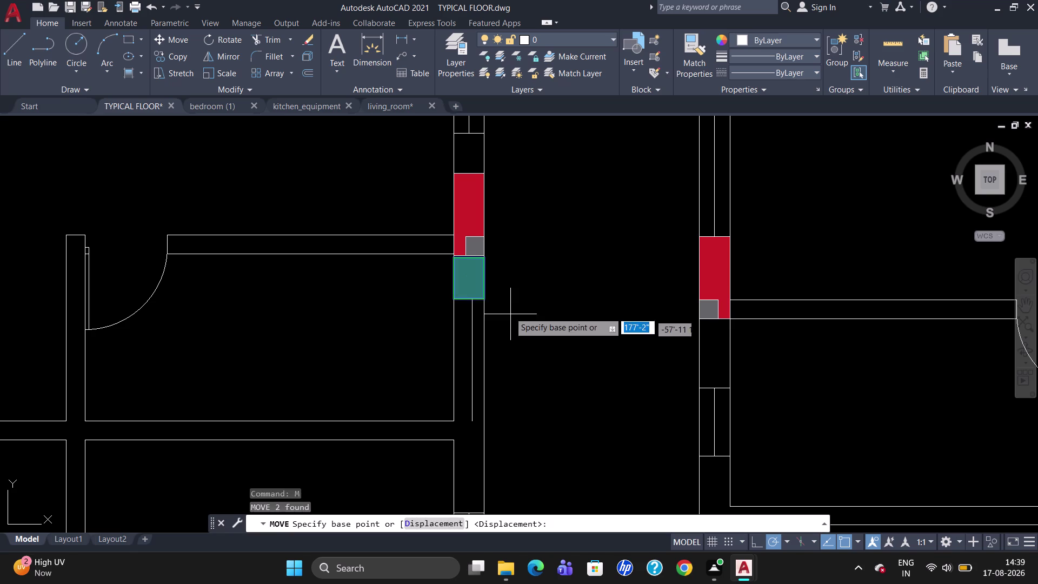
click(485, 258)
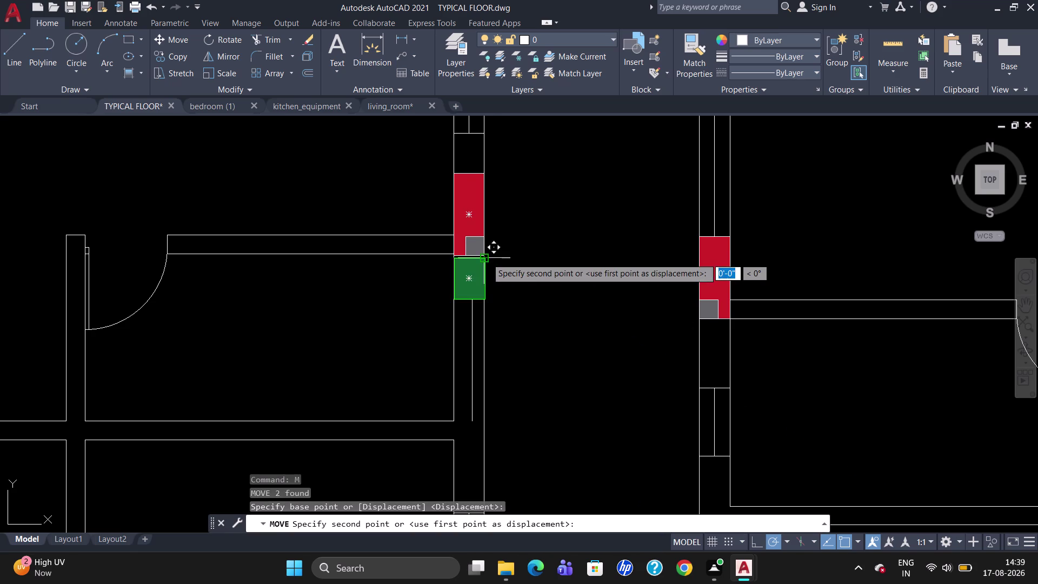
scroll(up, 3)
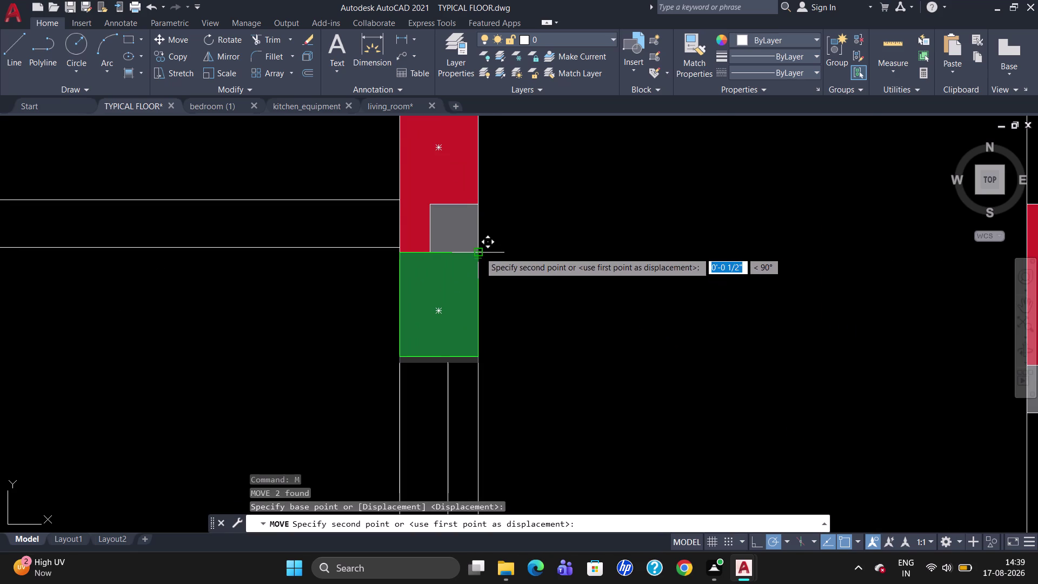
click(480, 252)
key(Escape)
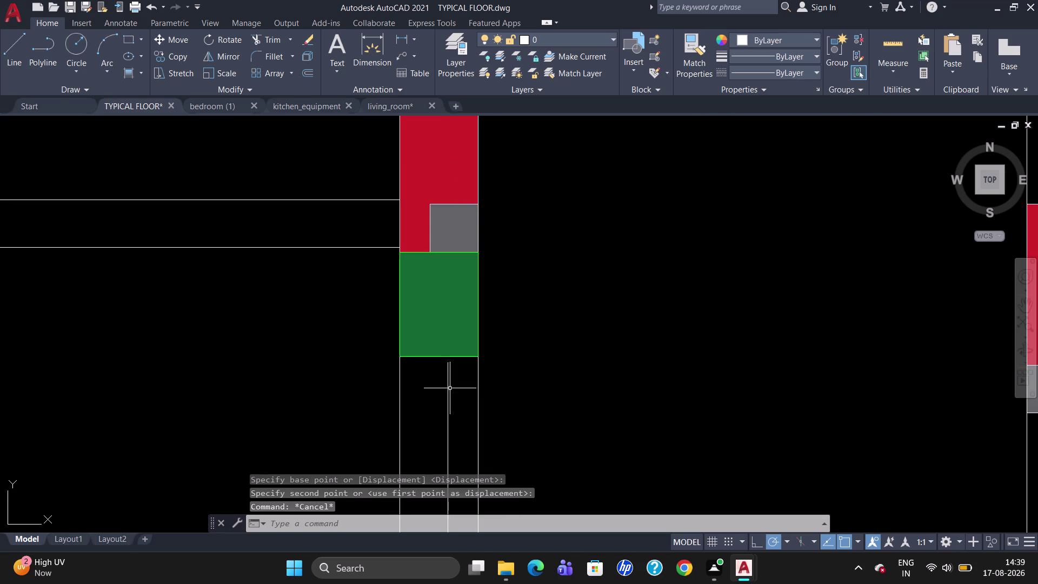
Draw a short vertical line down the wall just below the green symbol.
key(l)
key(Return)
click(444, 363)
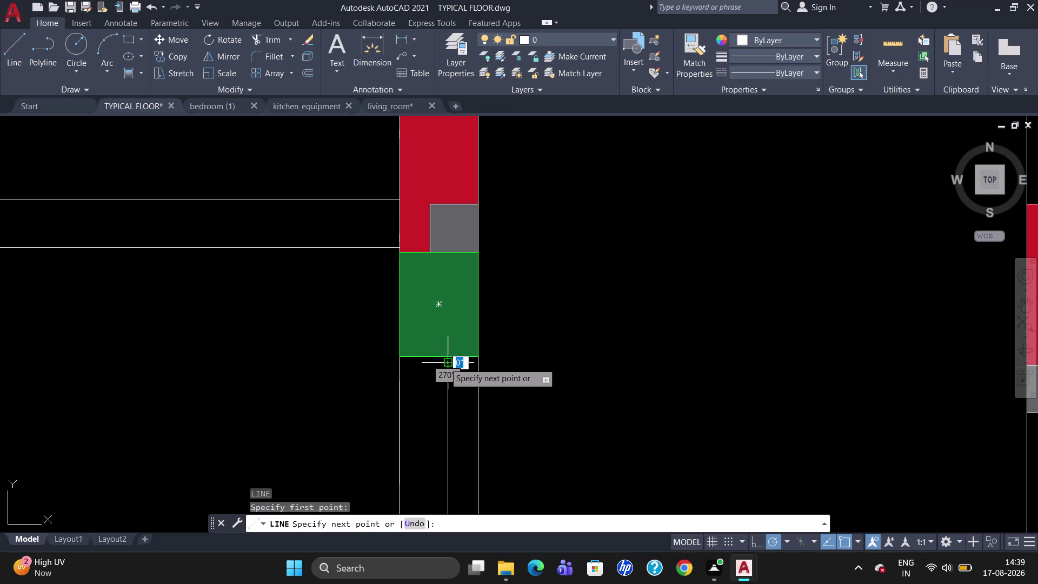
click(445, 356)
key(Escape)
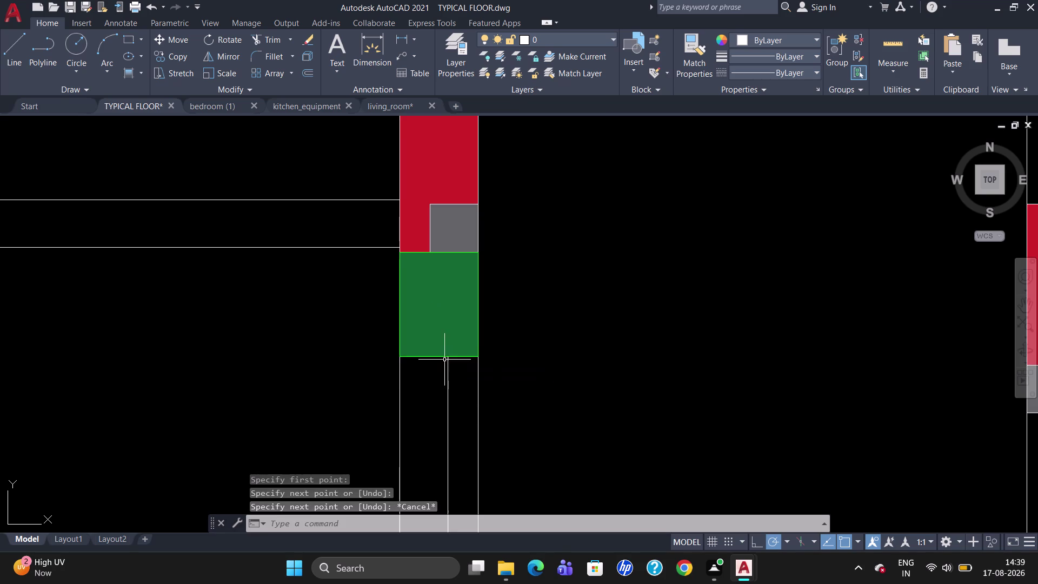
scroll(down, 3)
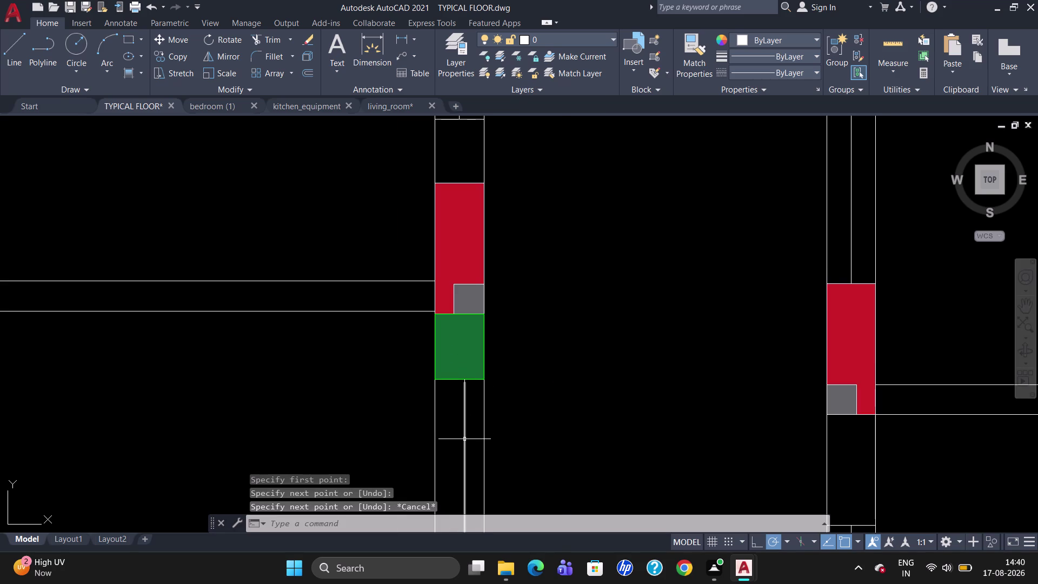
scroll(down, 3)
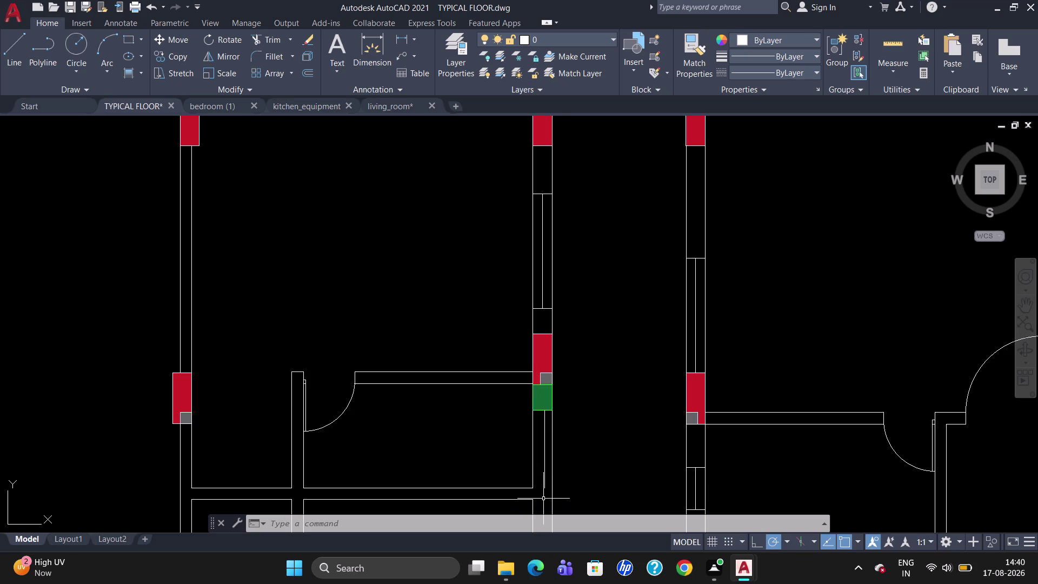
Erase the misplaced opening line.
scroll(down, 3)
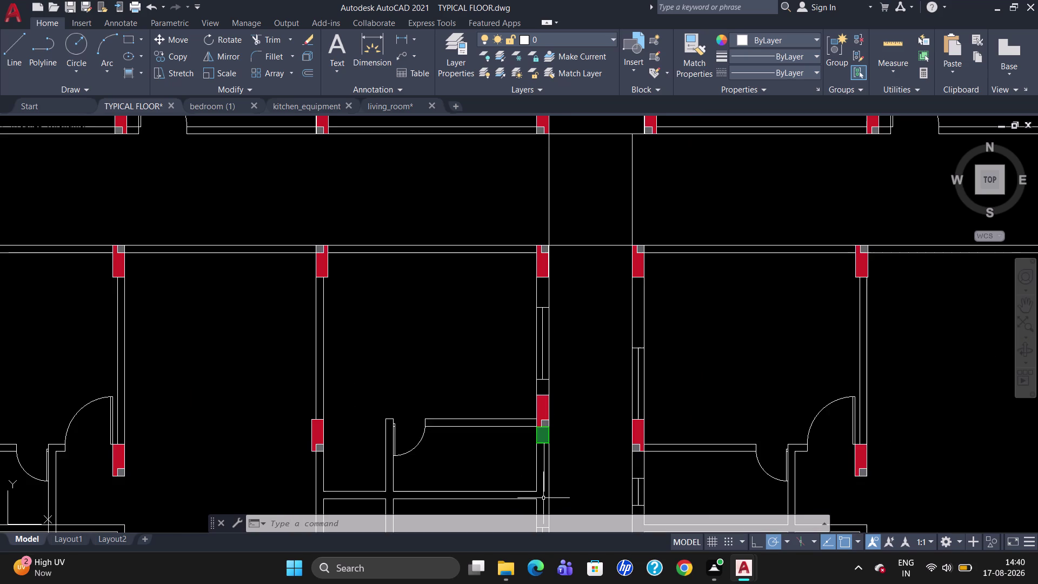
scroll(up, 3)
scroll(down, 3)
scroll(up, 3)
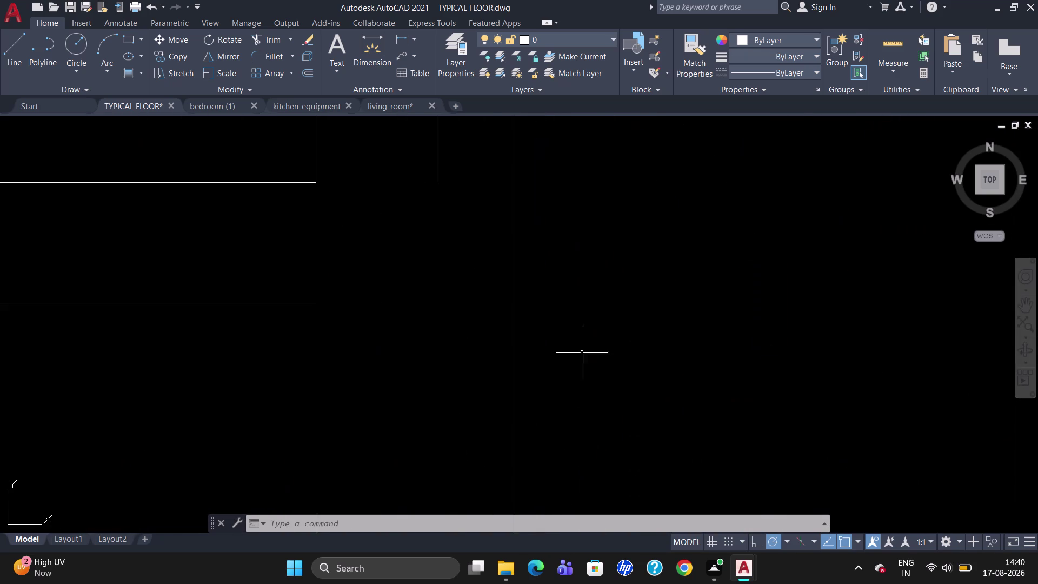
scroll(down, 3)
scroll(down, 3)
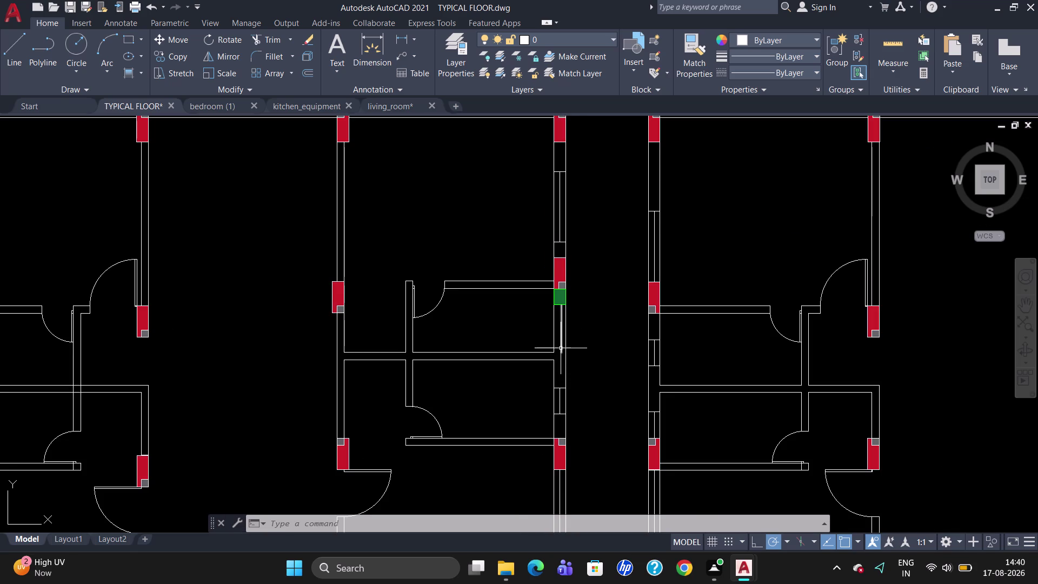
click(561, 347)
key(Delete)
Draw a line down the wall, tracked 5.5 from the green symbol's corner.
key(l)
key(Return)
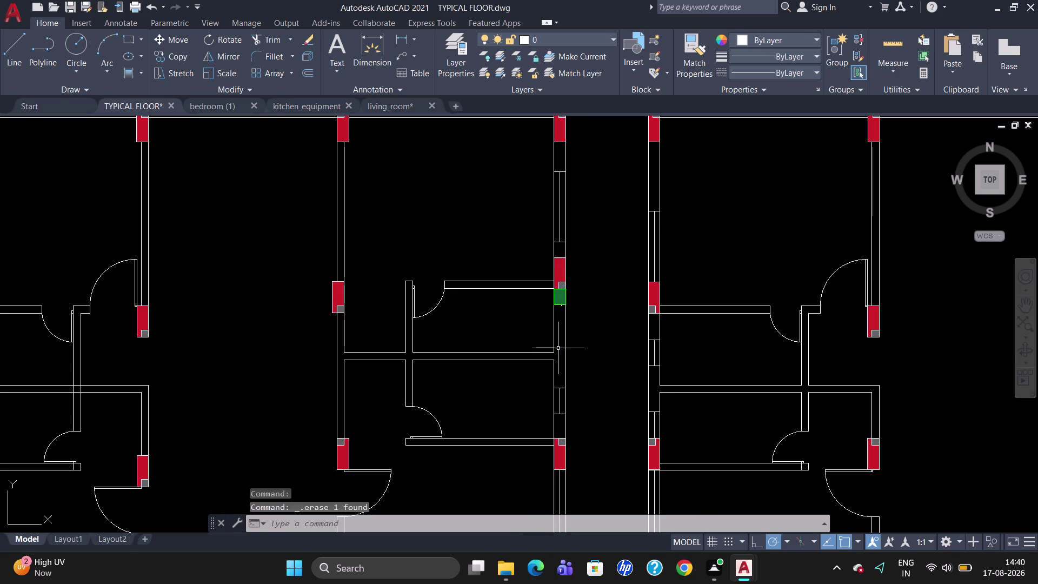
text(TK)
key(Return)
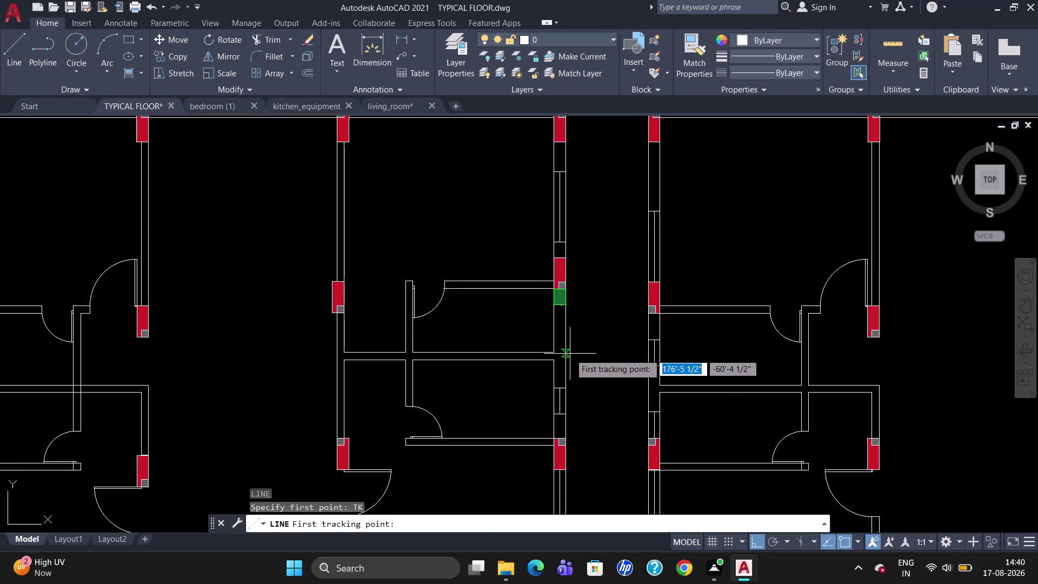
click(570, 352)
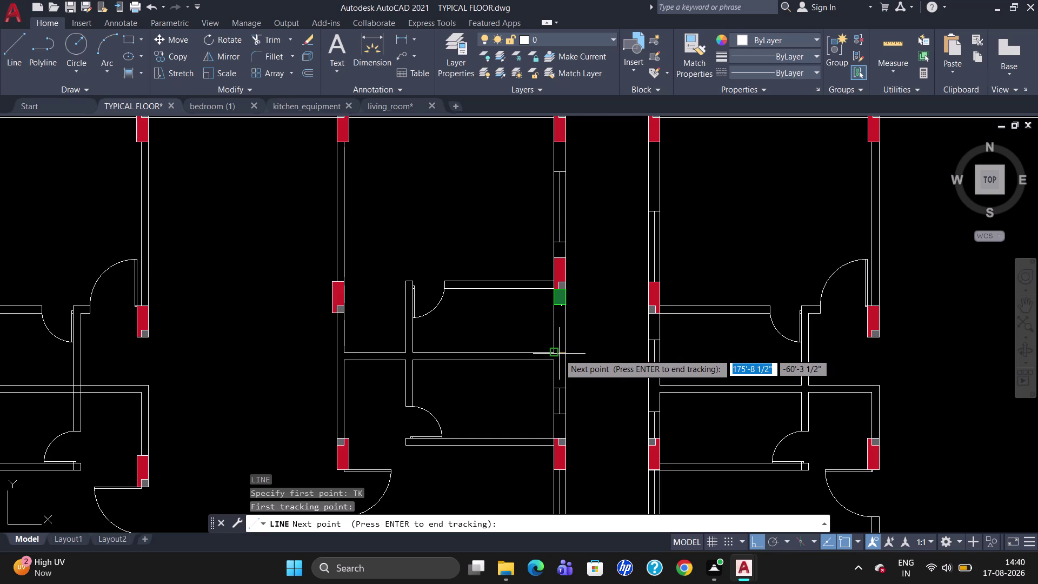
text(5.5)
key(Return)
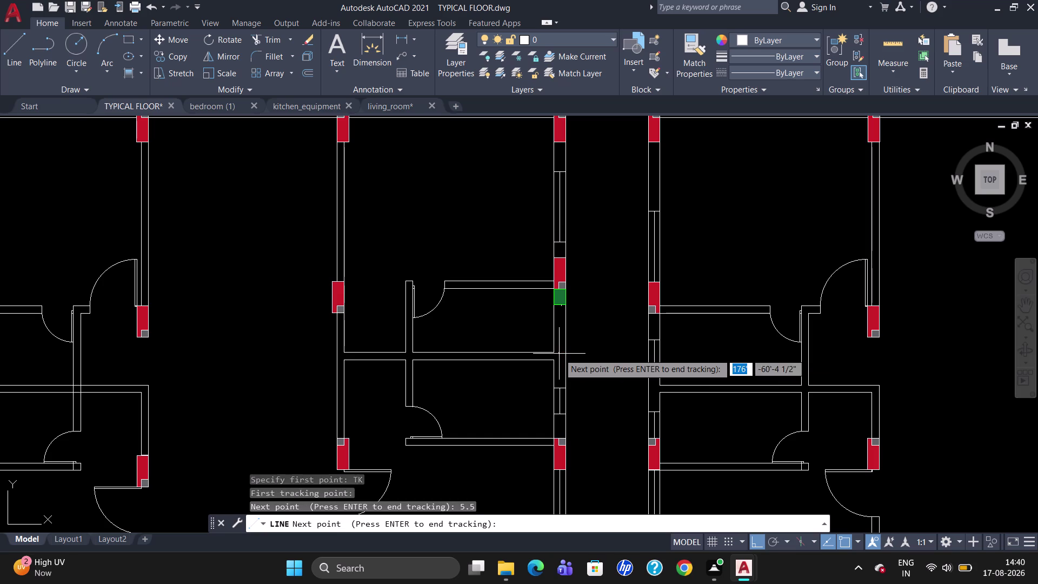
key(Return)
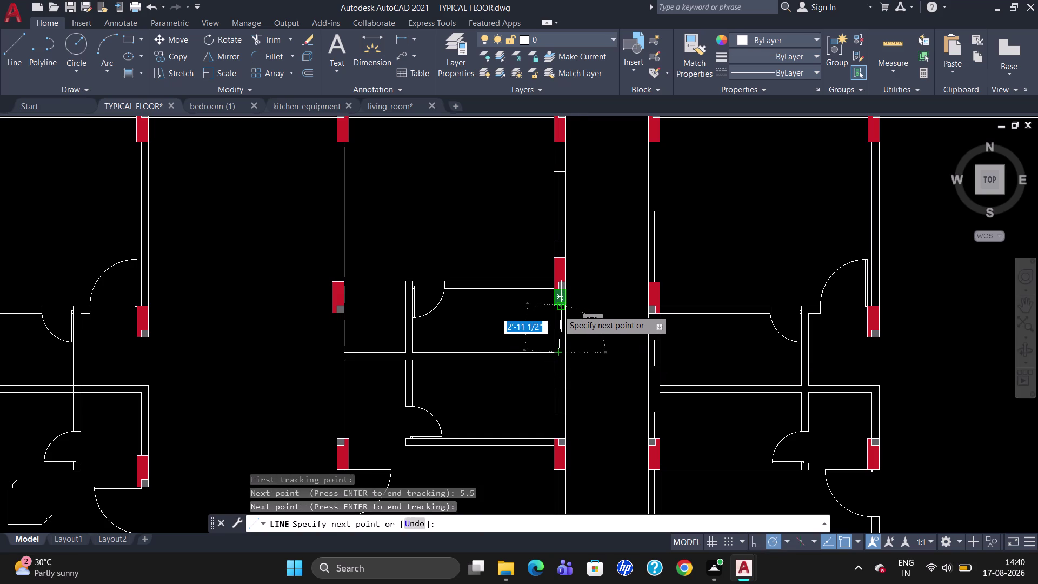
scroll(up, 3)
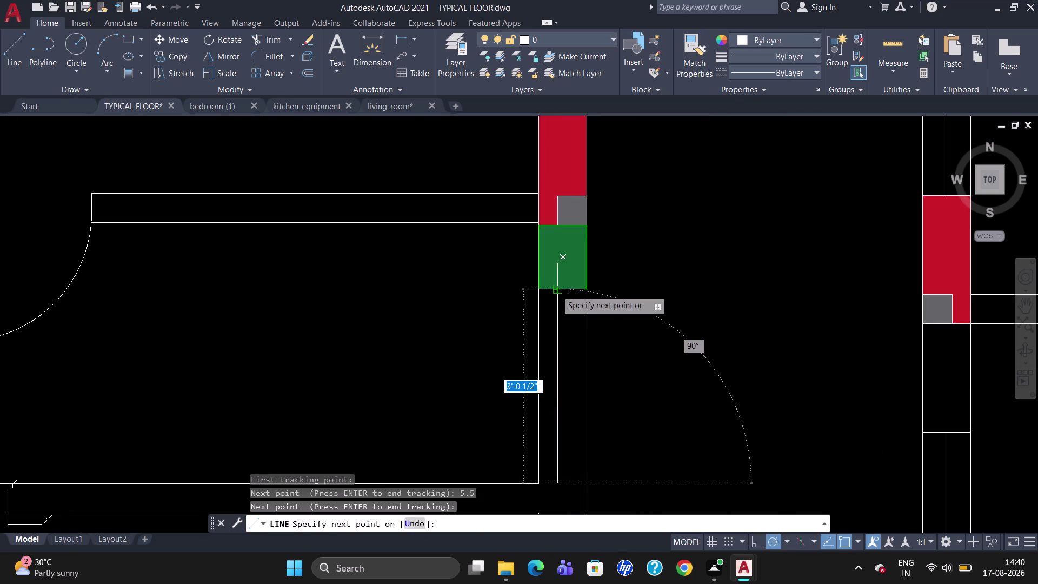
click(557, 290)
key(Escape)
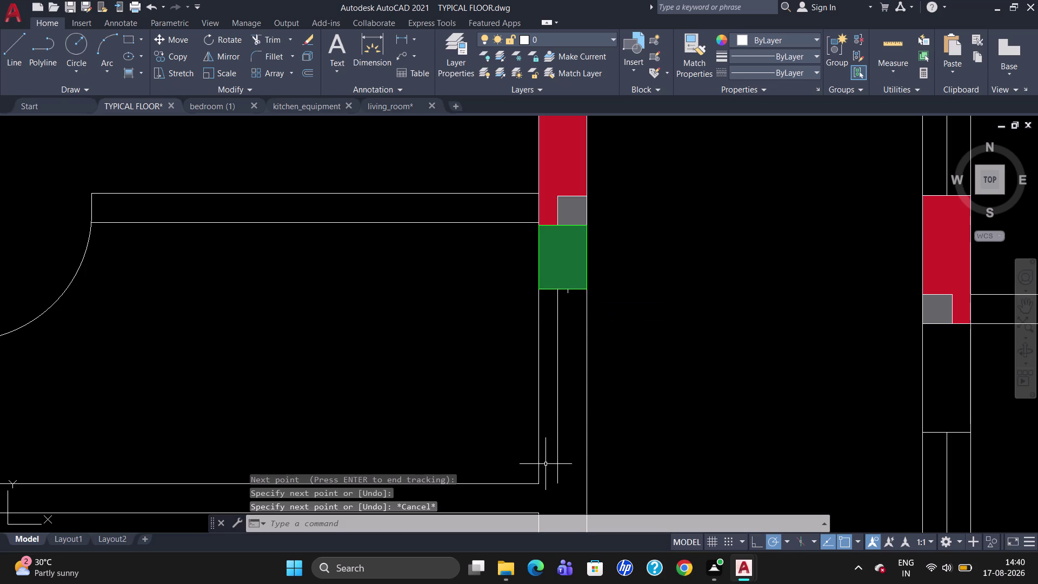
scroll(down, 3)
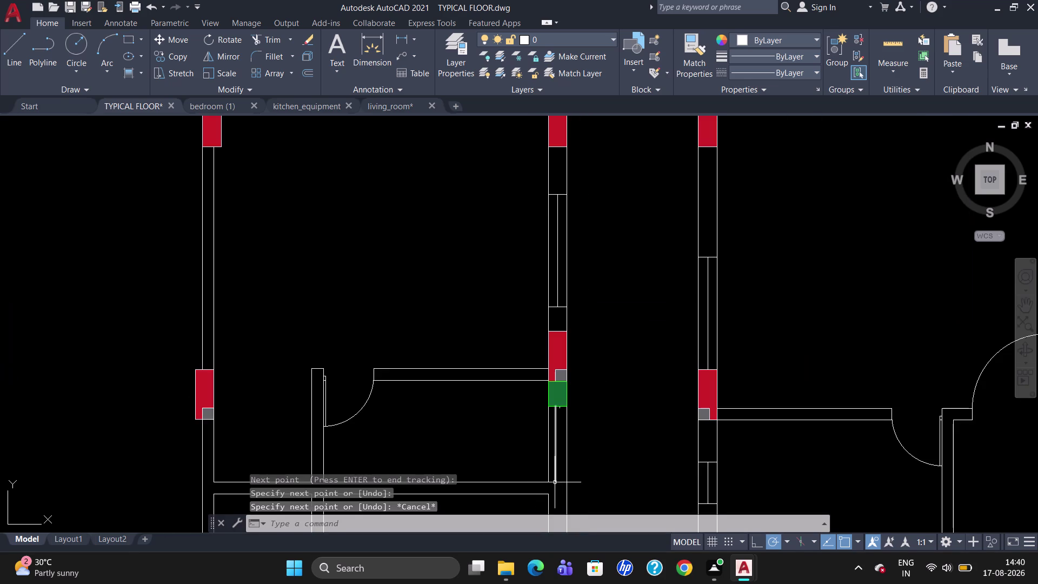
scroll(up, 3)
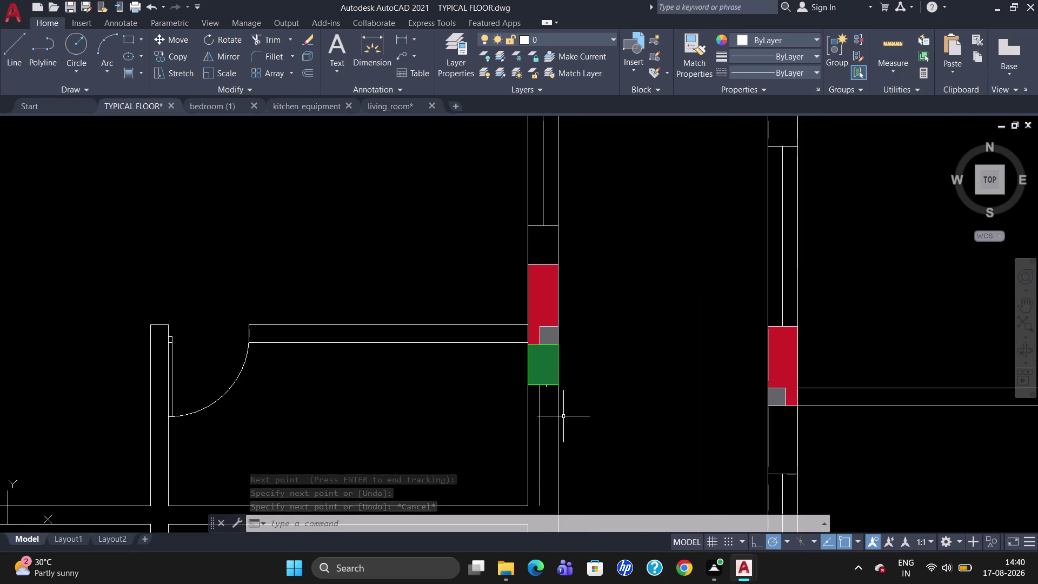
click(546, 387)
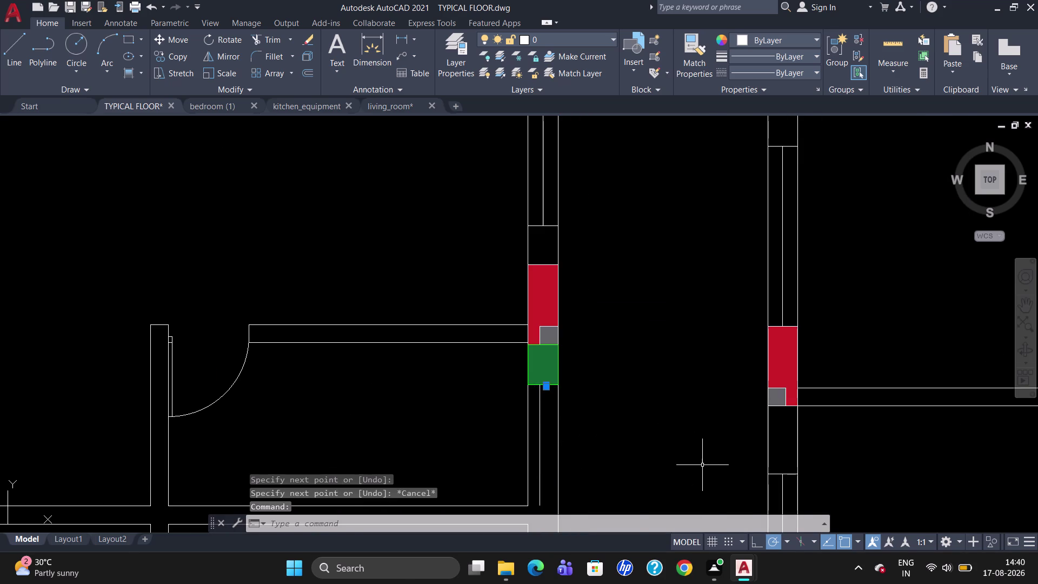
Erase the selected line beneath the green symbol in the middle unit.
key(Delete)
scroll(down, 3)
scroll(up, 3)
scroll(down, 3)
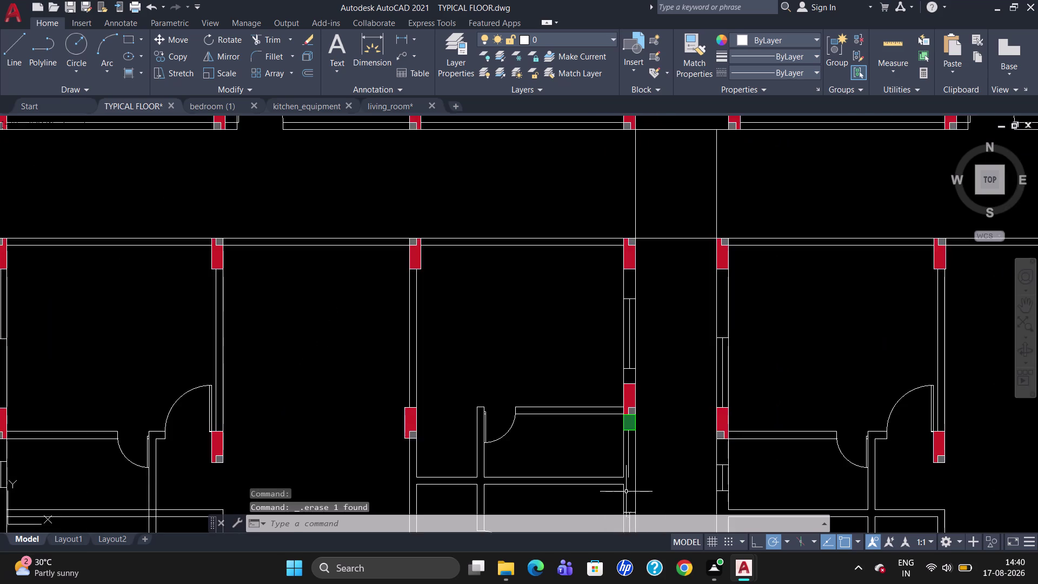
scroll(up, 3)
Draw a short horizontal line, then attempt a trim and cancel it.
key(l)
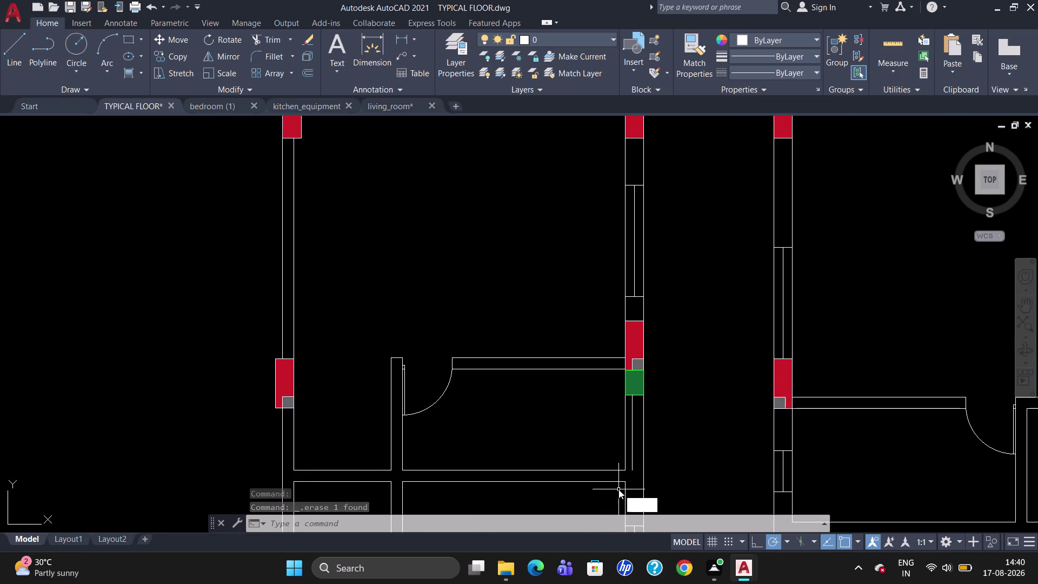
key(Return)
click(624, 468)
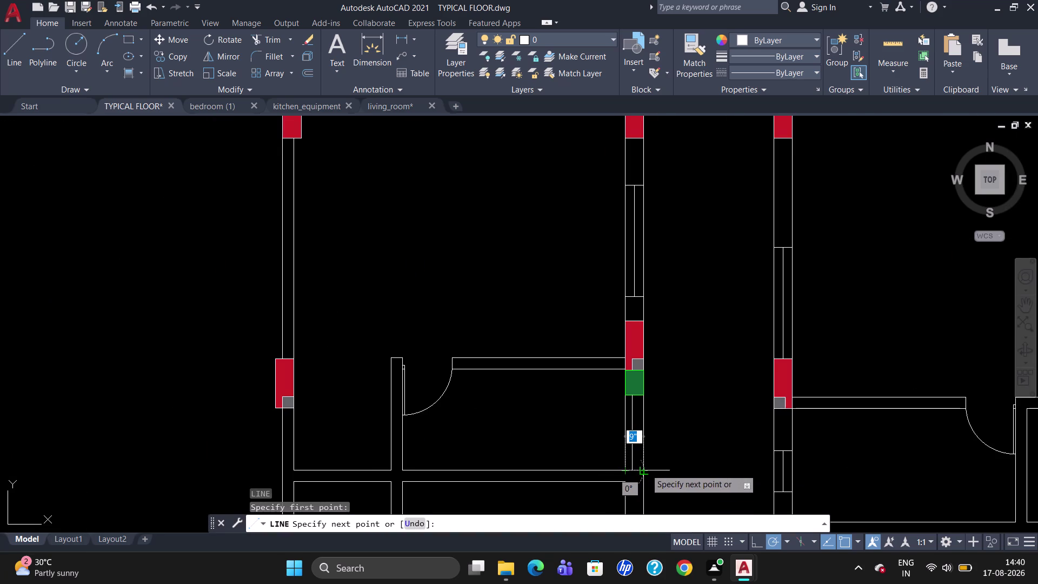
click(646, 468)
key(Escape)
text(TR)
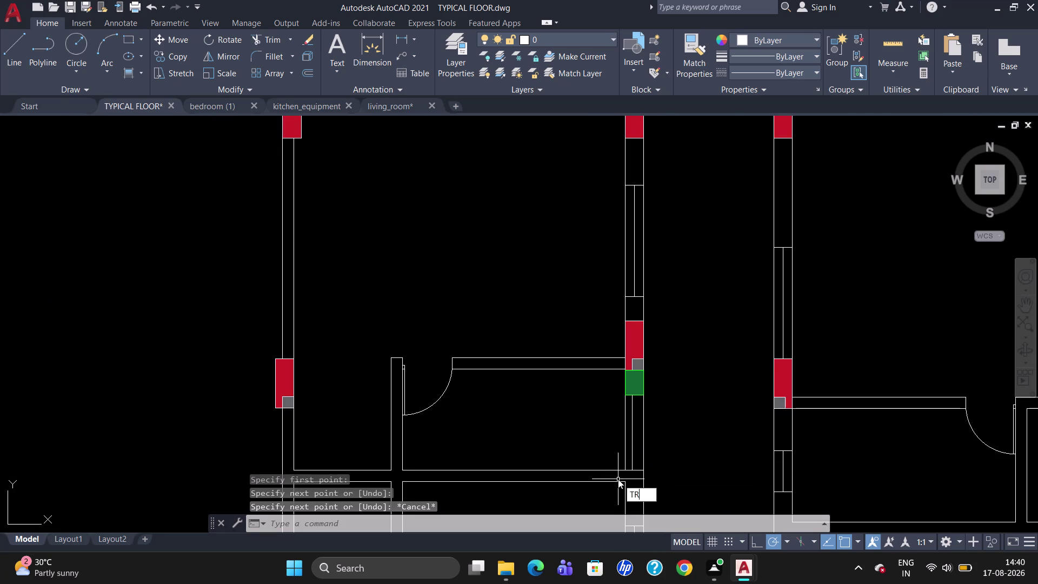
key(Return)
key(Return)
click(624, 451)
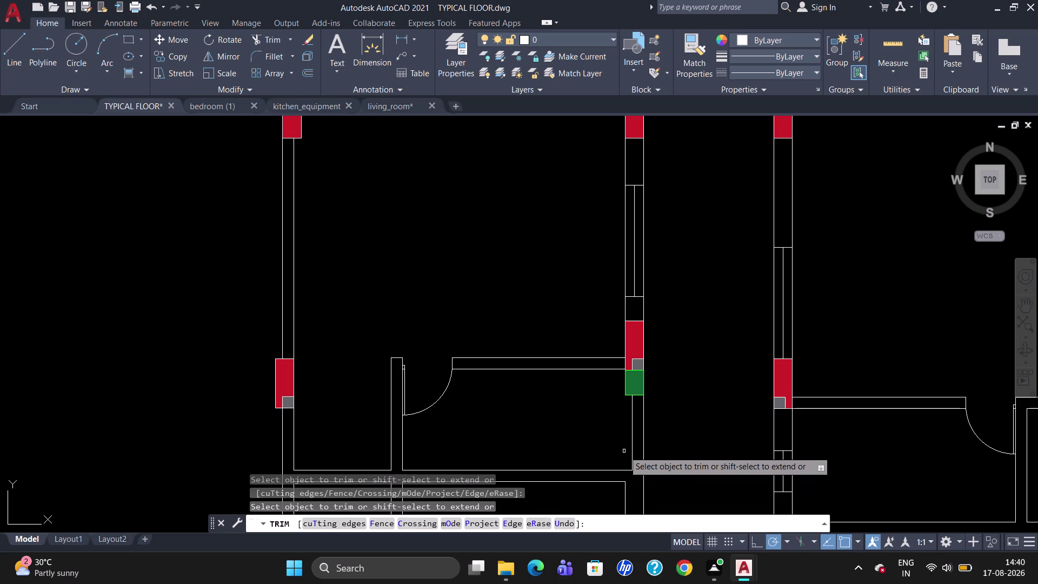
key(Escape)
Erase the line below the green symbol in the right-hand unit.
scroll(down, 3)
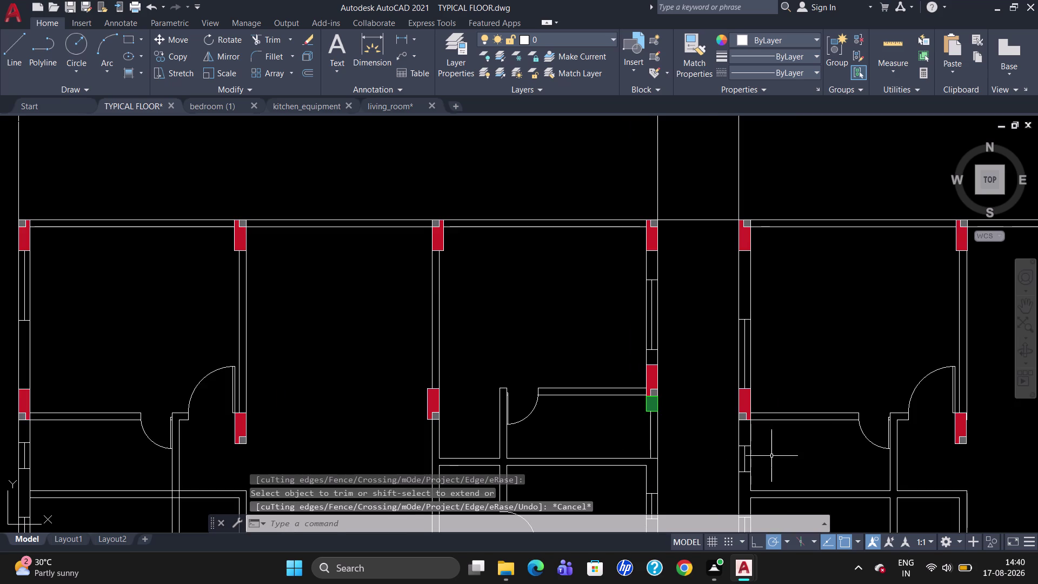
scroll(down, 3)
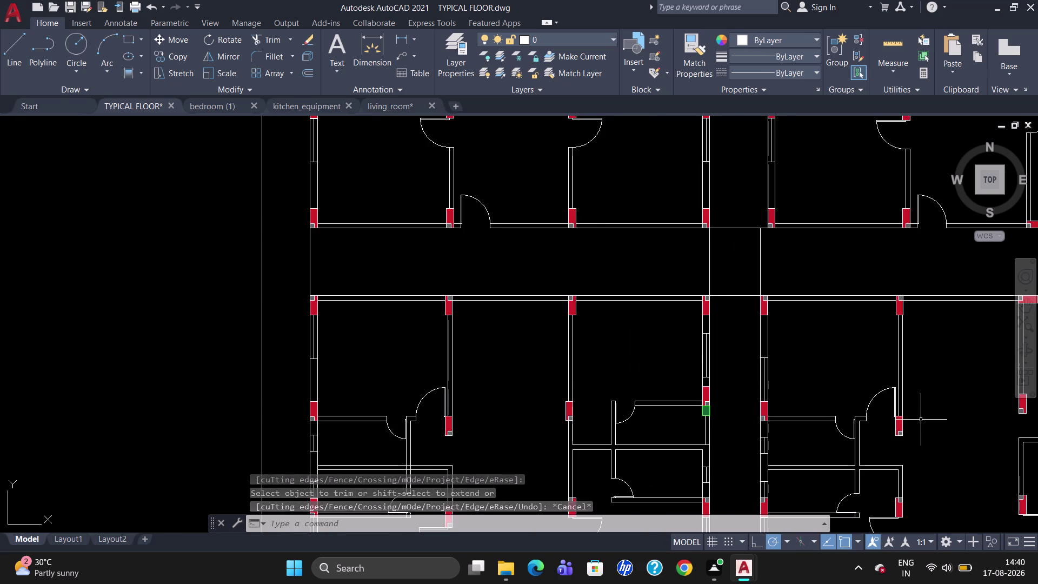
scroll(up, 3)
scroll(down, 3)
scroll(up, 3)
scroll(down, 3)
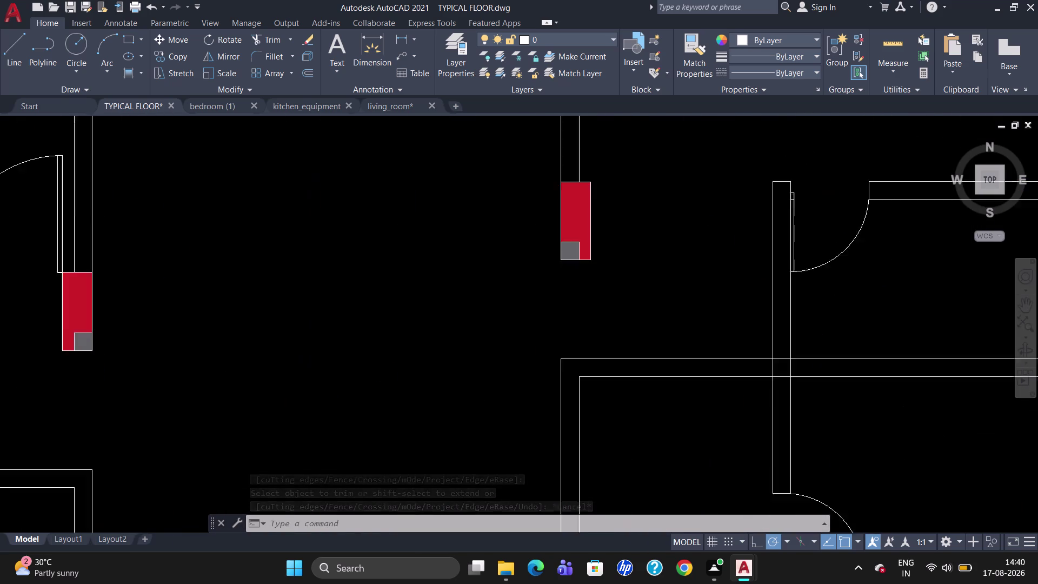
scroll(up, 3)
scroll(down, 3)
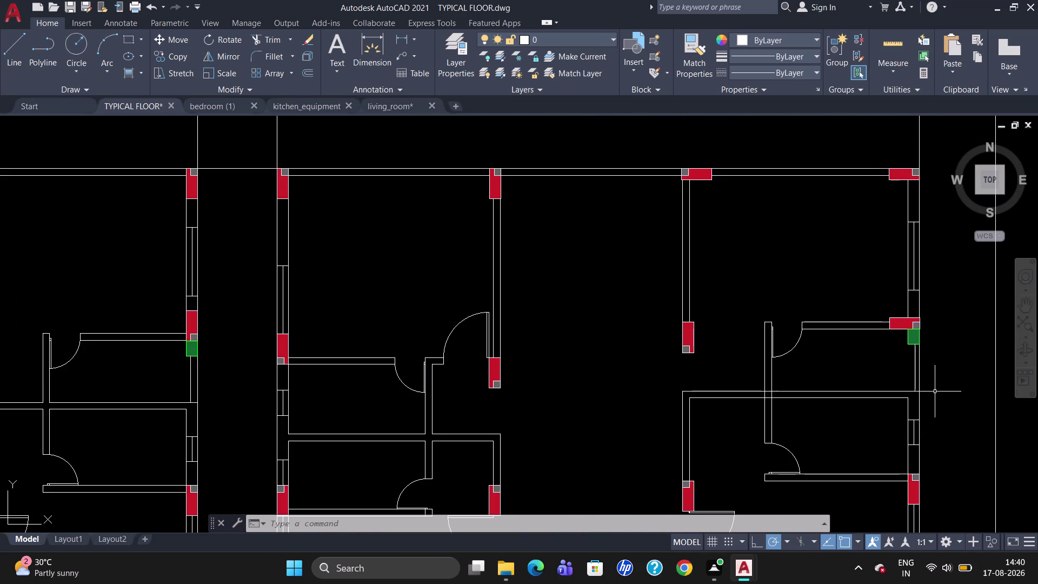
scroll(up, 3)
scroll(up, 3)
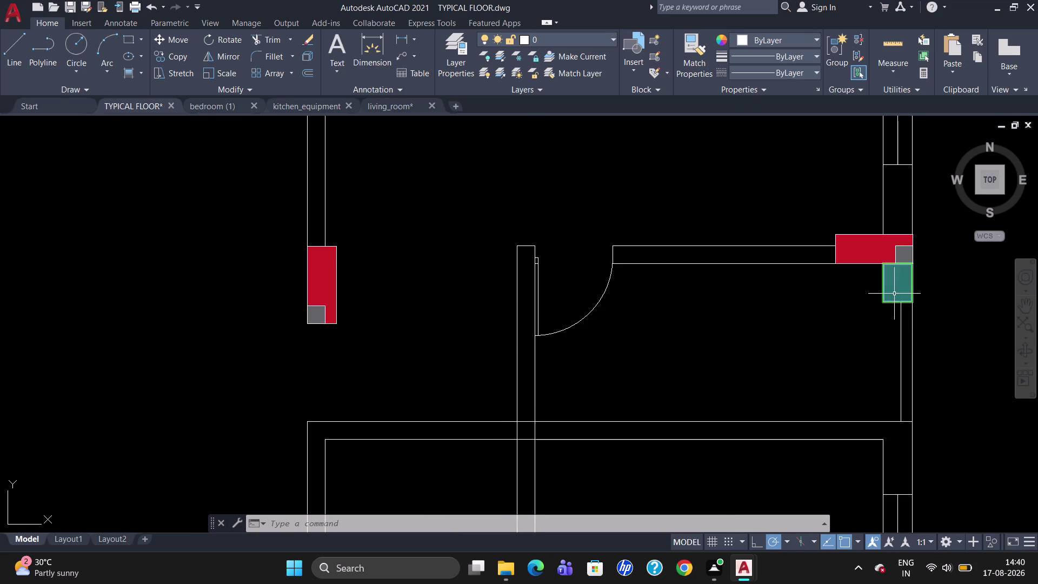
click(902, 344)
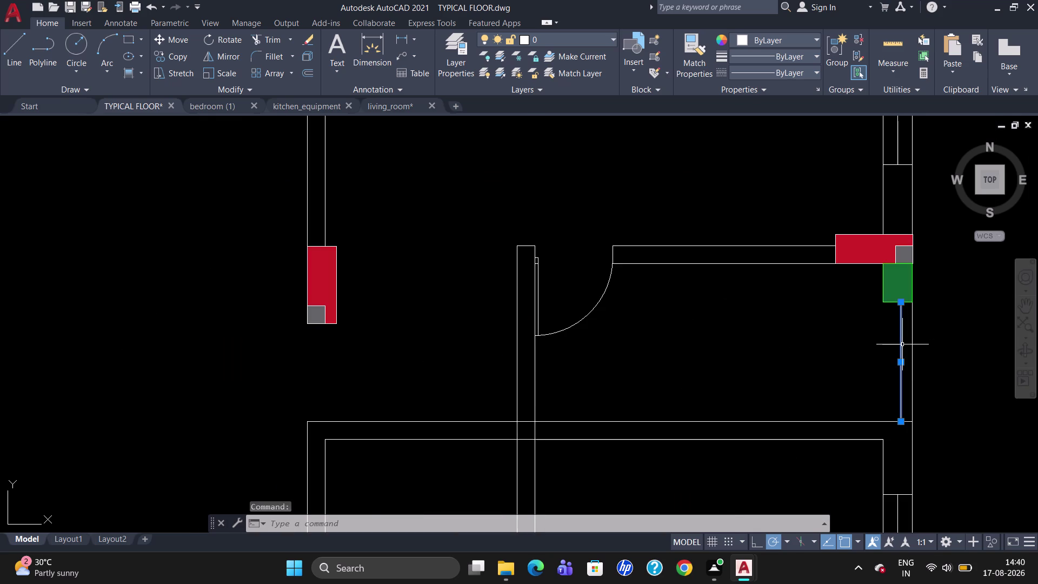
key(Delete)
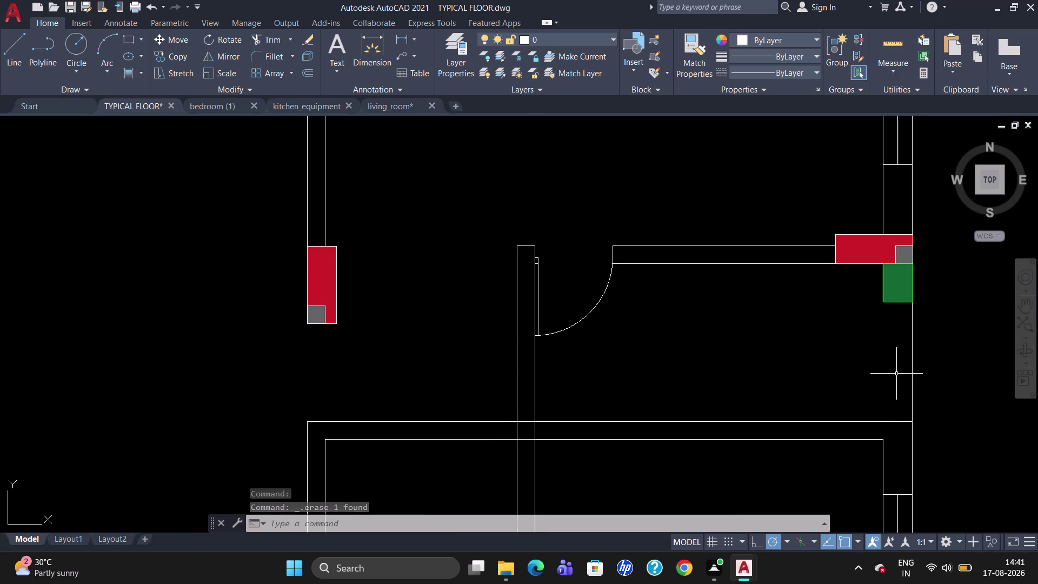
Try starting a tracked line, then abandon it after an invalid point.
key(l)
key(Return)
key(t)
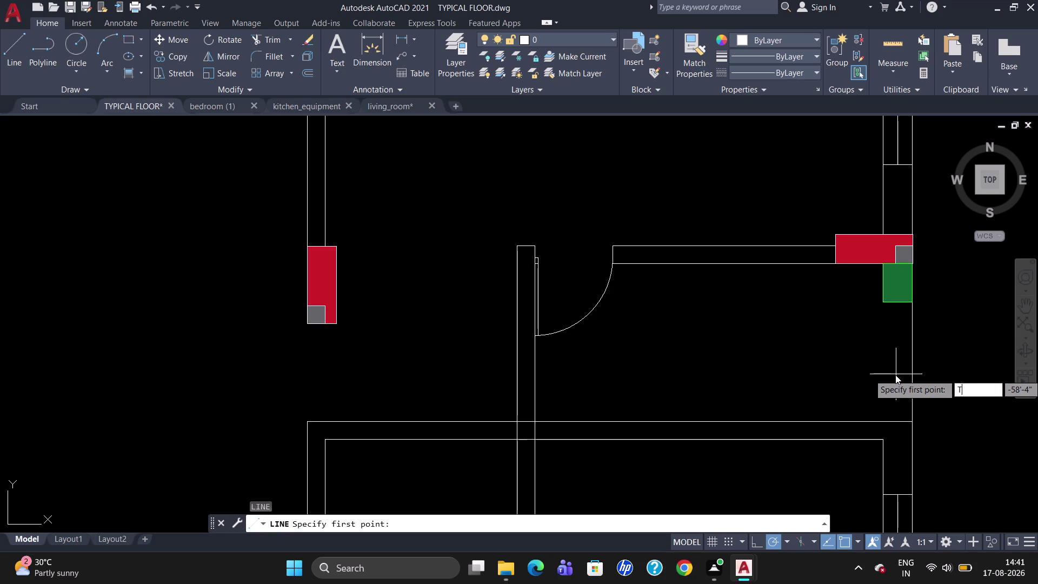
key(k)
key(Return)
key(Return)
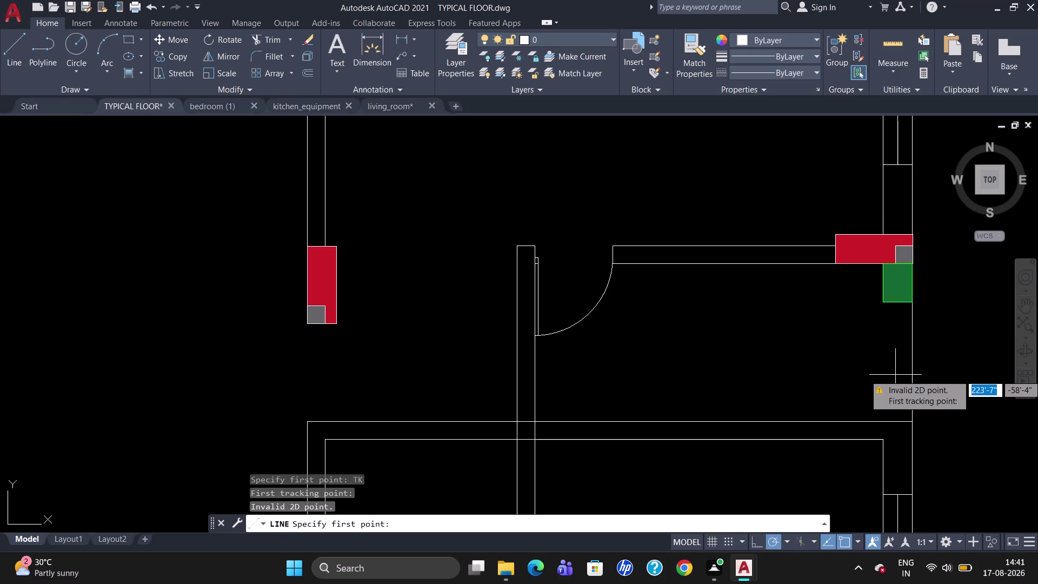
key(Escape)
Draw the opening line down the wall, tracked 5.5" from the wall corner.
key(l)
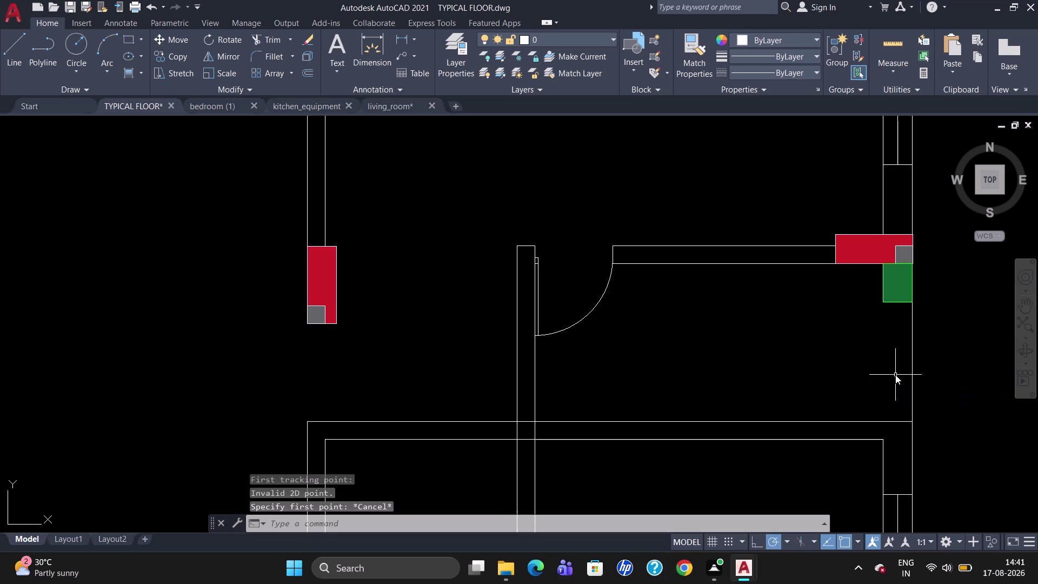
key(Return)
text(TK)
key(Return)
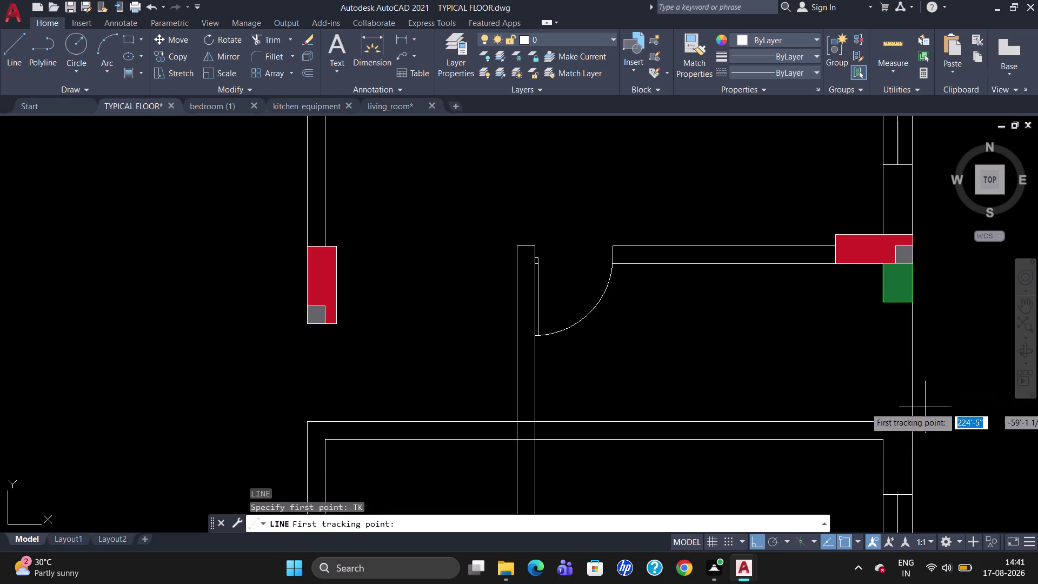
click(915, 423)
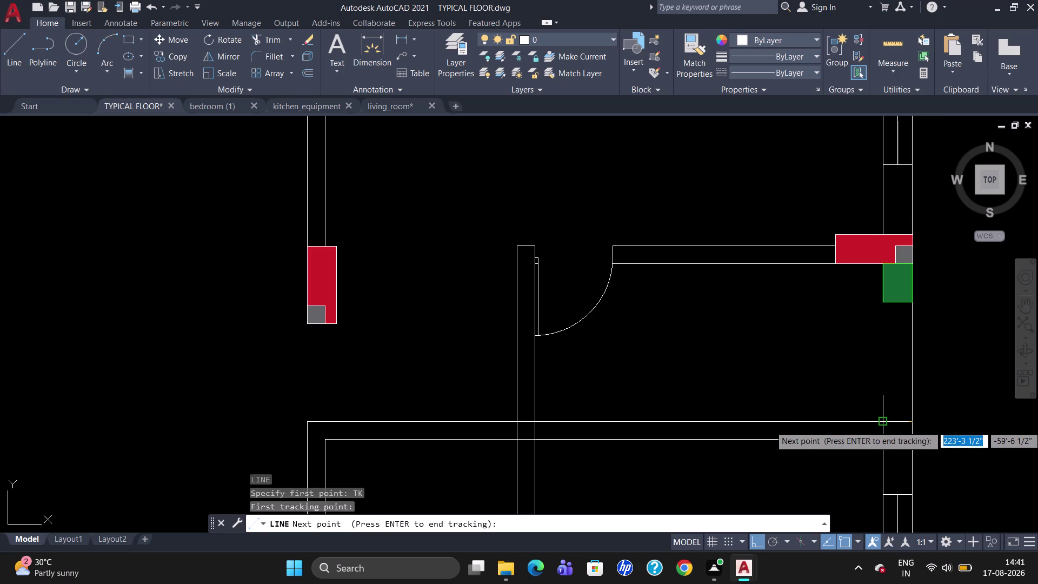
text(5.5")
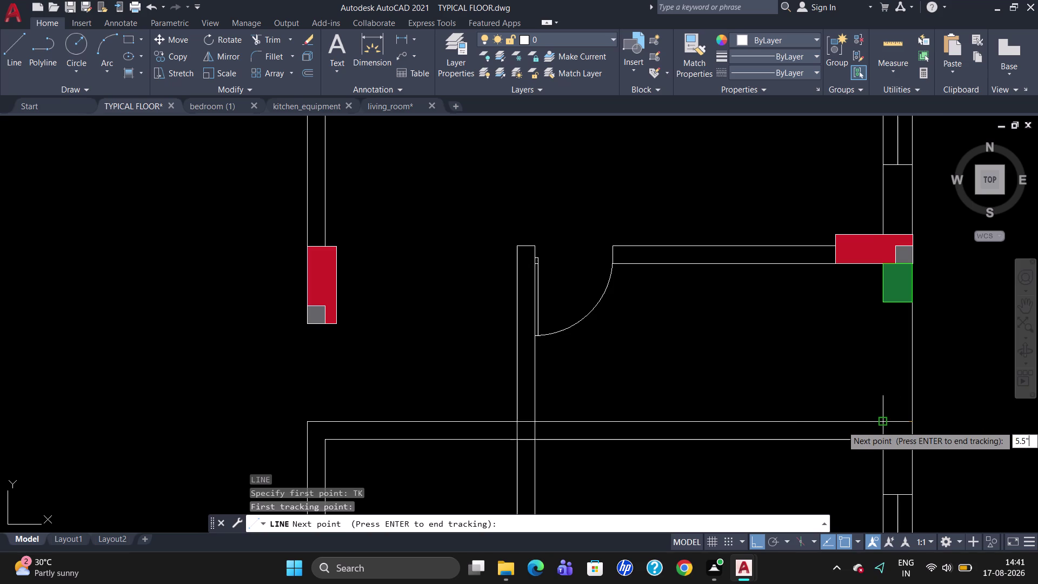
key(Return)
key(Return)
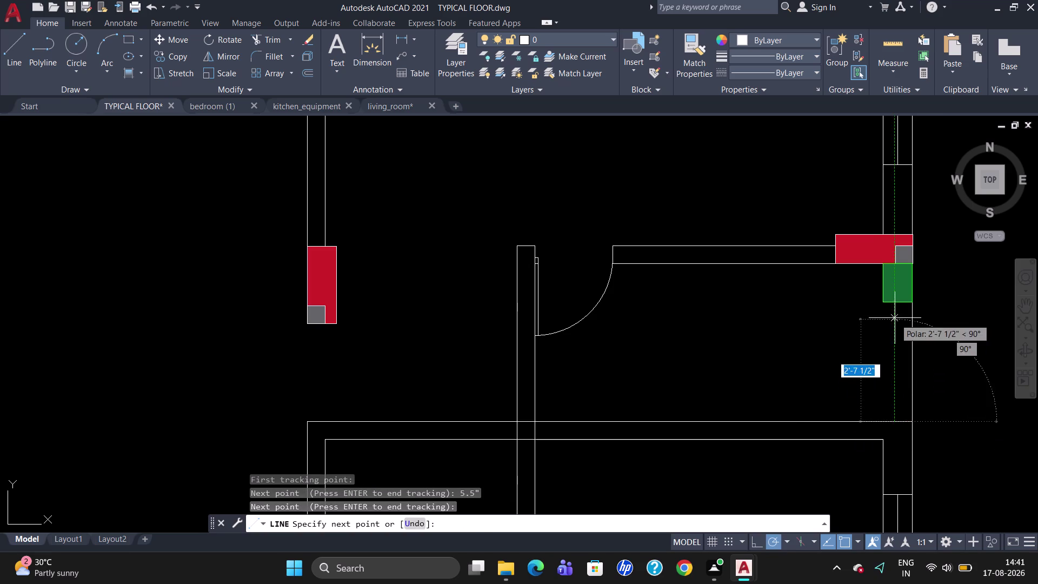
click(894, 304)
key(Escape)
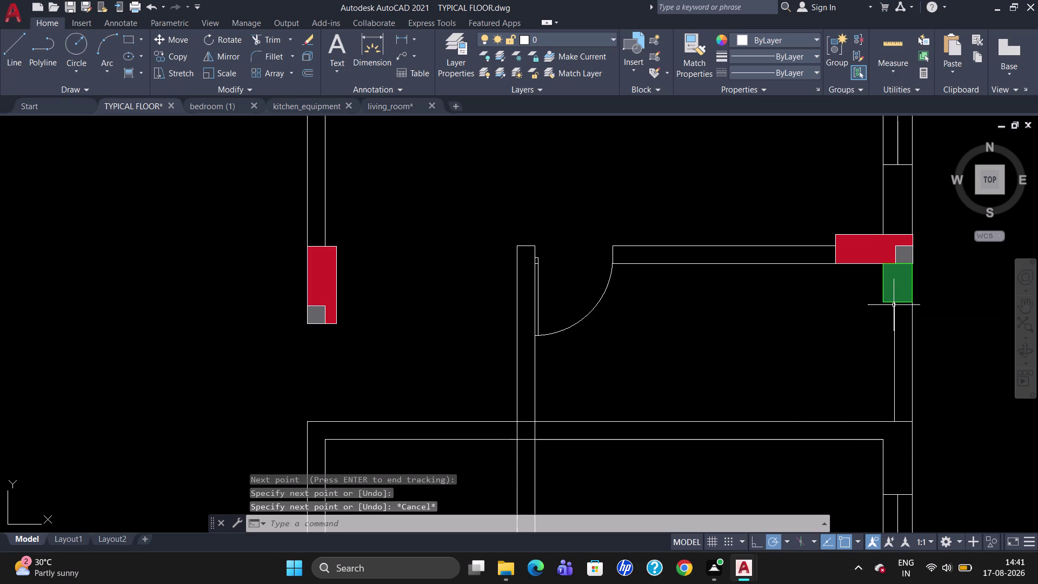
scroll(down, 3)
Zoom out, then zoom in on the green opening symbol at the next corridor wall.
scroll(down, 3)
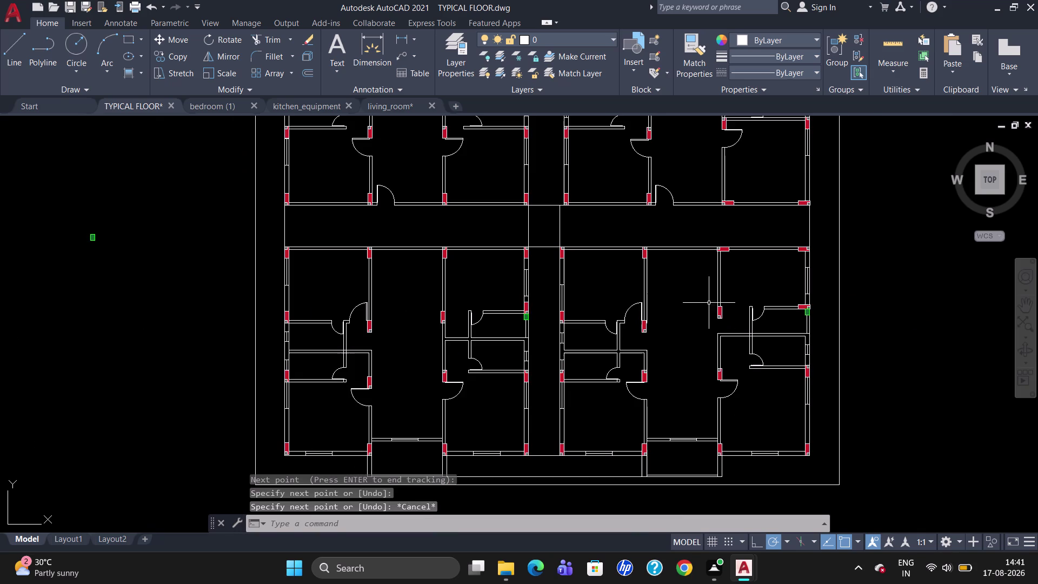
scroll(up, 3)
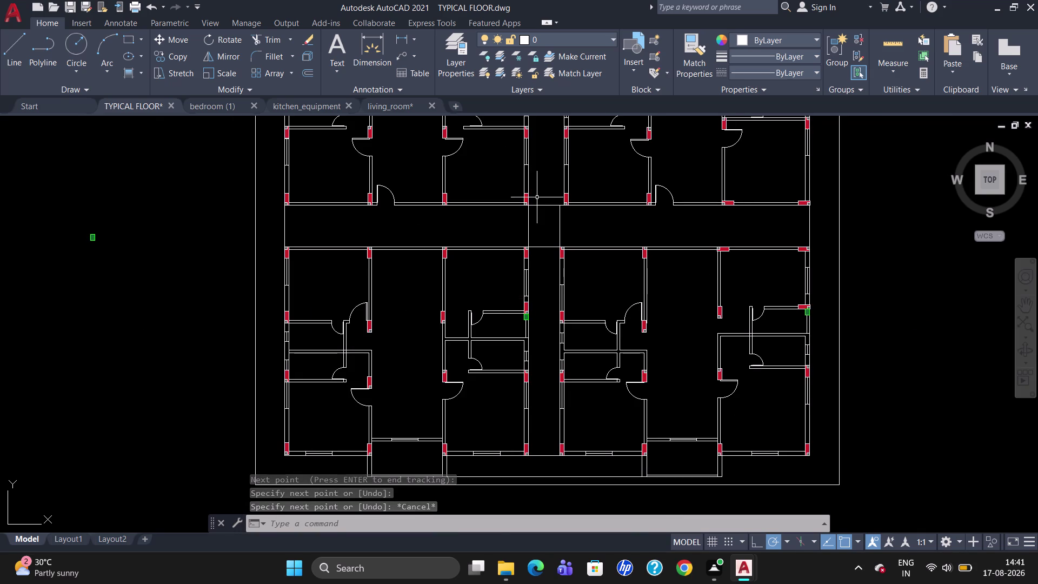
scroll(down, 3)
scroll(down, 3)
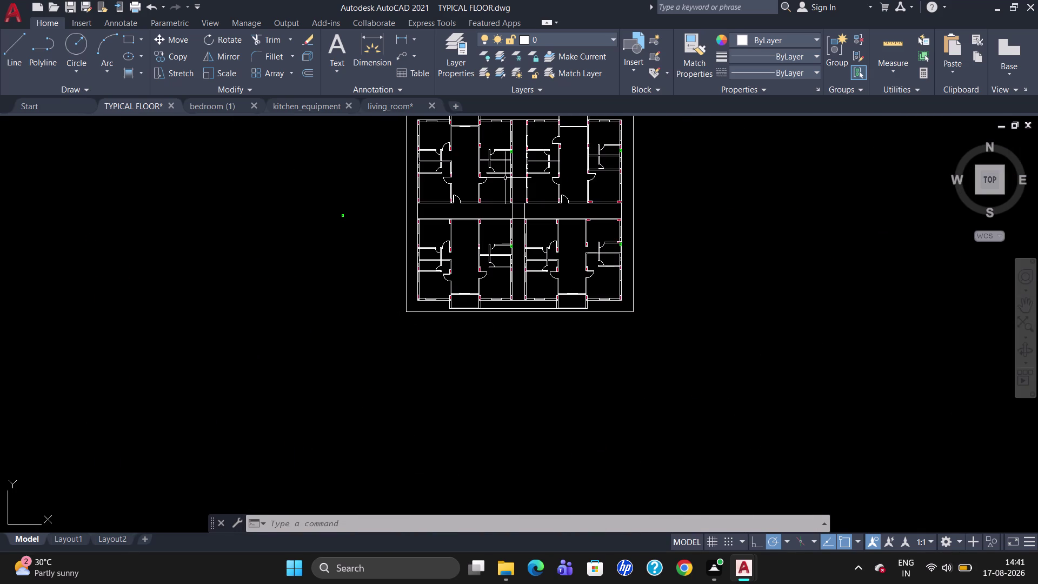
scroll(up, 3)
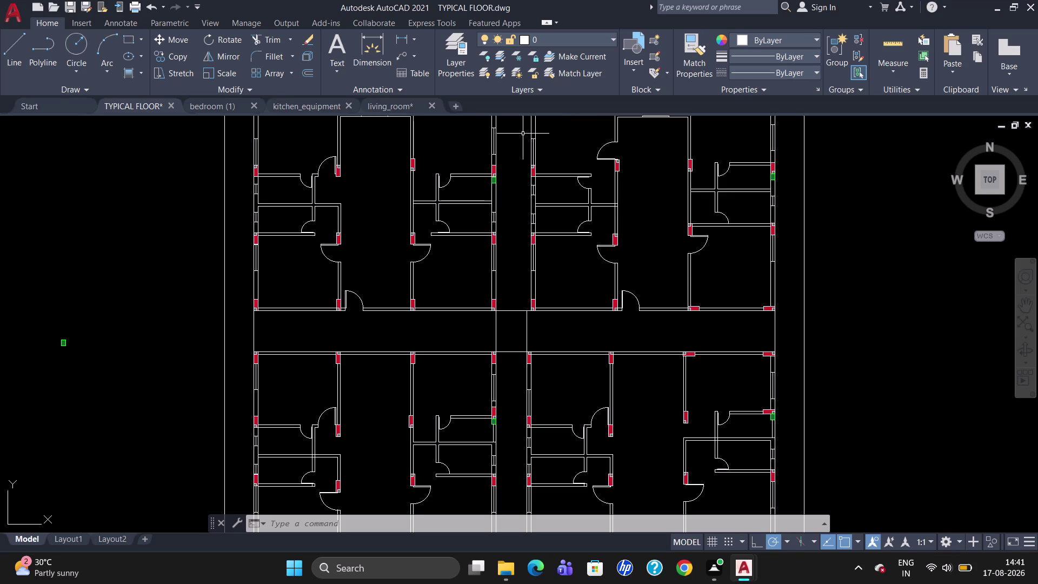
scroll(up, 3)
scroll(down, 3)
scroll(down, 3)
scroll(up, 3)
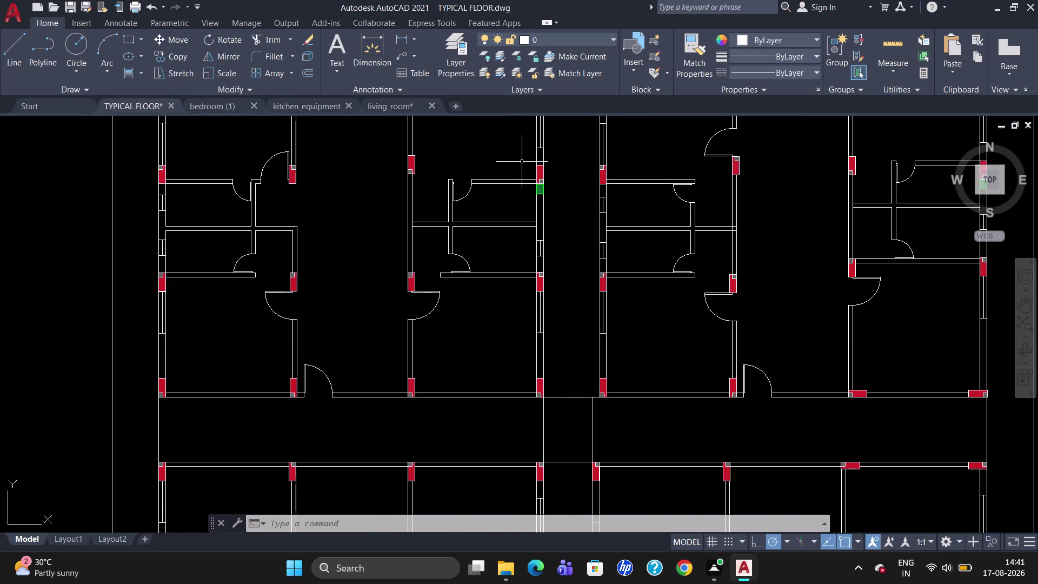
scroll(up, 3)
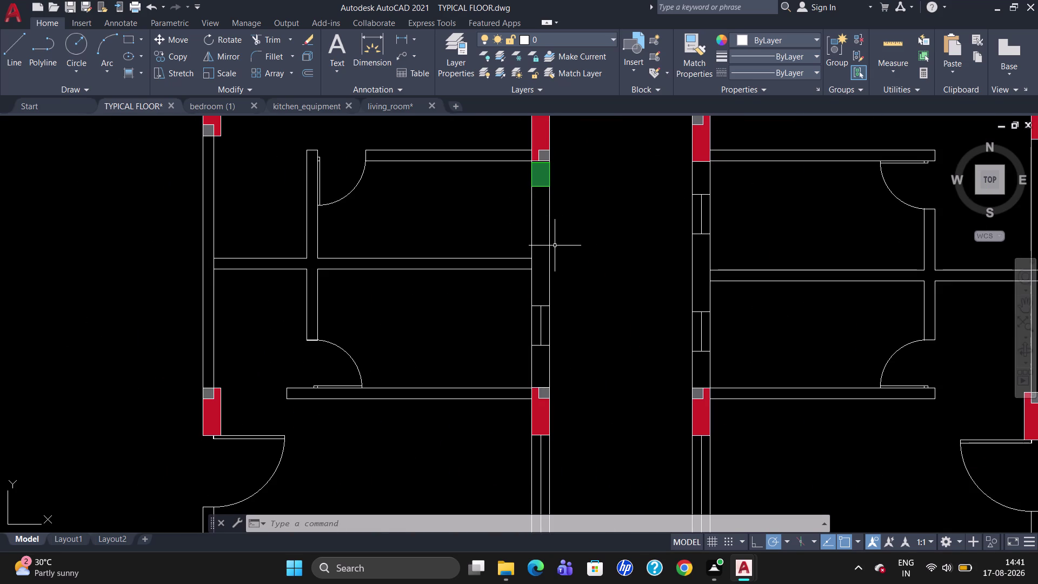
Draw an opening line tracked 5.5" from the wall corner below the green symbol.
key(l)
key(Return)
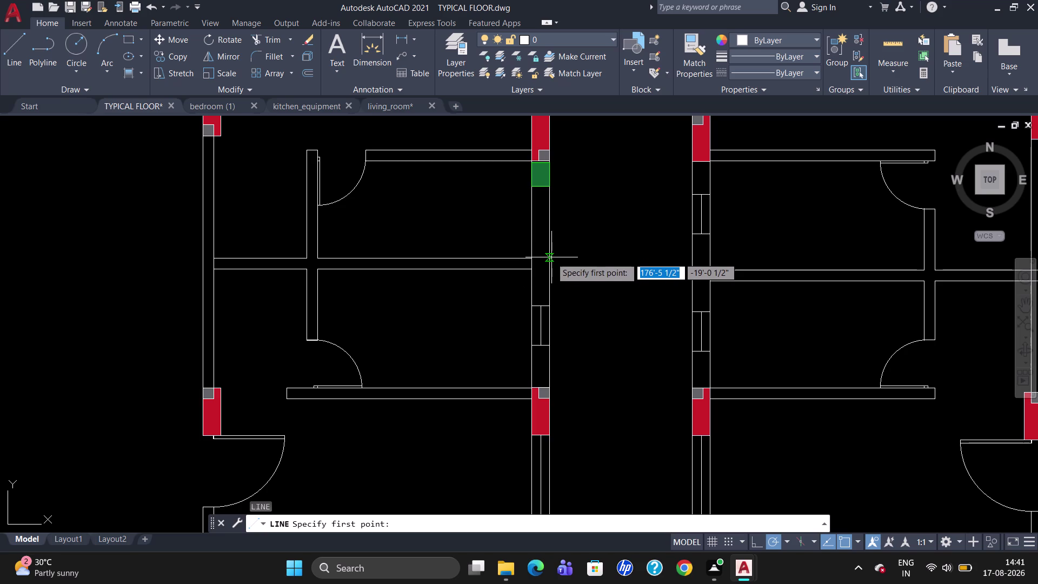
scroll(up, 3)
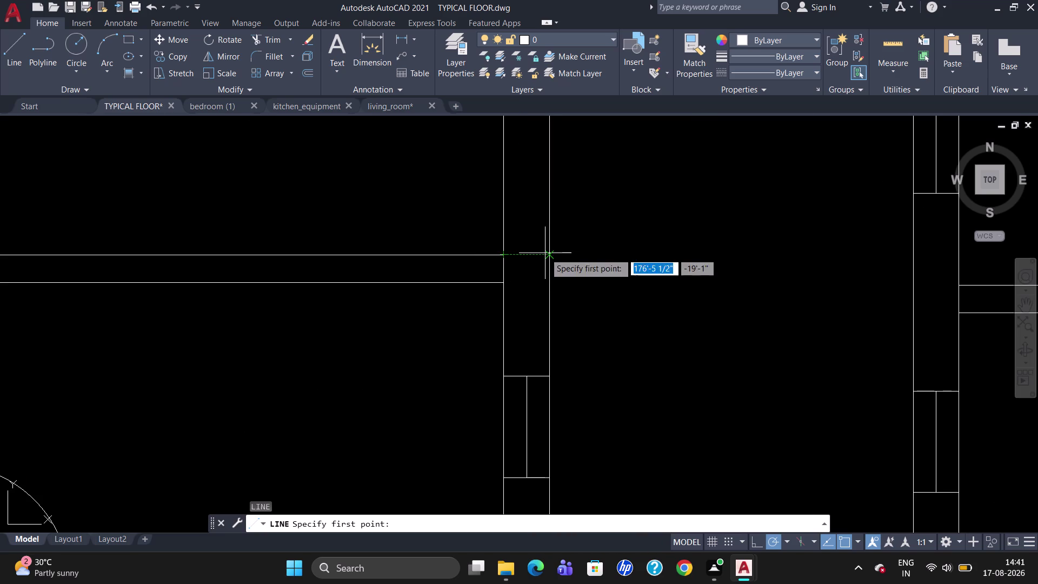
click(547, 253)
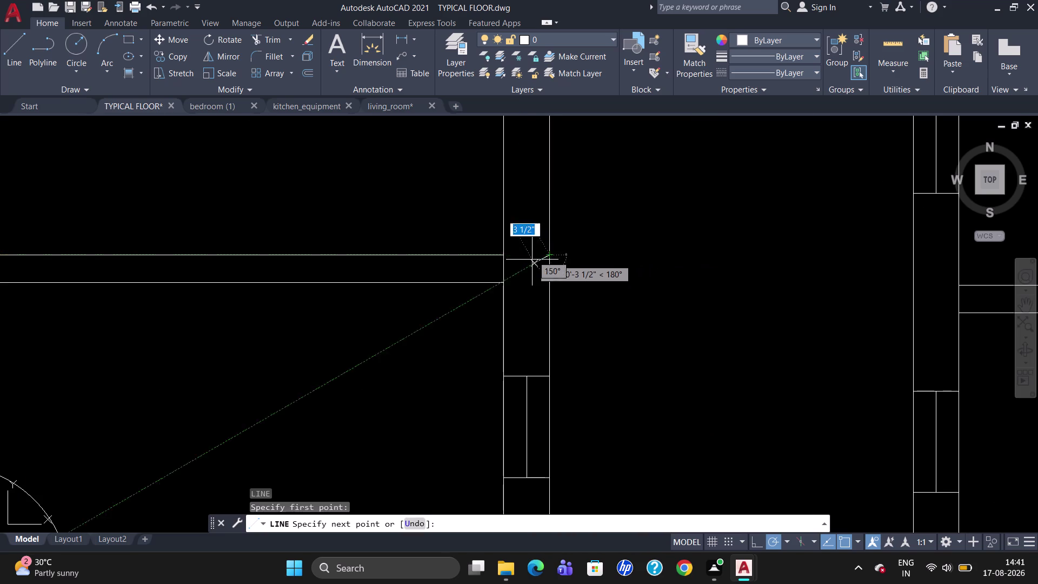
text(TK)
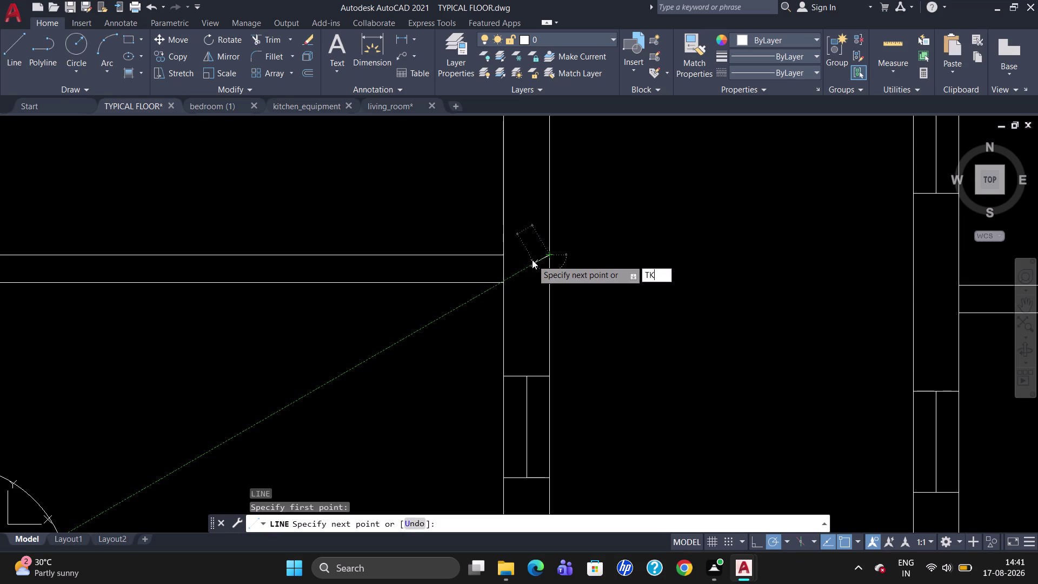
key(Return)
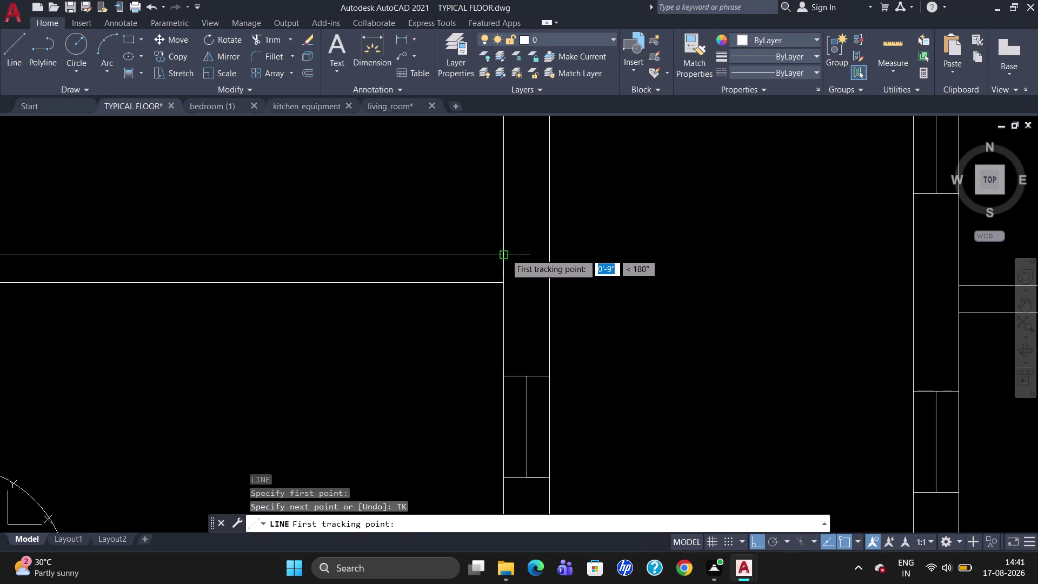
click(549, 252)
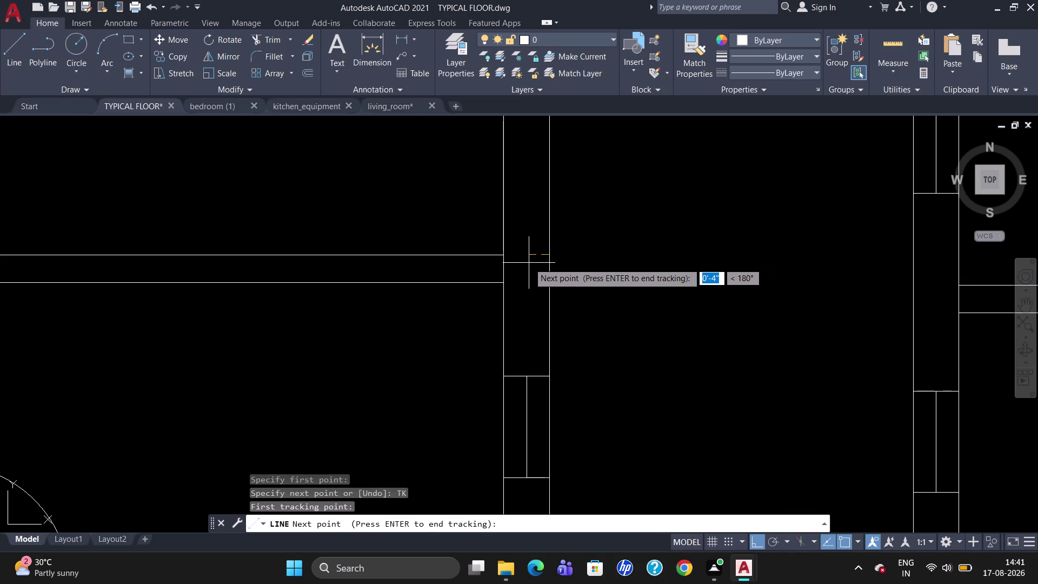
key(5)
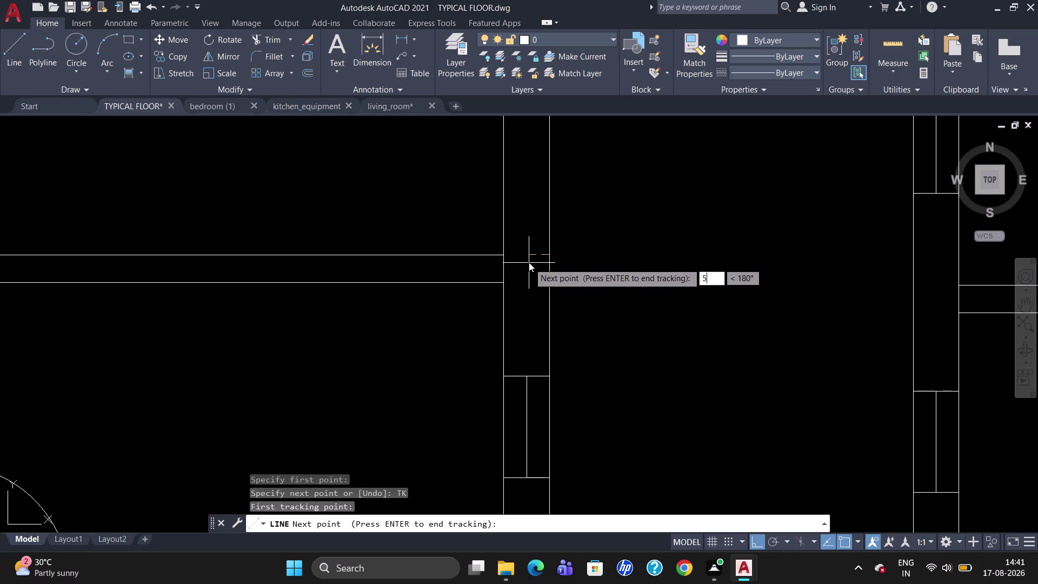
key(period)
key(5)
key(shift+quotedbl)
key(Return)
key(Return)
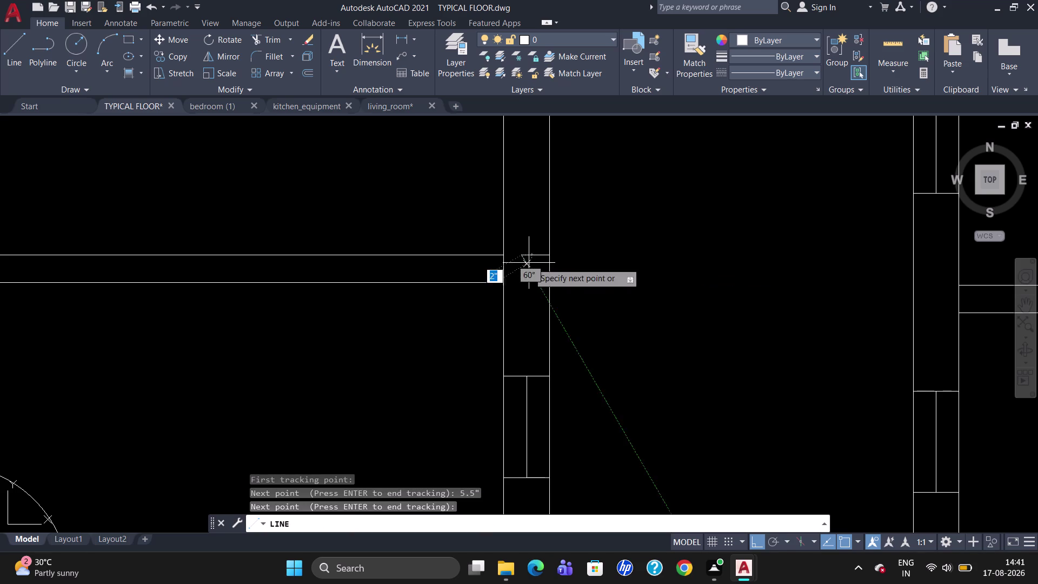
scroll(down, 3)
scroll(up, 3)
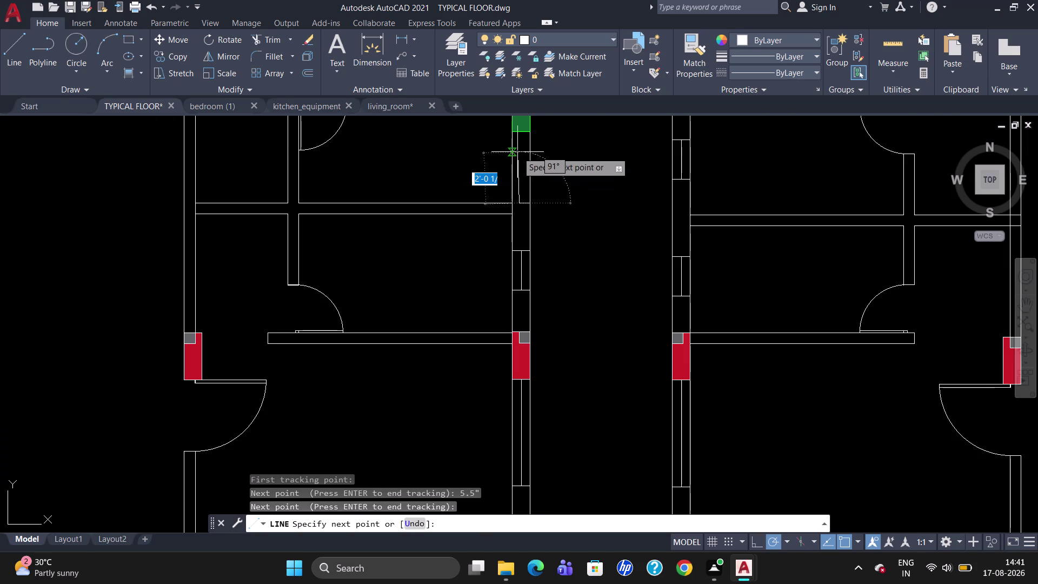
click(518, 119)
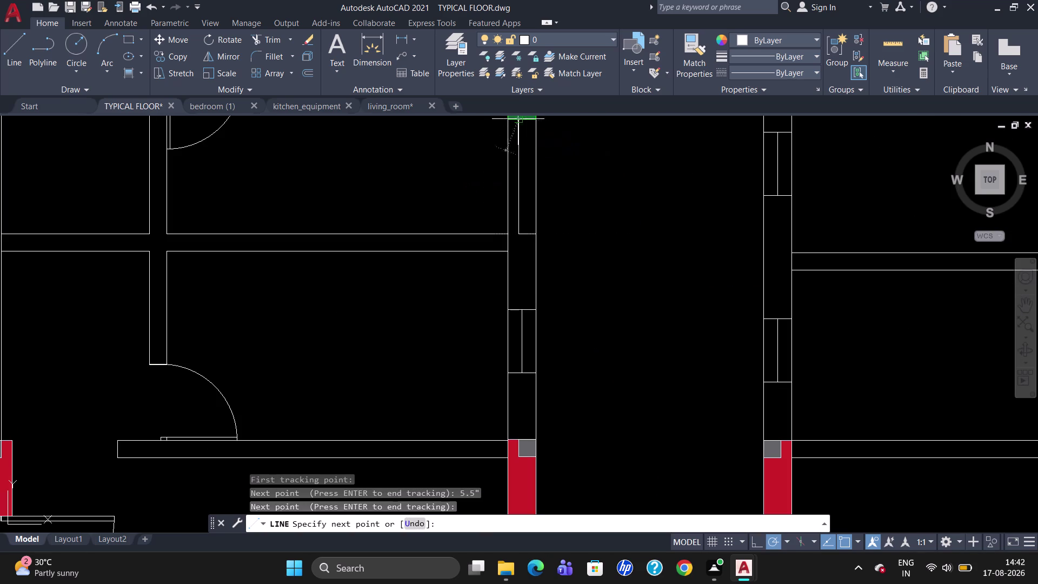
key(Escape)
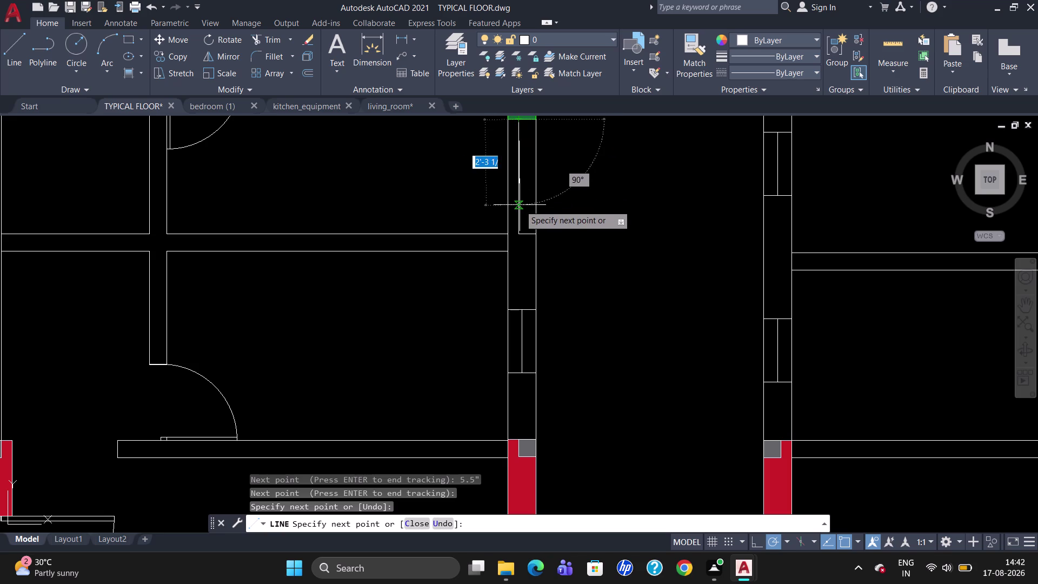
key(Escape)
Start a short line across the wall, cancel it, and begin trimming the wall lines.
key(l)
key(Return)
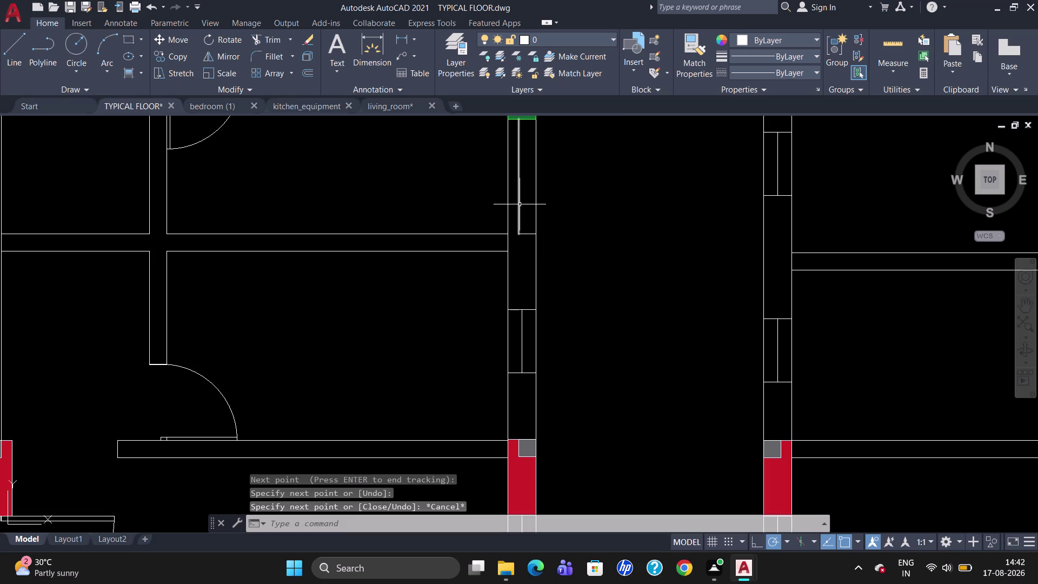
click(507, 232)
click(519, 233)
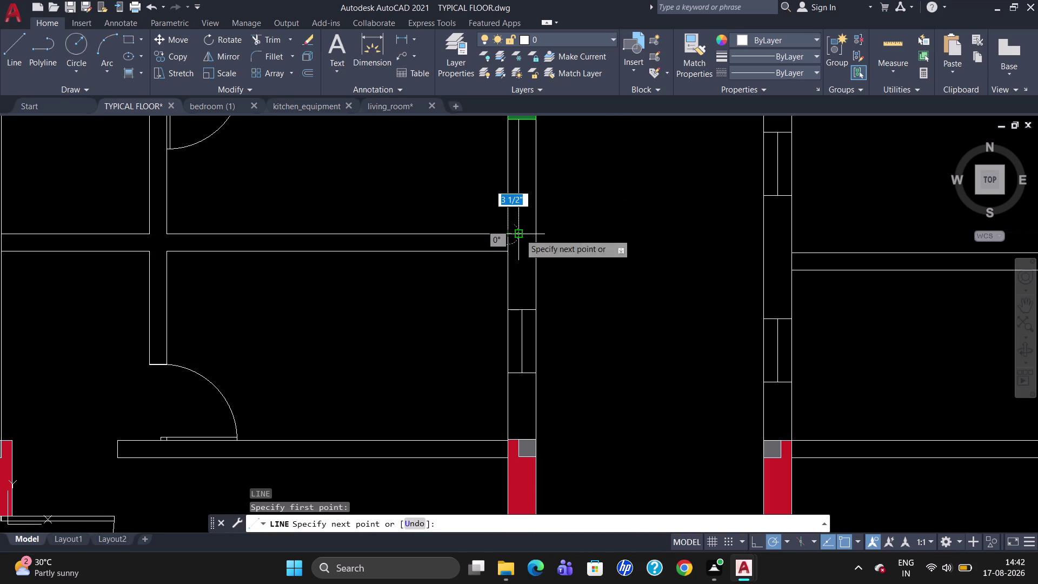
key(Escape)
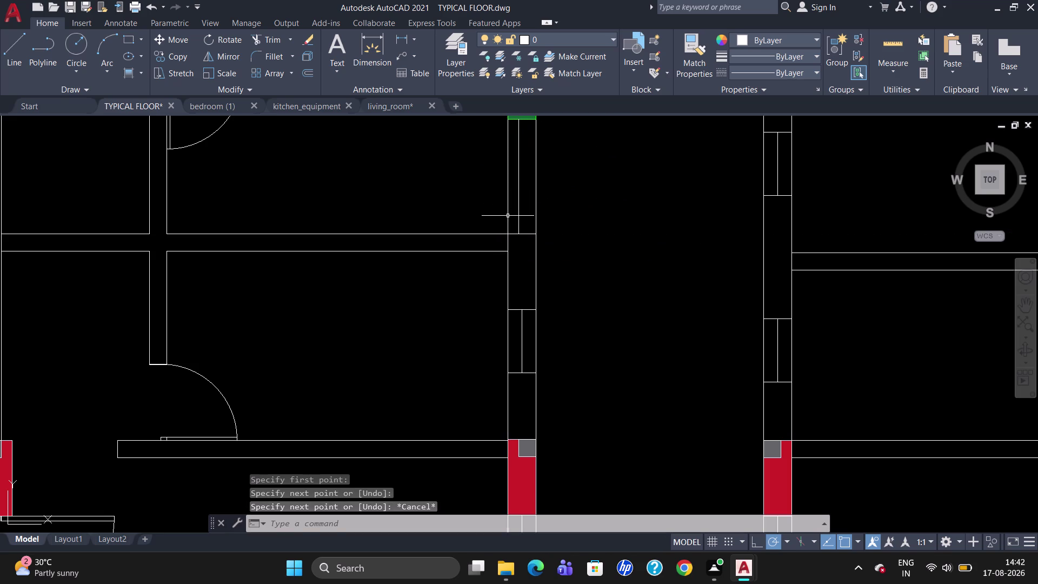
text(TR)
key(Return)
key(Return)
click(507, 174)
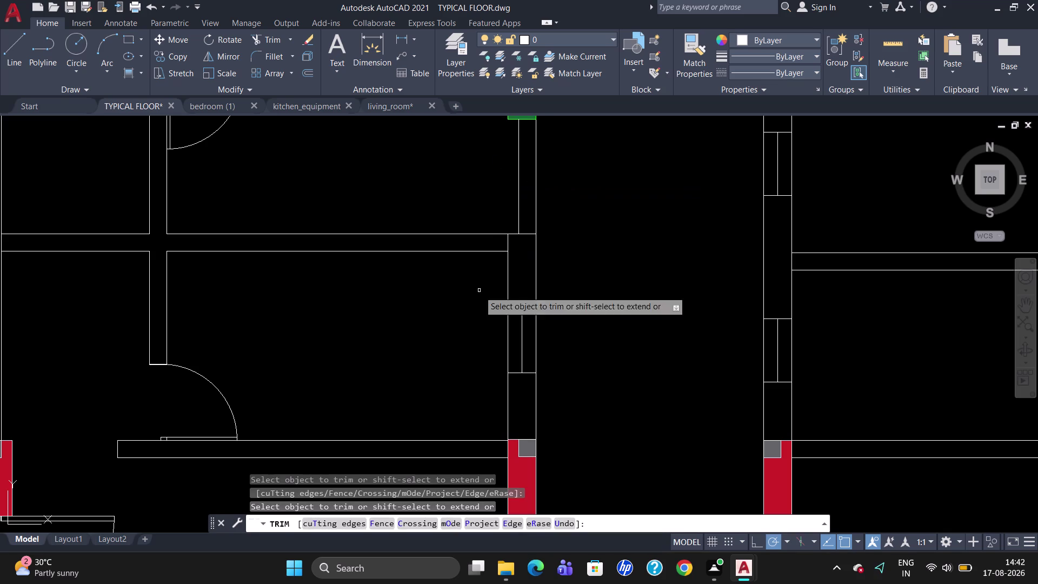
Trim away the wall line segments inside the new central opening.
click(505, 247)
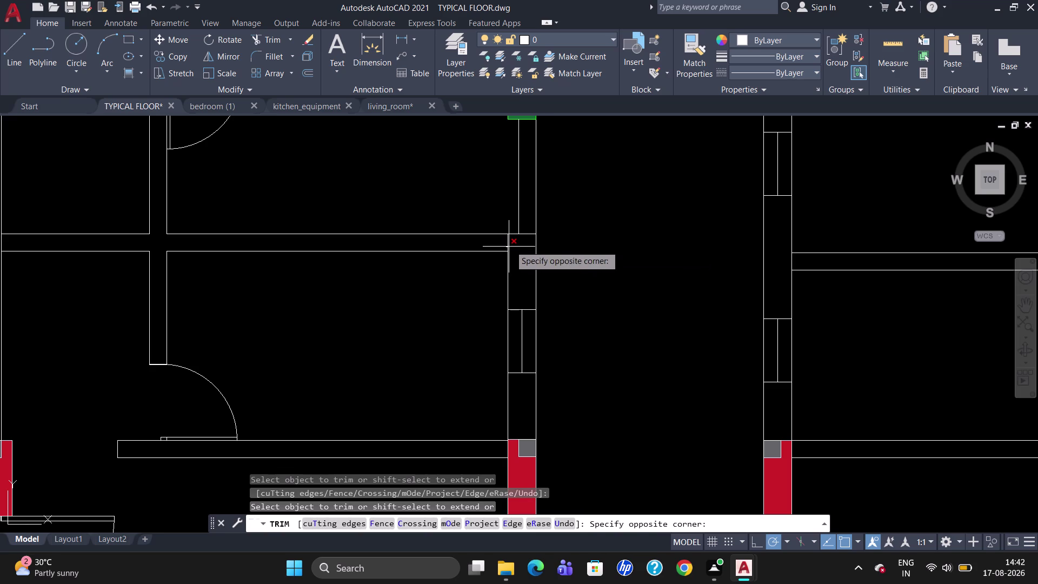
click(510, 246)
key(Escape)
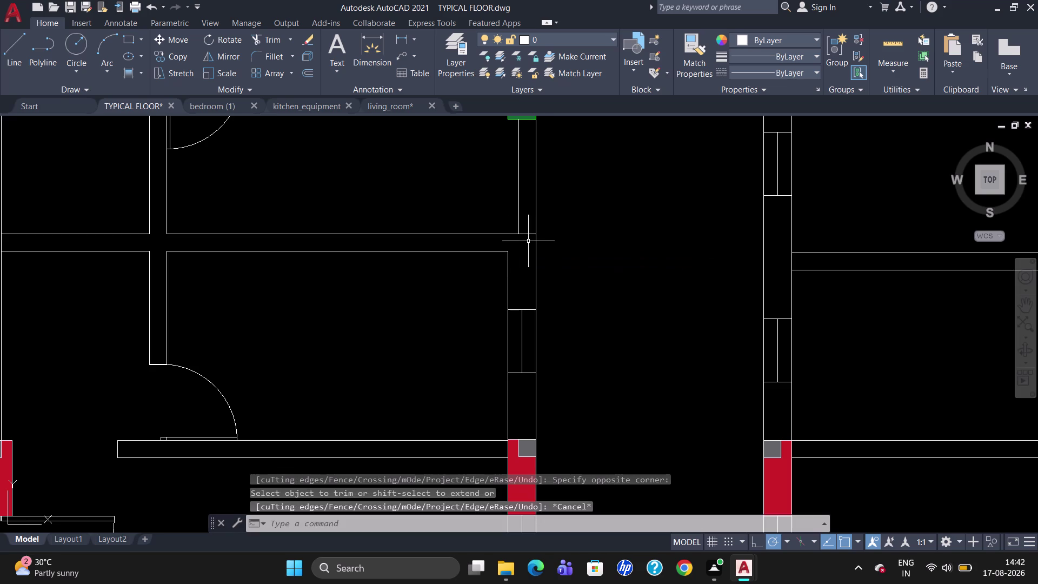
scroll(down, 3)
scroll(down, 3)
scroll(up, 3)
scroll(down, 3)
scroll(up, 3)
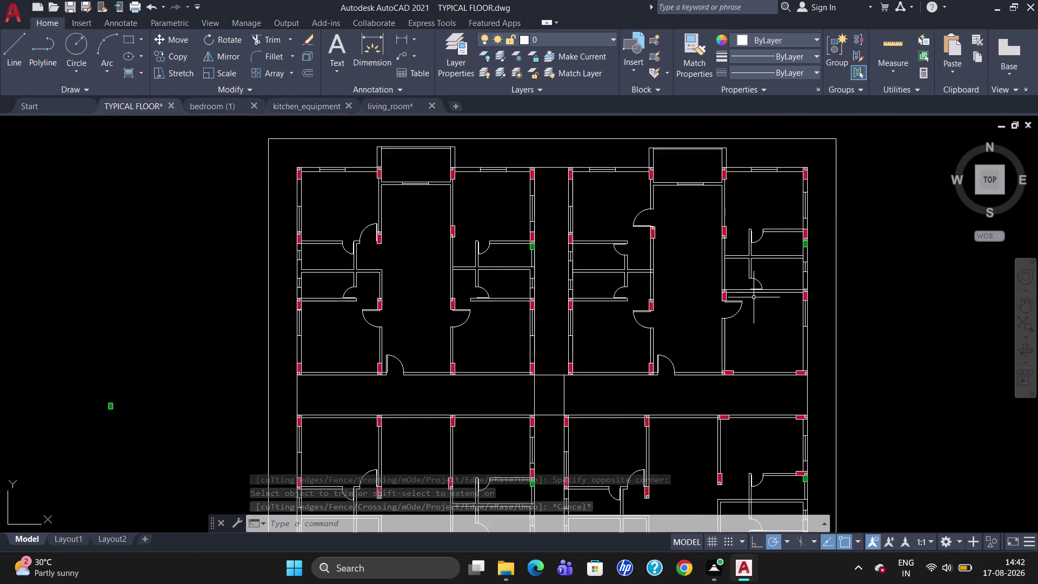
Window-select the red and green opening symbols on the right-hand wall to move them.
scroll(up, 3)
scroll(up, 3)
scroll(up, 3)
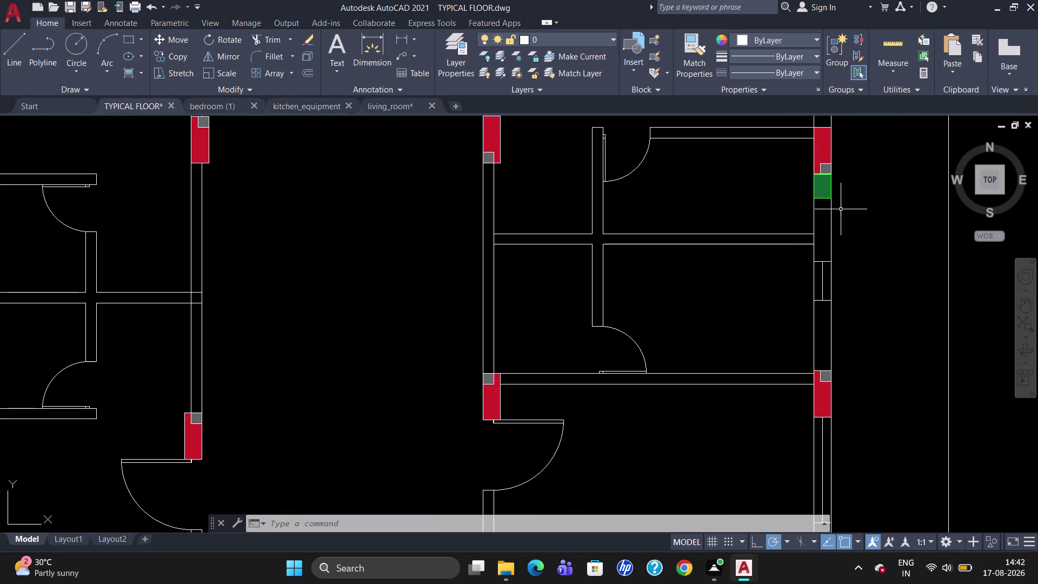
scroll(up, 3)
scroll(down, 3)
scroll(down, 3)
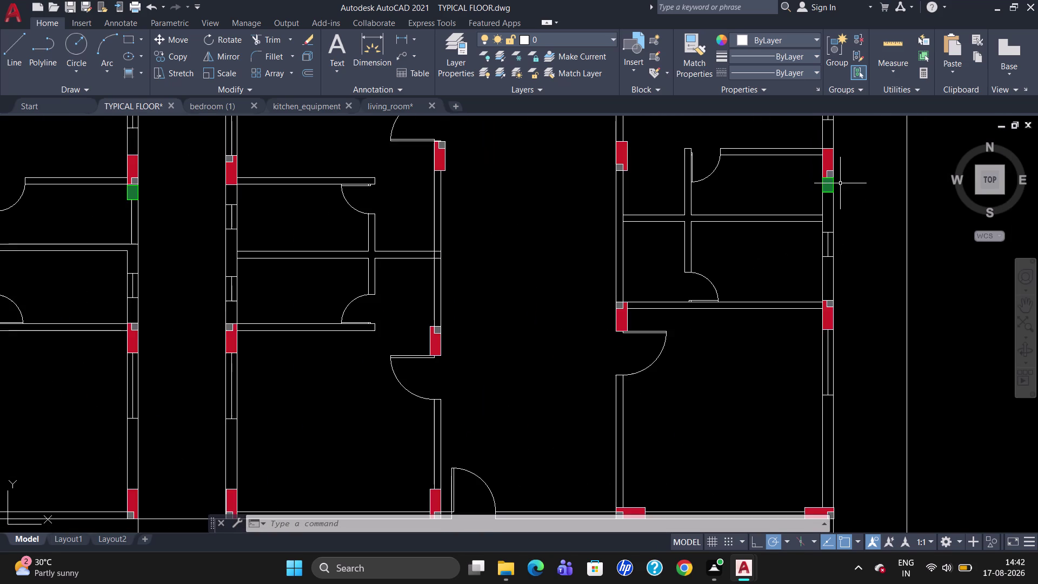
scroll(up, 3)
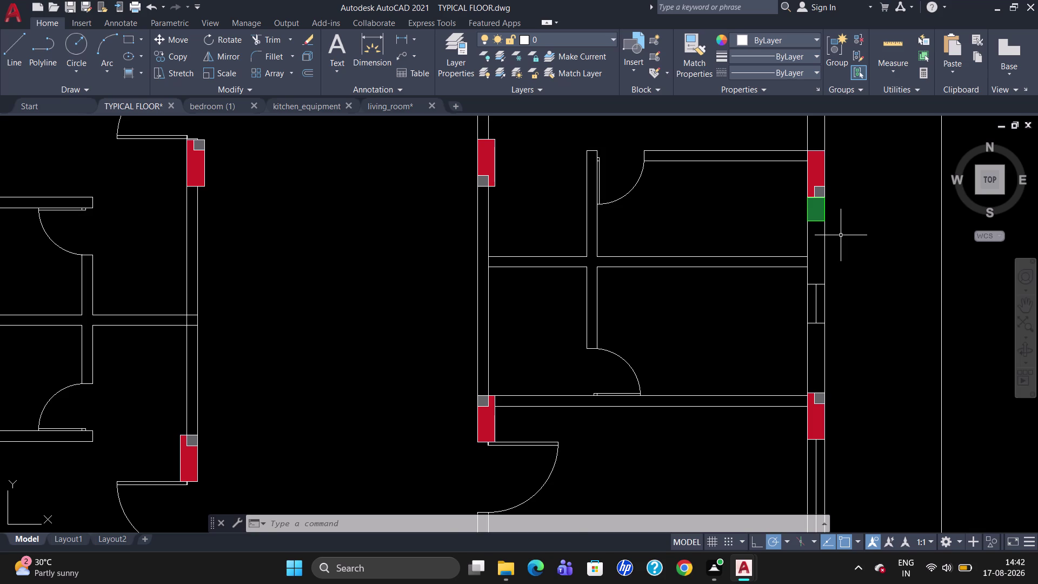
scroll(down, 3)
scroll(up, 3)
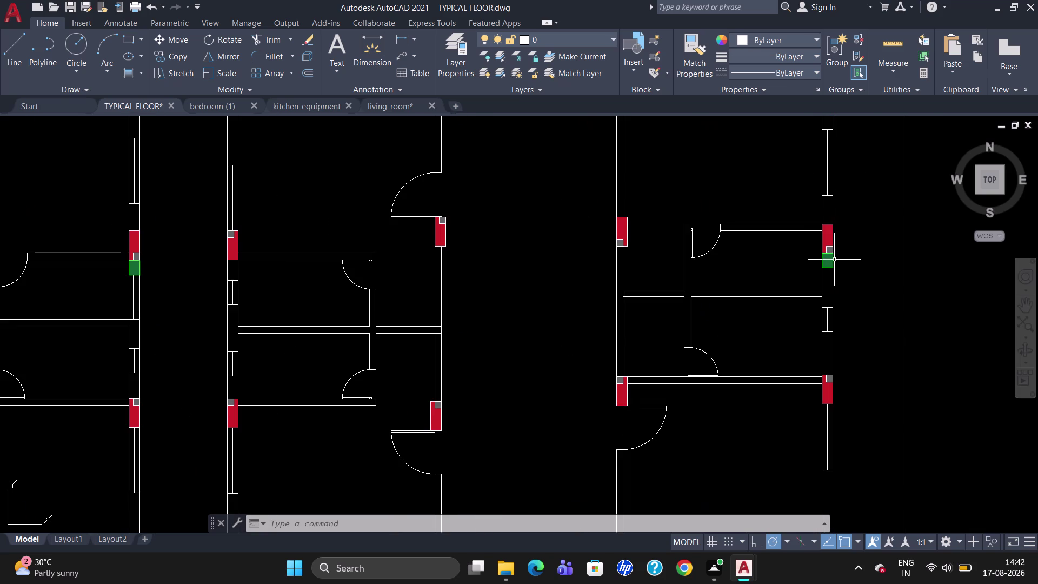
click(822, 234)
key(m)
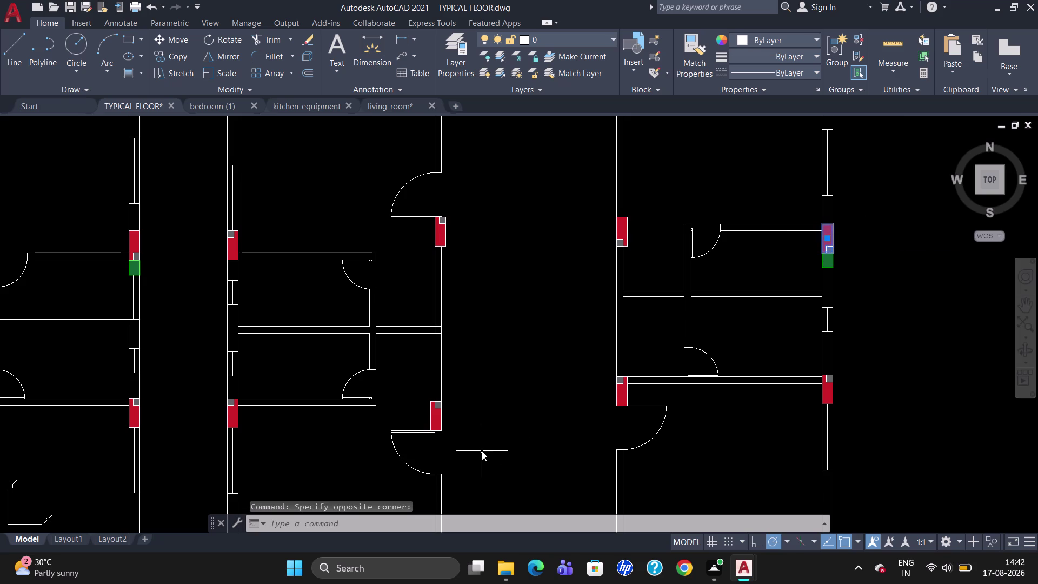
Move the six selected opening symbols together higher up the right-hand wall.
key(Return)
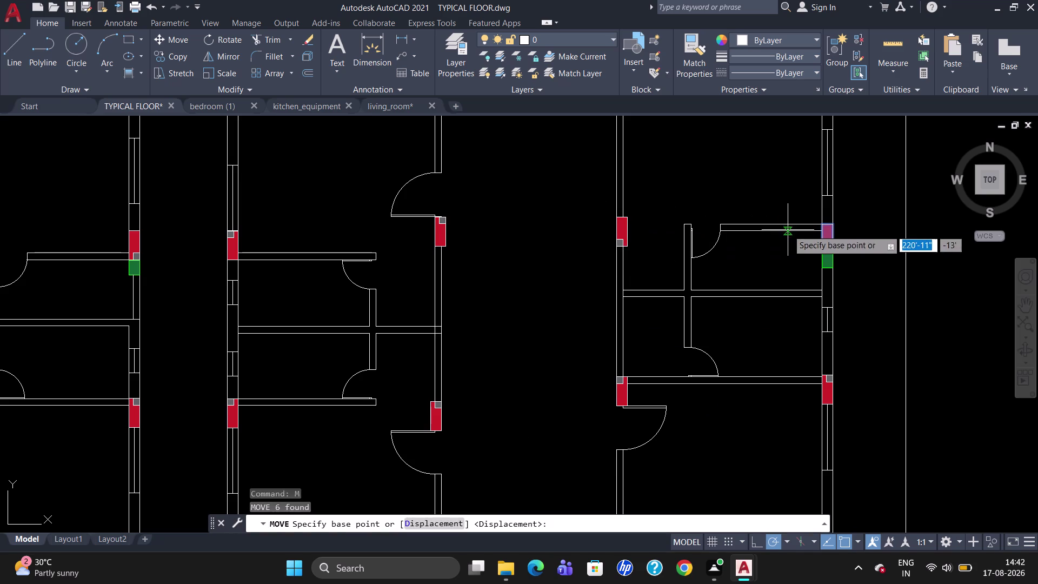
click(819, 226)
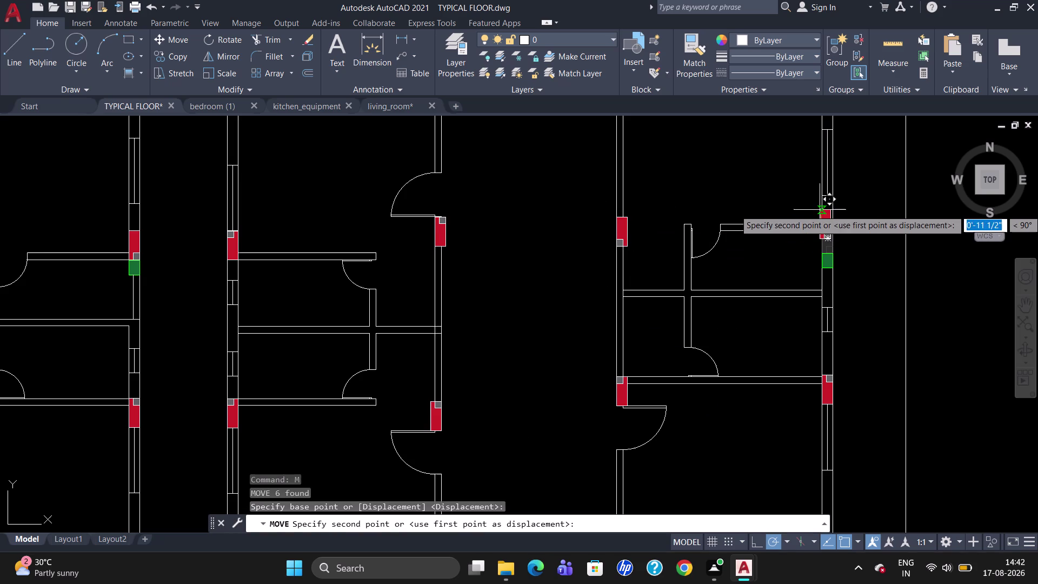
click(821, 209)
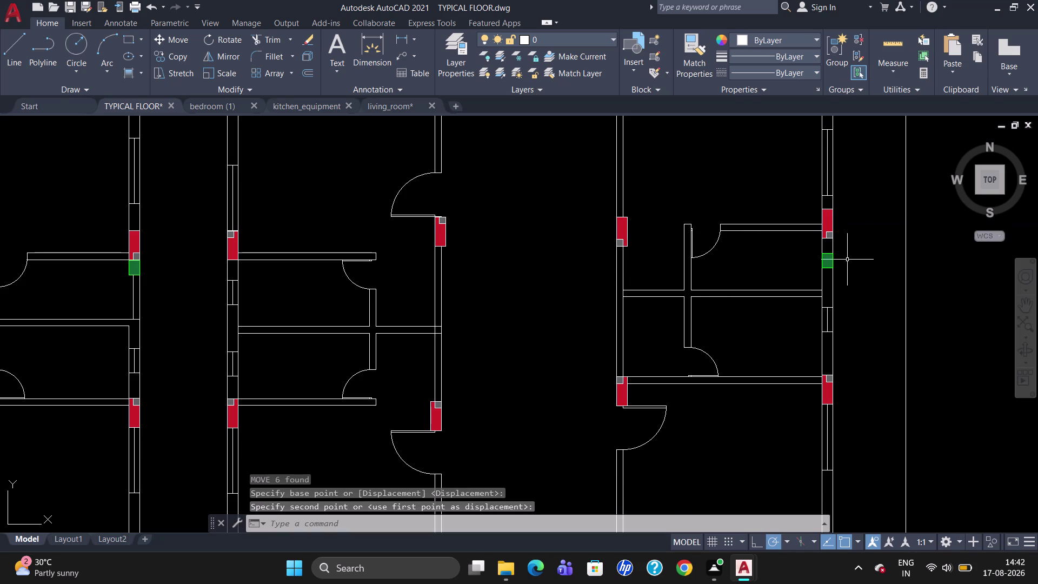
Move the green opening symbol so it sits directly below the red one.
click(830, 265)
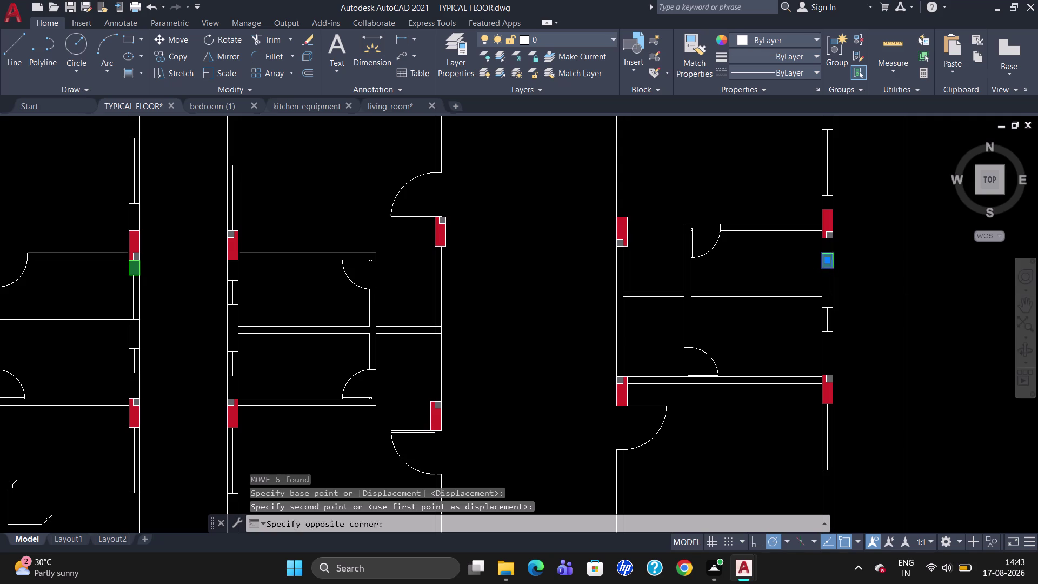
key(m)
key(Return)
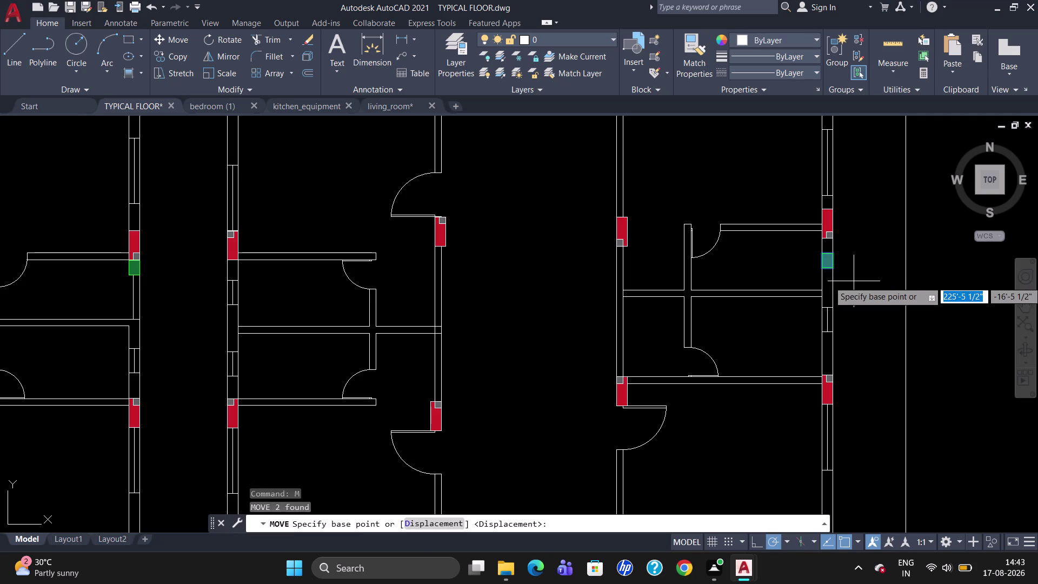
click(836, 253)
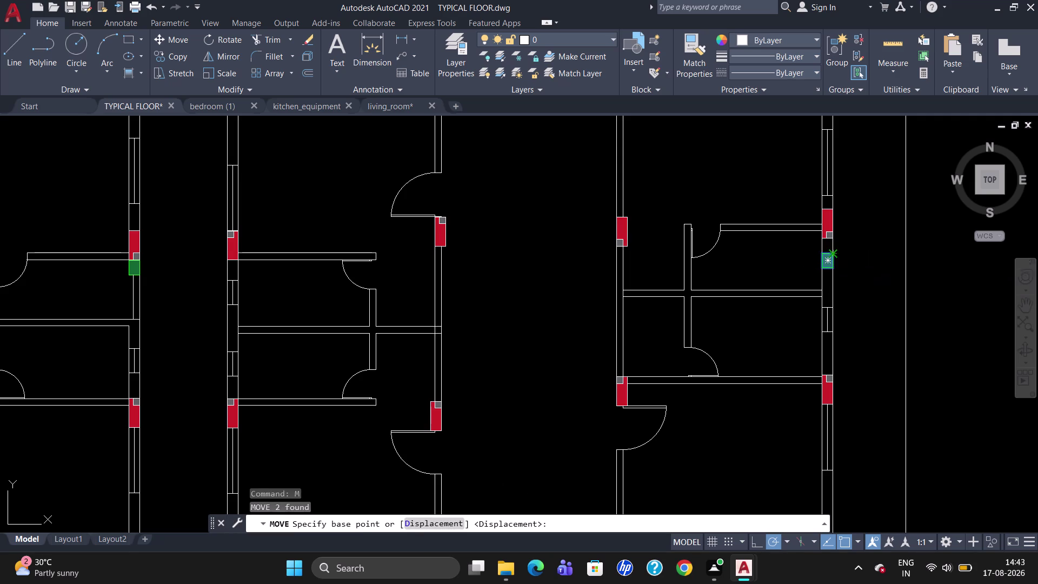
click(833, 241)
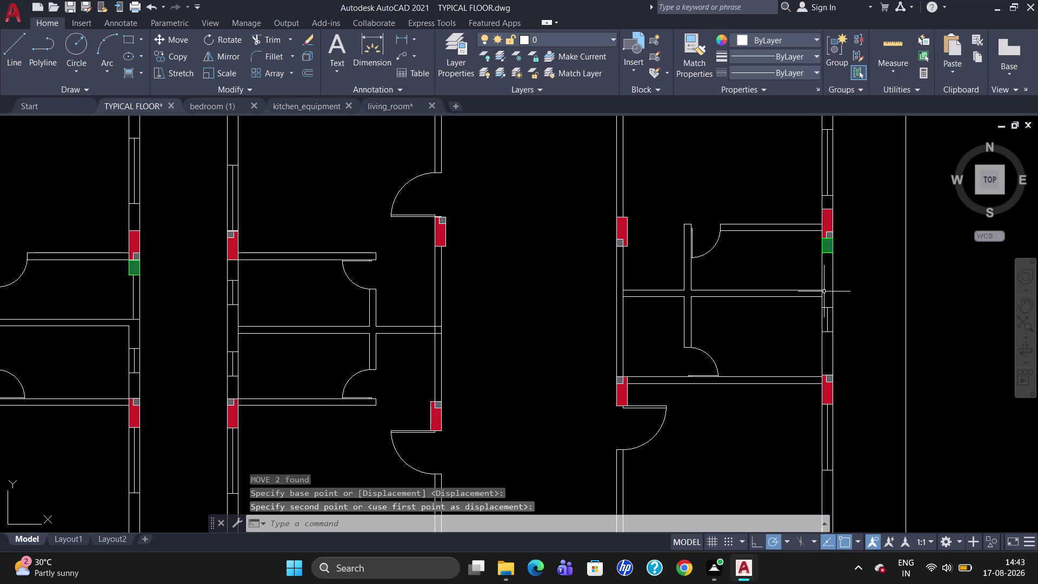
key(l)
key(Return)
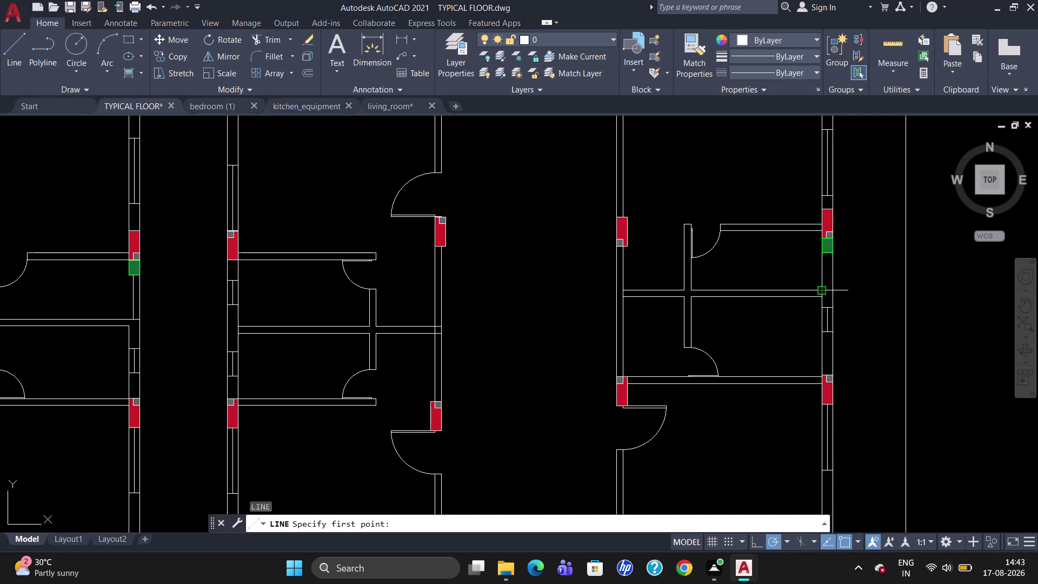
Draw an opening line starting 5.5" from the wall corner, ending at the corridor wall.
text(TK)
key(Return)
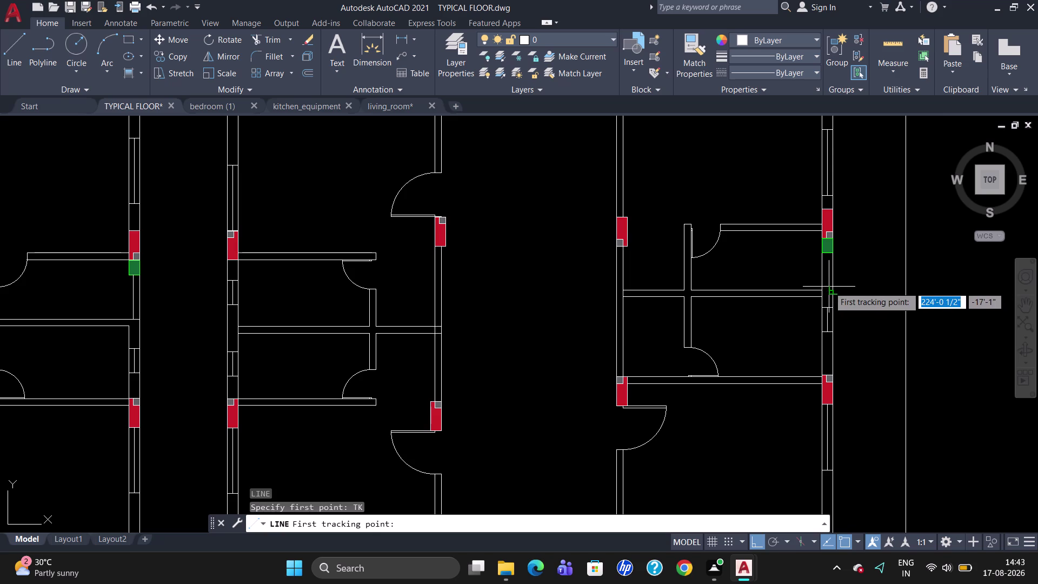
click(831, 290)
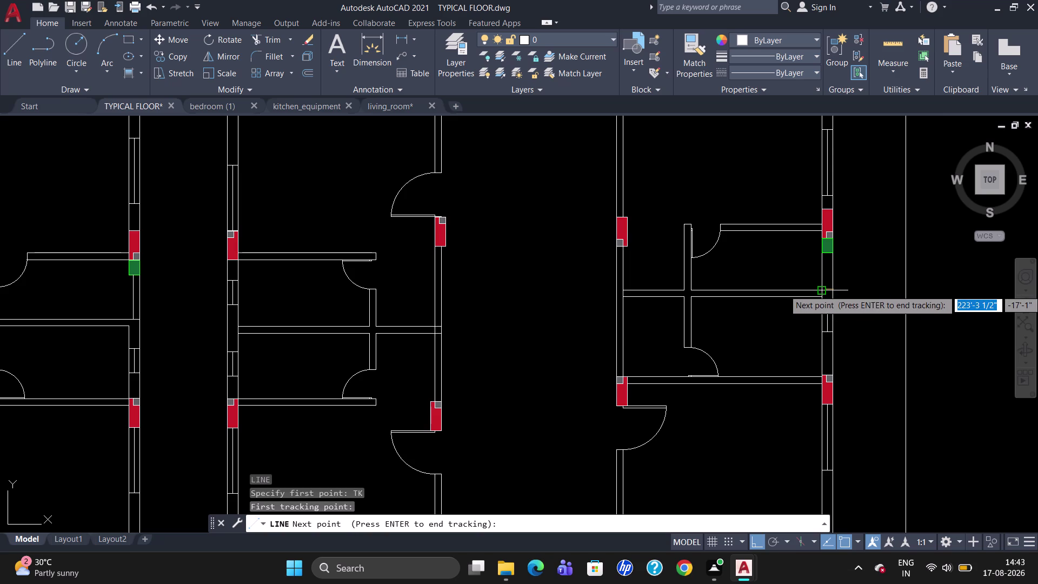
text(5.)
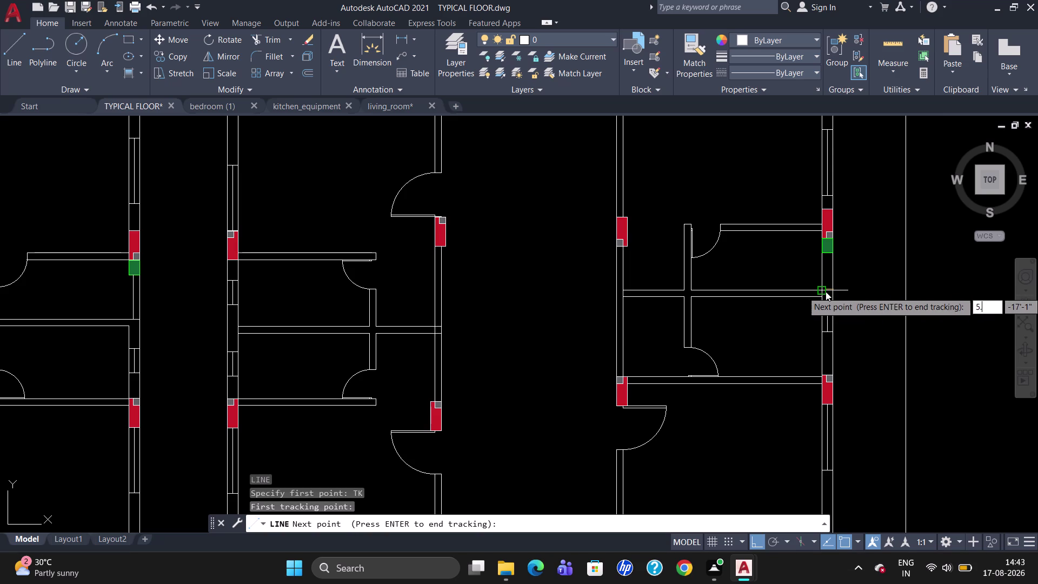
text(5")
key(Return)
key(Return)
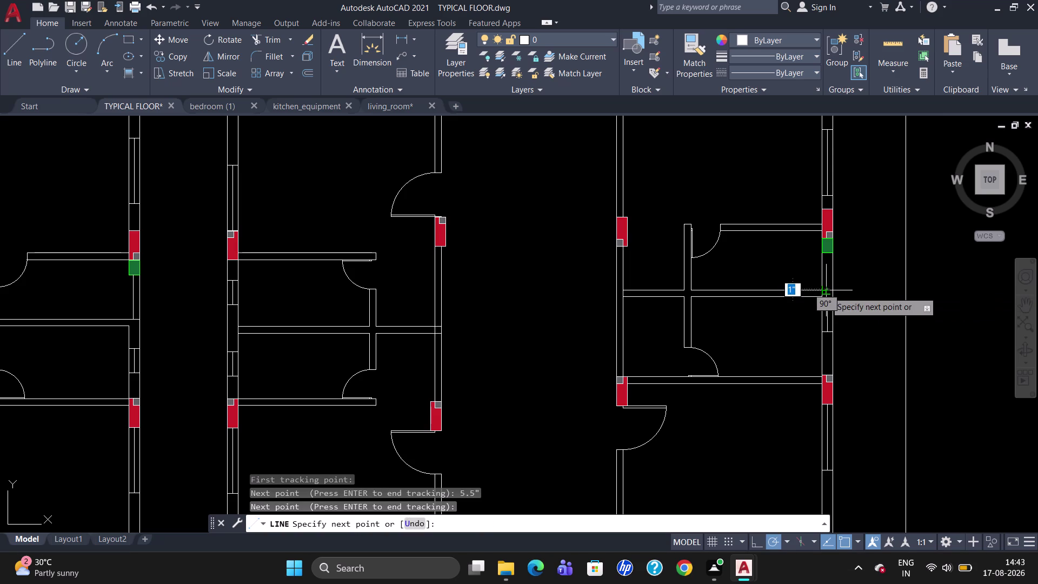
scroll(up, 3)
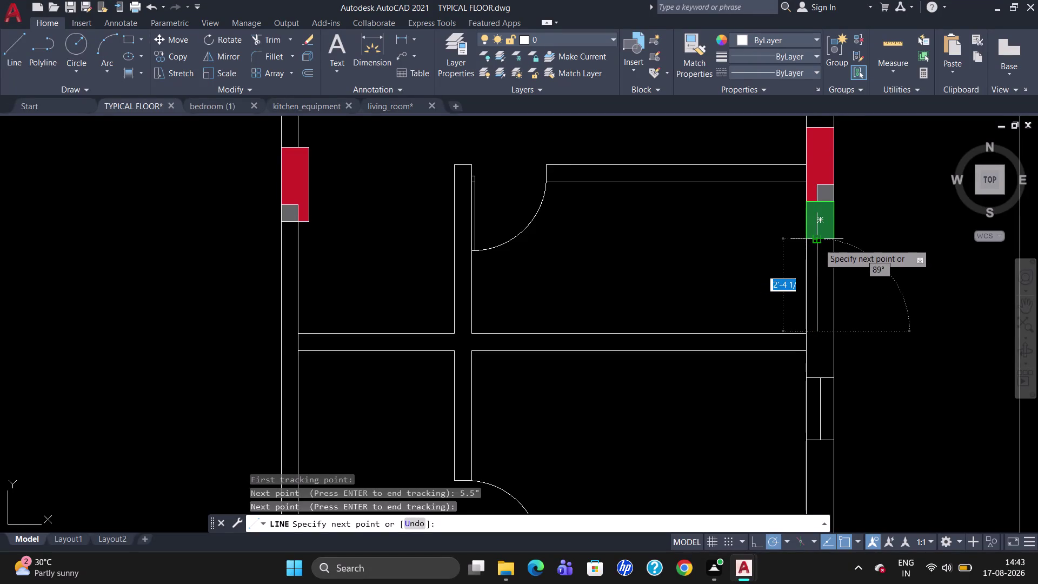
click(819, 242)
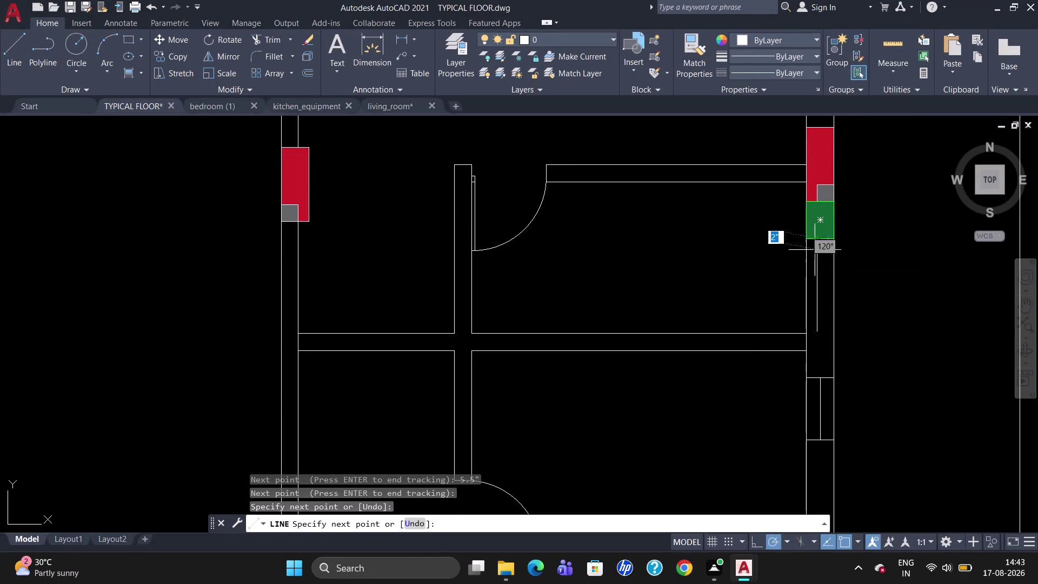
key(Escape)
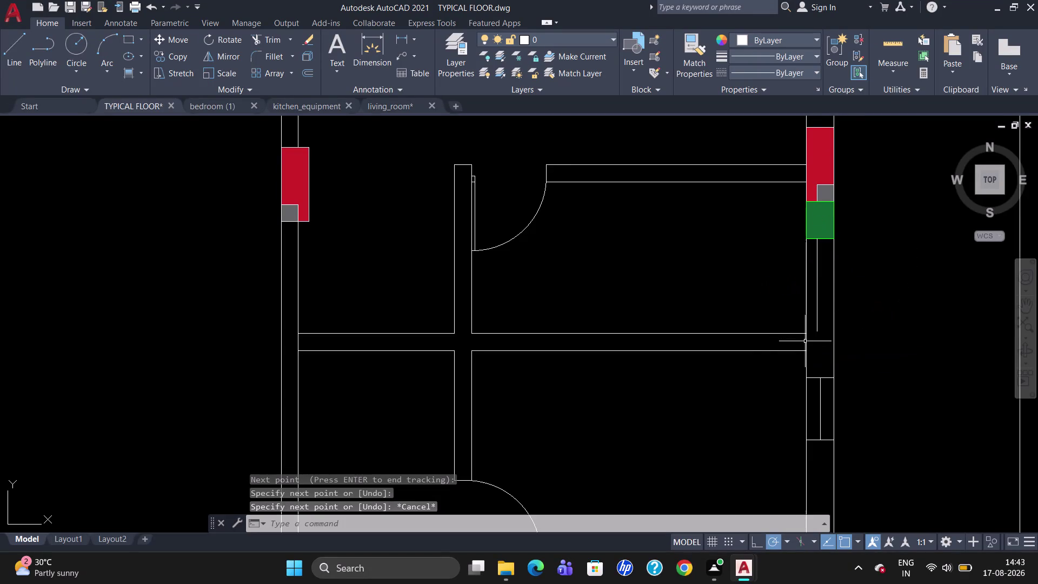
Draw a second opening line across the right-hand wall.
key(l)
key(Return)
click(804, 336)
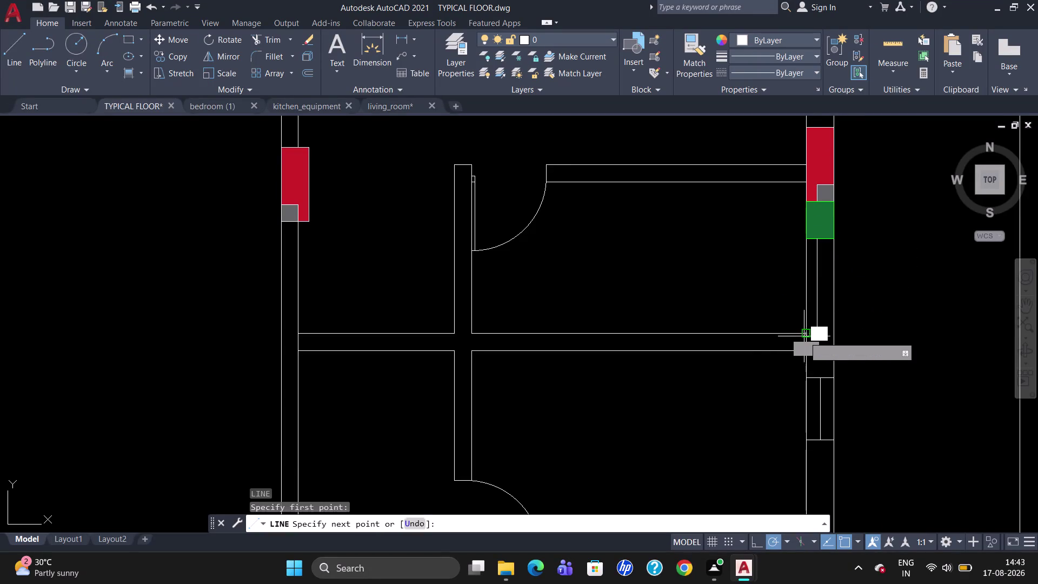
click(833, 333)
key(Escape)
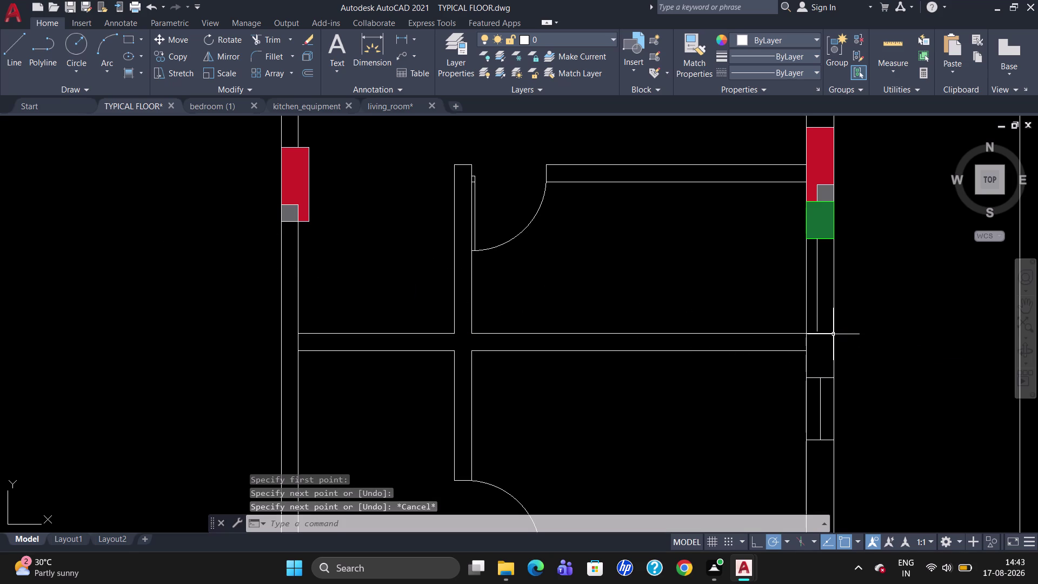
text(TR)
key(Return)
Trim the two wall line segments inside the new right-wall opening.
key(Return)
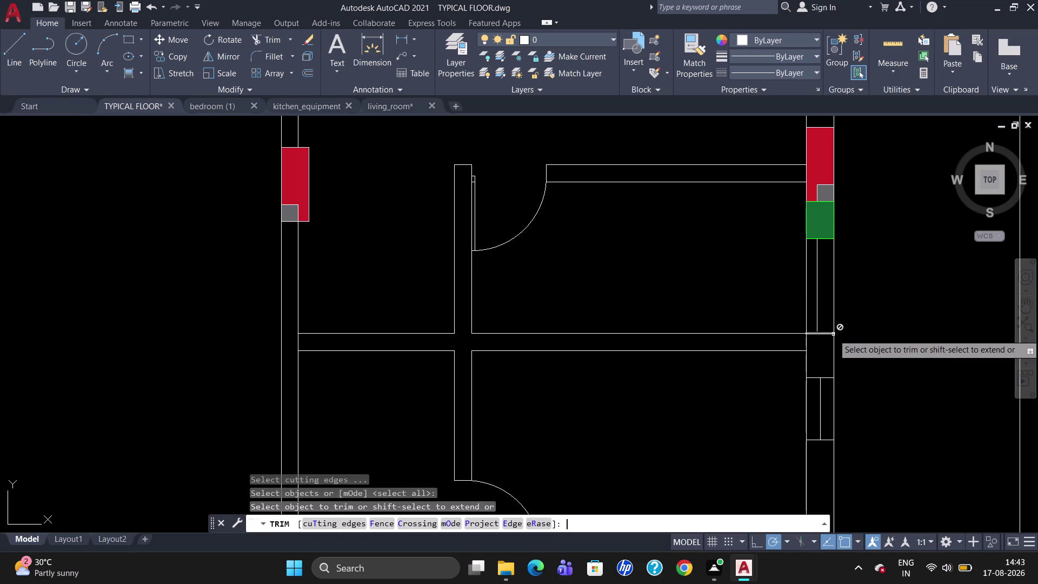
click(806, 284)
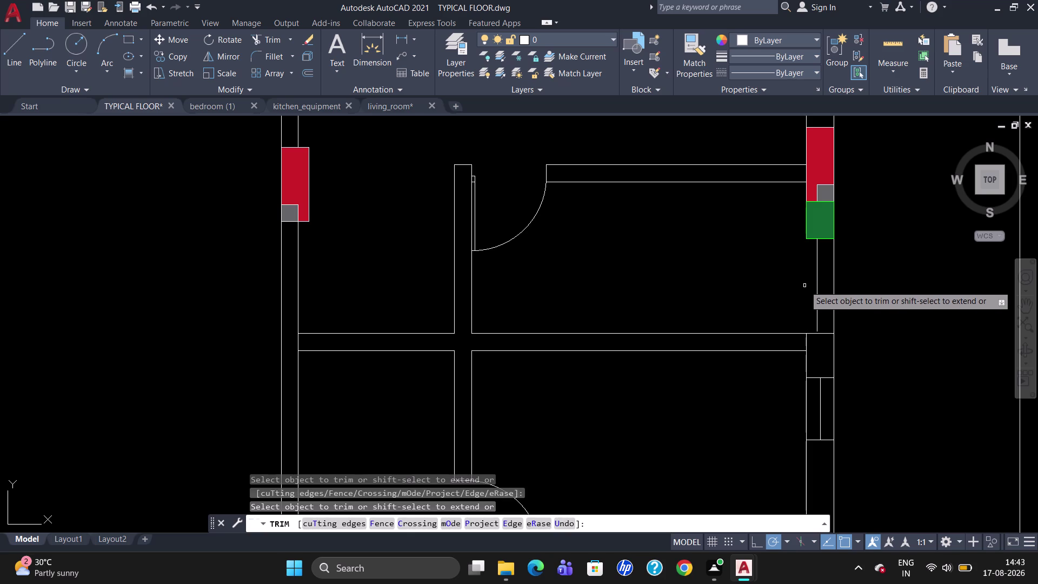
click(806, 344)
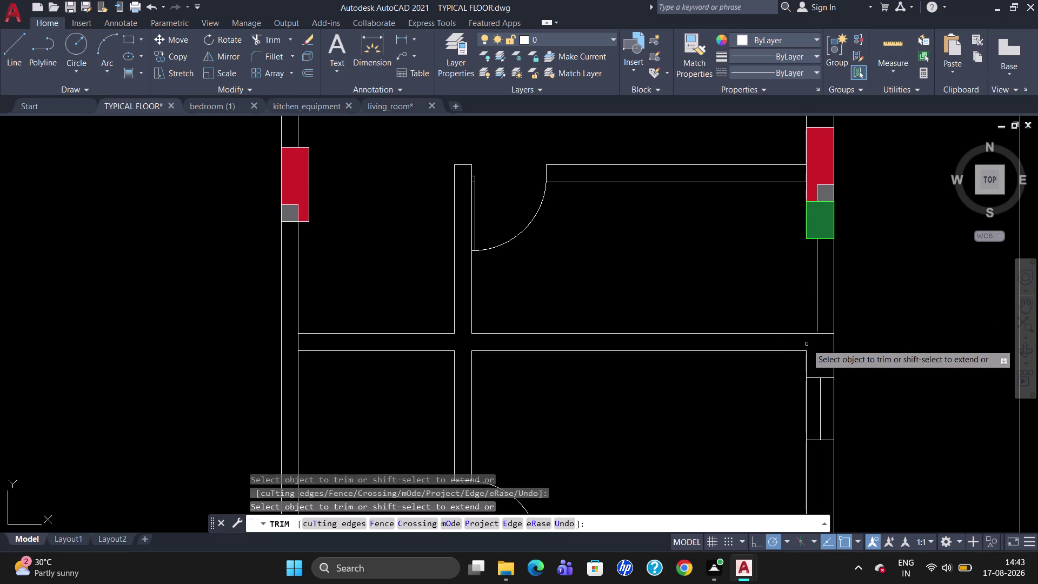
key(Escape)
scroll(down, 3)
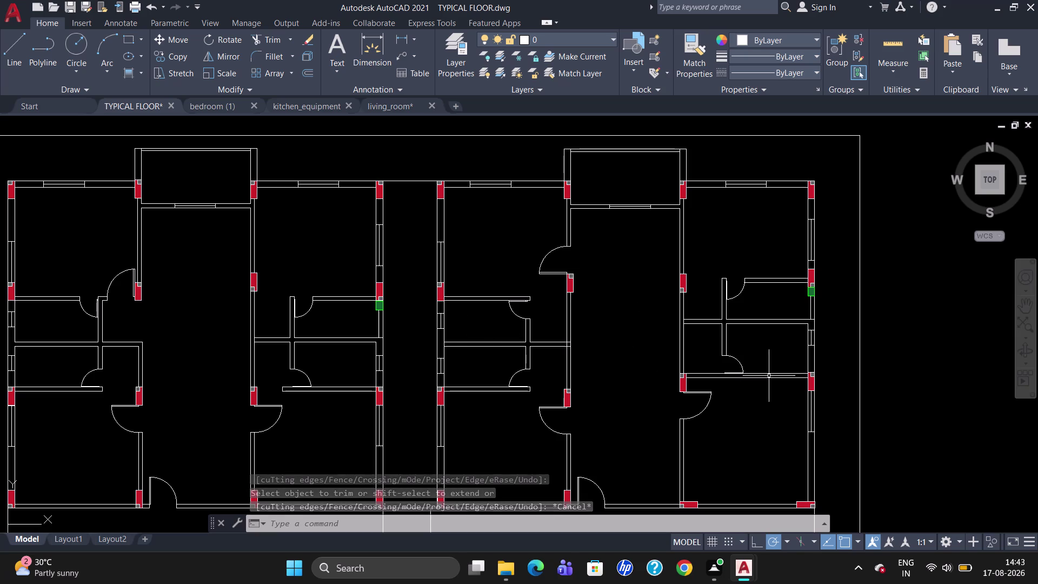
click(810, 311)
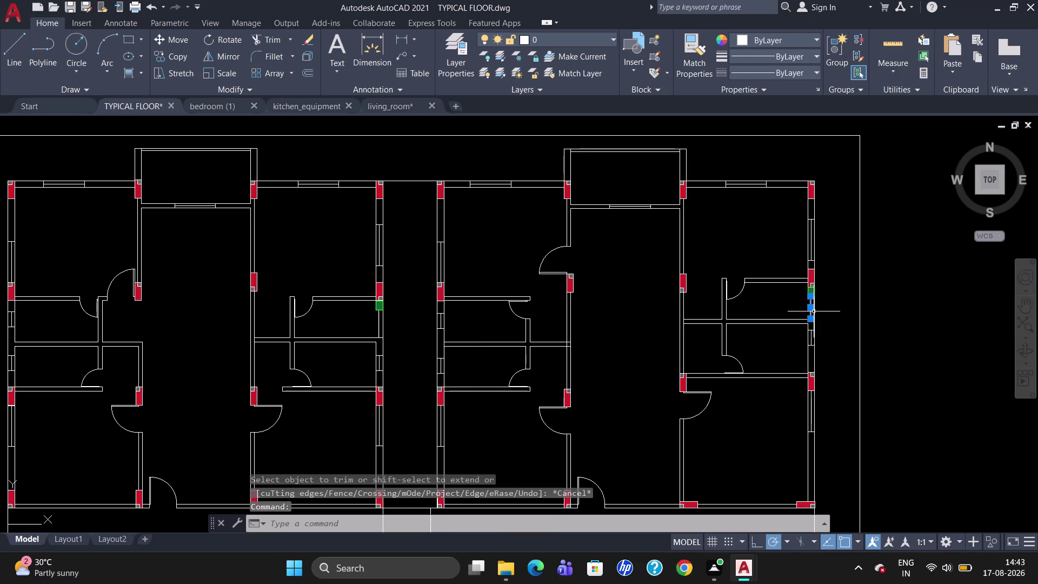
Erase the stray green square left of the floor plan and review the corridor.
key(Escape)
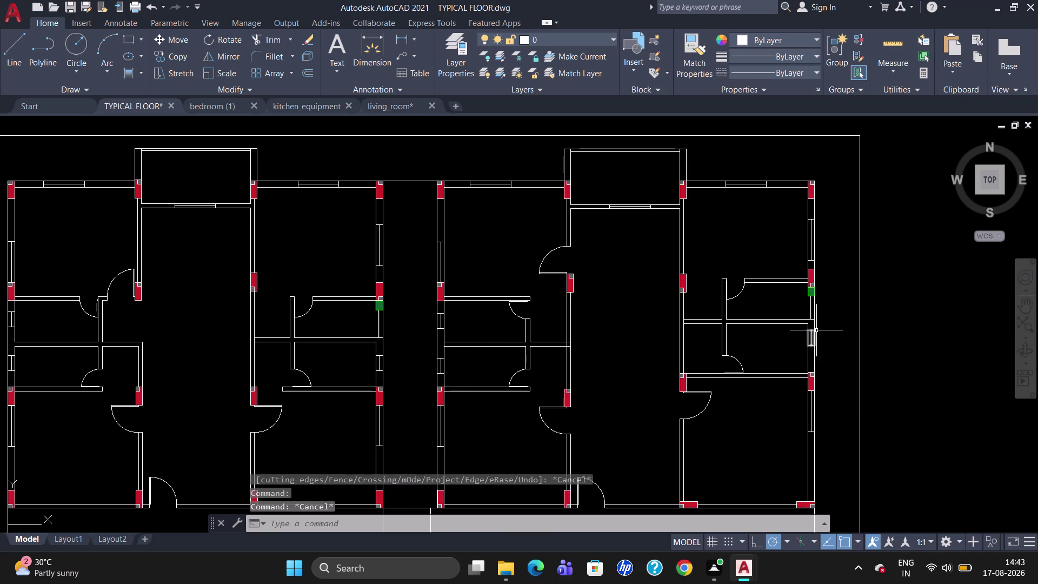
scroll(down, 3)
scroll(up, 3)
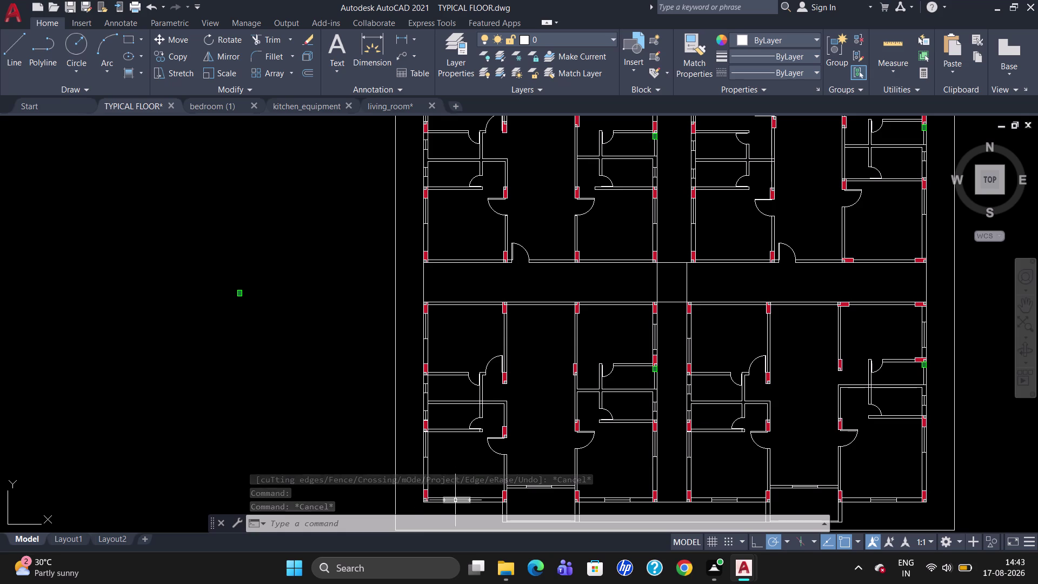
drag(275, 329, 200, 309)
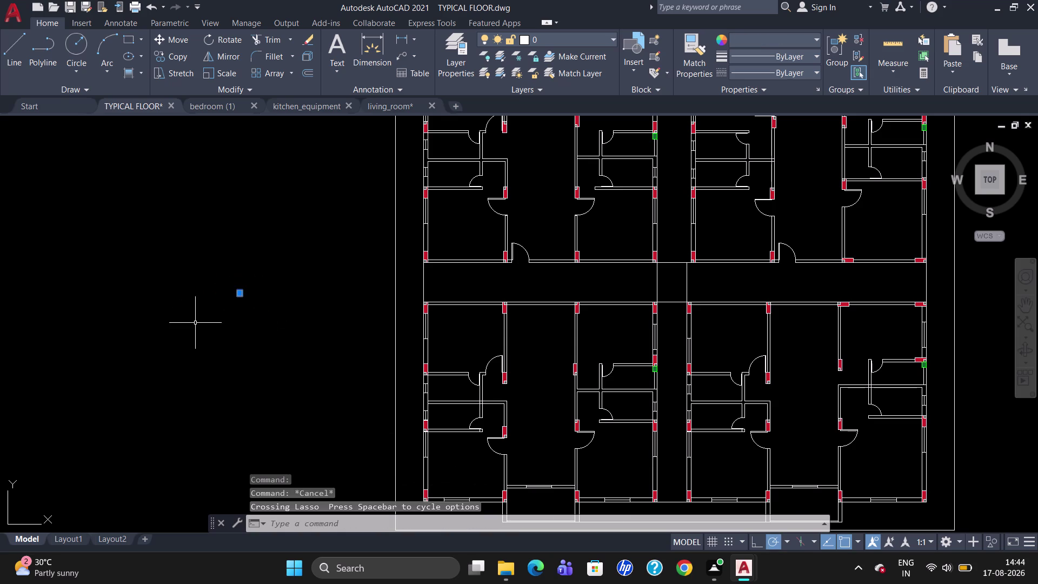
key(Delete)
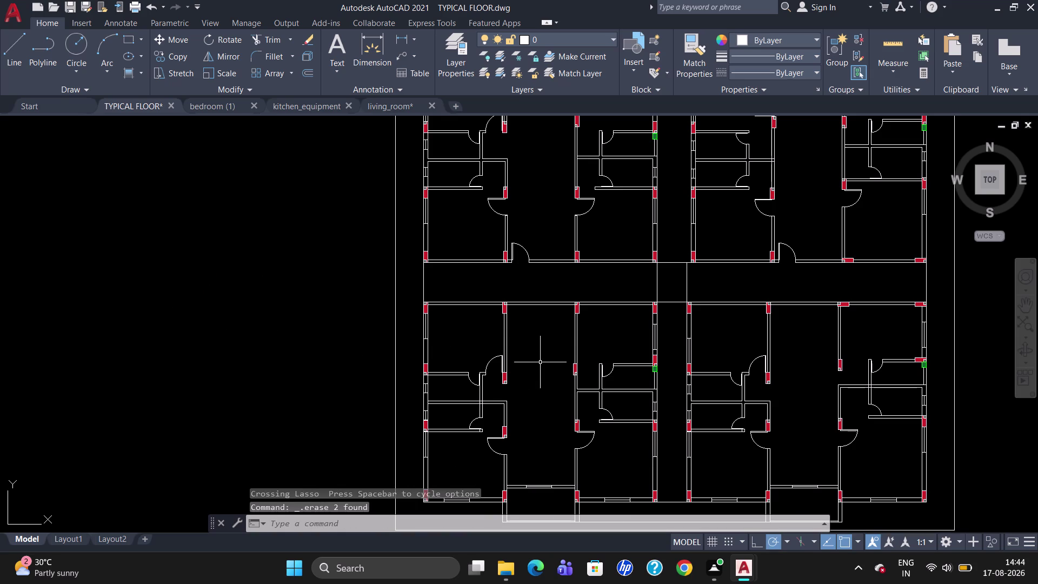
scroll(down, 3)
scroll(up, 3)
scroll(up, 3)
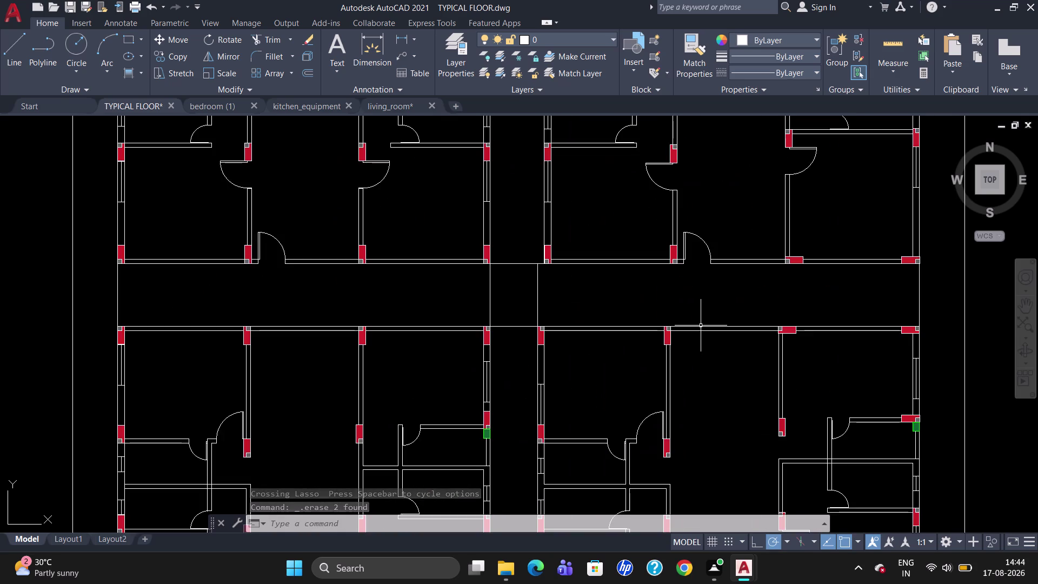
scroll(down, 3)
scroll(up, 3)
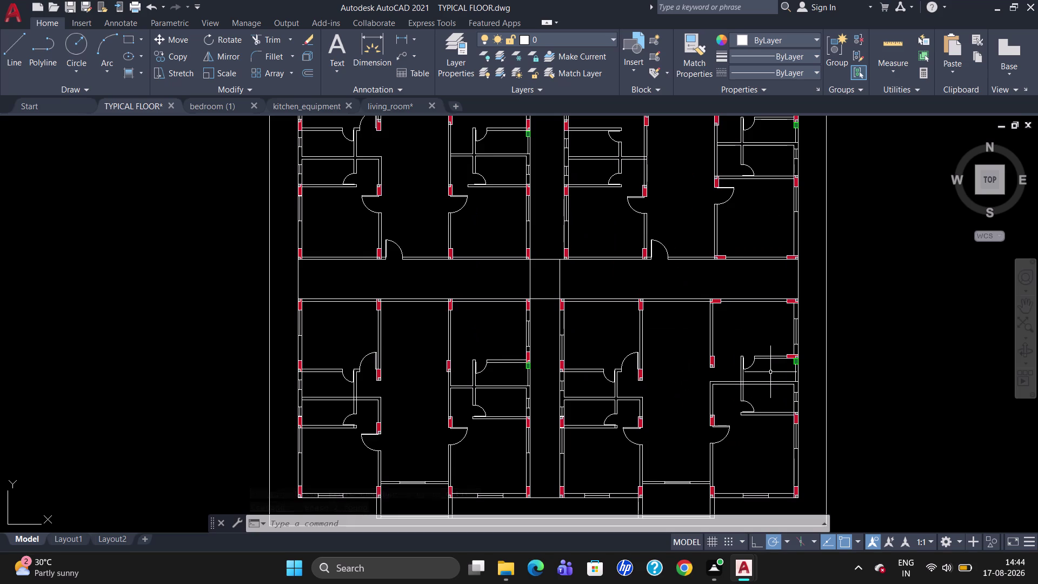
scroll(down, 3)
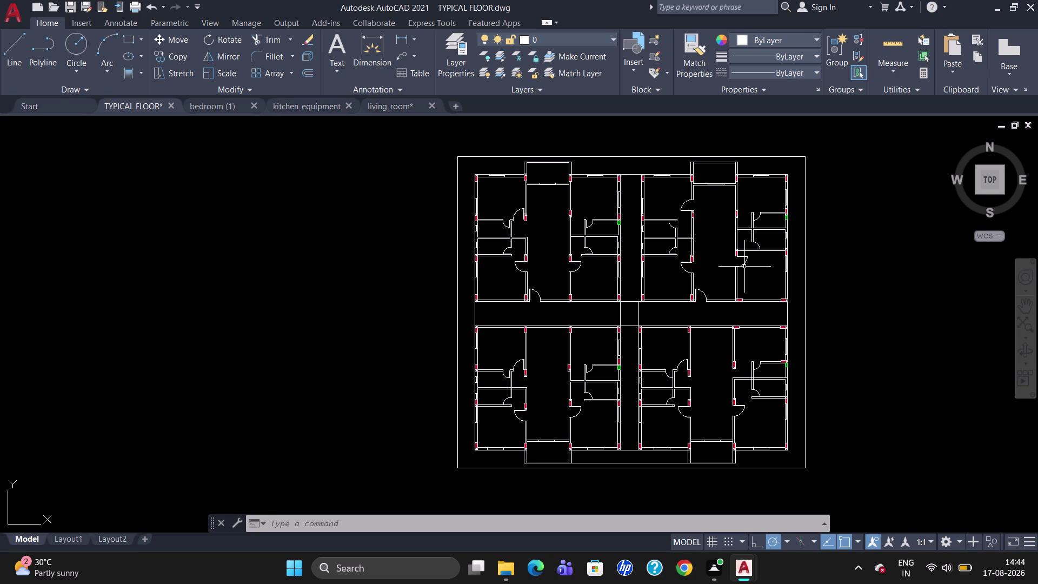
scroll(up, 3)
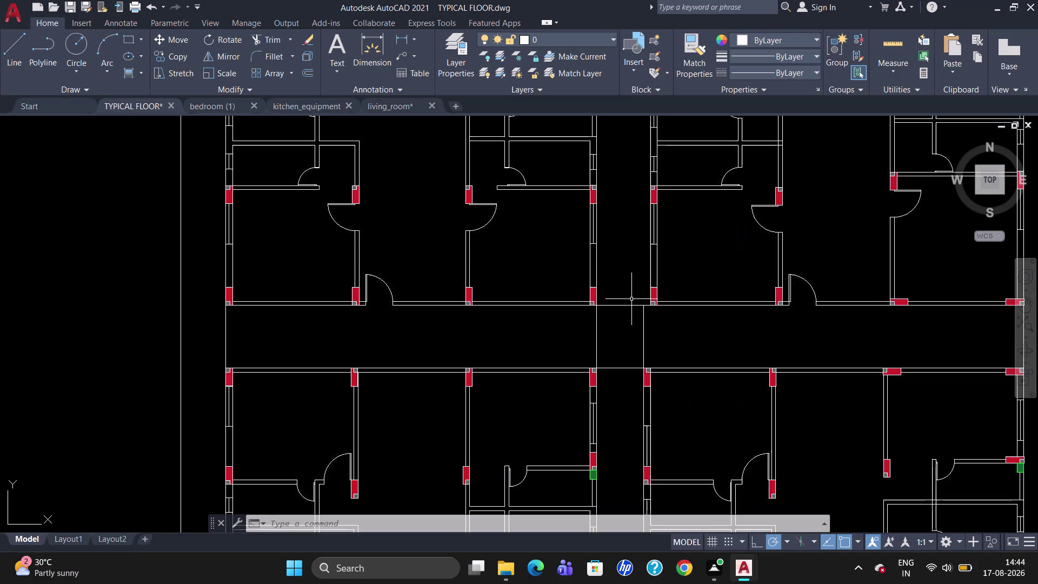
Try trimming the line that crosses the corridor, then cancel the trim.
scroll(up, 3)
text(T)
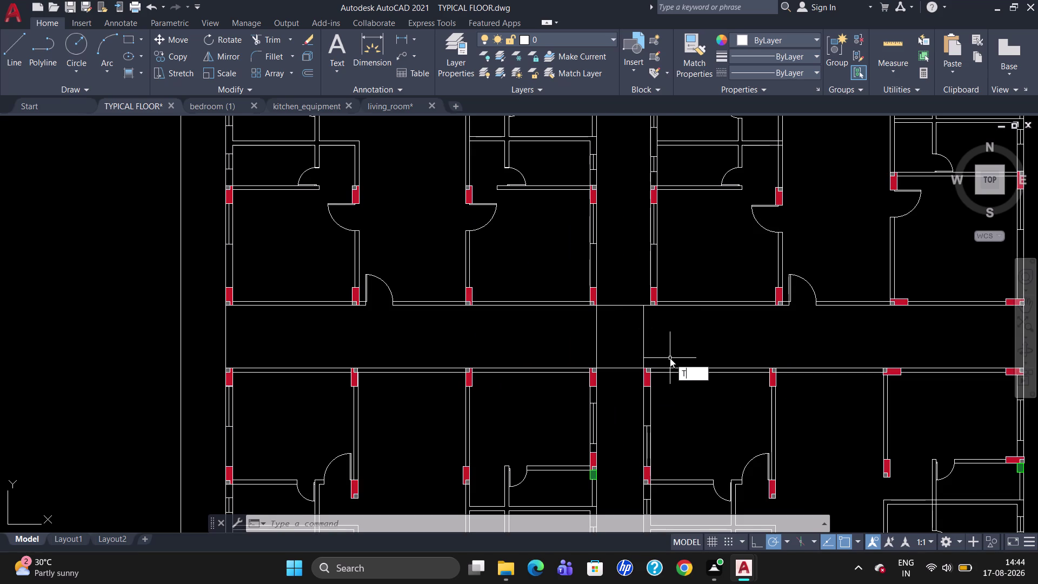
text(R)
key(Return)
key(Return)
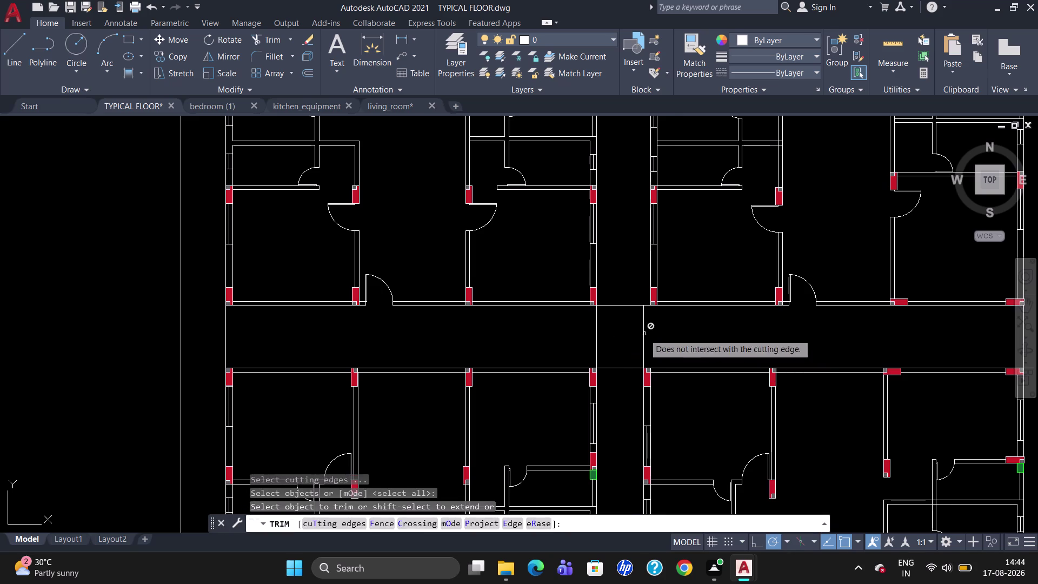
click(643, 336)
click(644, 336)
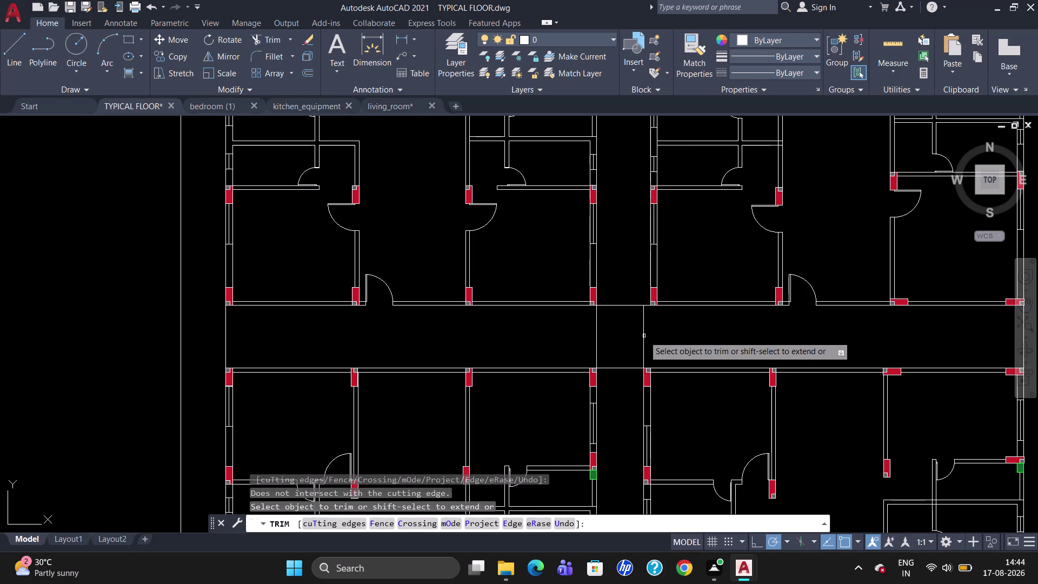
key(Escape)
Select and erase the two stray vertical lines crossing the corridor.
click(643, 340)
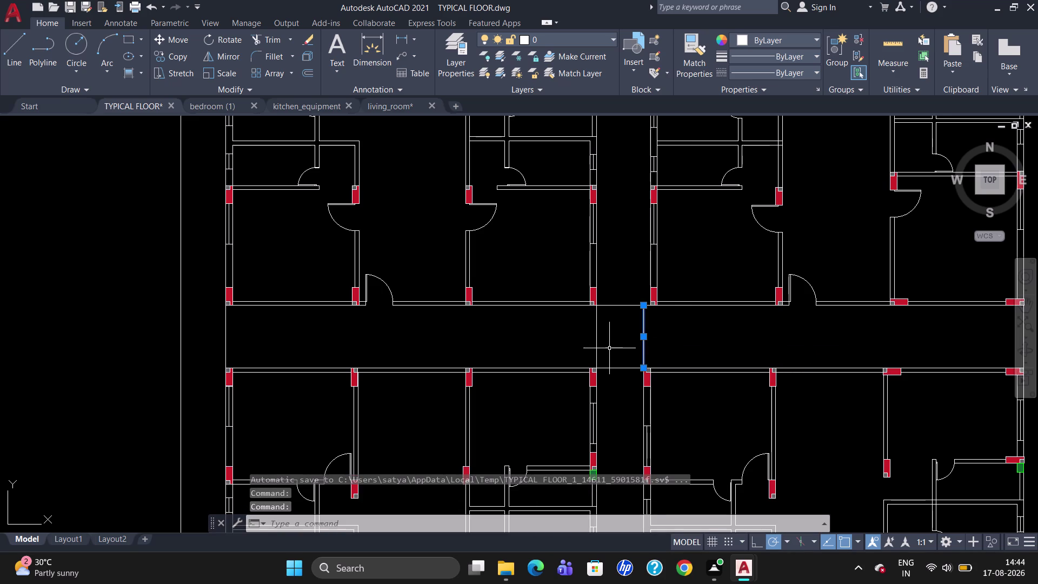
click(595, 343)
click(597, 340)
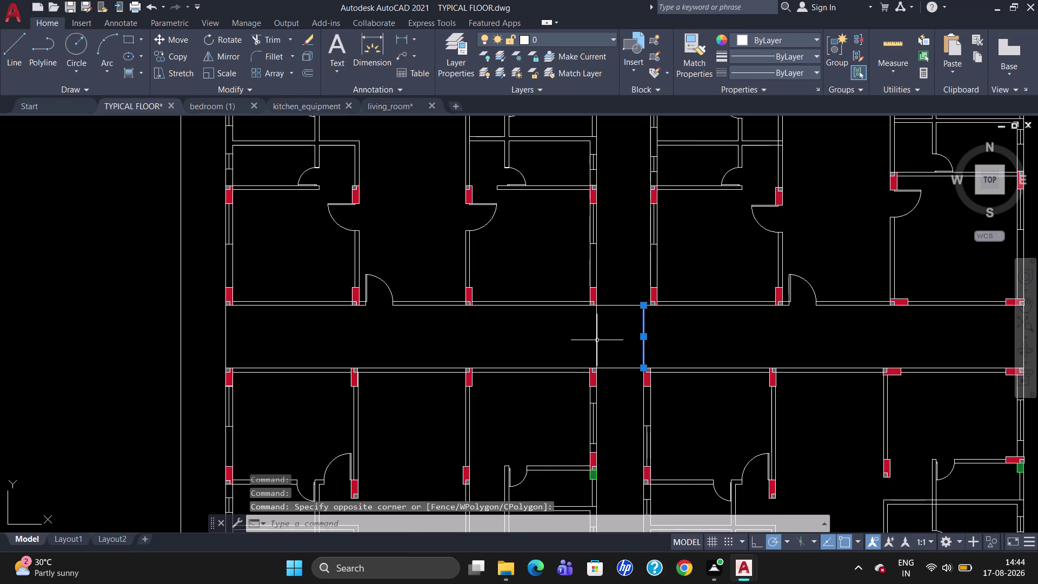
click(597, 339)
key(Delete)
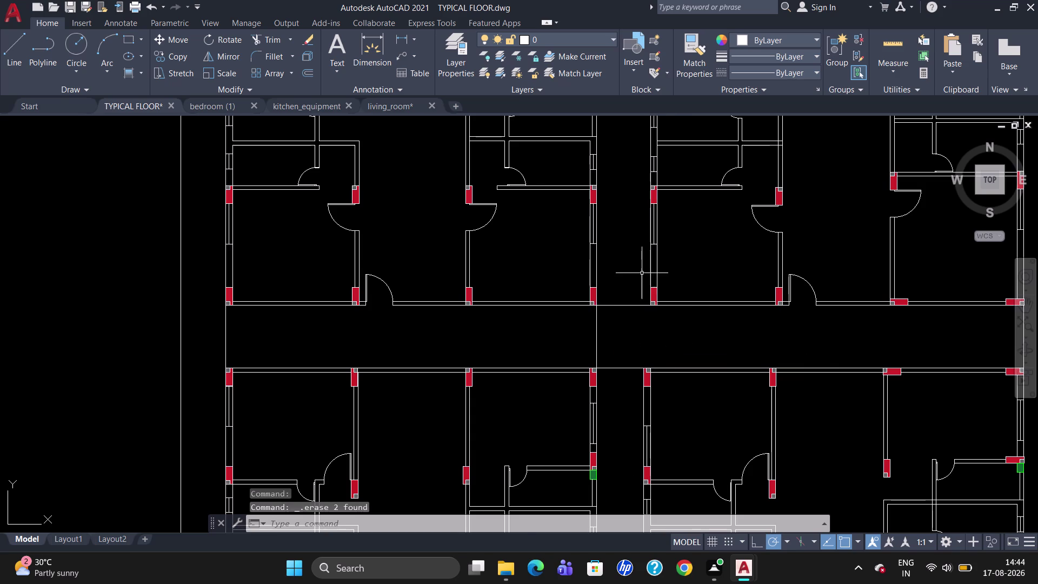
scroll(up, 3)
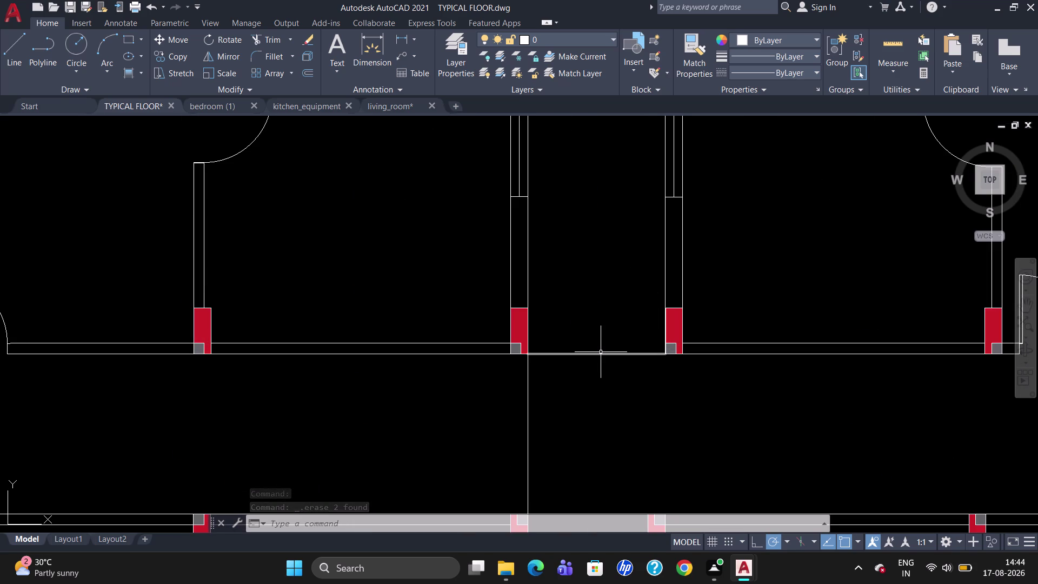
Offset the corridor wall line 9" upward.
key(o)
key(Return)
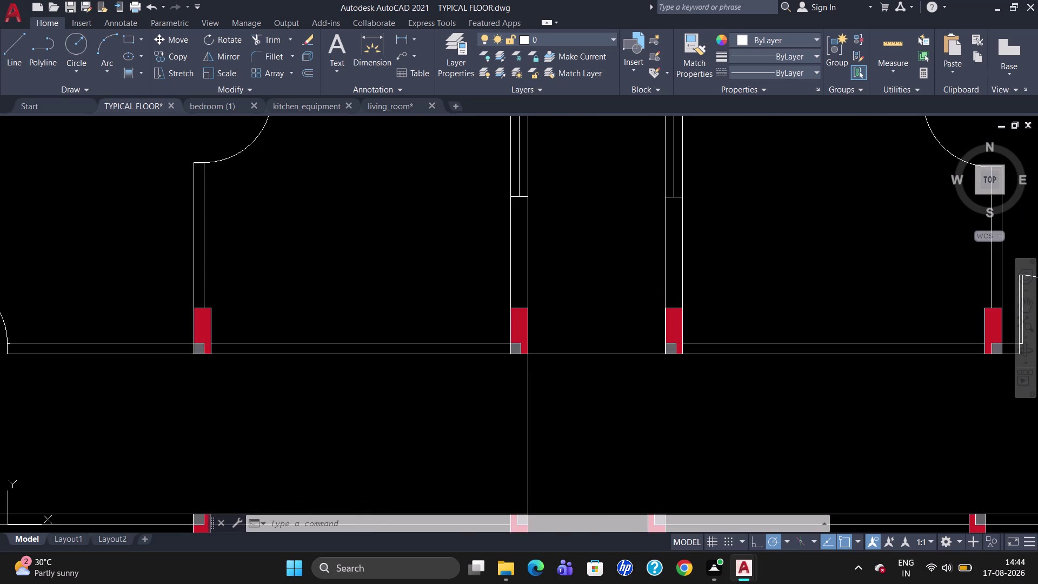
text(9")
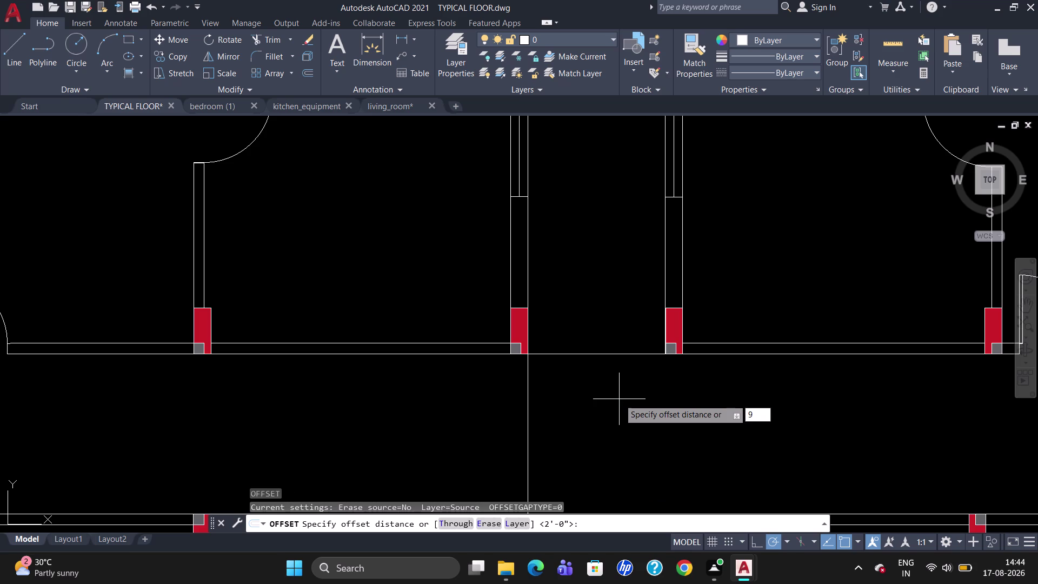
key(Return)
click(601, 355)
click(603, 335)
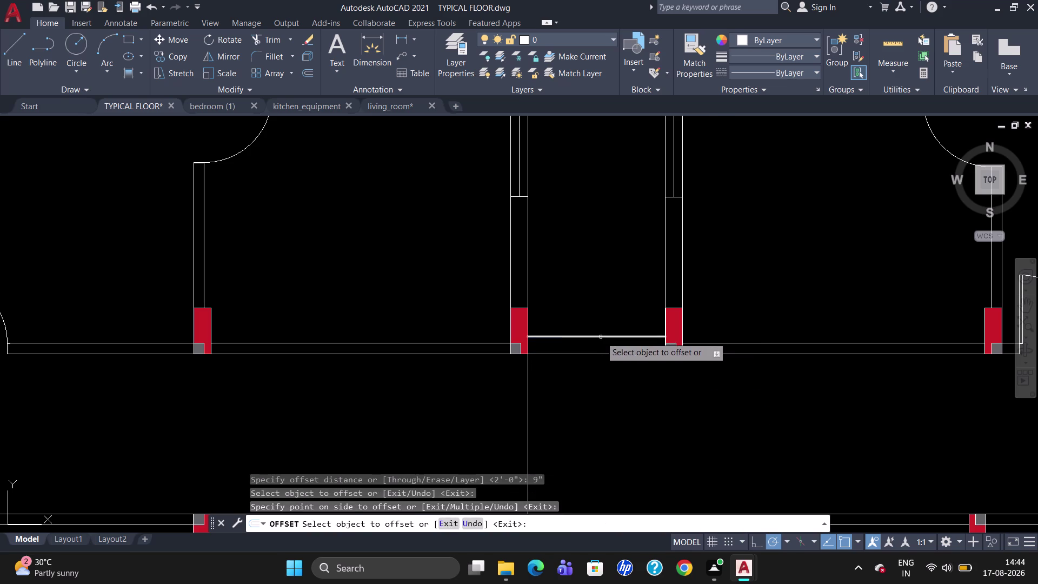
Offset that copy 6' higher, then offset the new line another 9".
click(601, 337)
key(6)
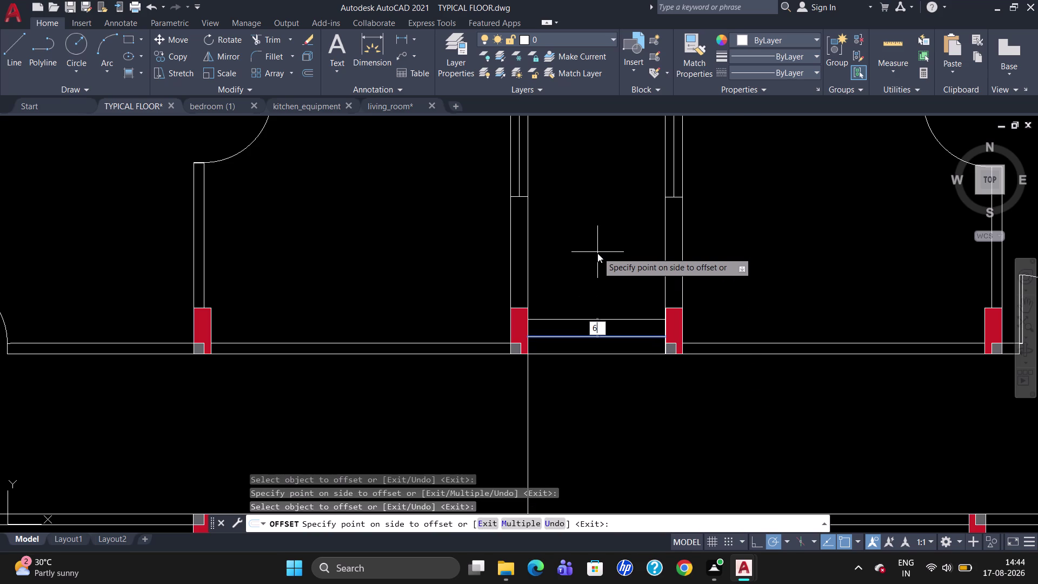
key(apostrophe)
key(Return)
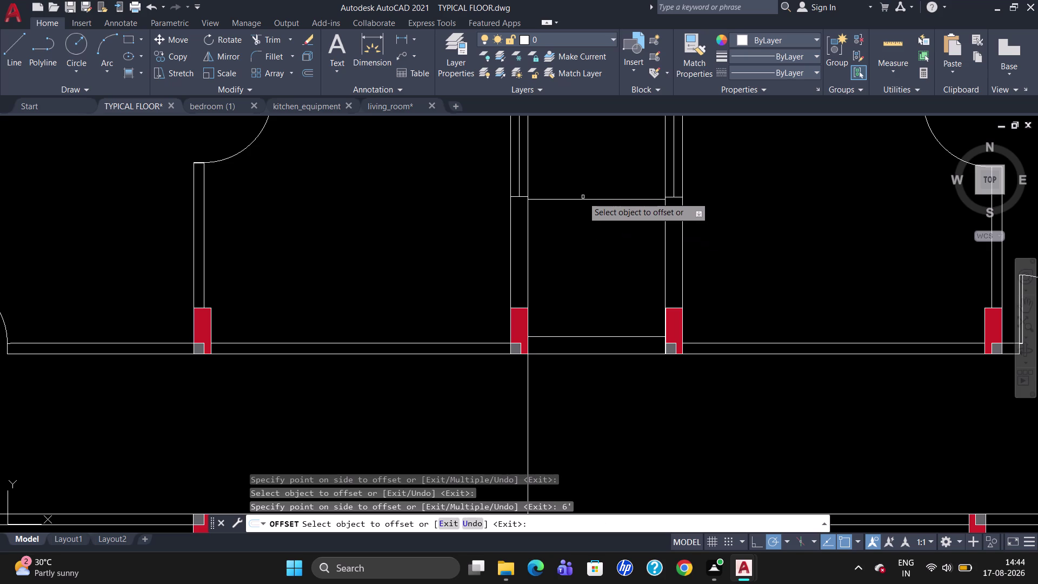
click(583, 198)
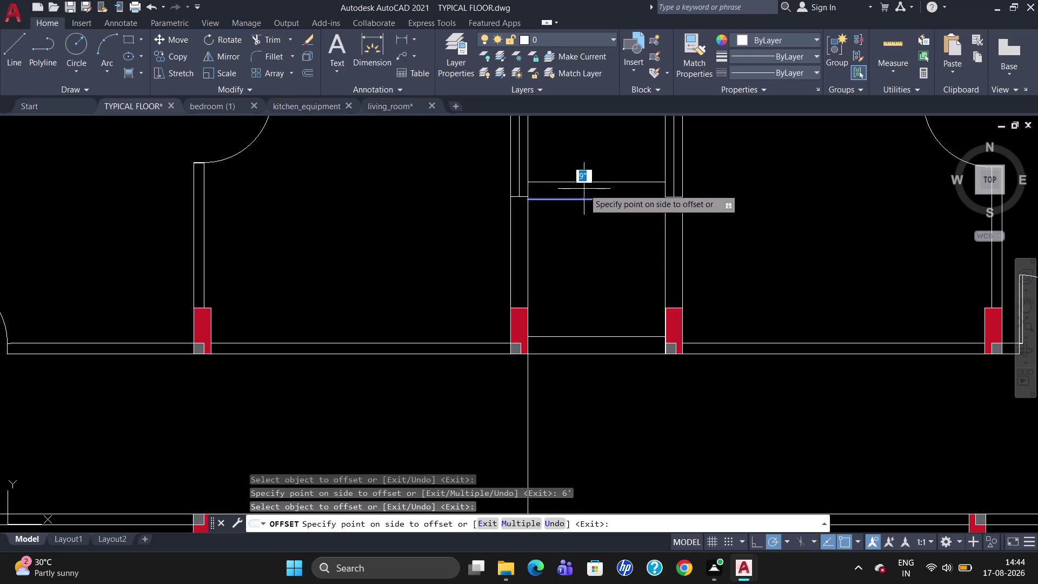
scroll(down, 3)
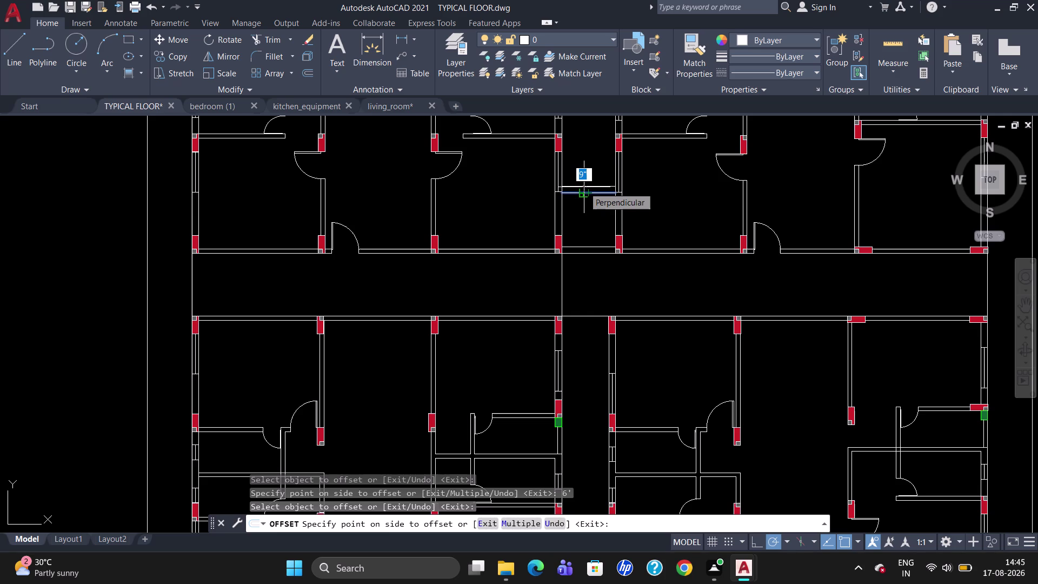
text(9")
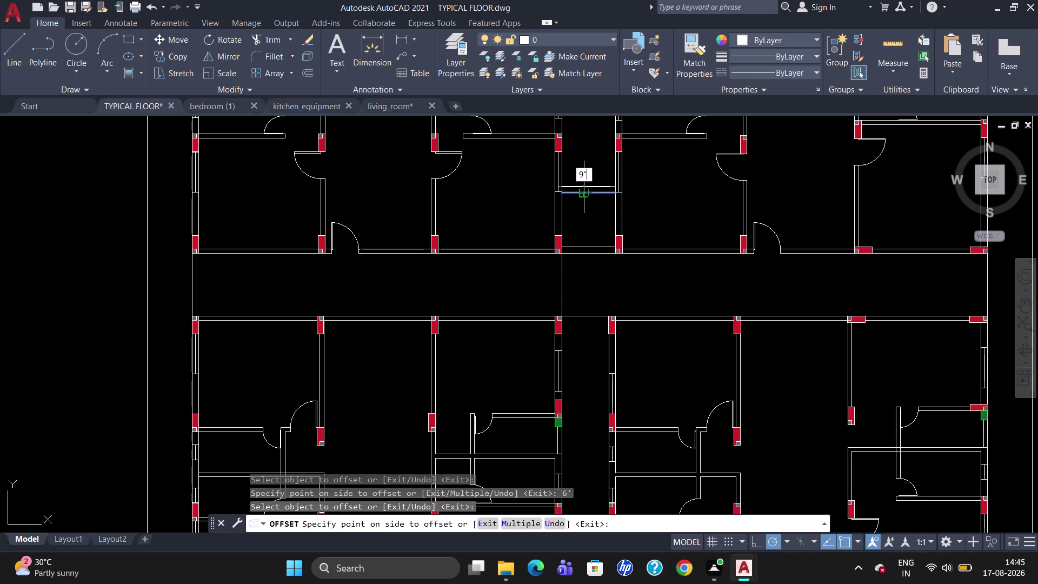
key(Return)
key(Escape)
scroll(down, 3)
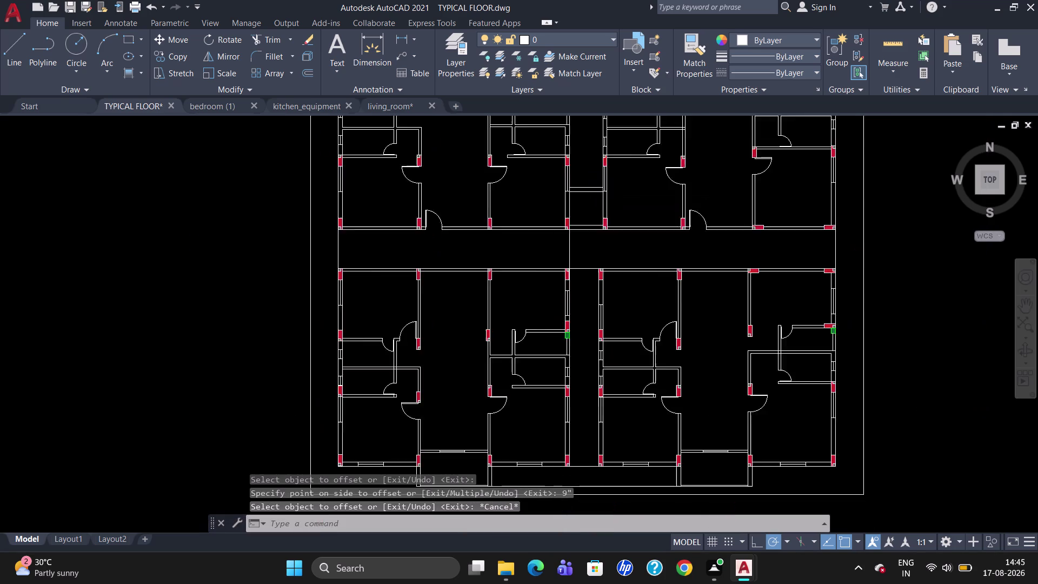
Draw a short line from the shaft to the right wall, then erase the unwanted shaft line.
scroll(up, 3)
scroll(up, 3)
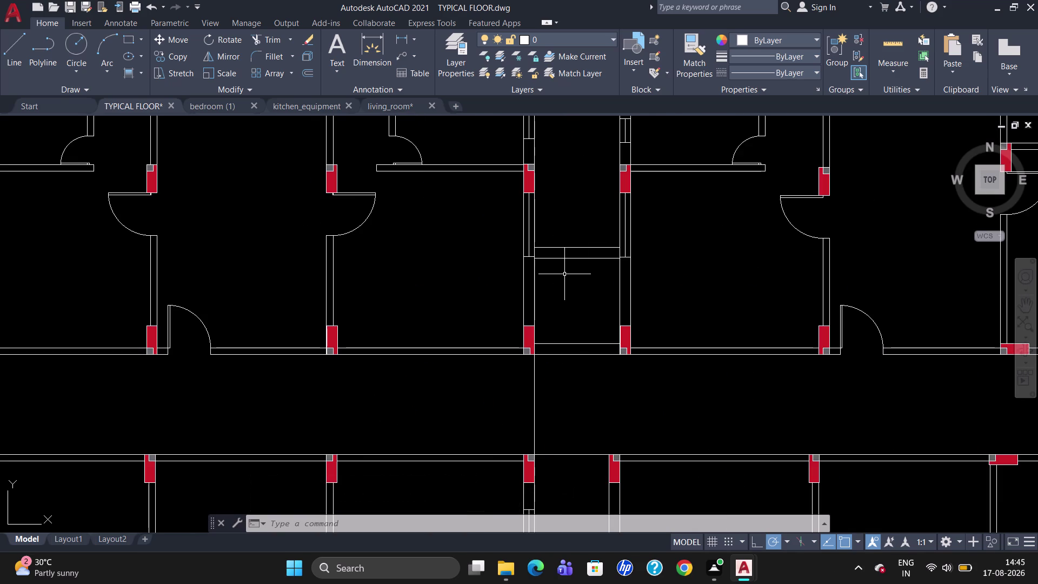
key(l)
key(Return)
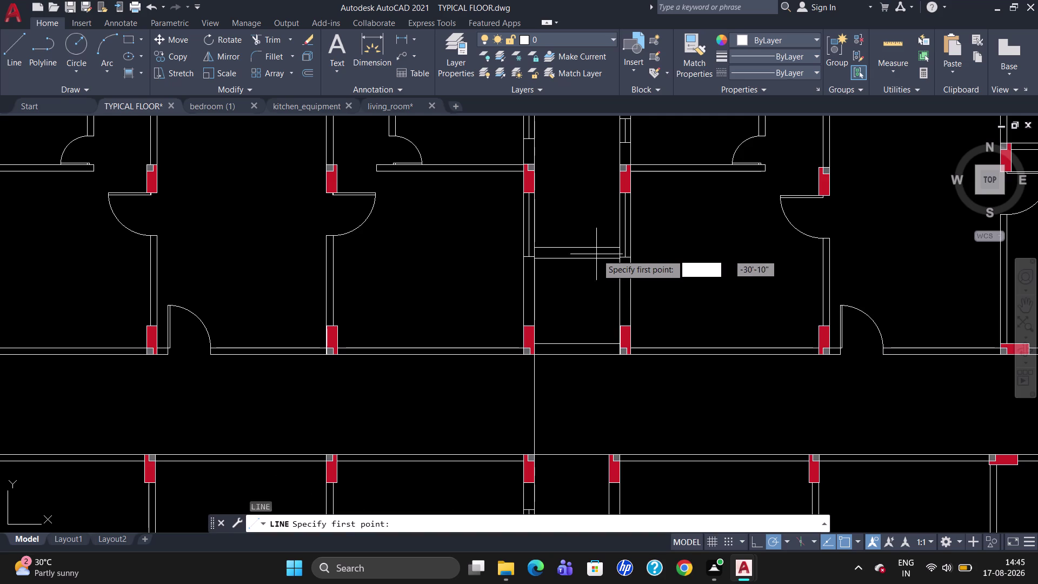
click(622, 249)
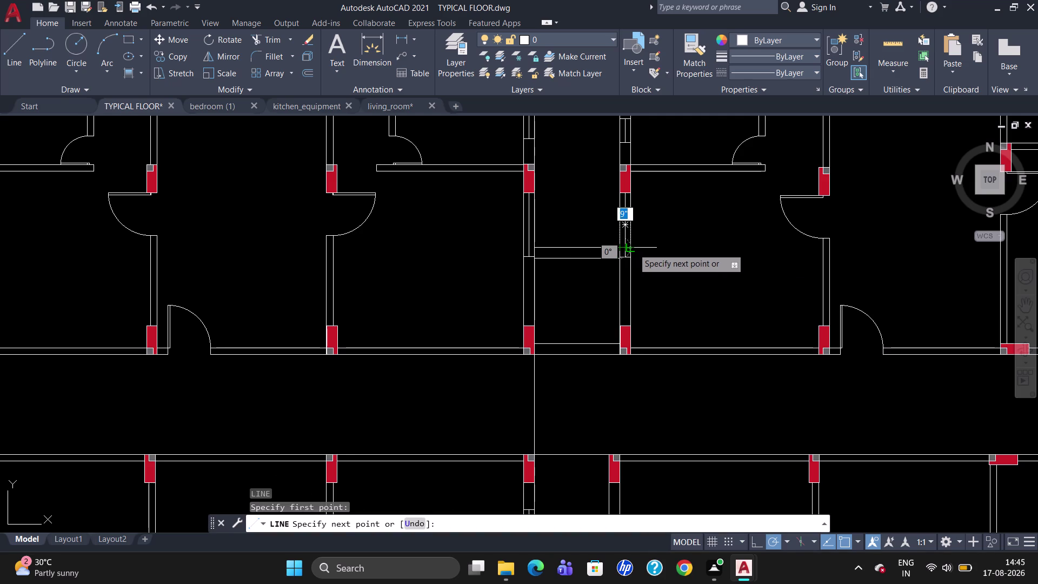
click(633, 248)
key(Escape)
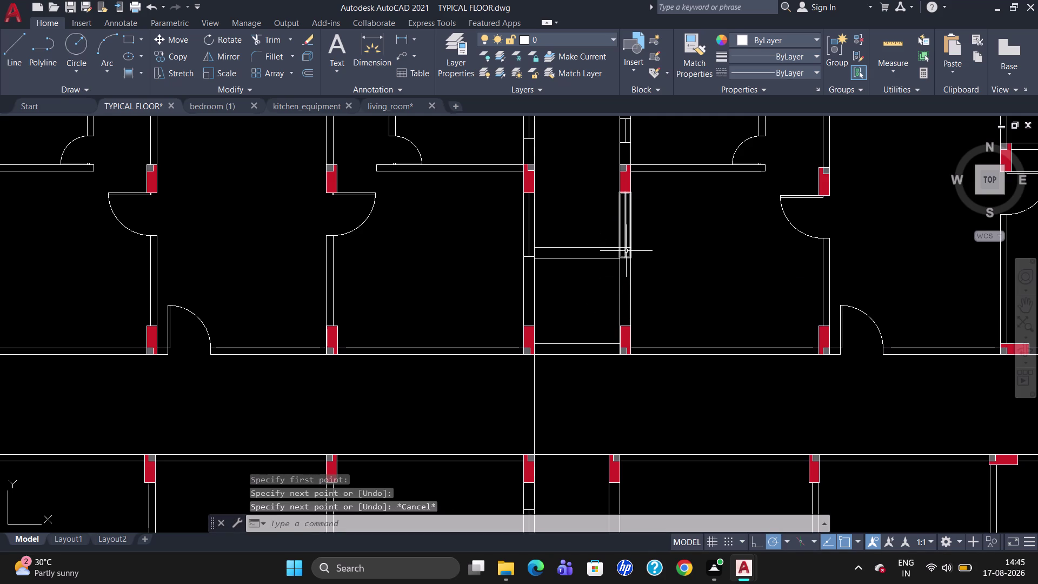
click(623, 247)
key(Delete)
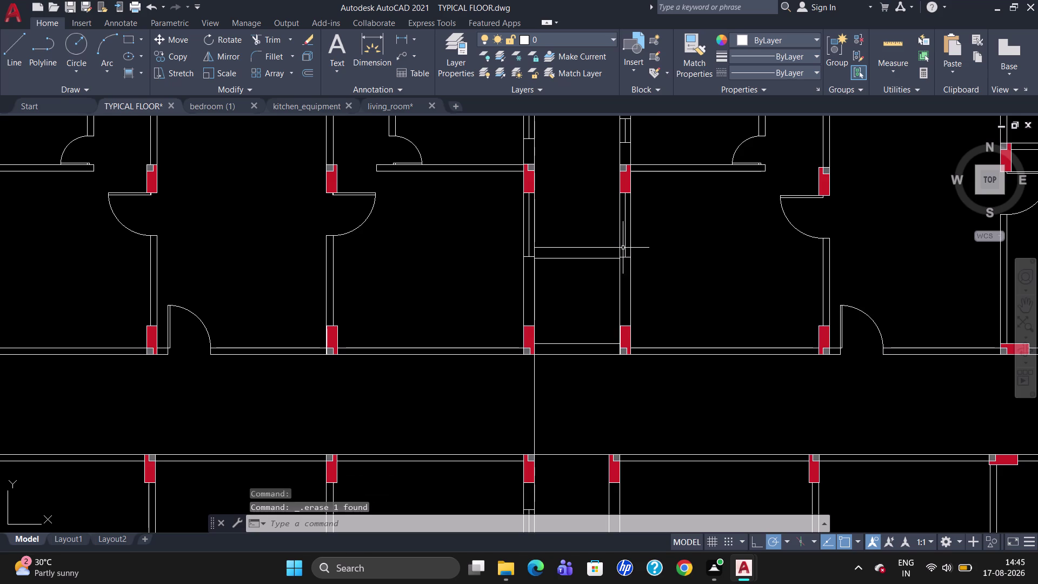
Ungroup the wall pieces on both sides of the shaft with UNGROUP.
click(620, 223)
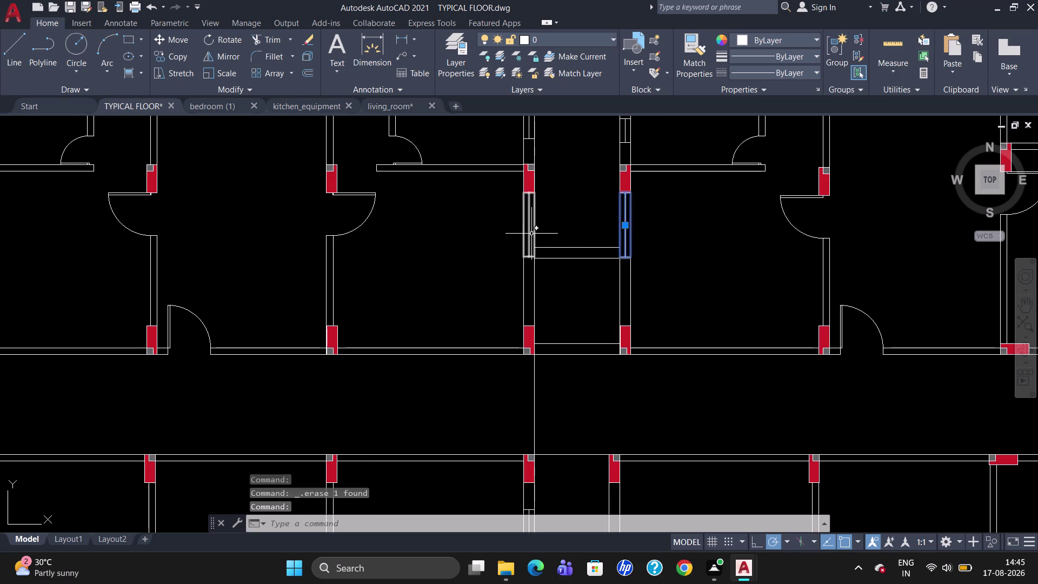
click(531, 233)
text(U)
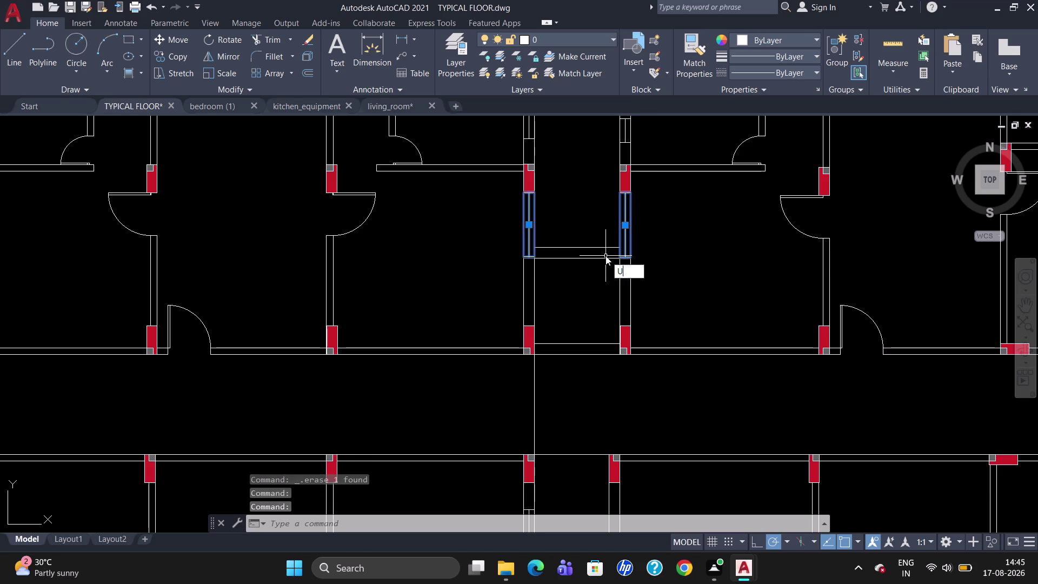
text(NG)
key(Return)
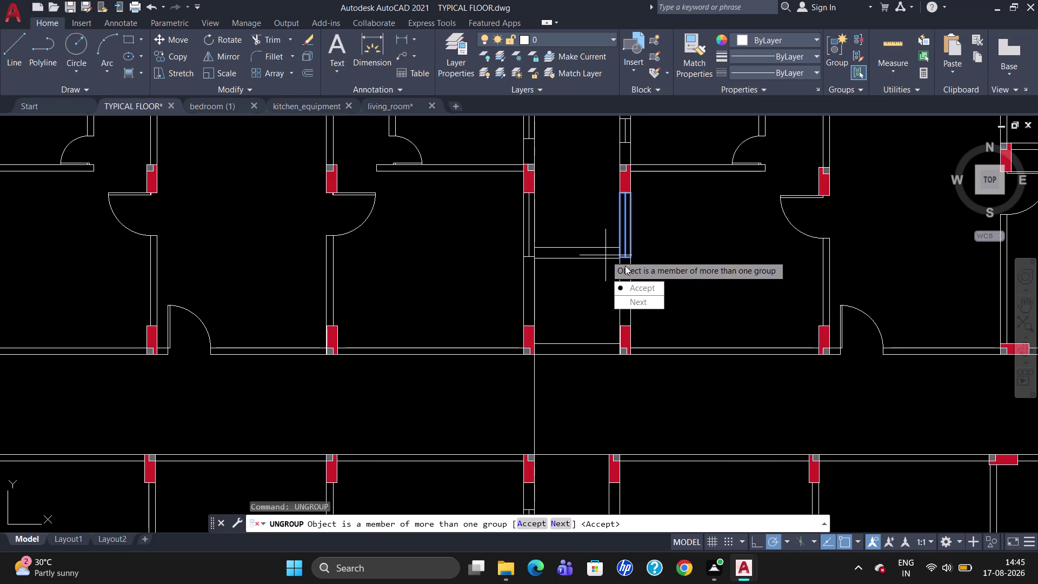
drag(636, 284, 605, 257)
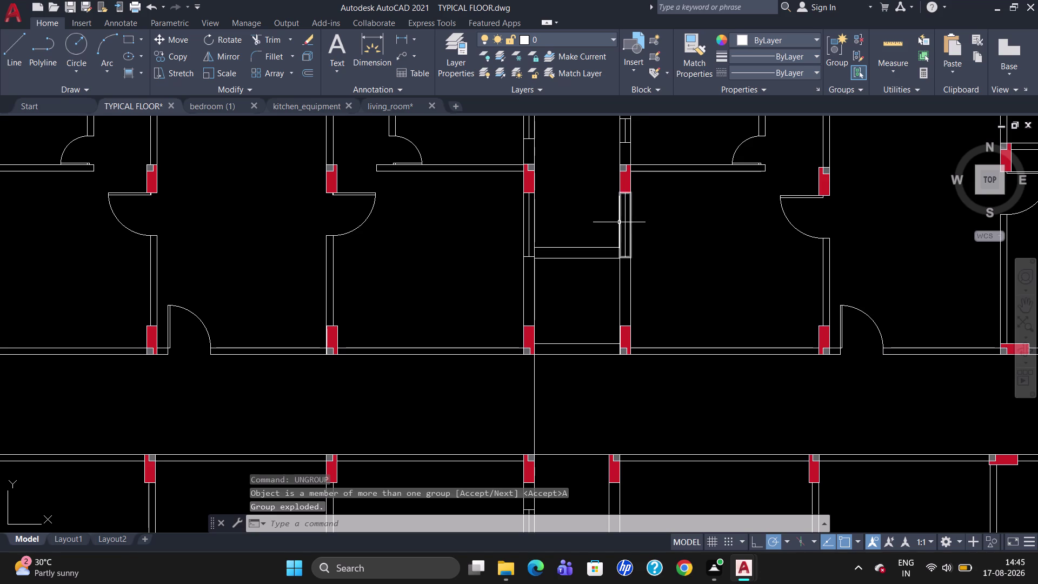